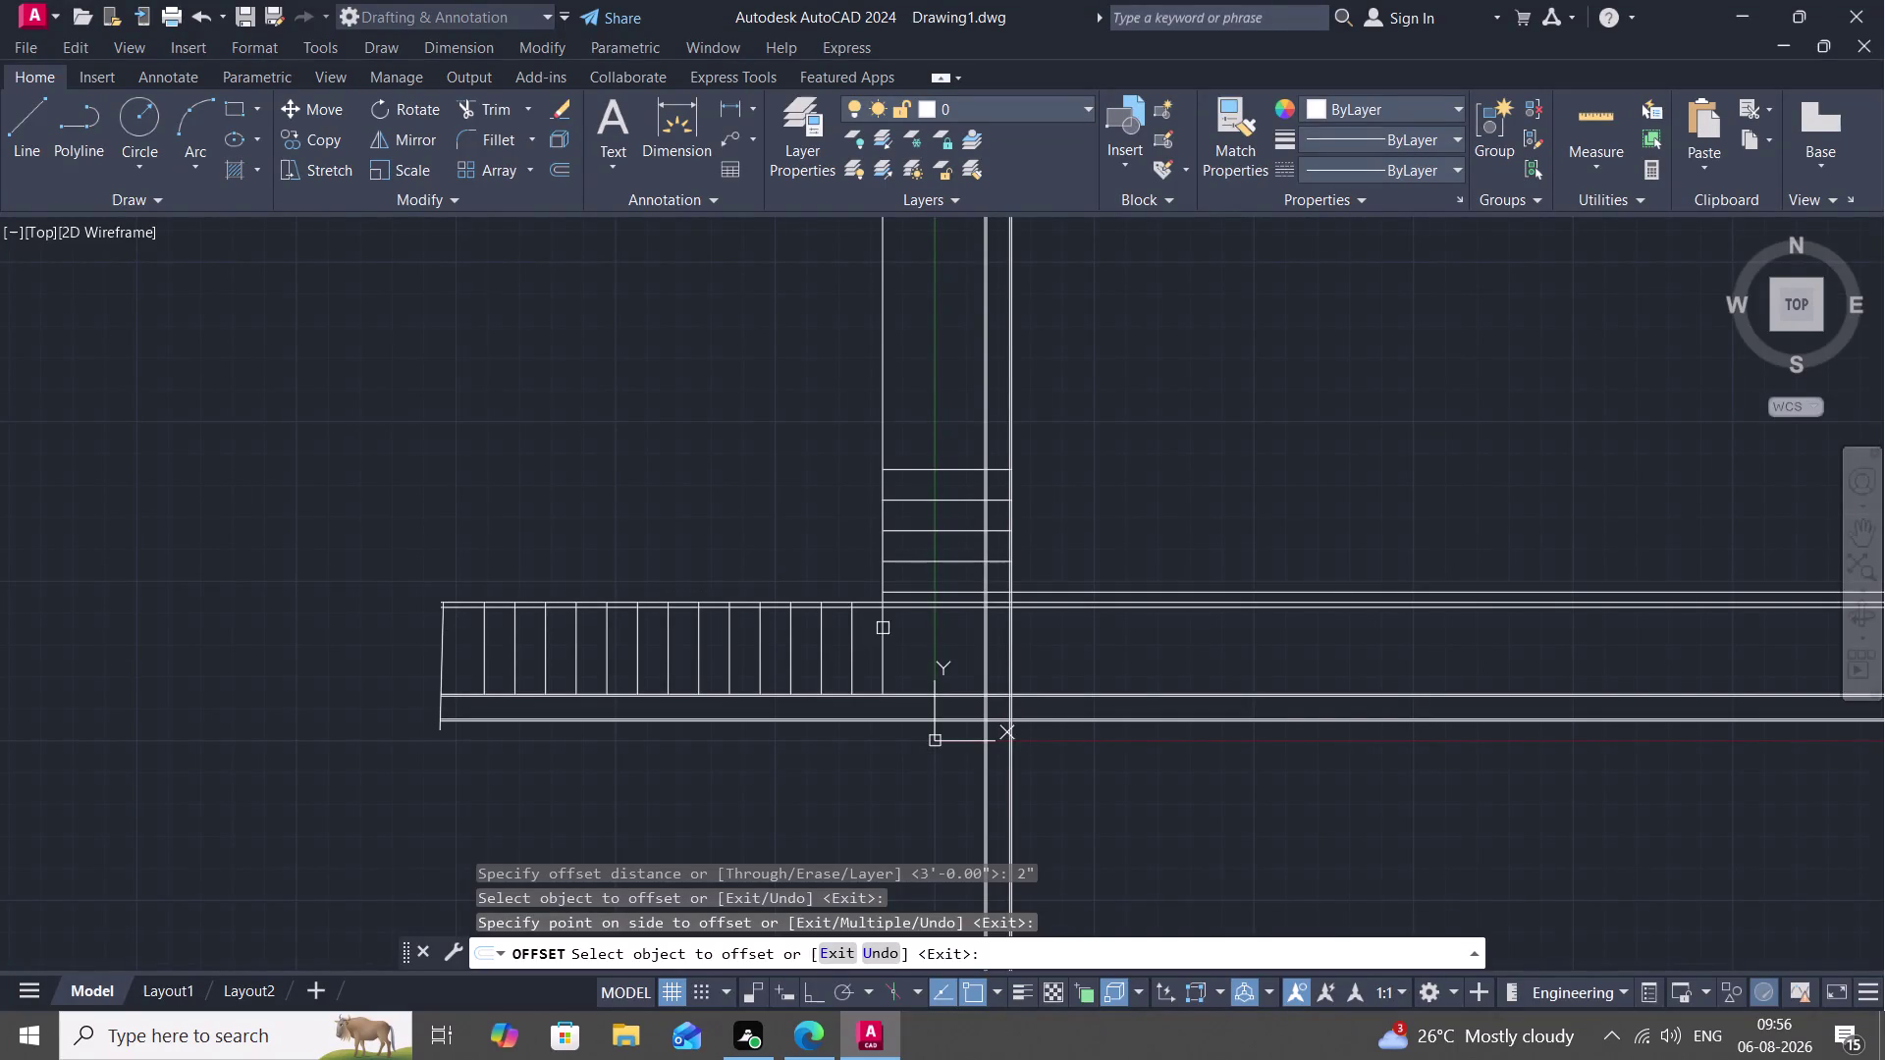
Trim away the two handrail line pieces crossing the landing.
middle_drag(908, 654, 732, 739)
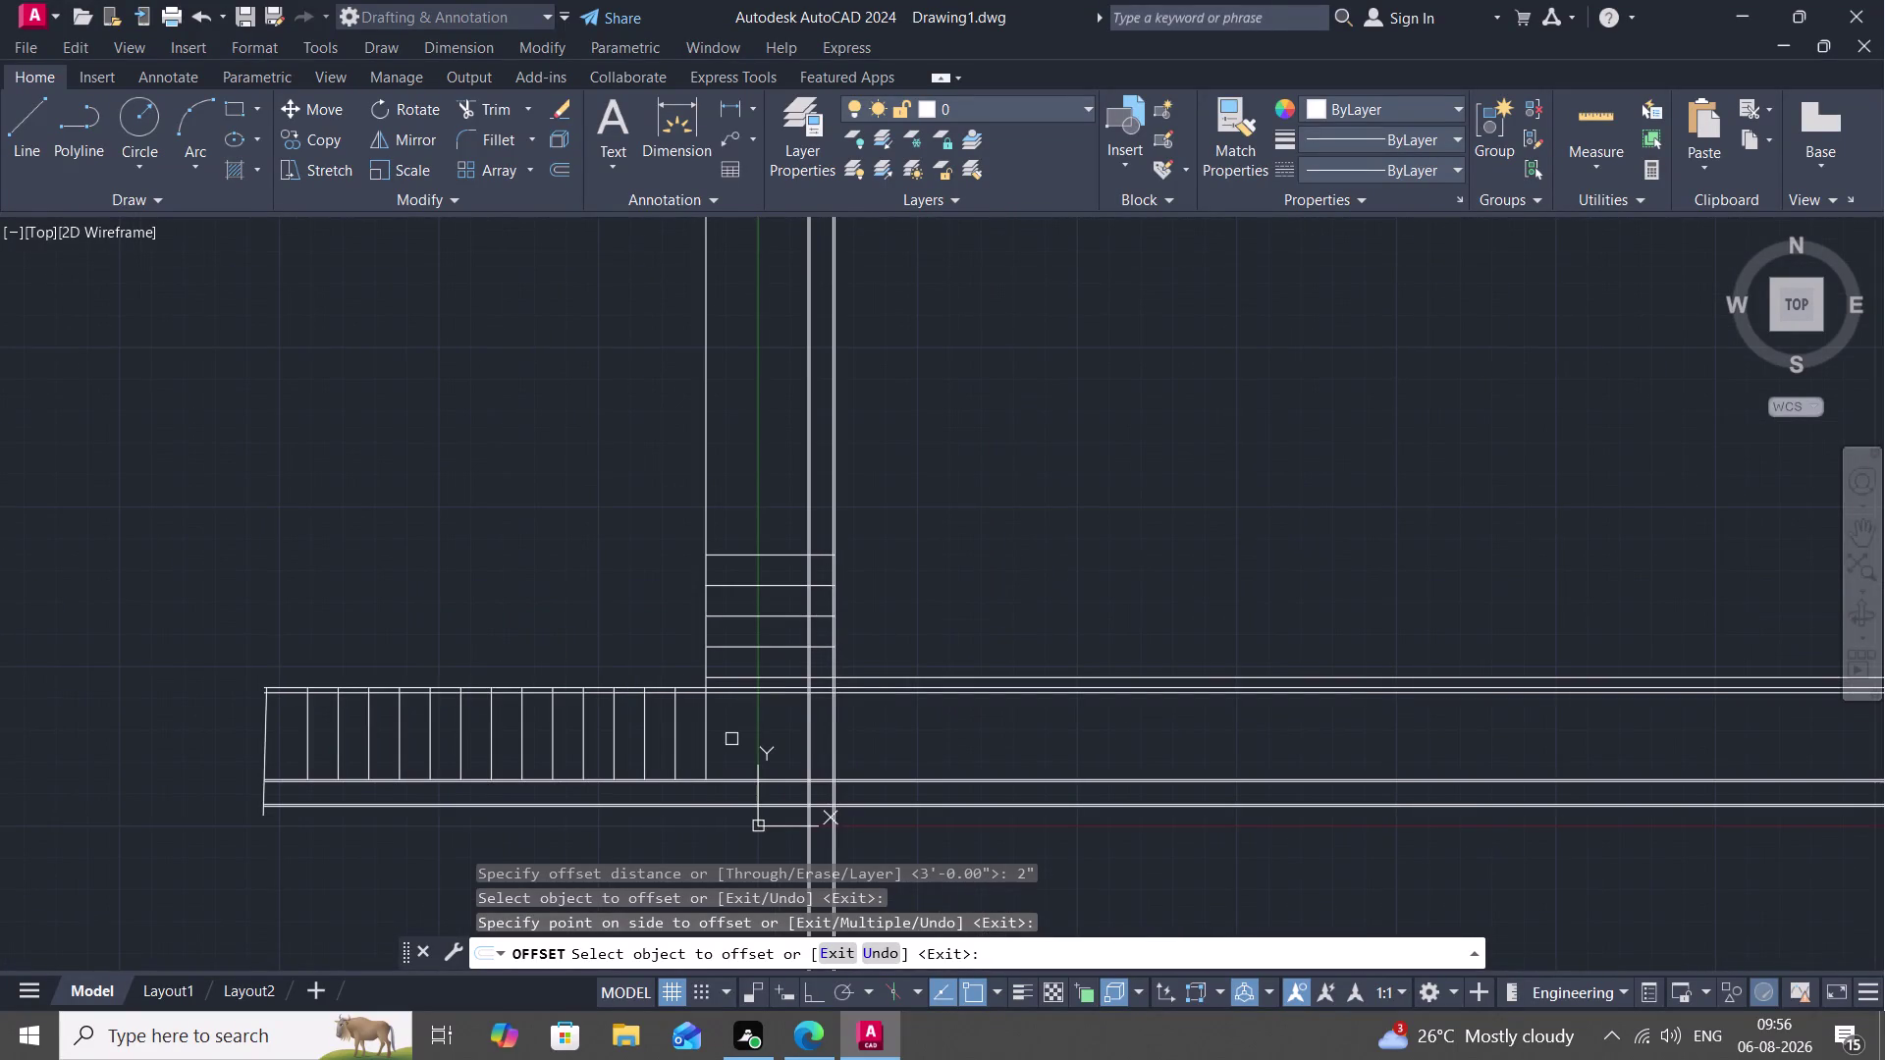
text(TR)
key(space)
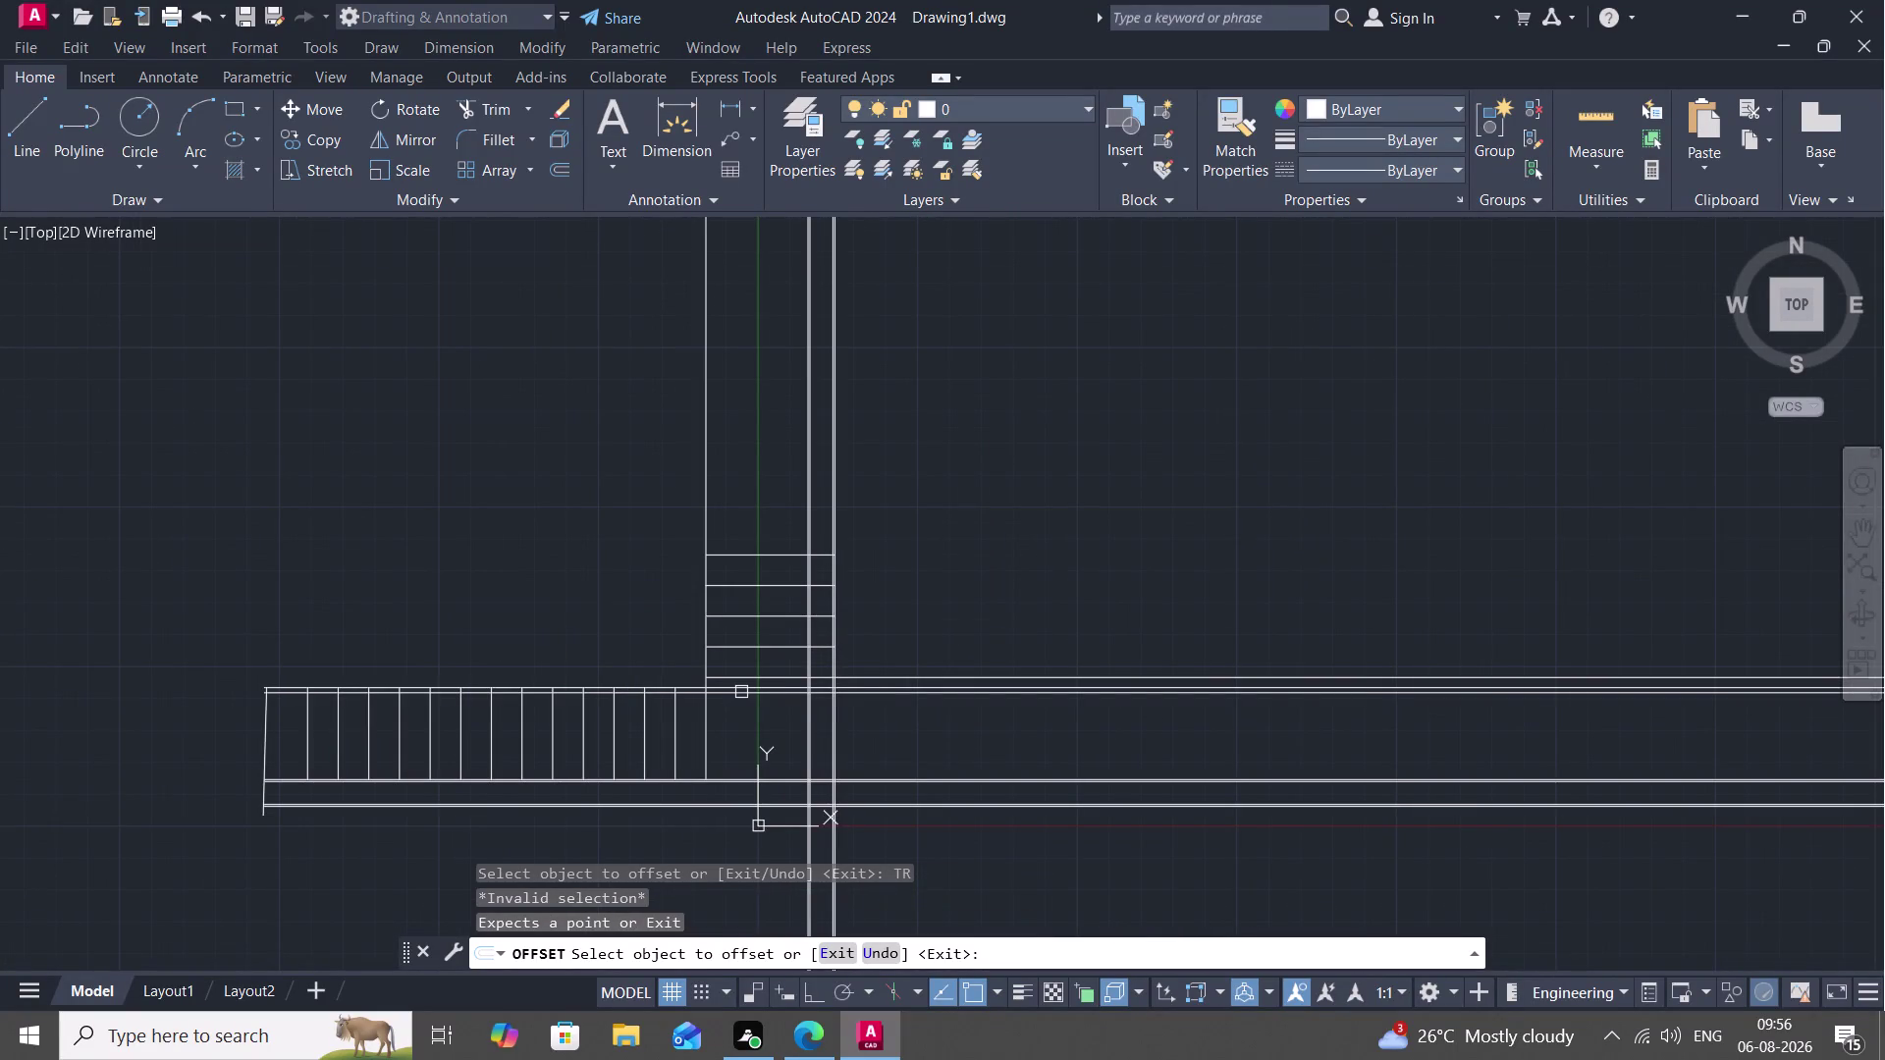
scroll(up, 3)
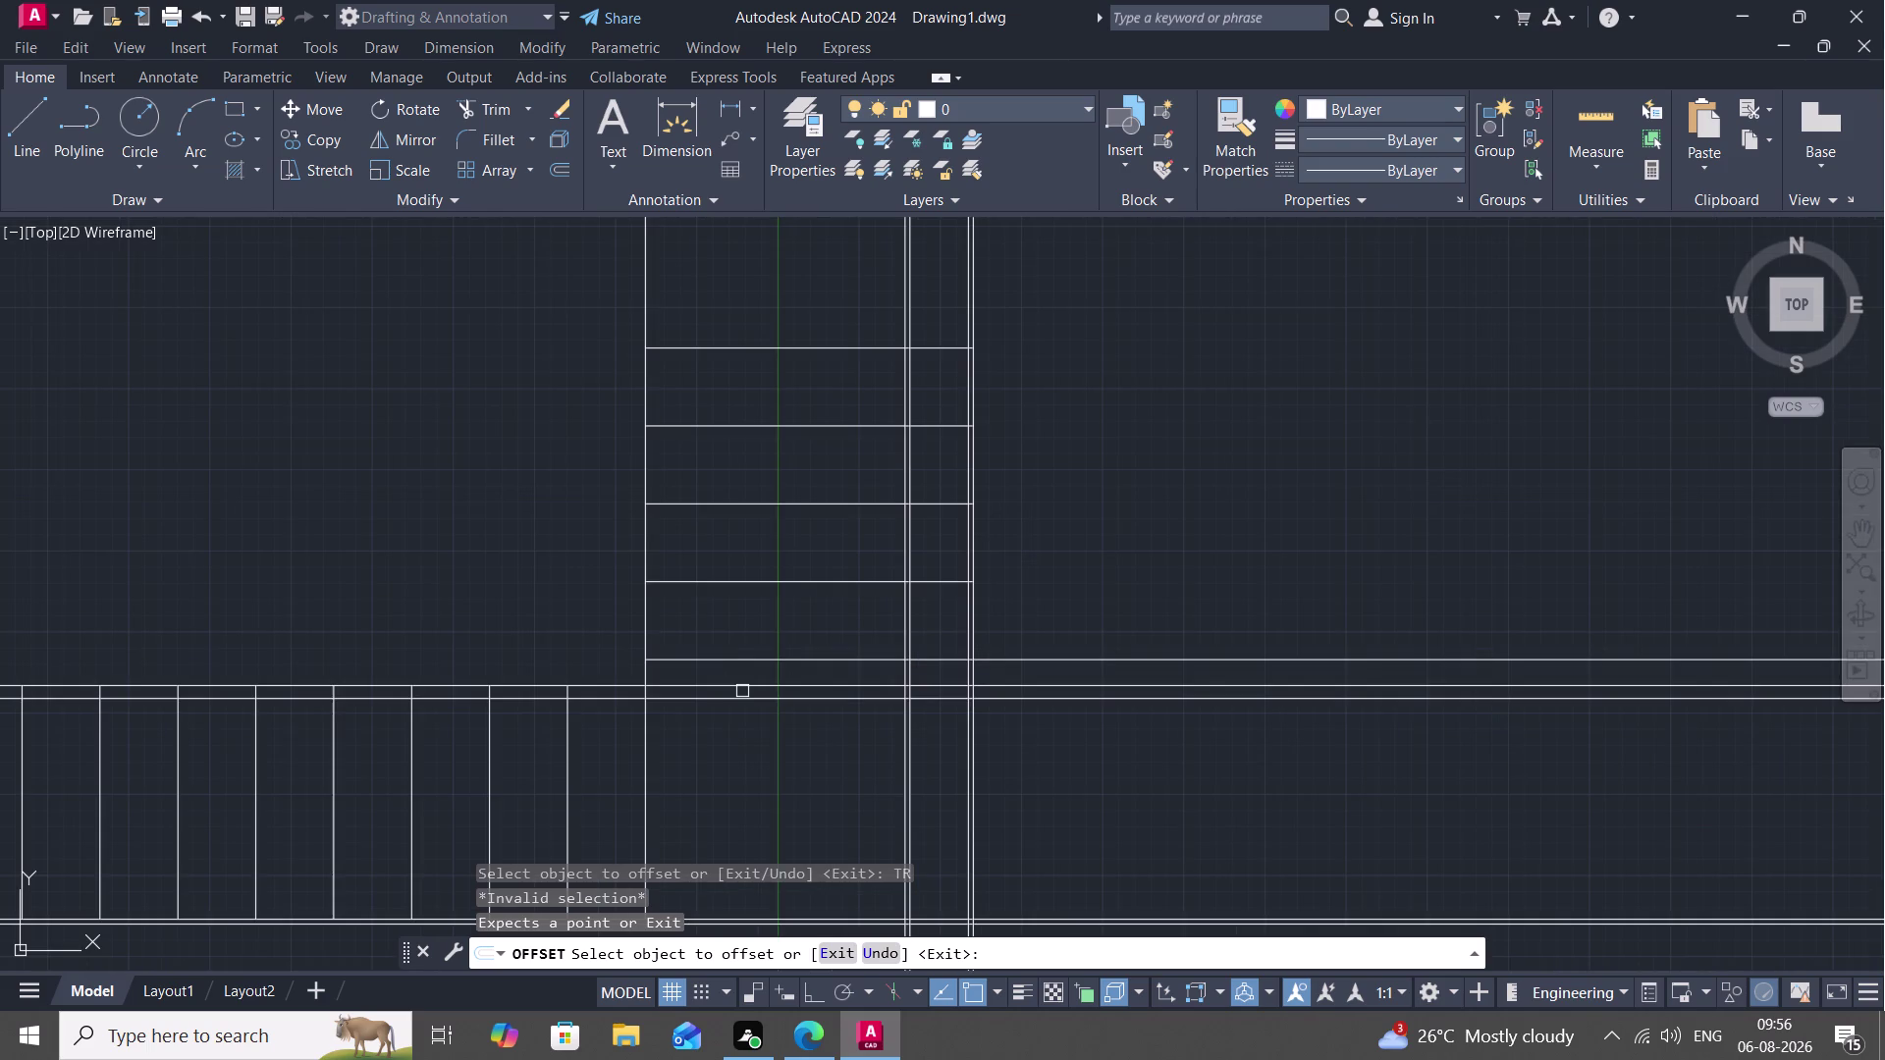
drag(702, 678, 710, 706)
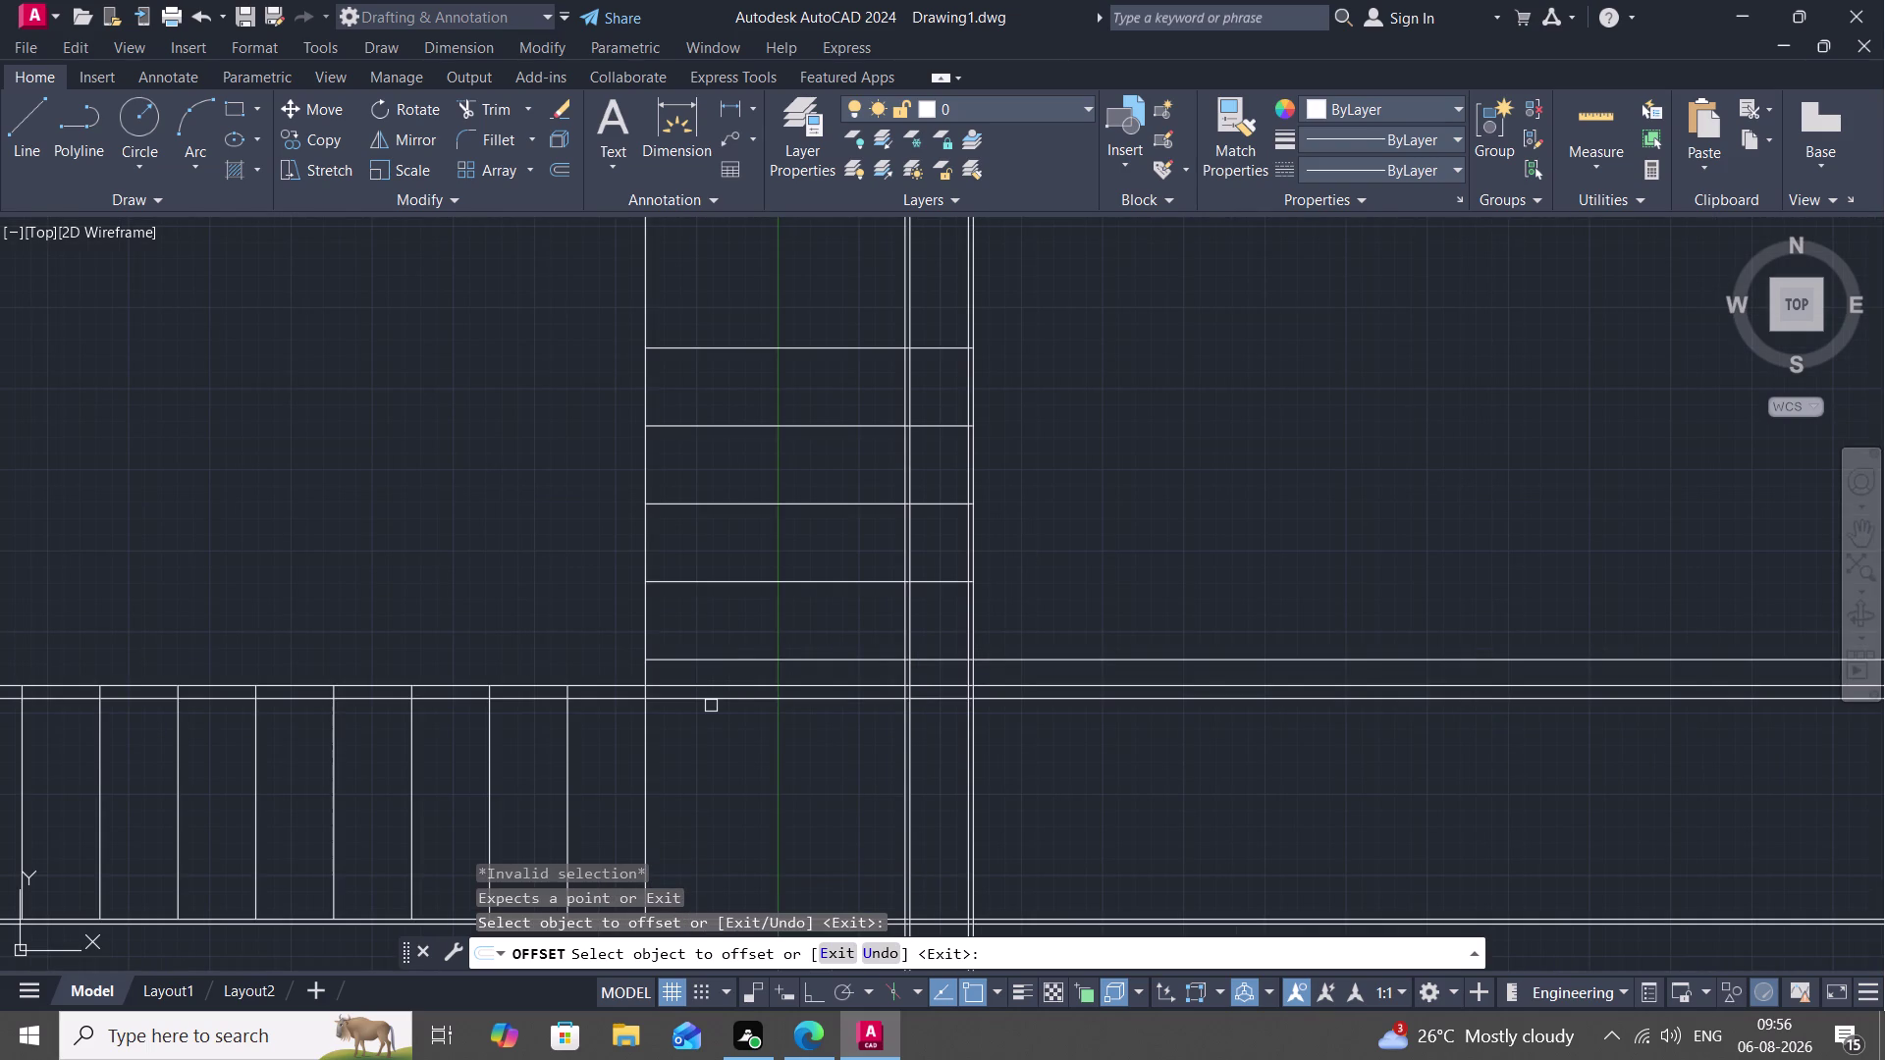
key(Escape)
key(r)
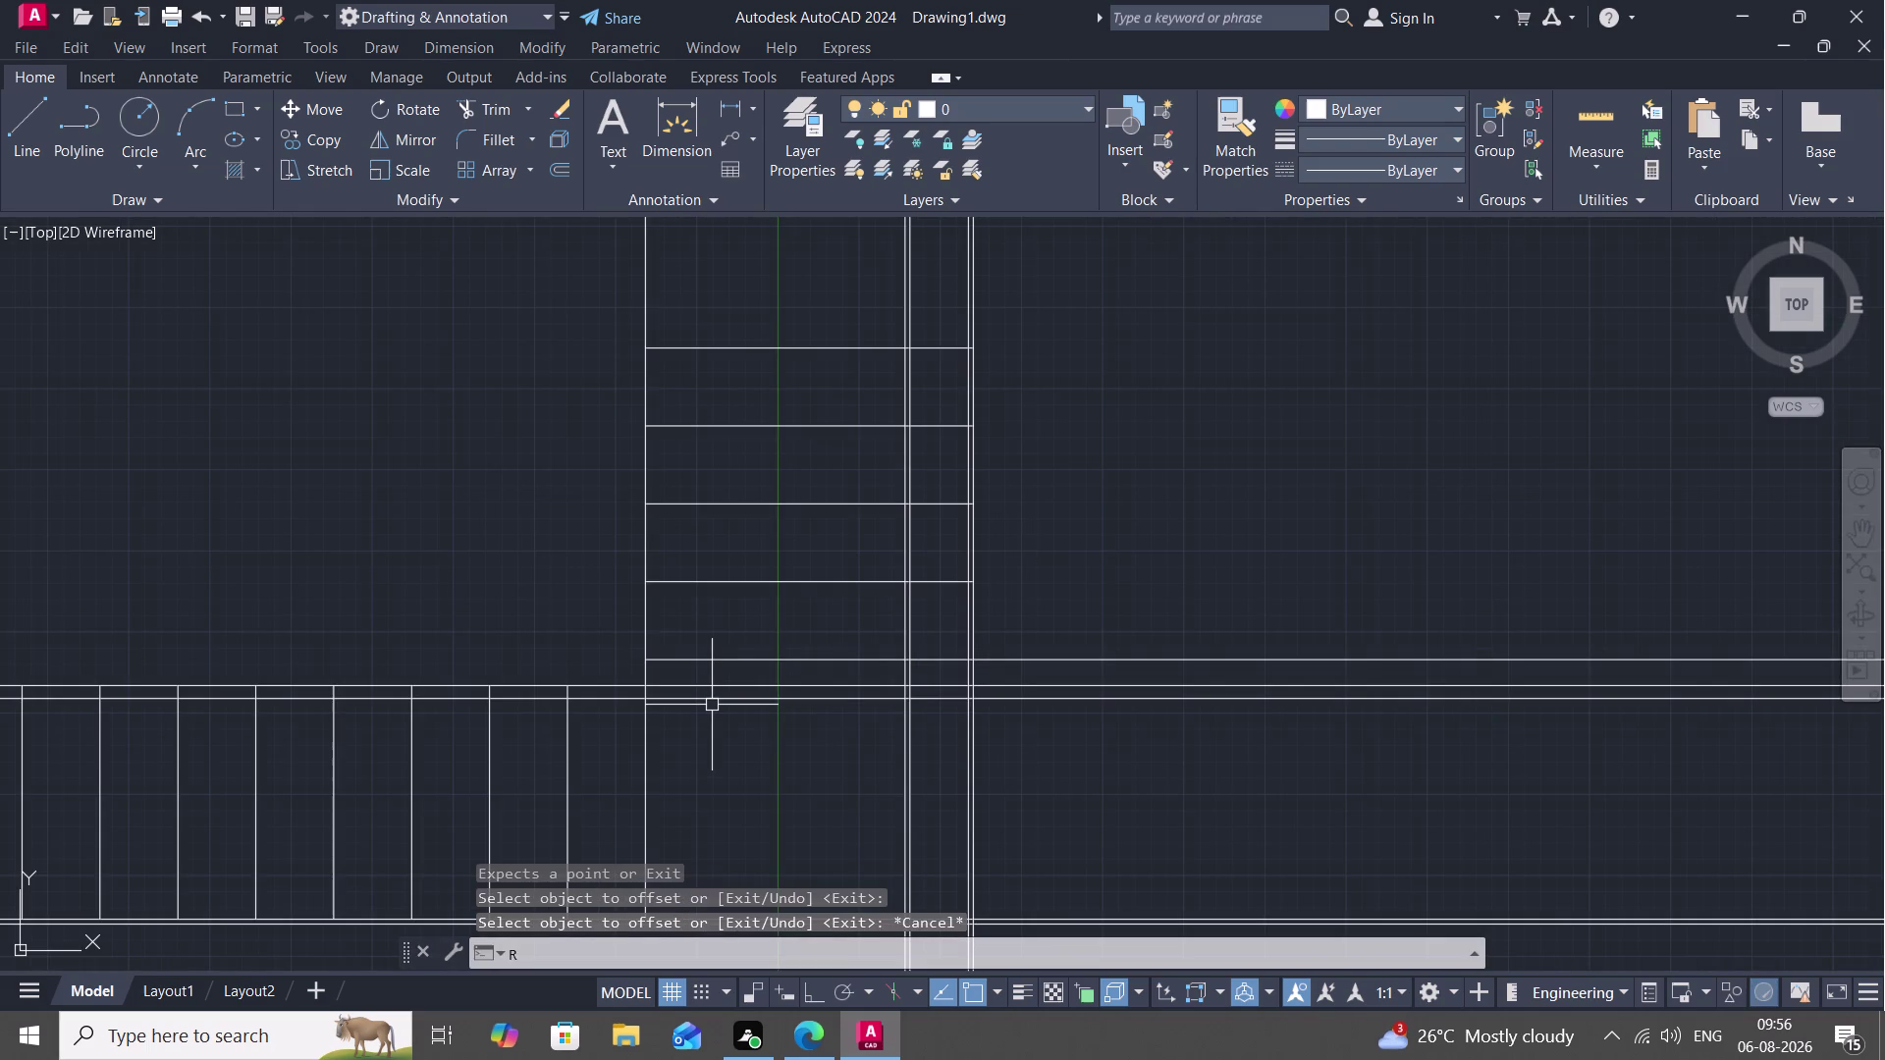
key(Escape)
key(t)
key(r)
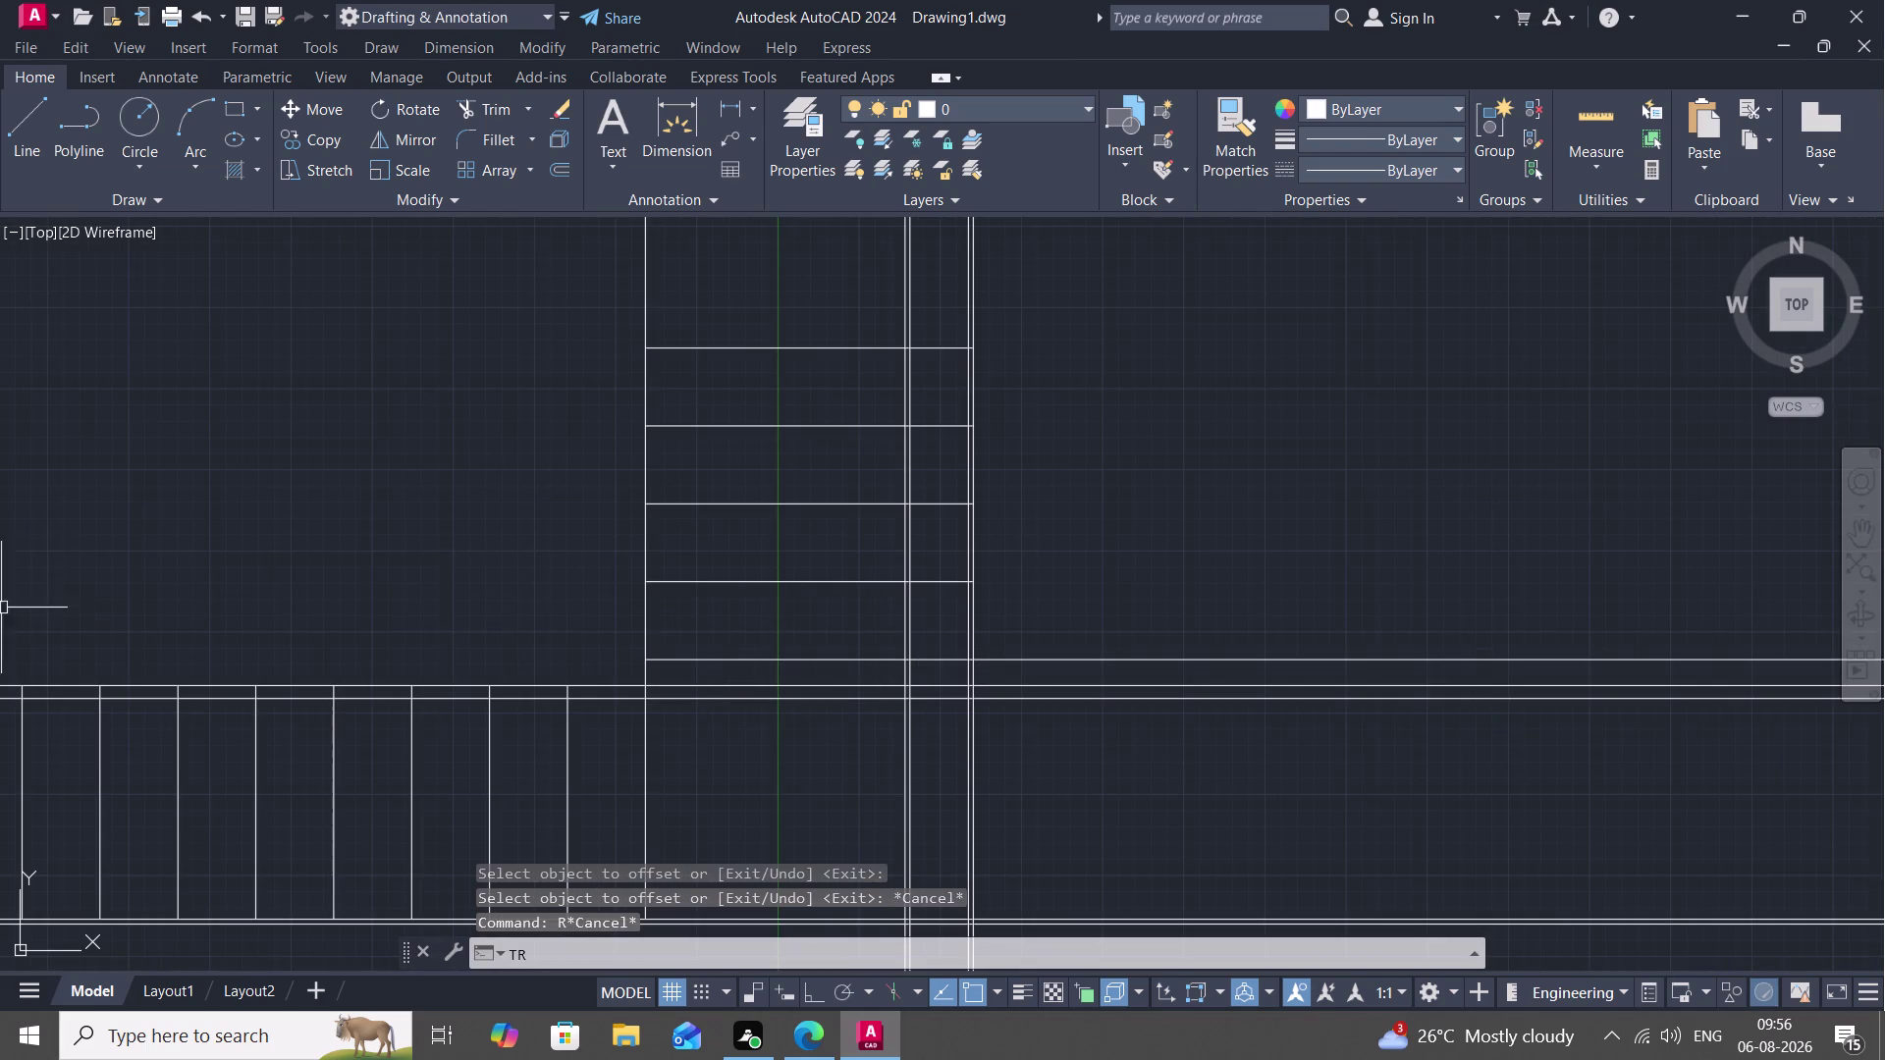
key(space)
click(731, 691)
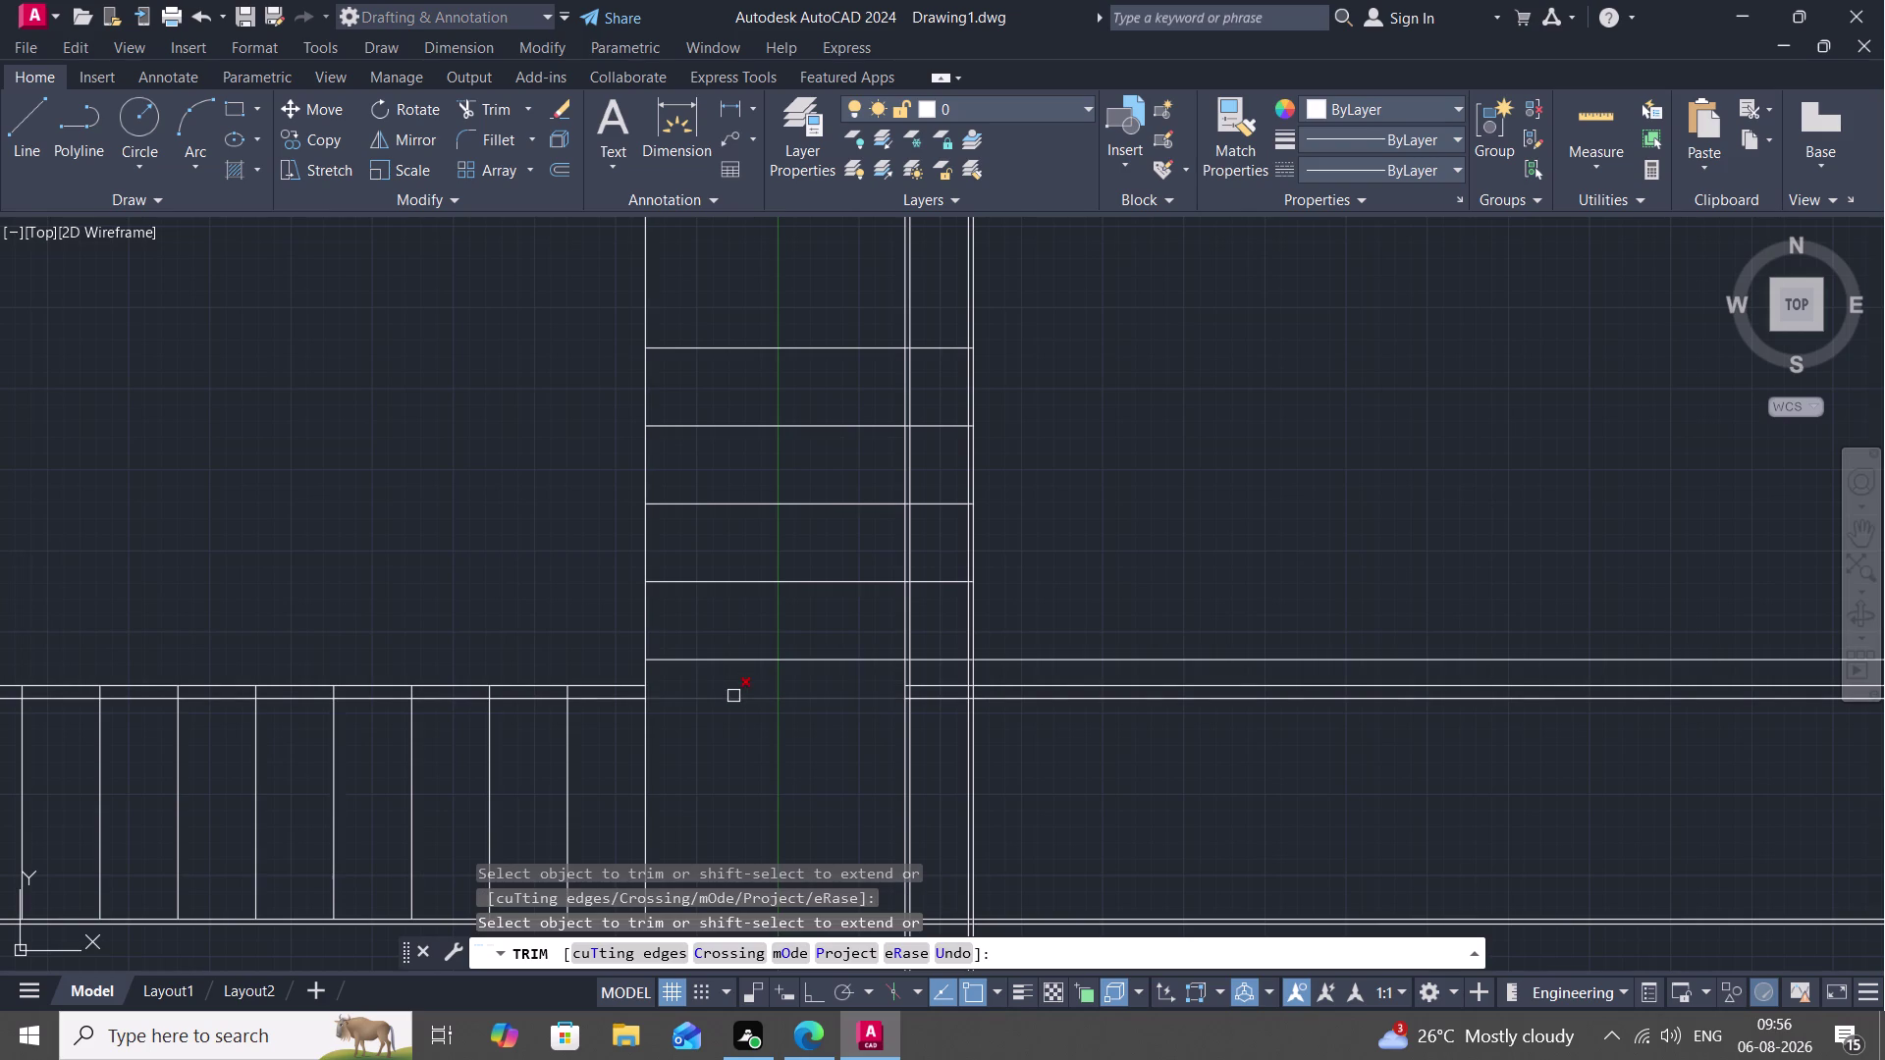
click(735, 698)
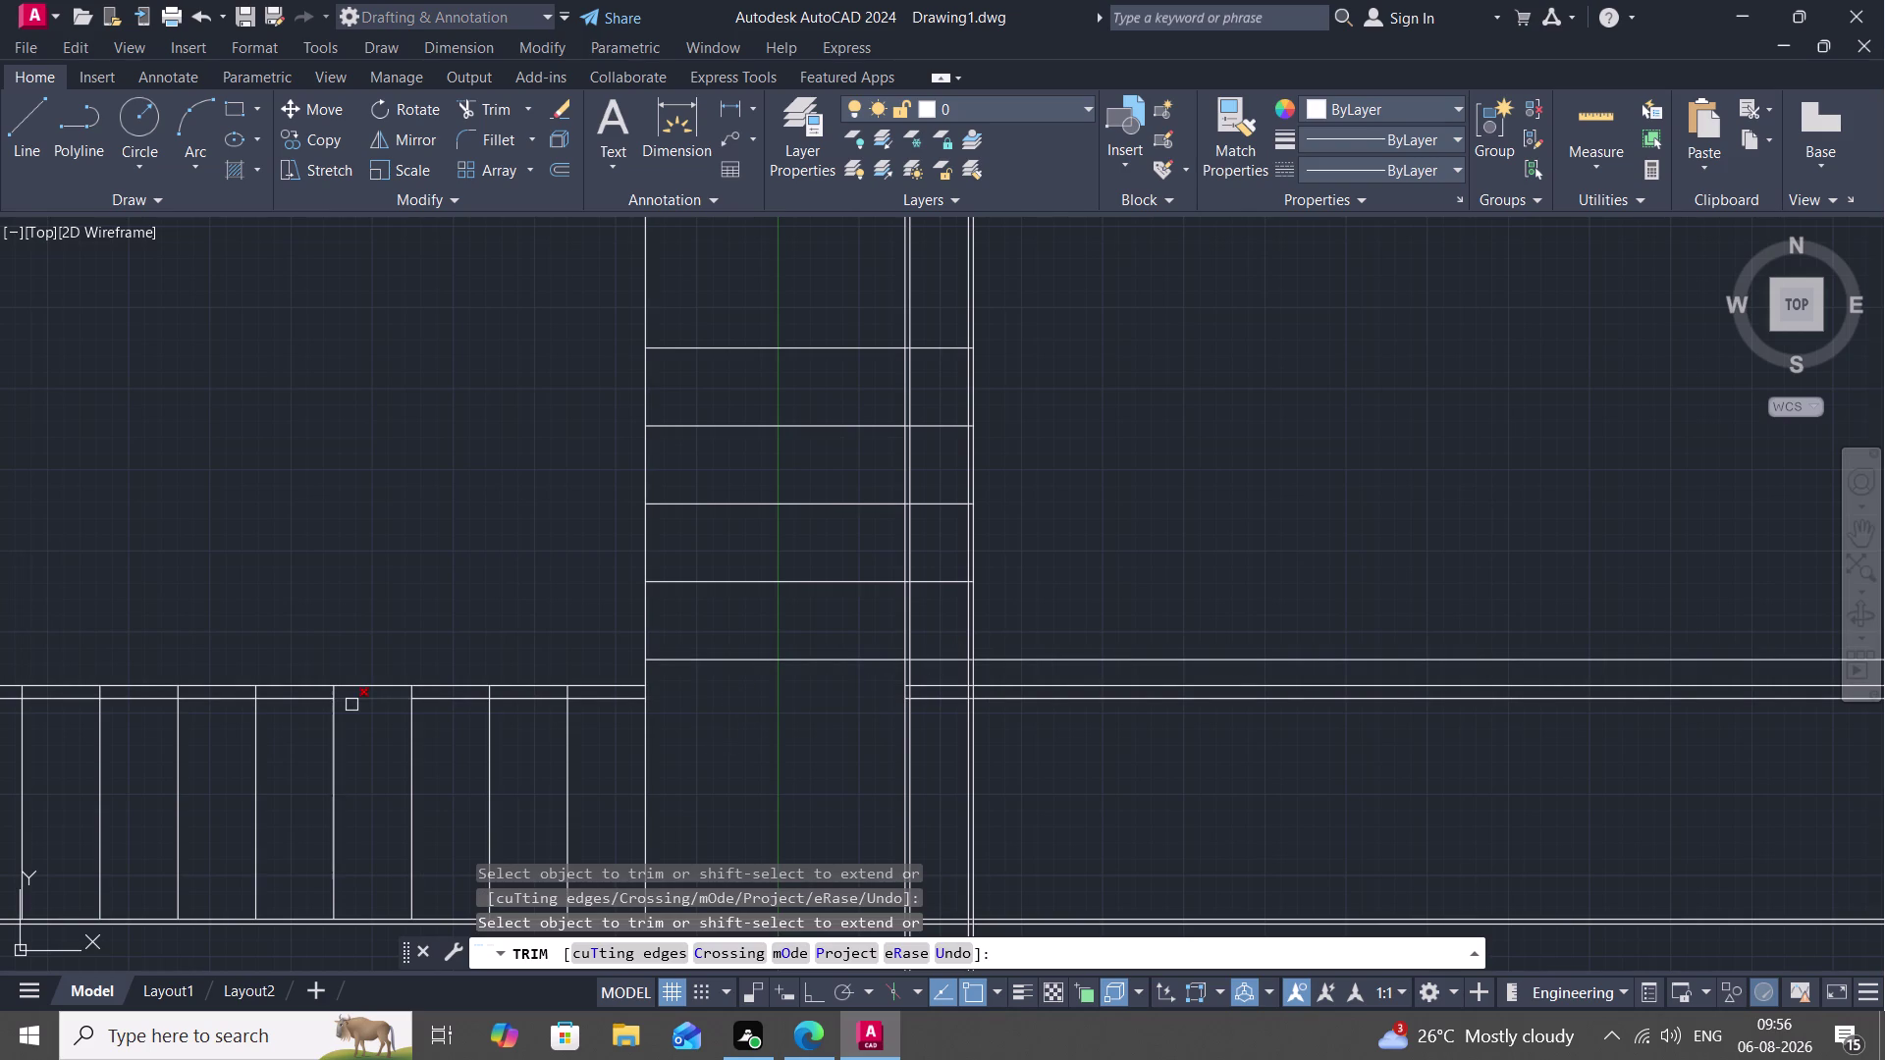
key(Escape)
Erase the two leftover lines to the right of the landing.
click(1158, 698)
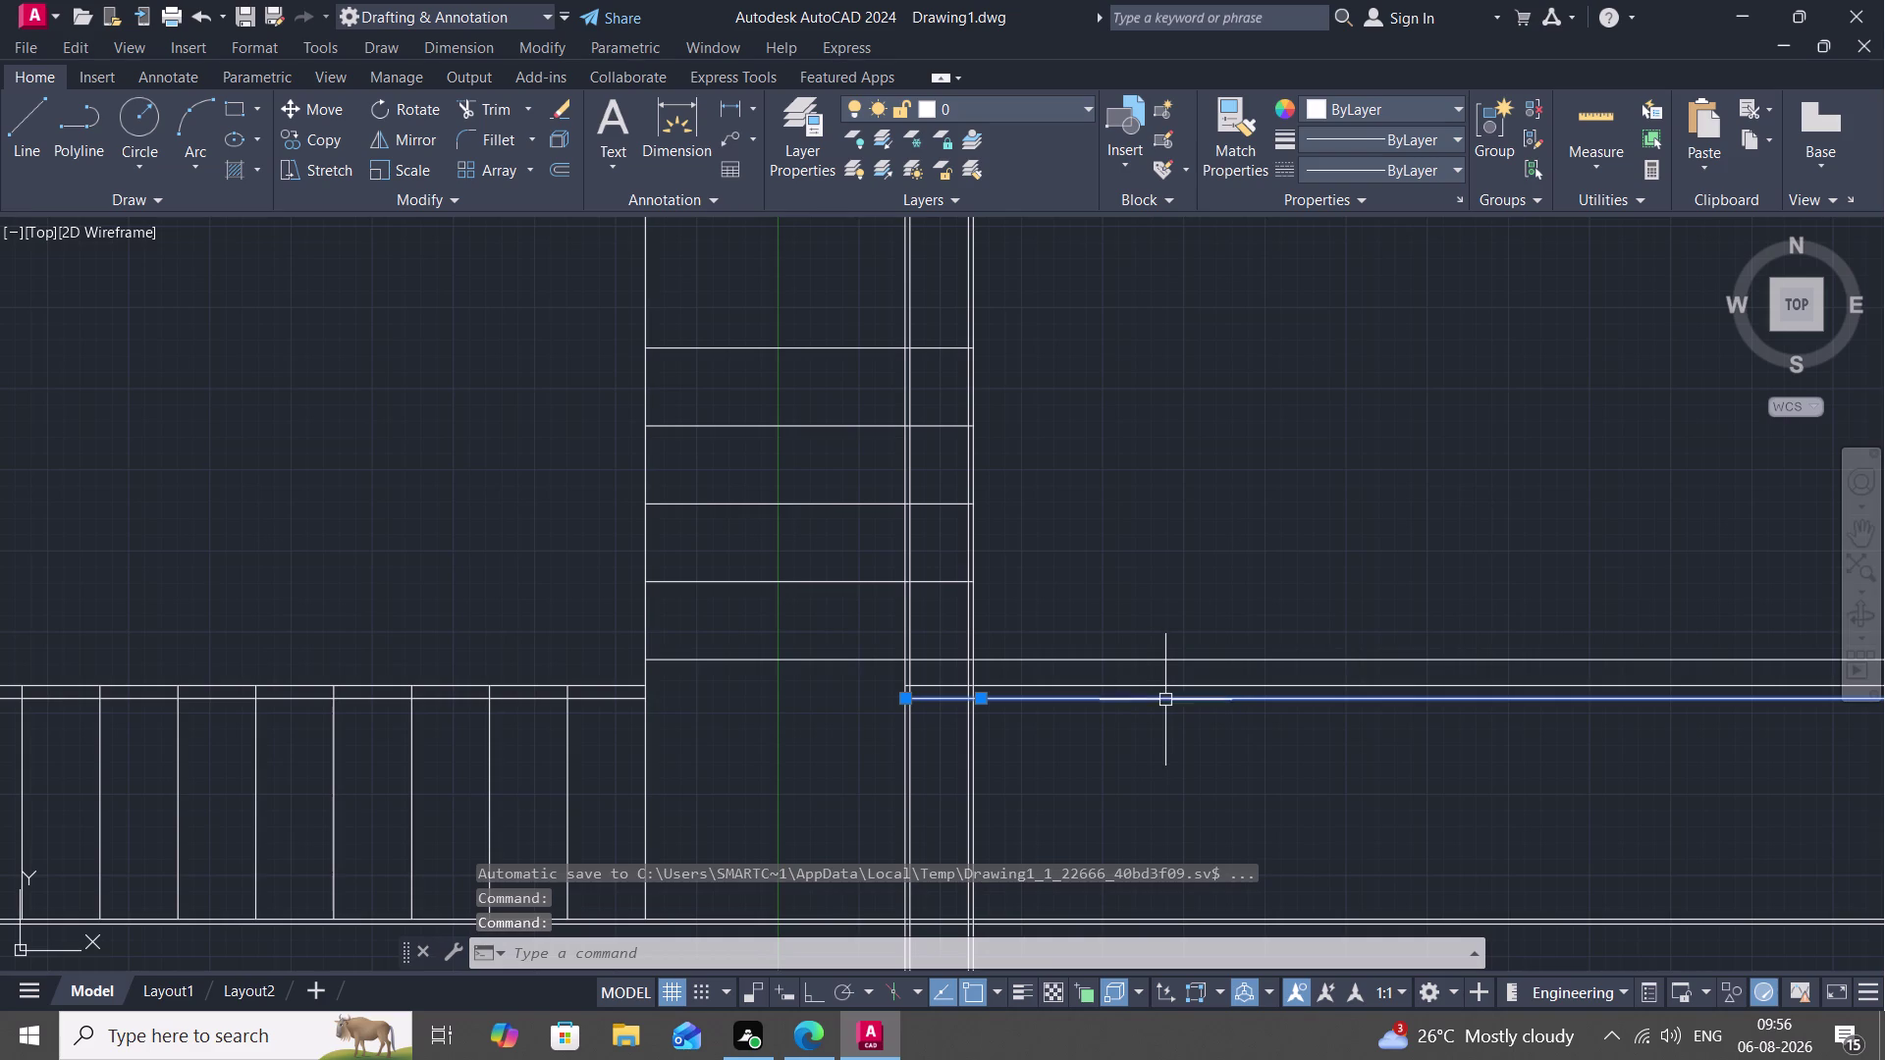
key(Delete)
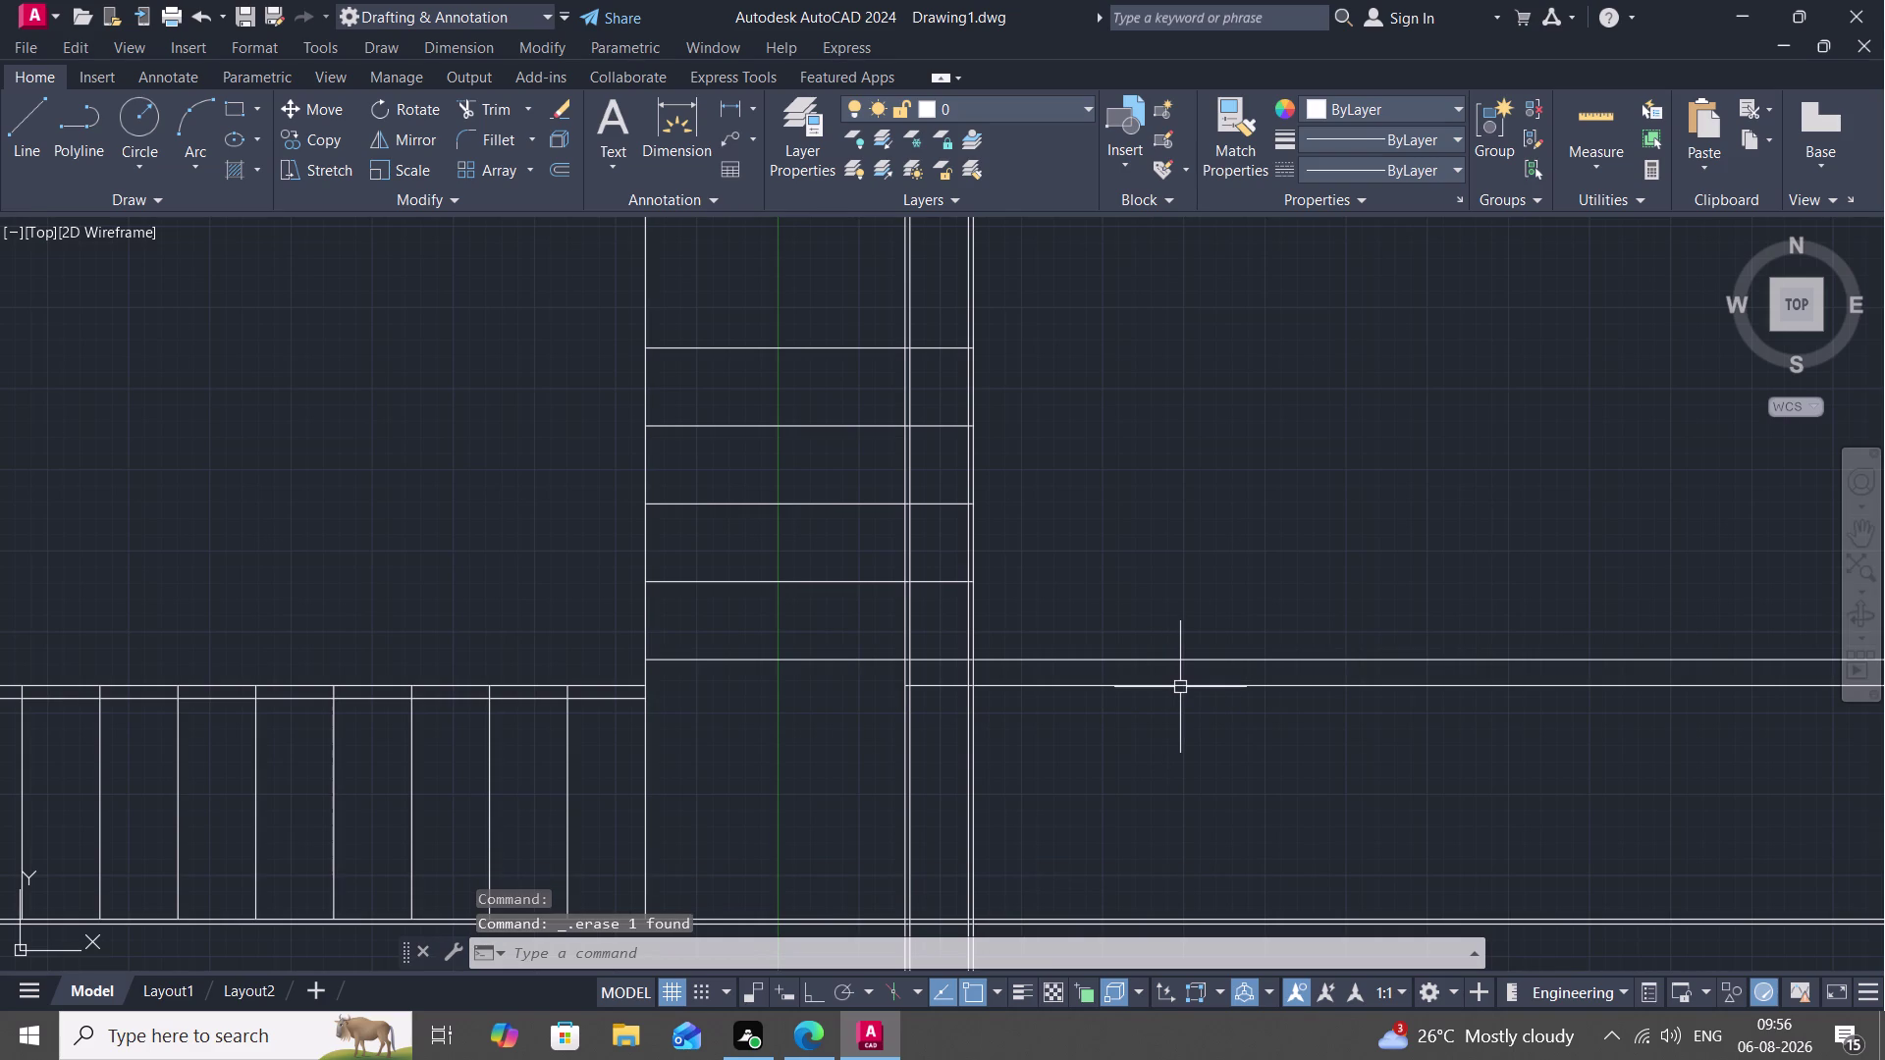
click(1179, 687)
key(Delete)
Fence-trim the wall lines running past the stair corner.
scroll(down, 3)
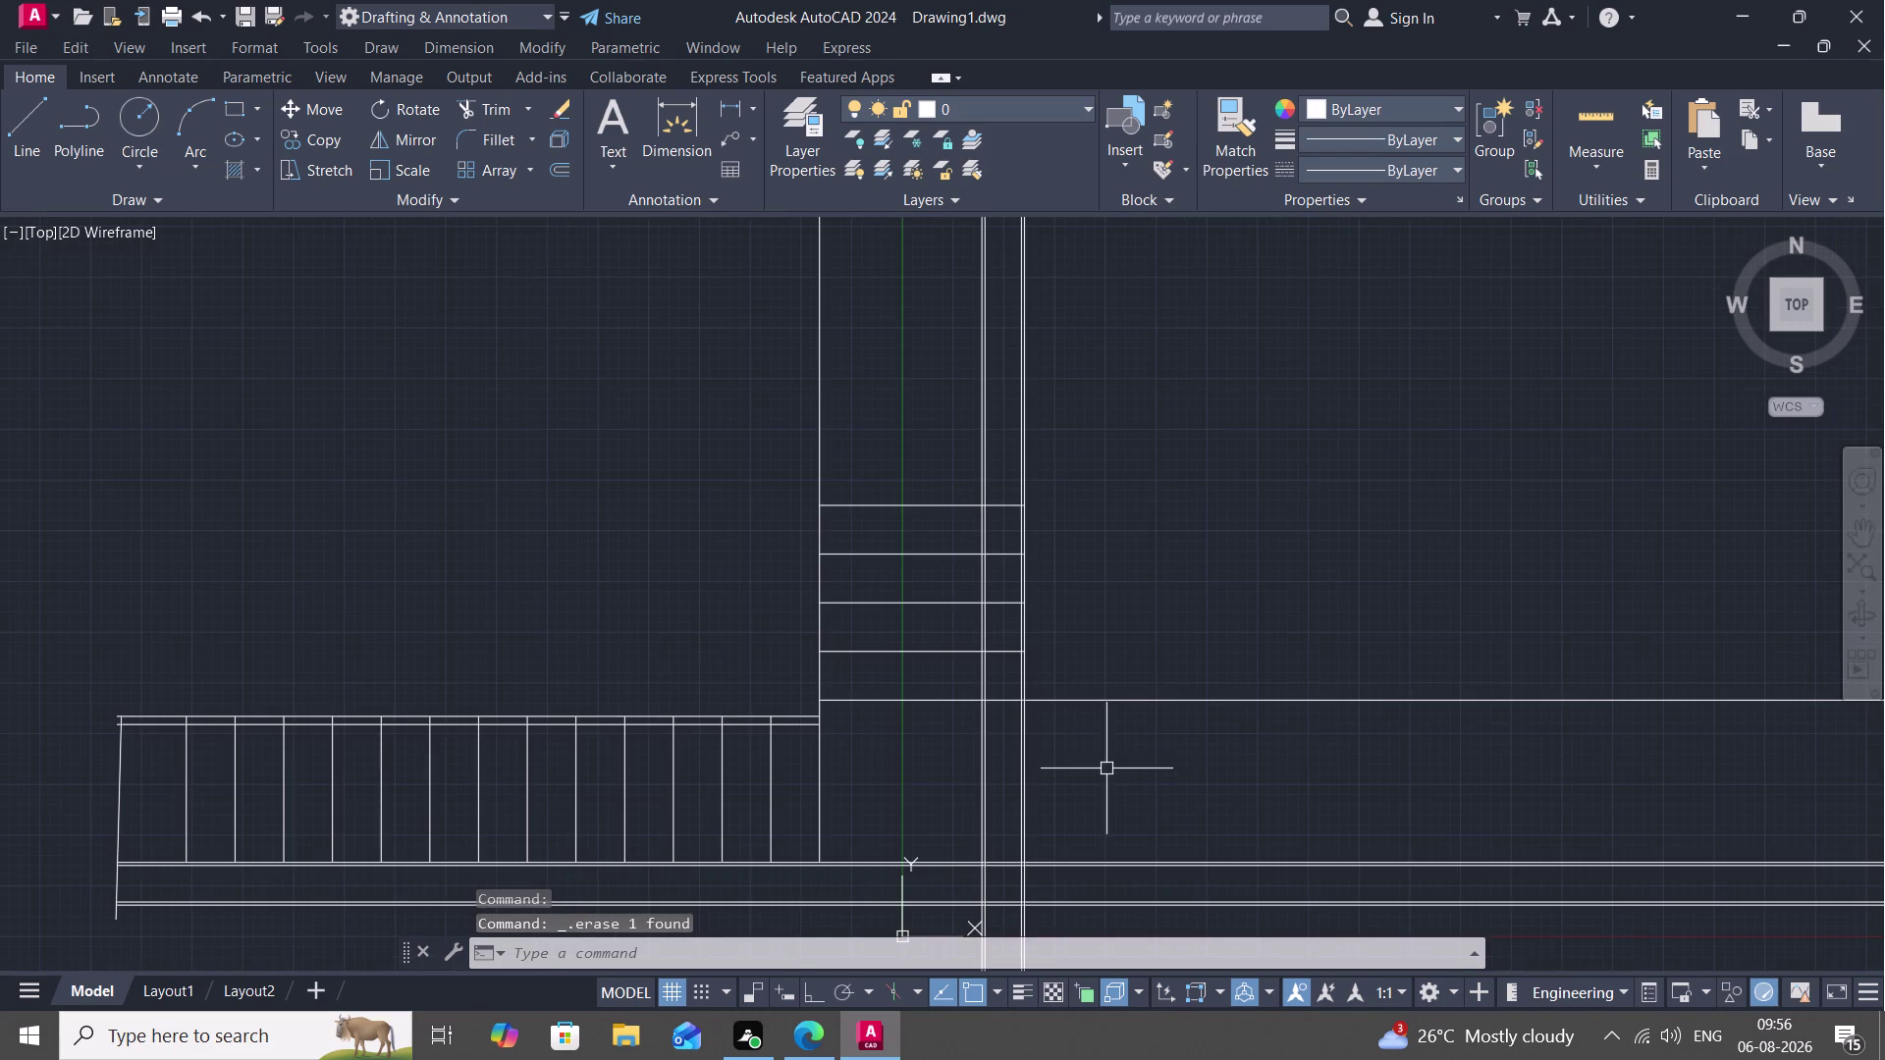
middle_drag(1105, 769, 1106, 678)
key(Escape)
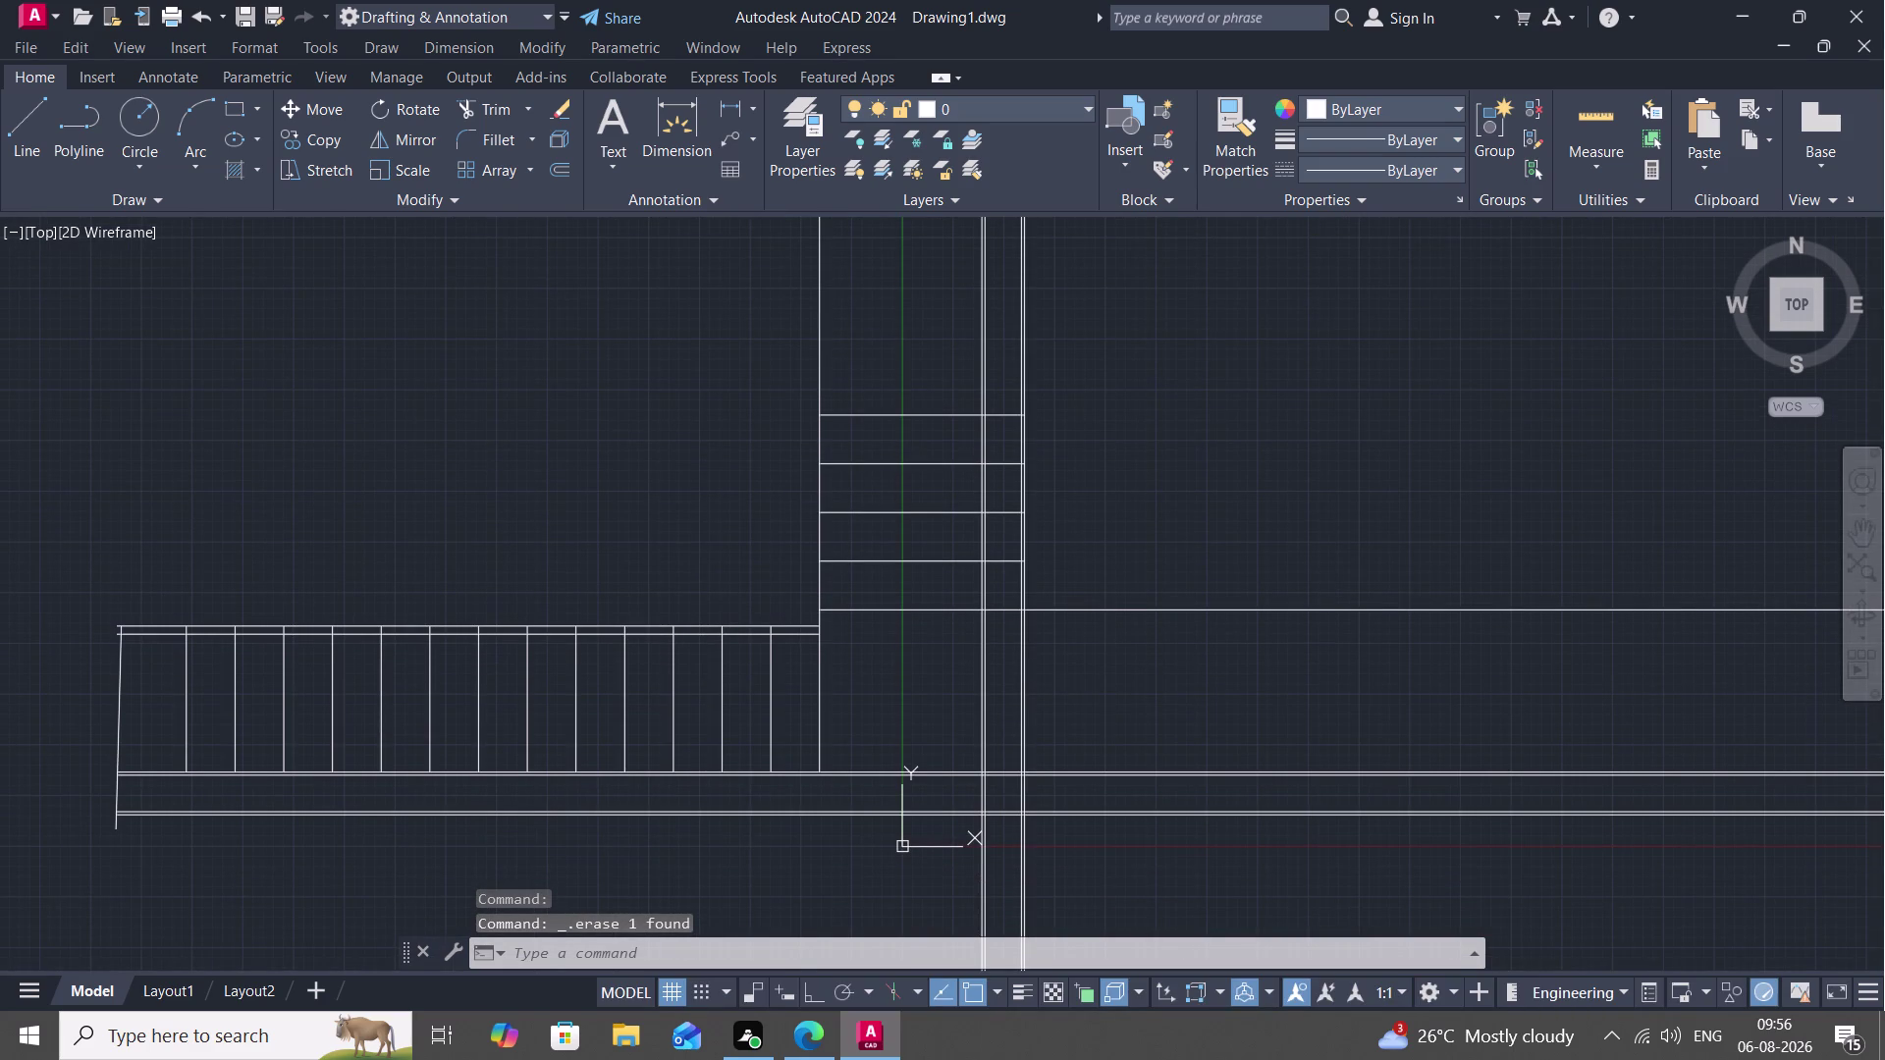
text(TR)
key(space)
drag(1072, 708, 1083, 876)
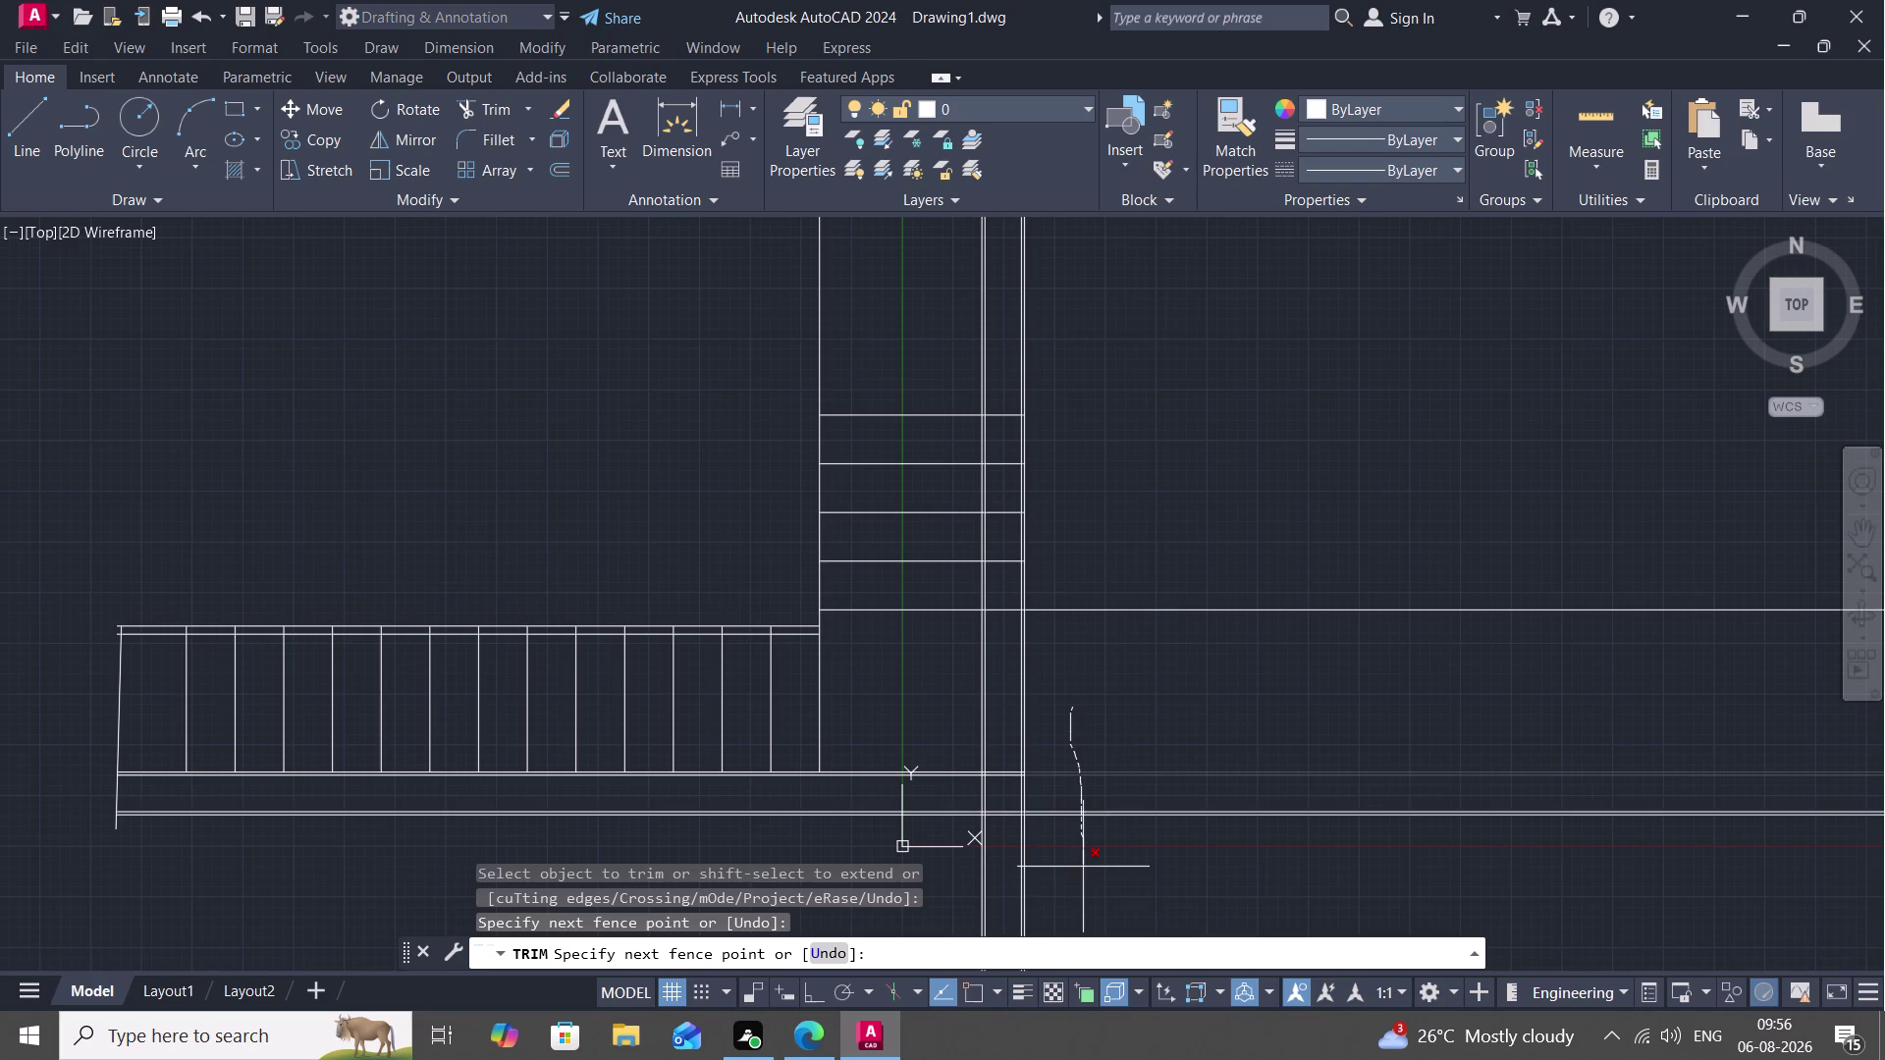
drag(1083, 876, 838, 936)
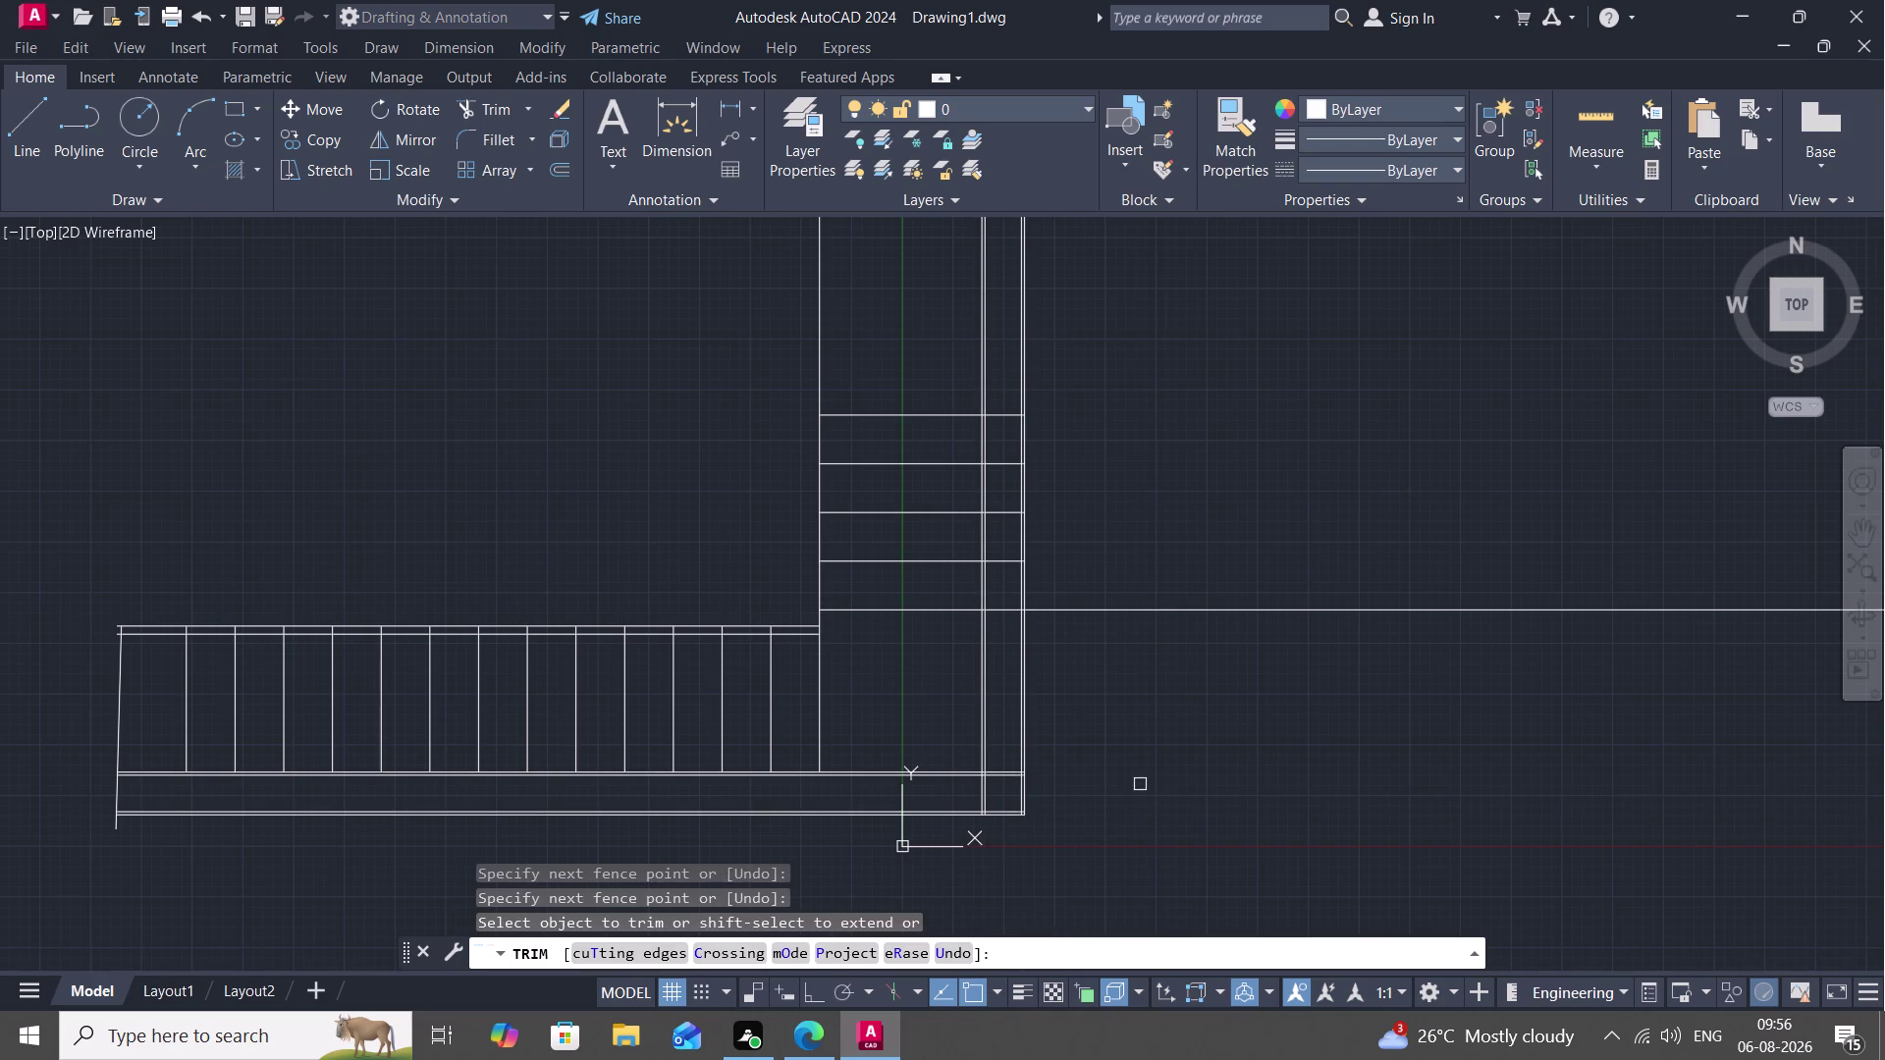
key(Escape)
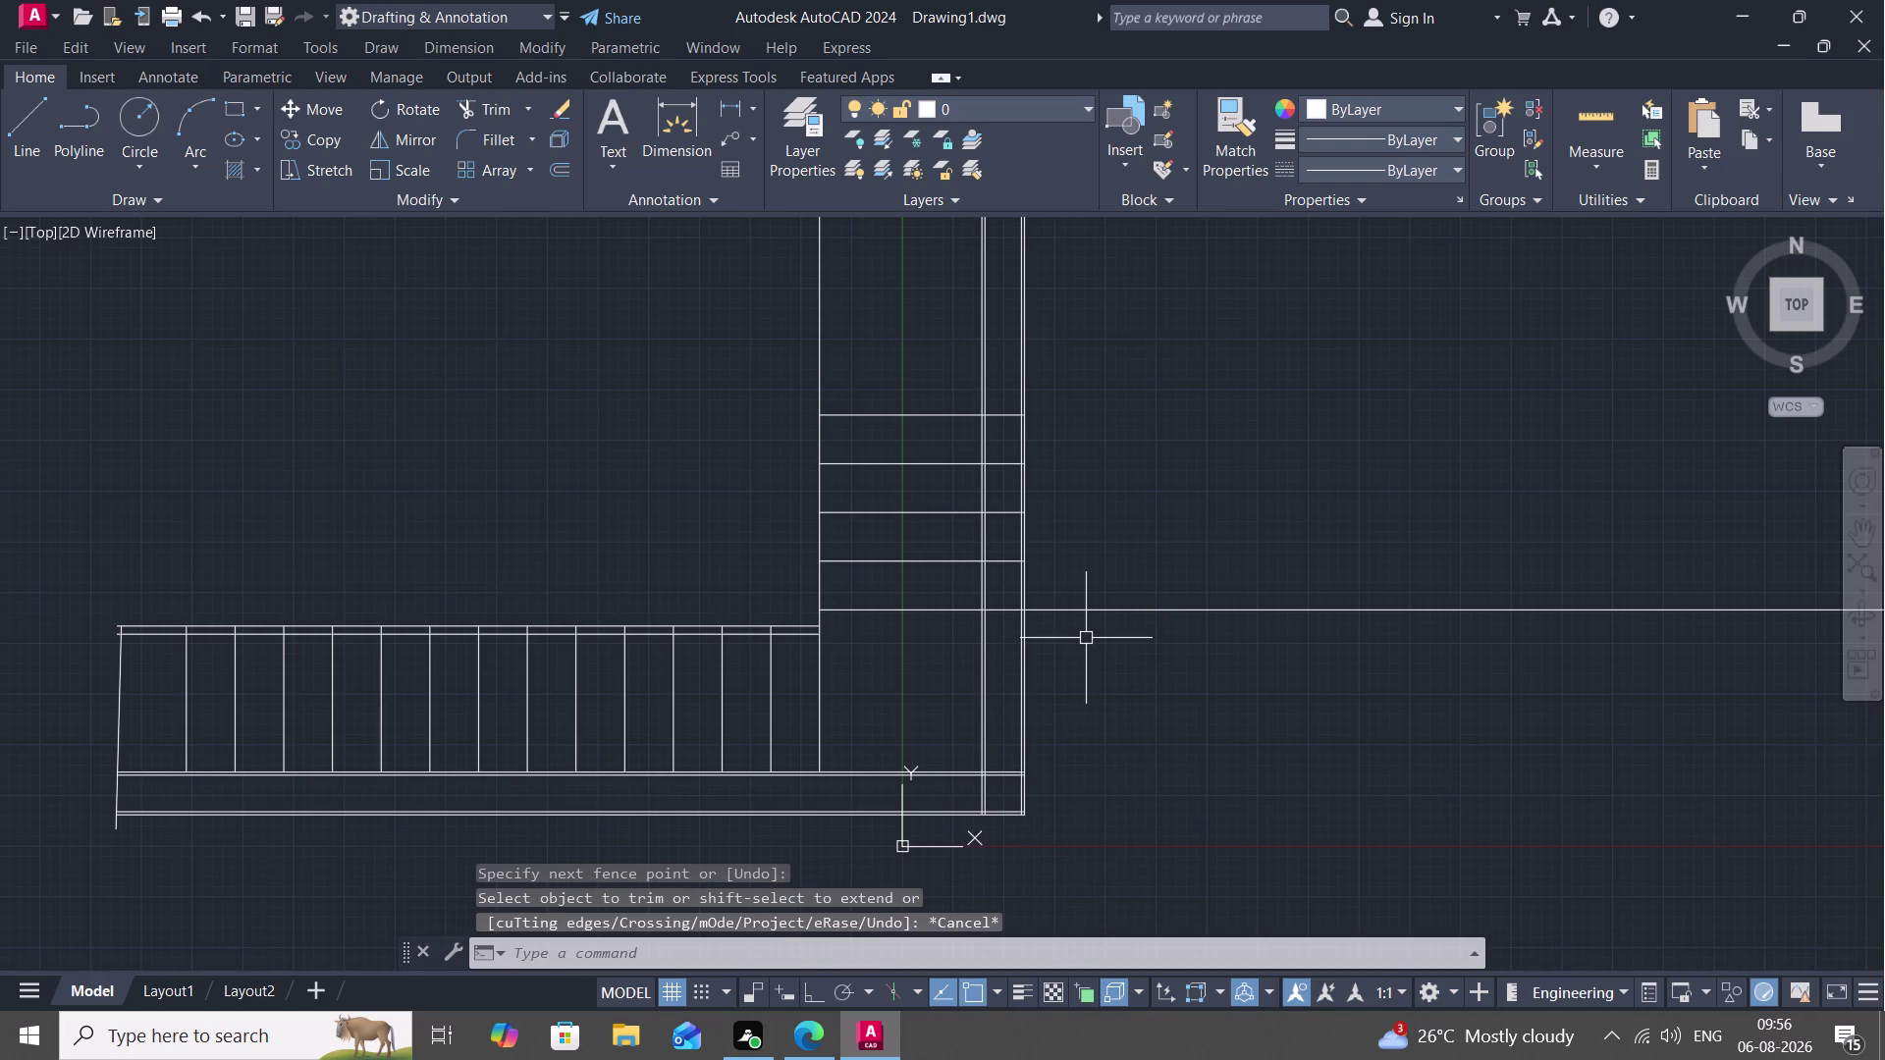
Fence-trim the overshooting lines above the corner.
text(TR)
key(space)
drag(1104, 541, 1102, 660)
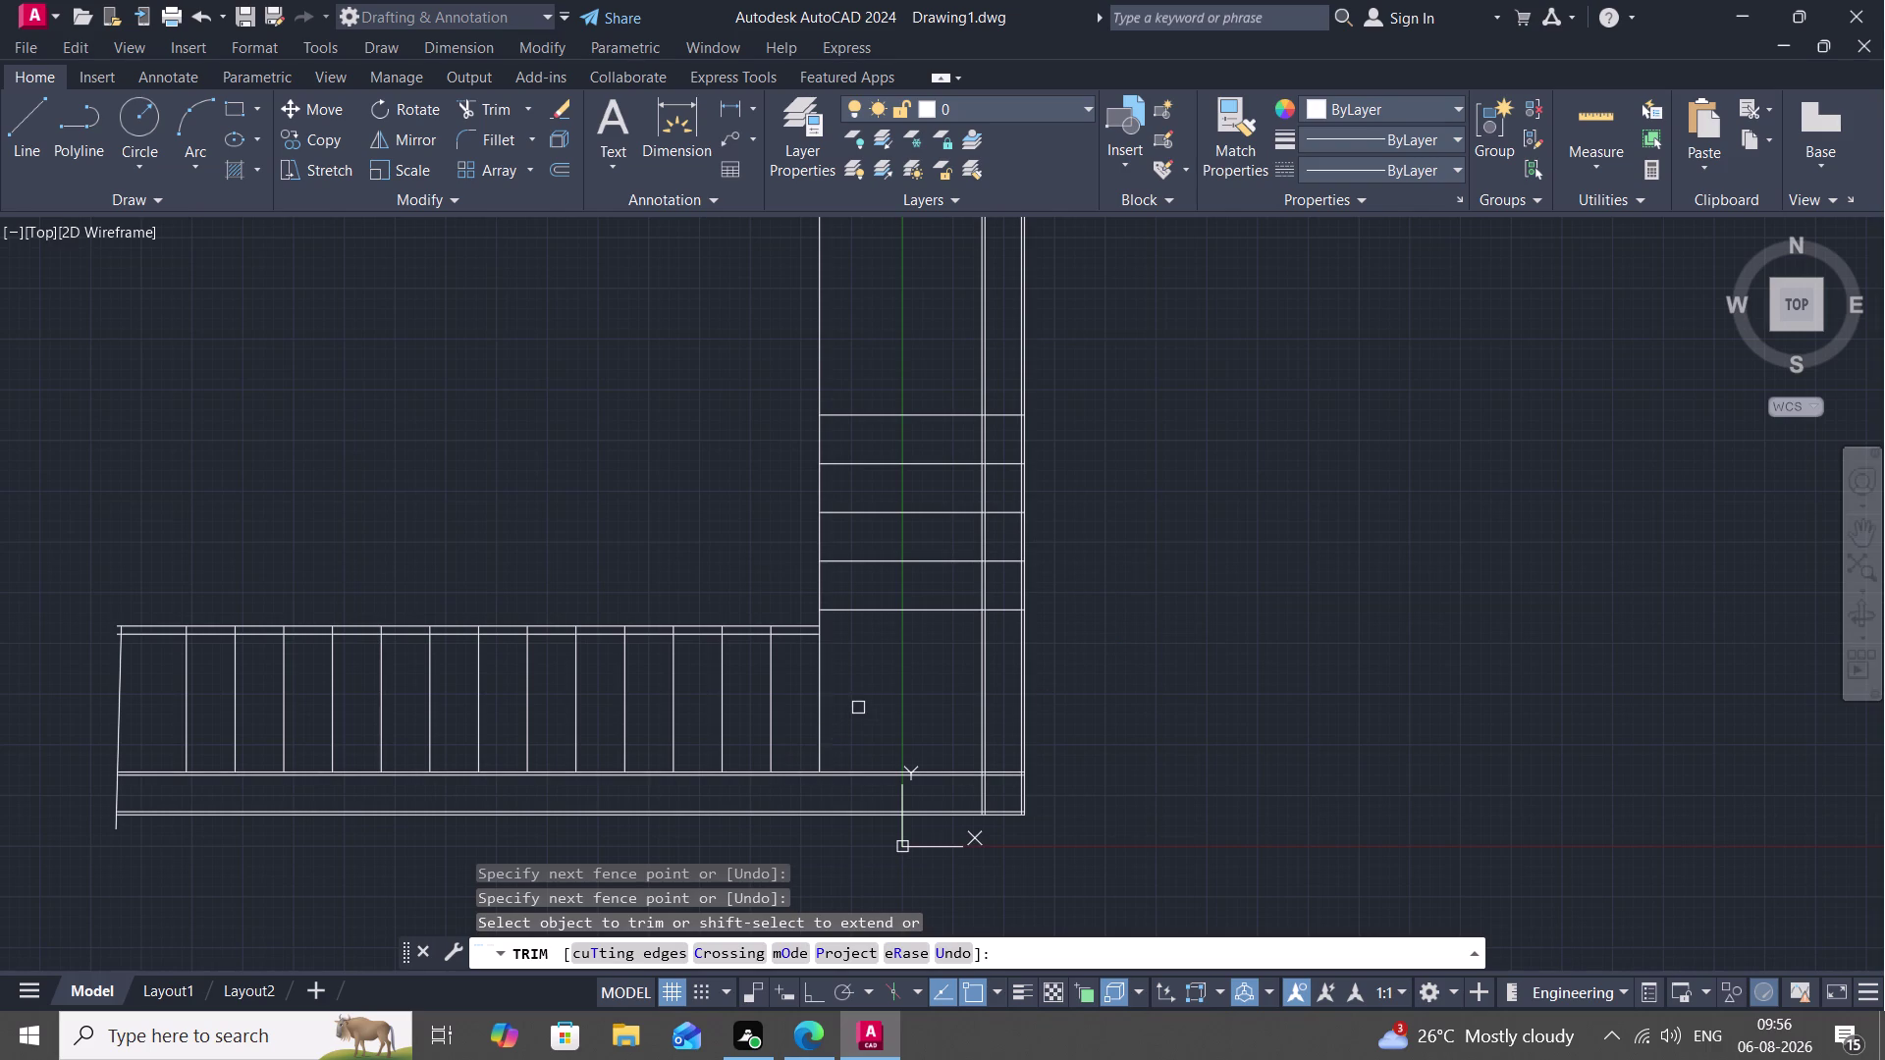
key(Escape)
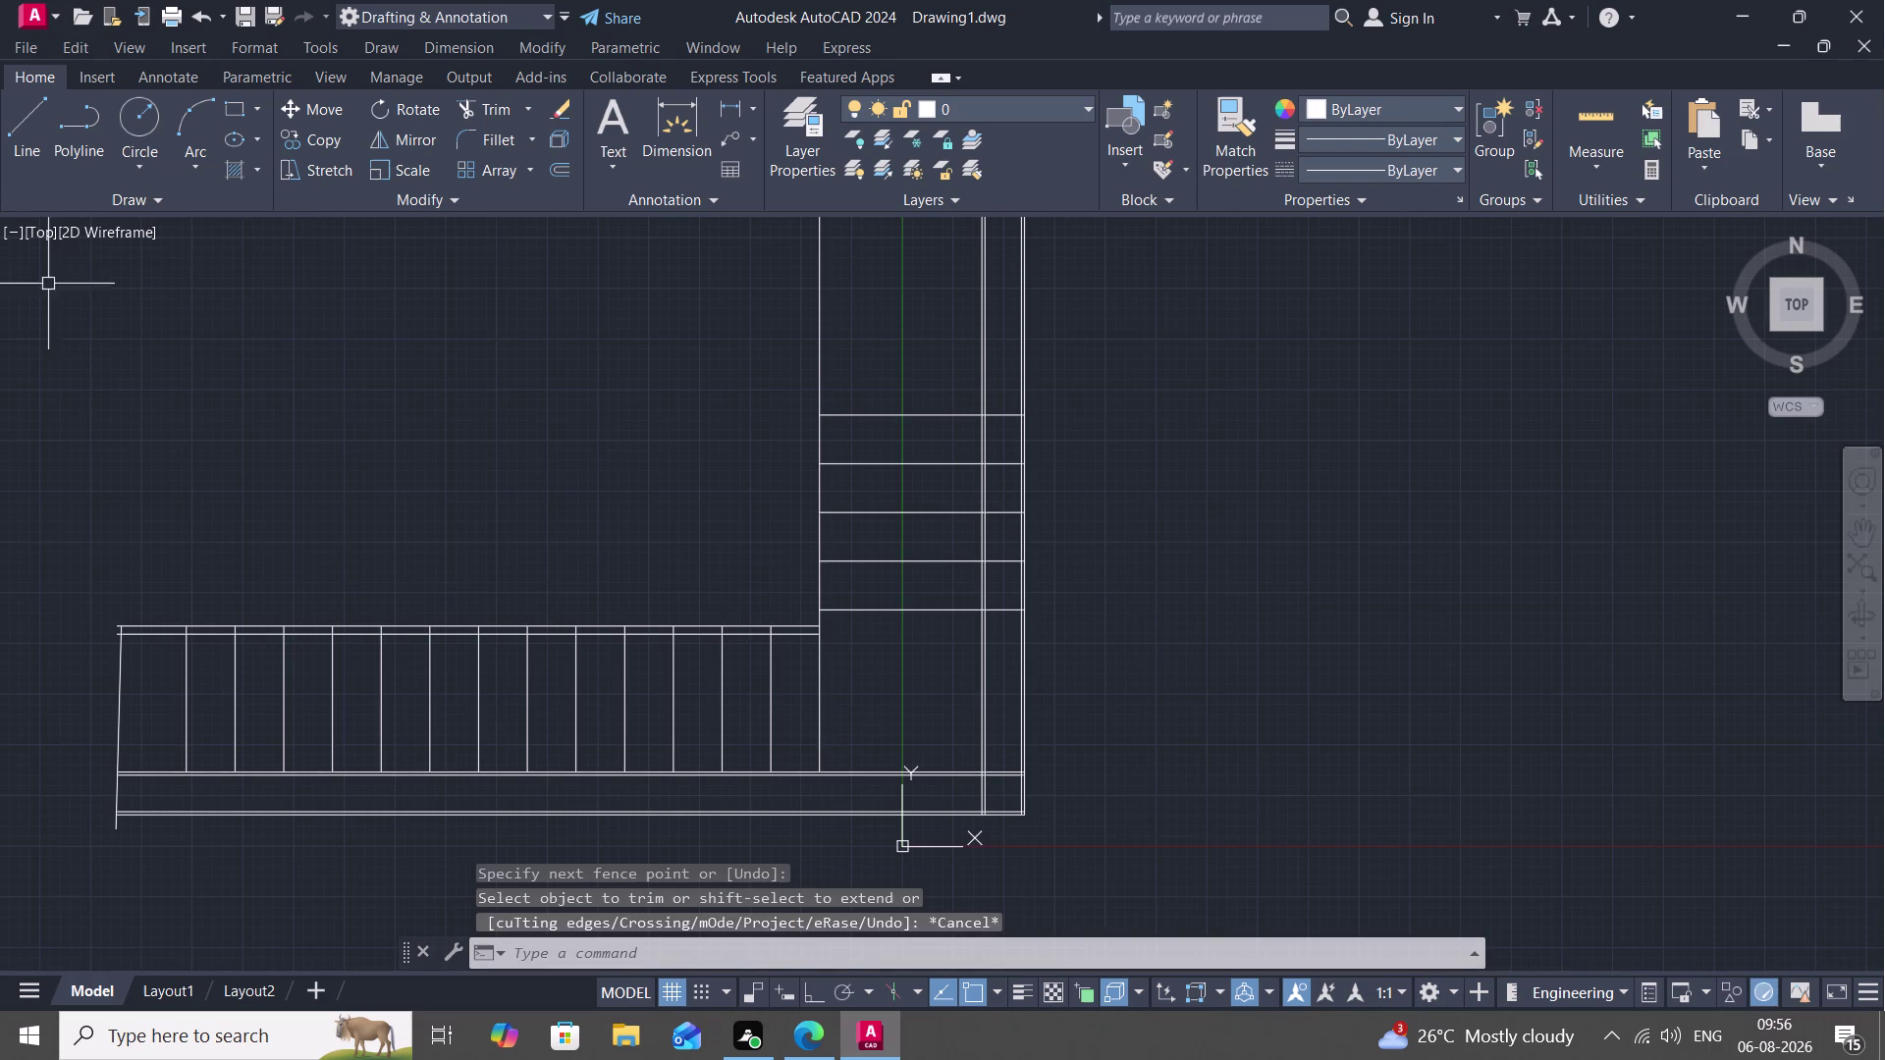
click(731, 74)
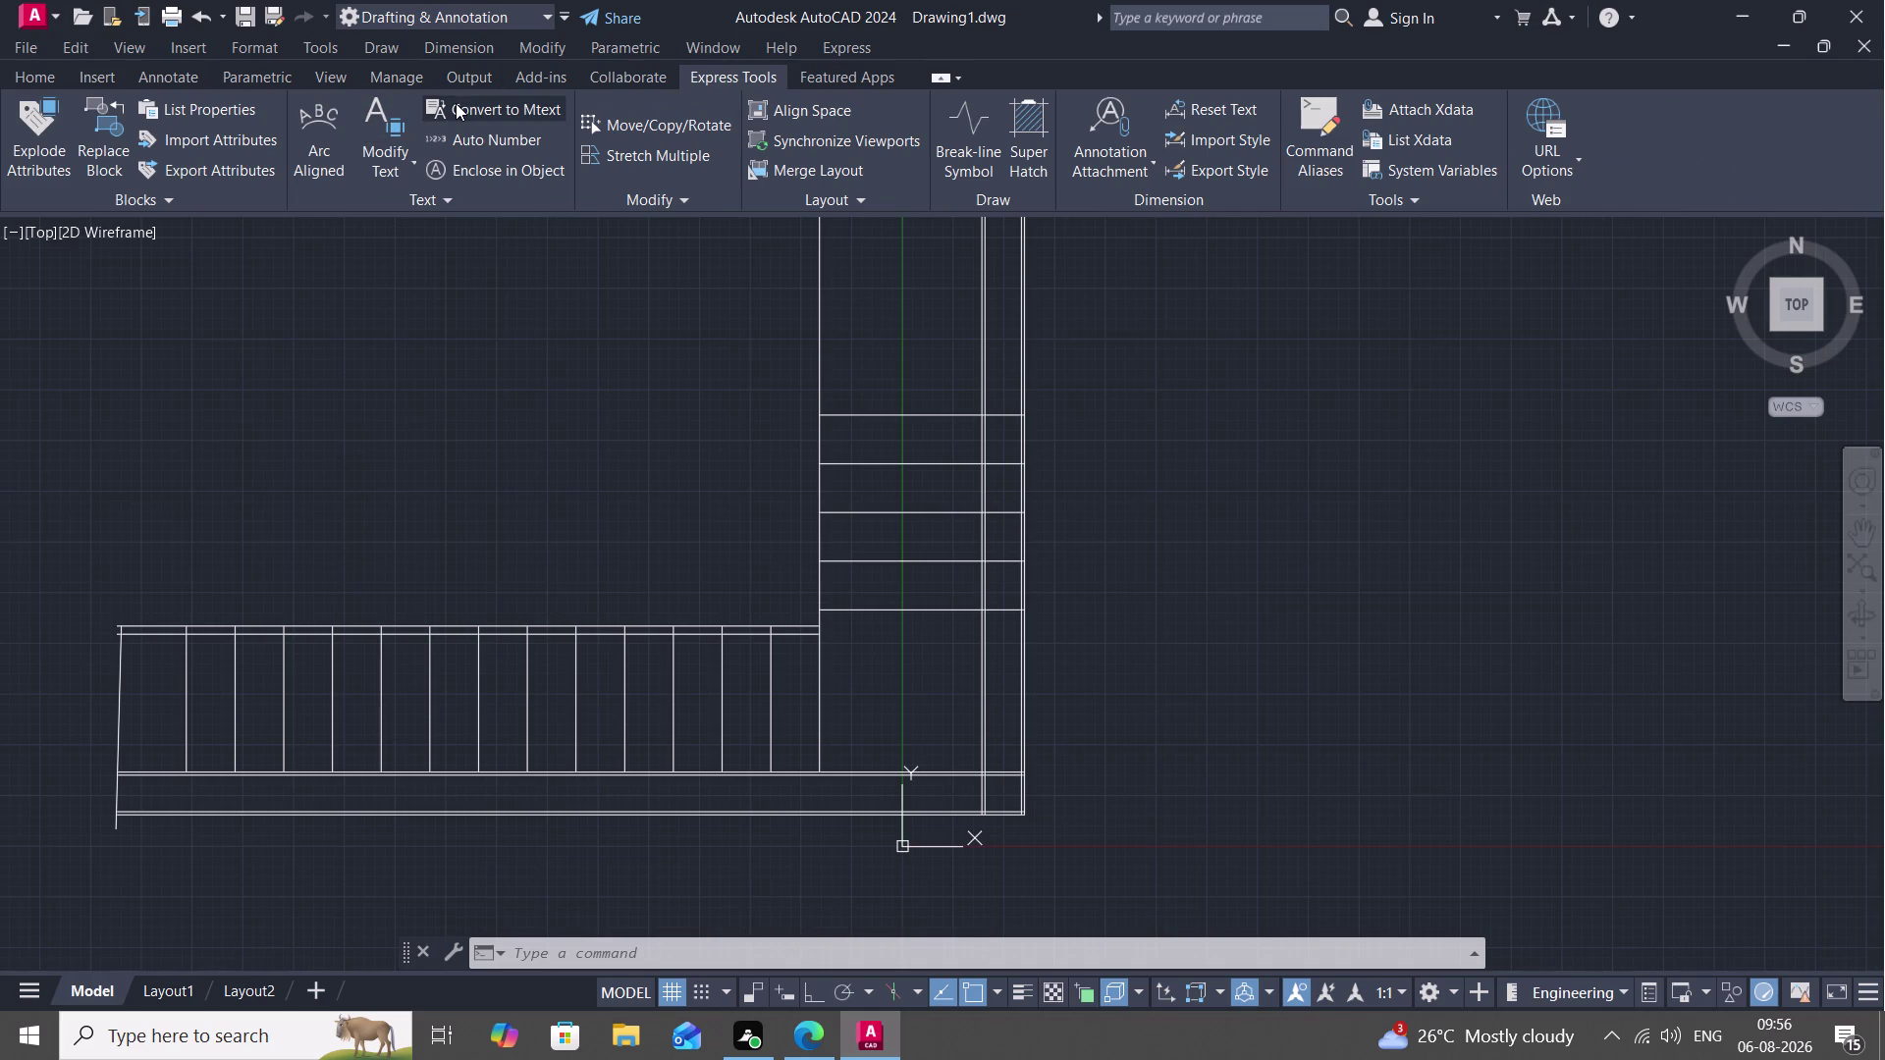
Create a multiline text box left of the upper flight containing "1".
click(427, 134)
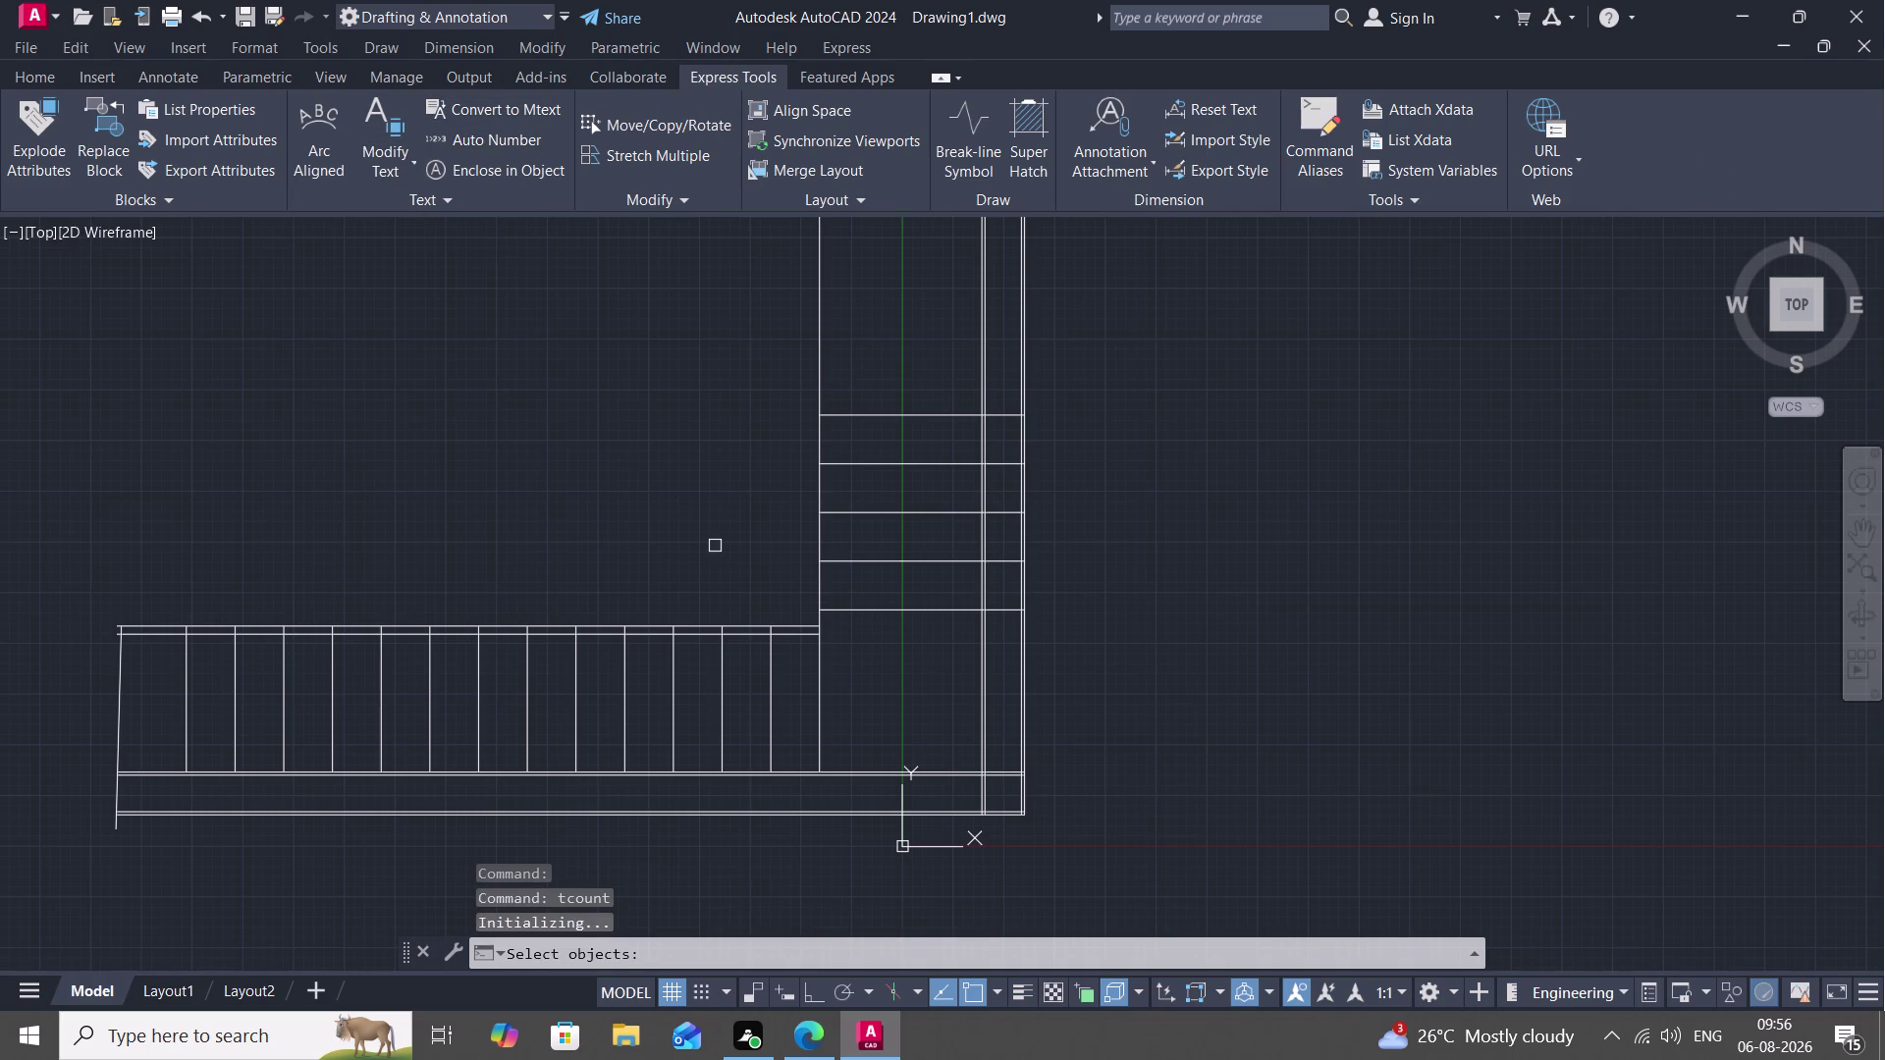
key(Escape)
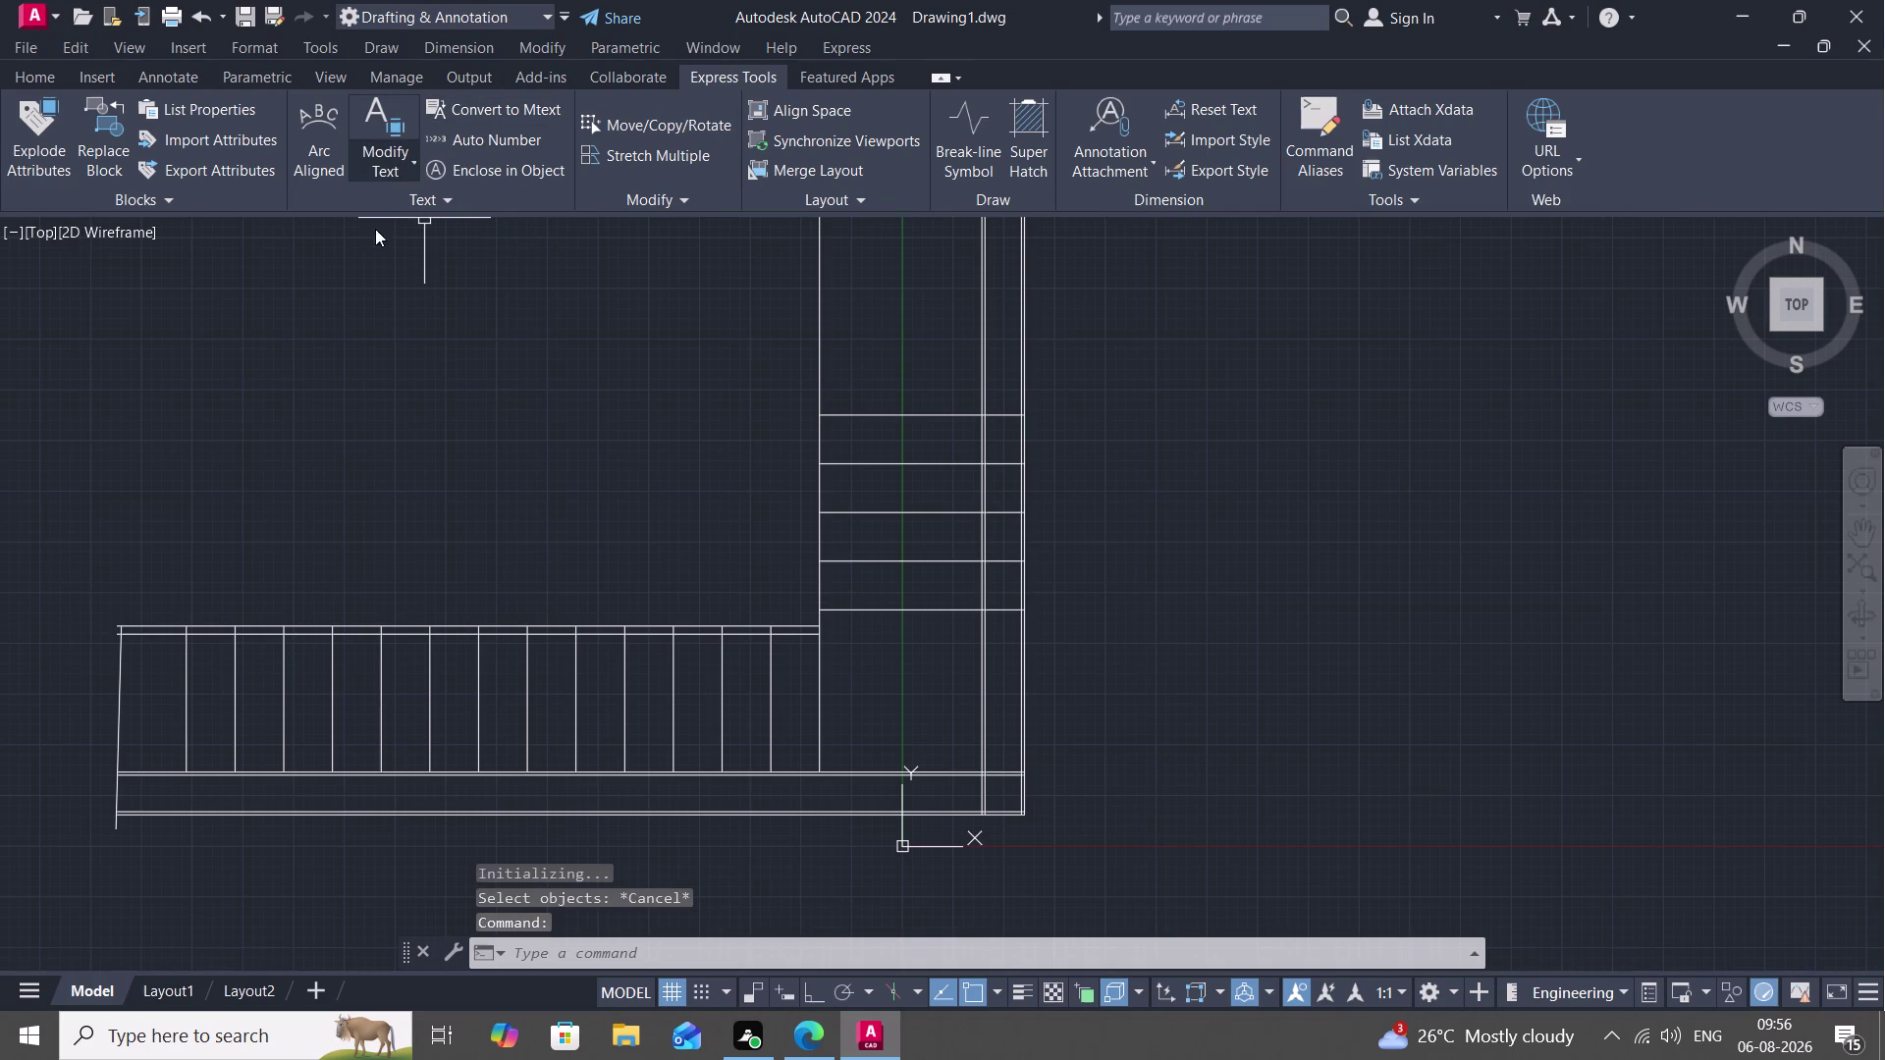
text(T)
key(space)
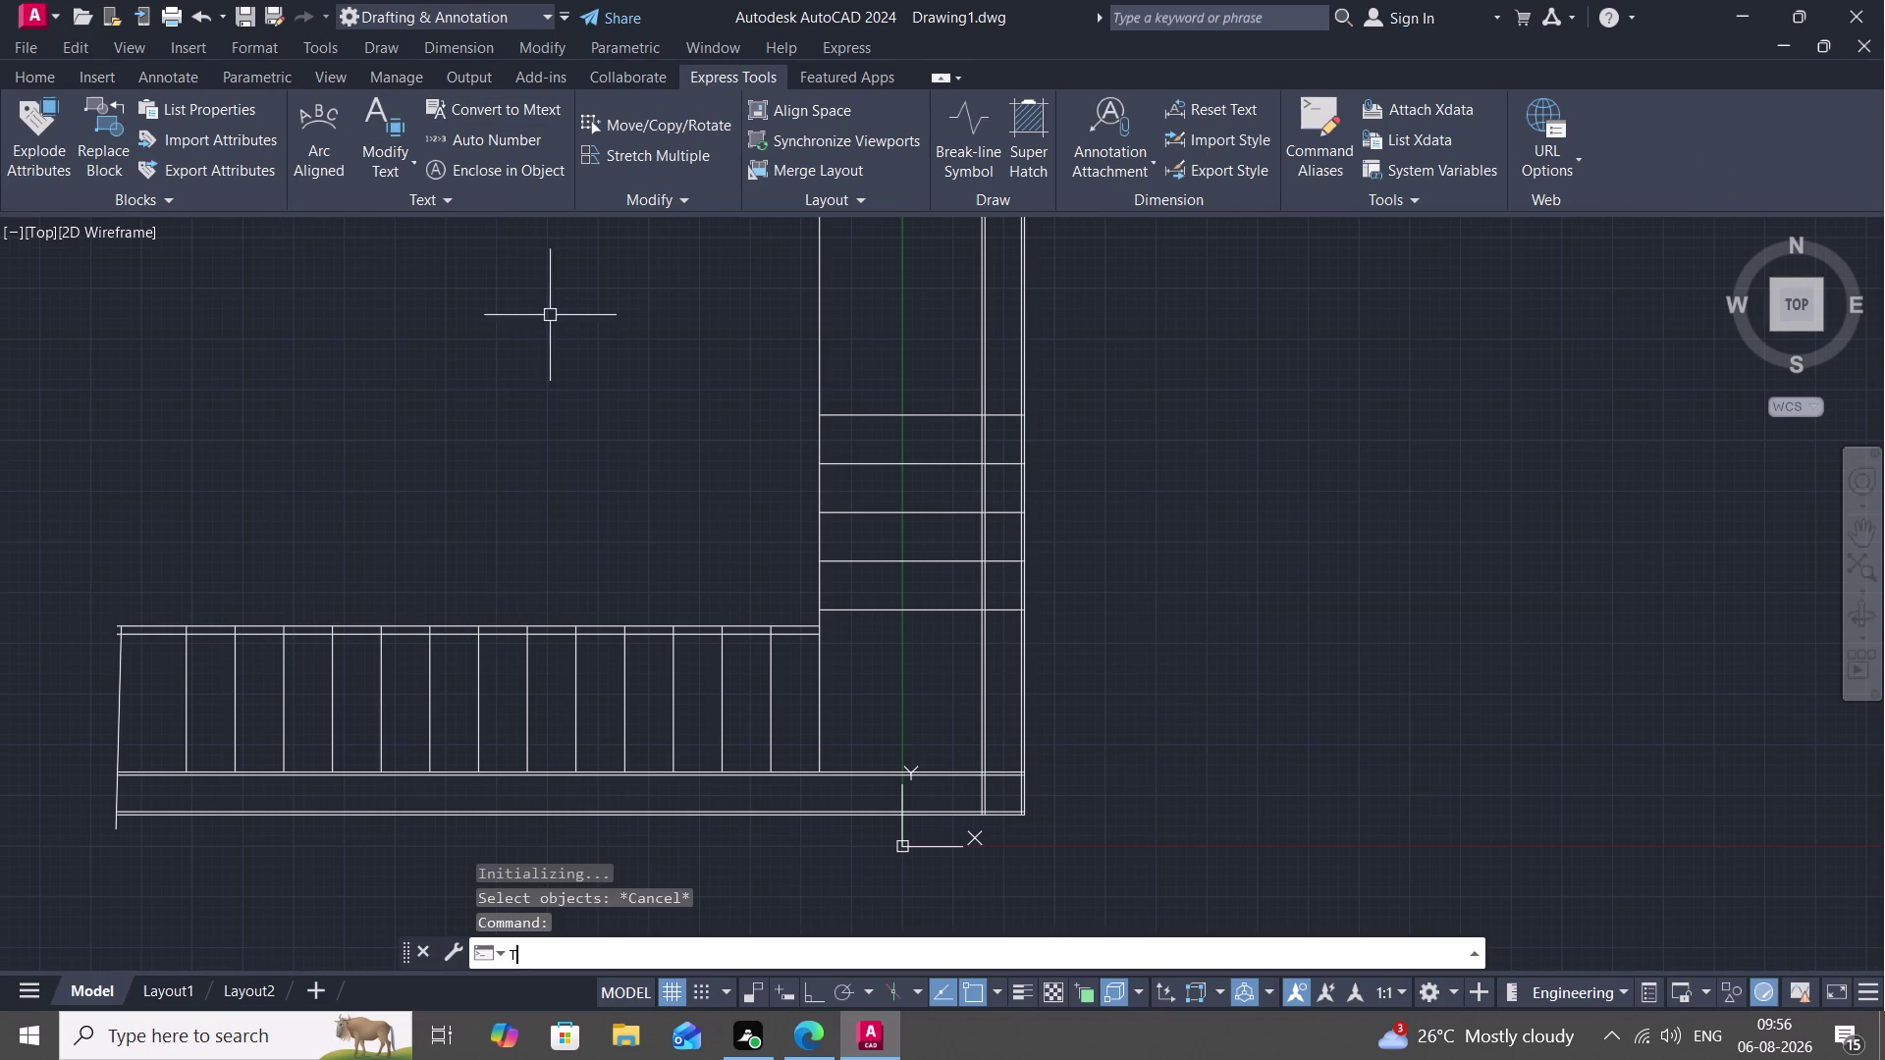
click(469, 403)
click(541, 430)
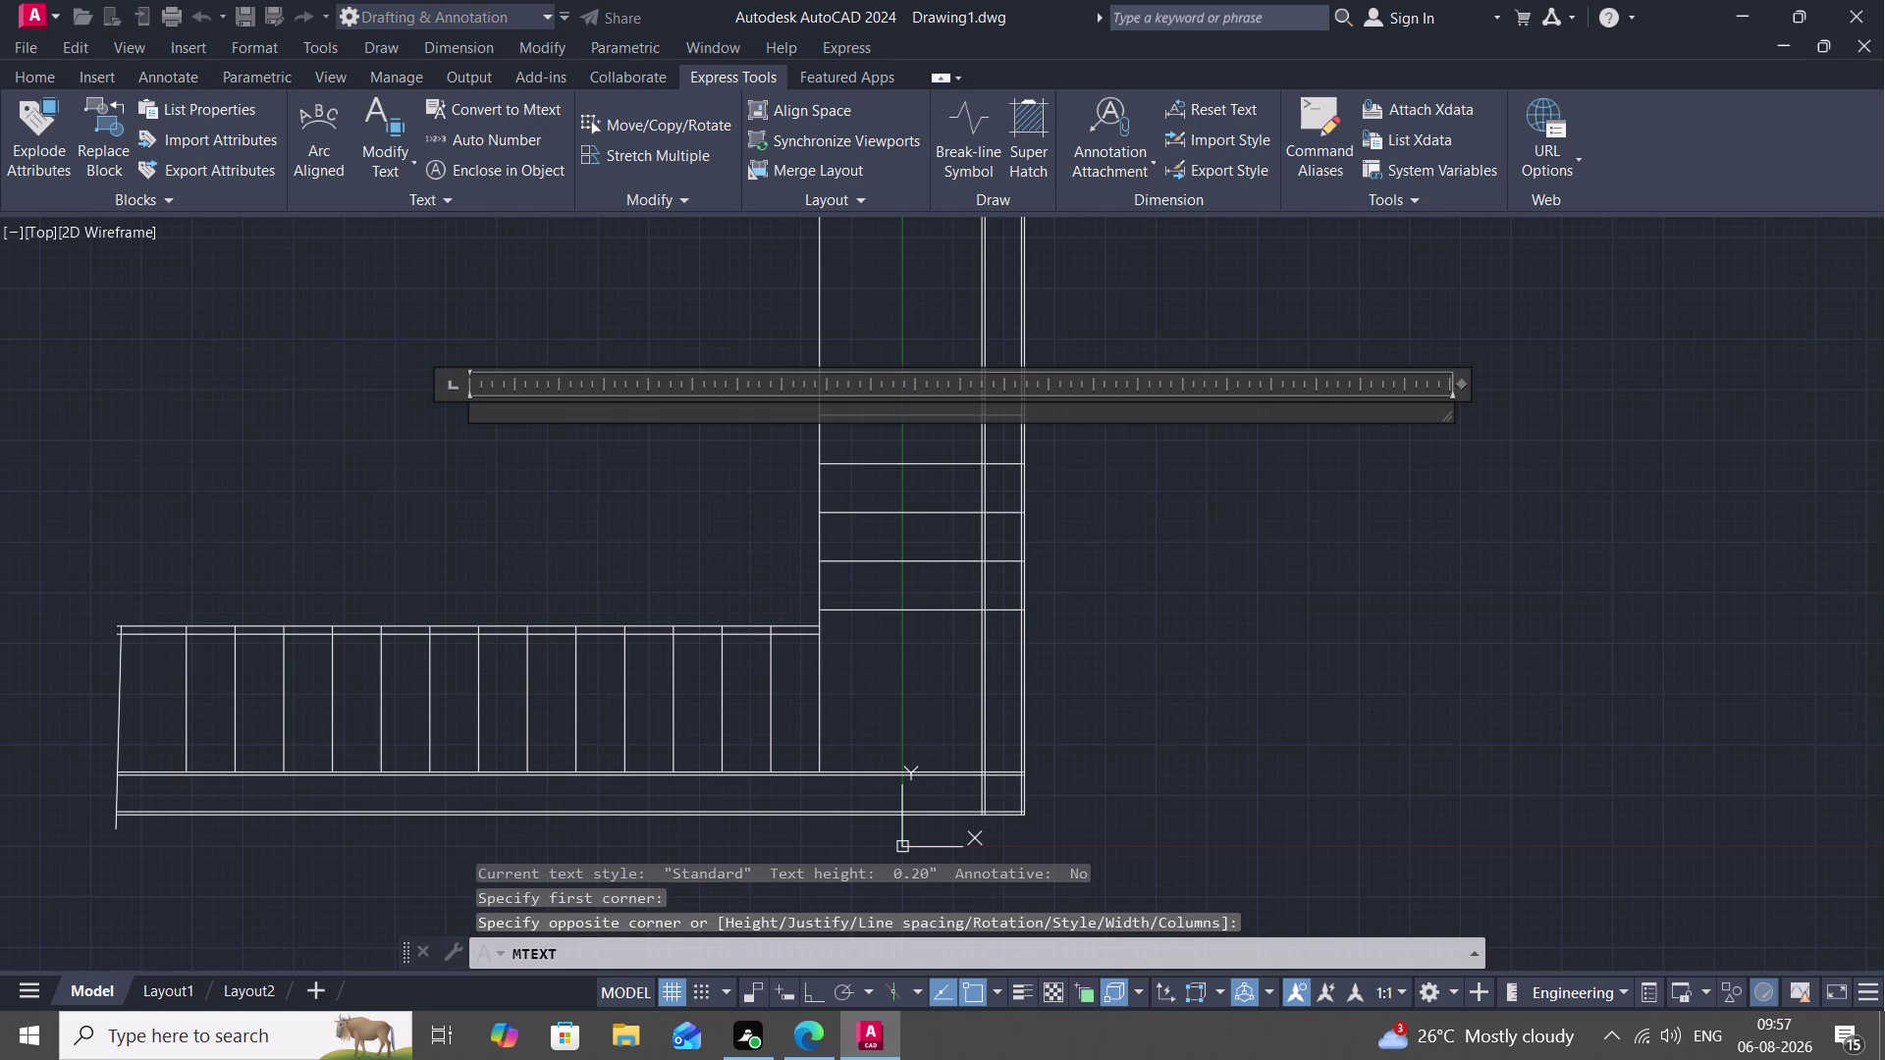
key(1)
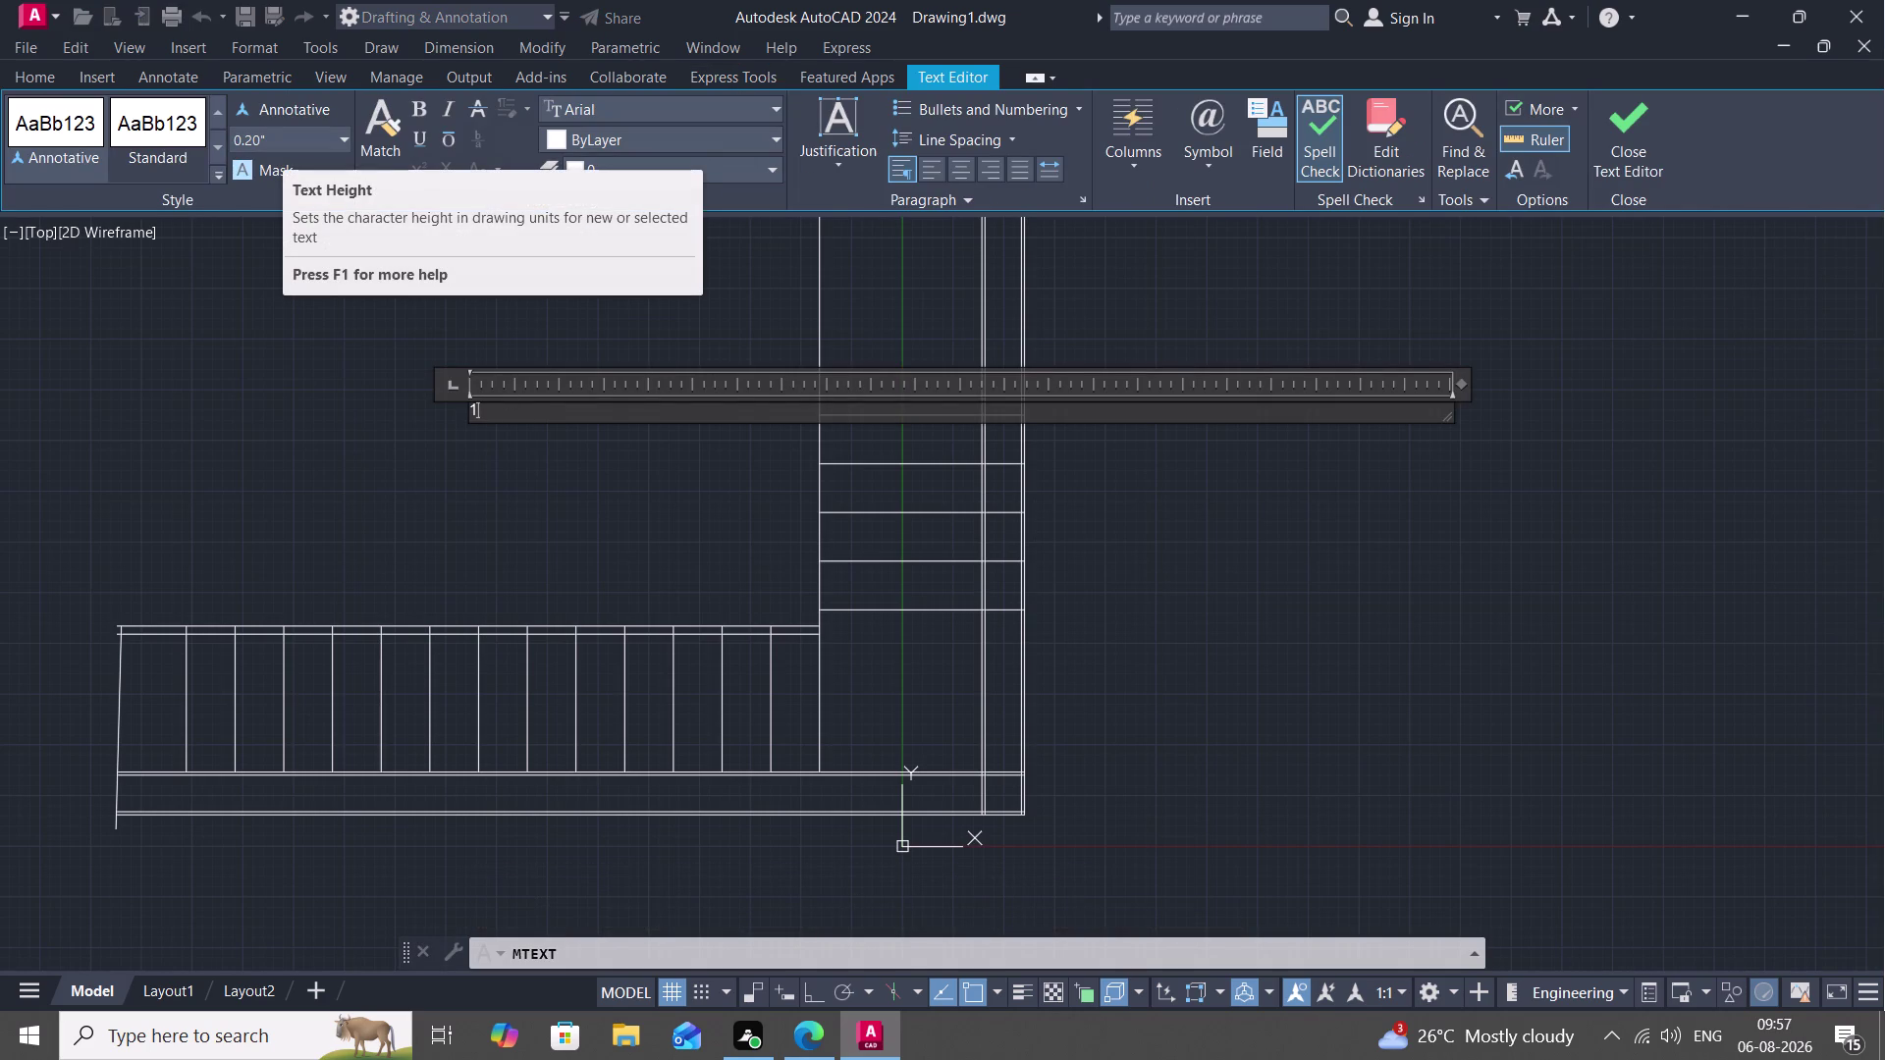
Set the "1" label's text height to 4" and close the text editor.
click(268, 142)
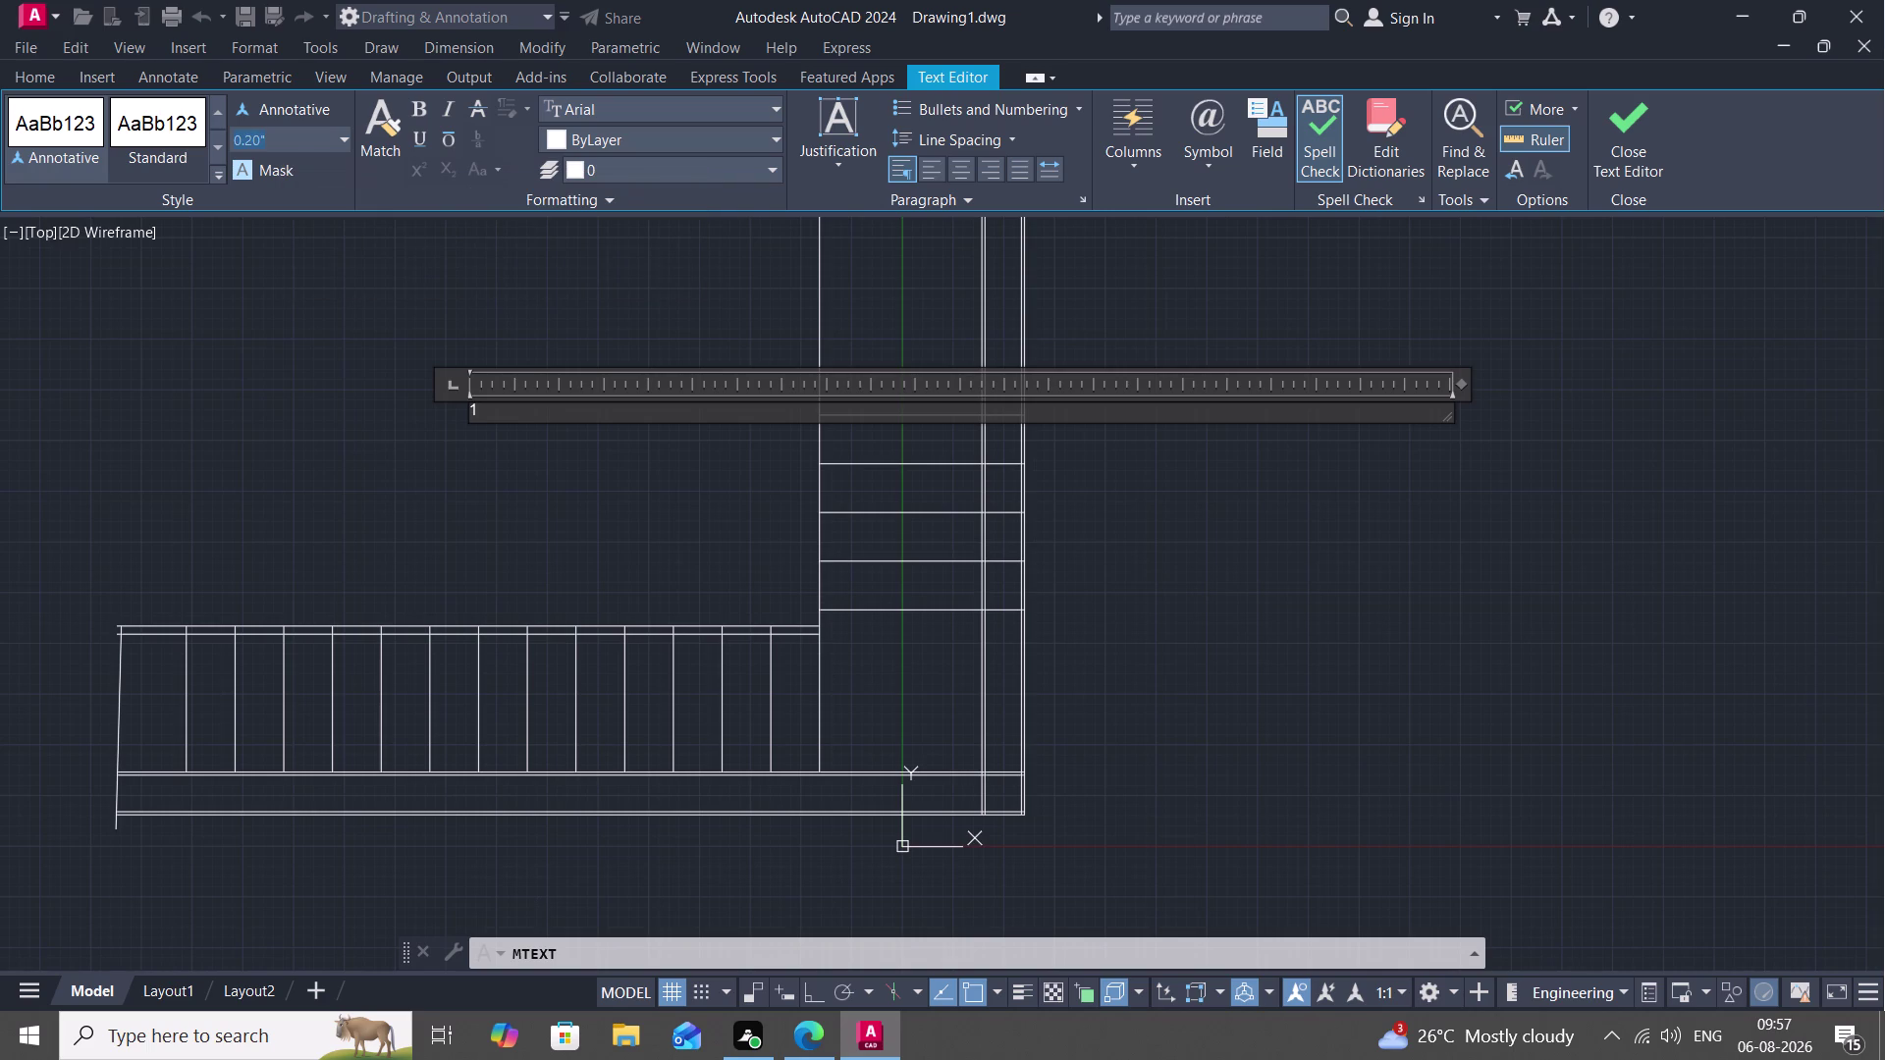
key(BackSpace)
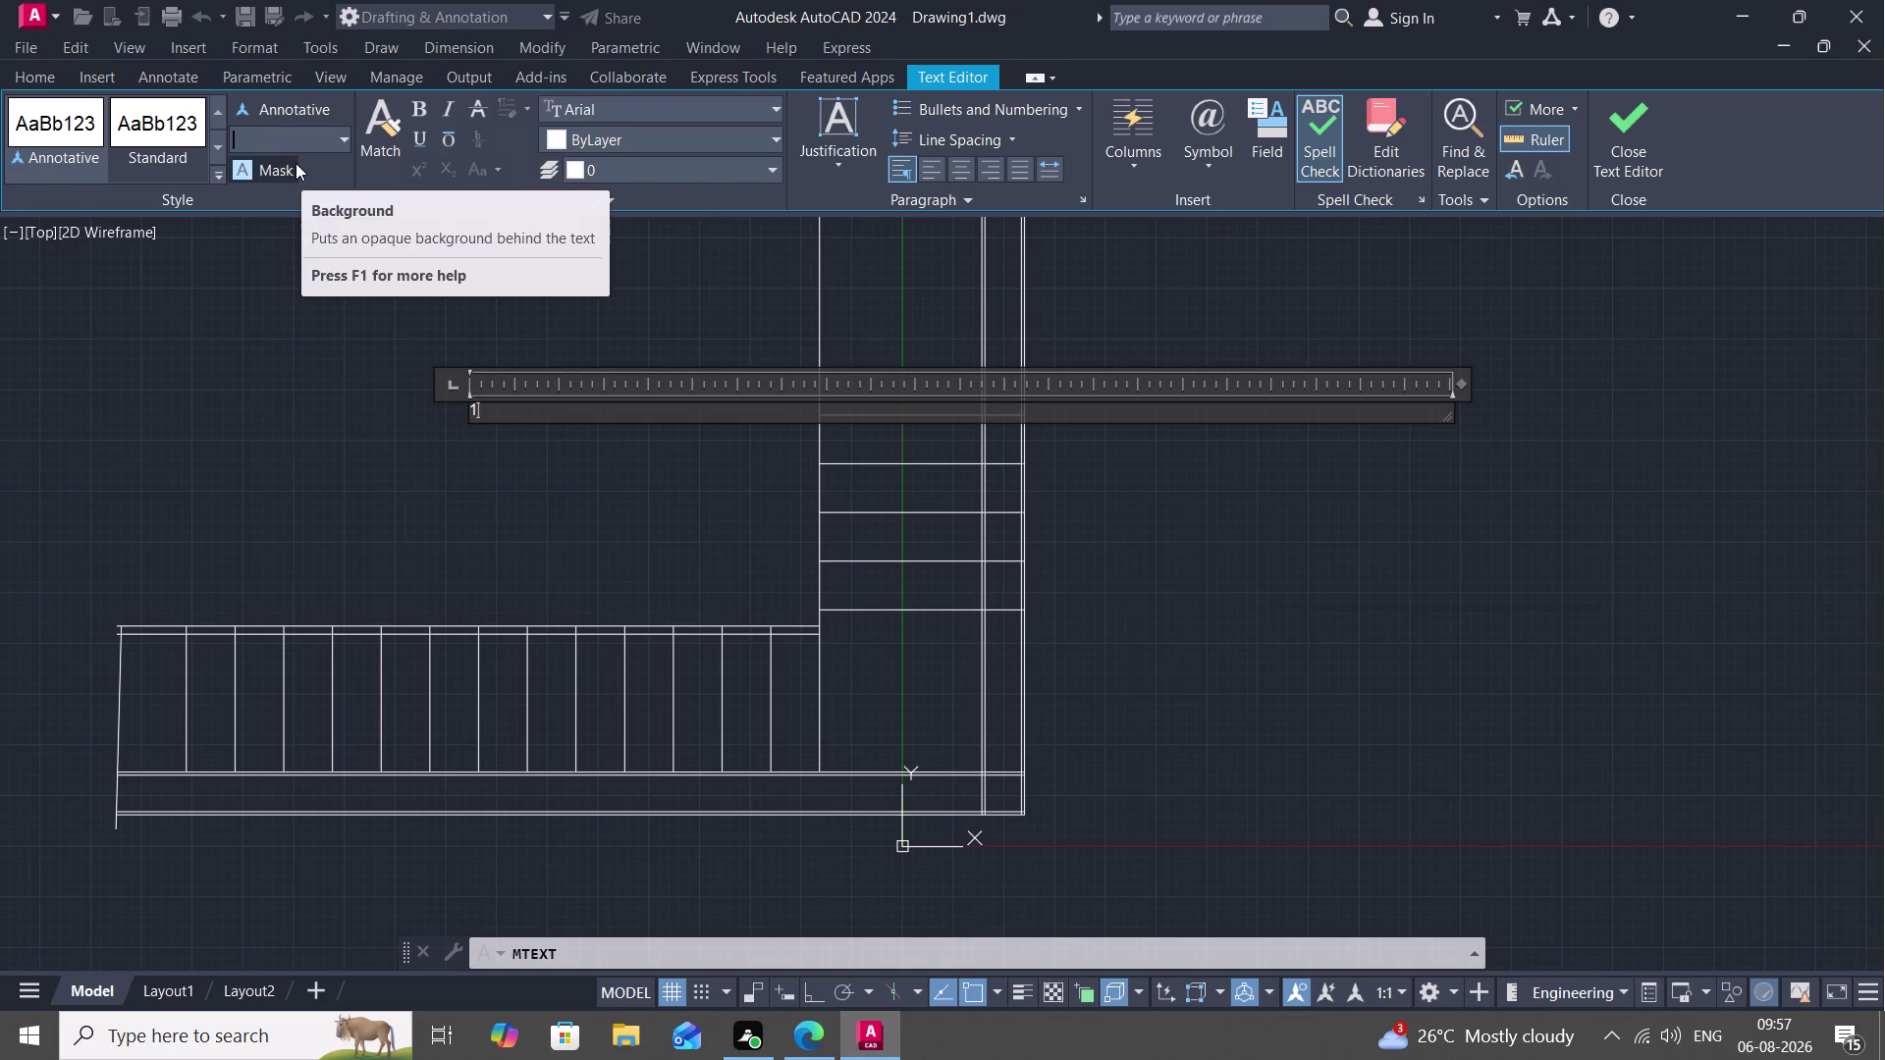
key(2)
key(shift+quotedbl)
click(482, 406)
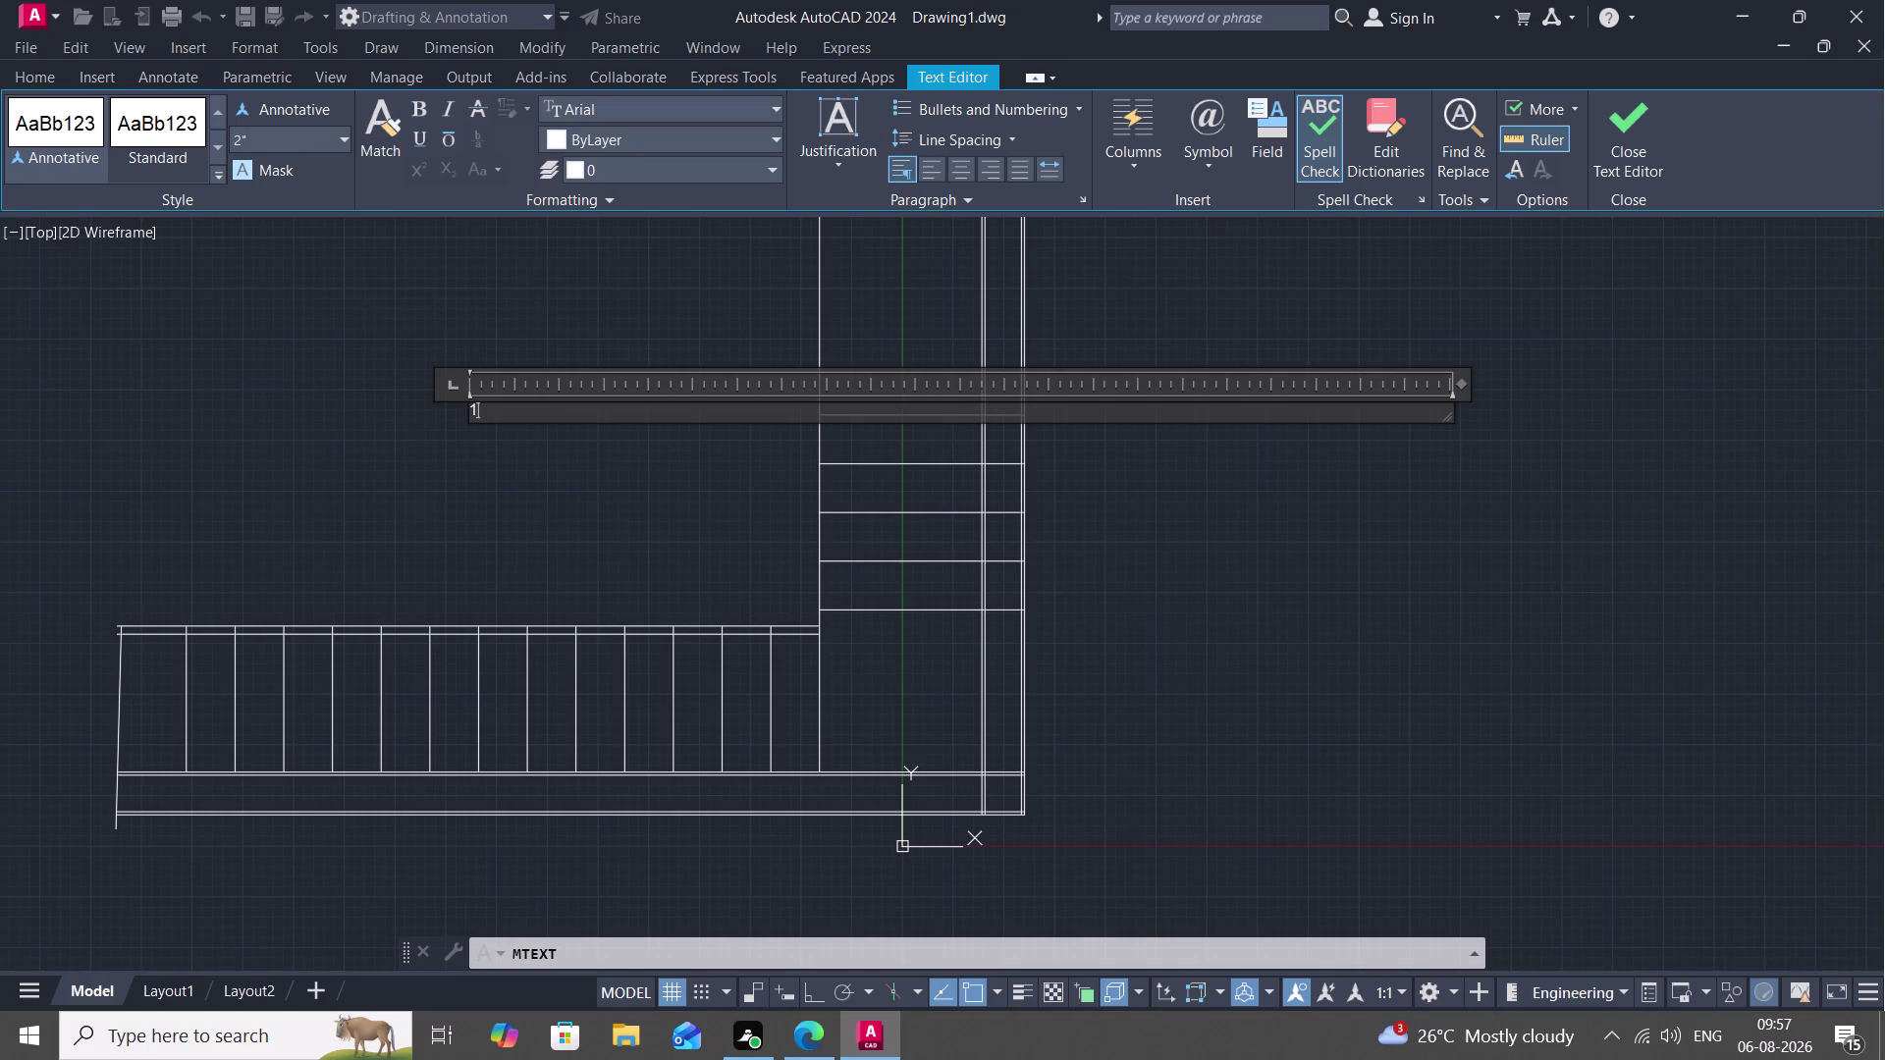
double_click(470, 401)
double_click(474, 399)
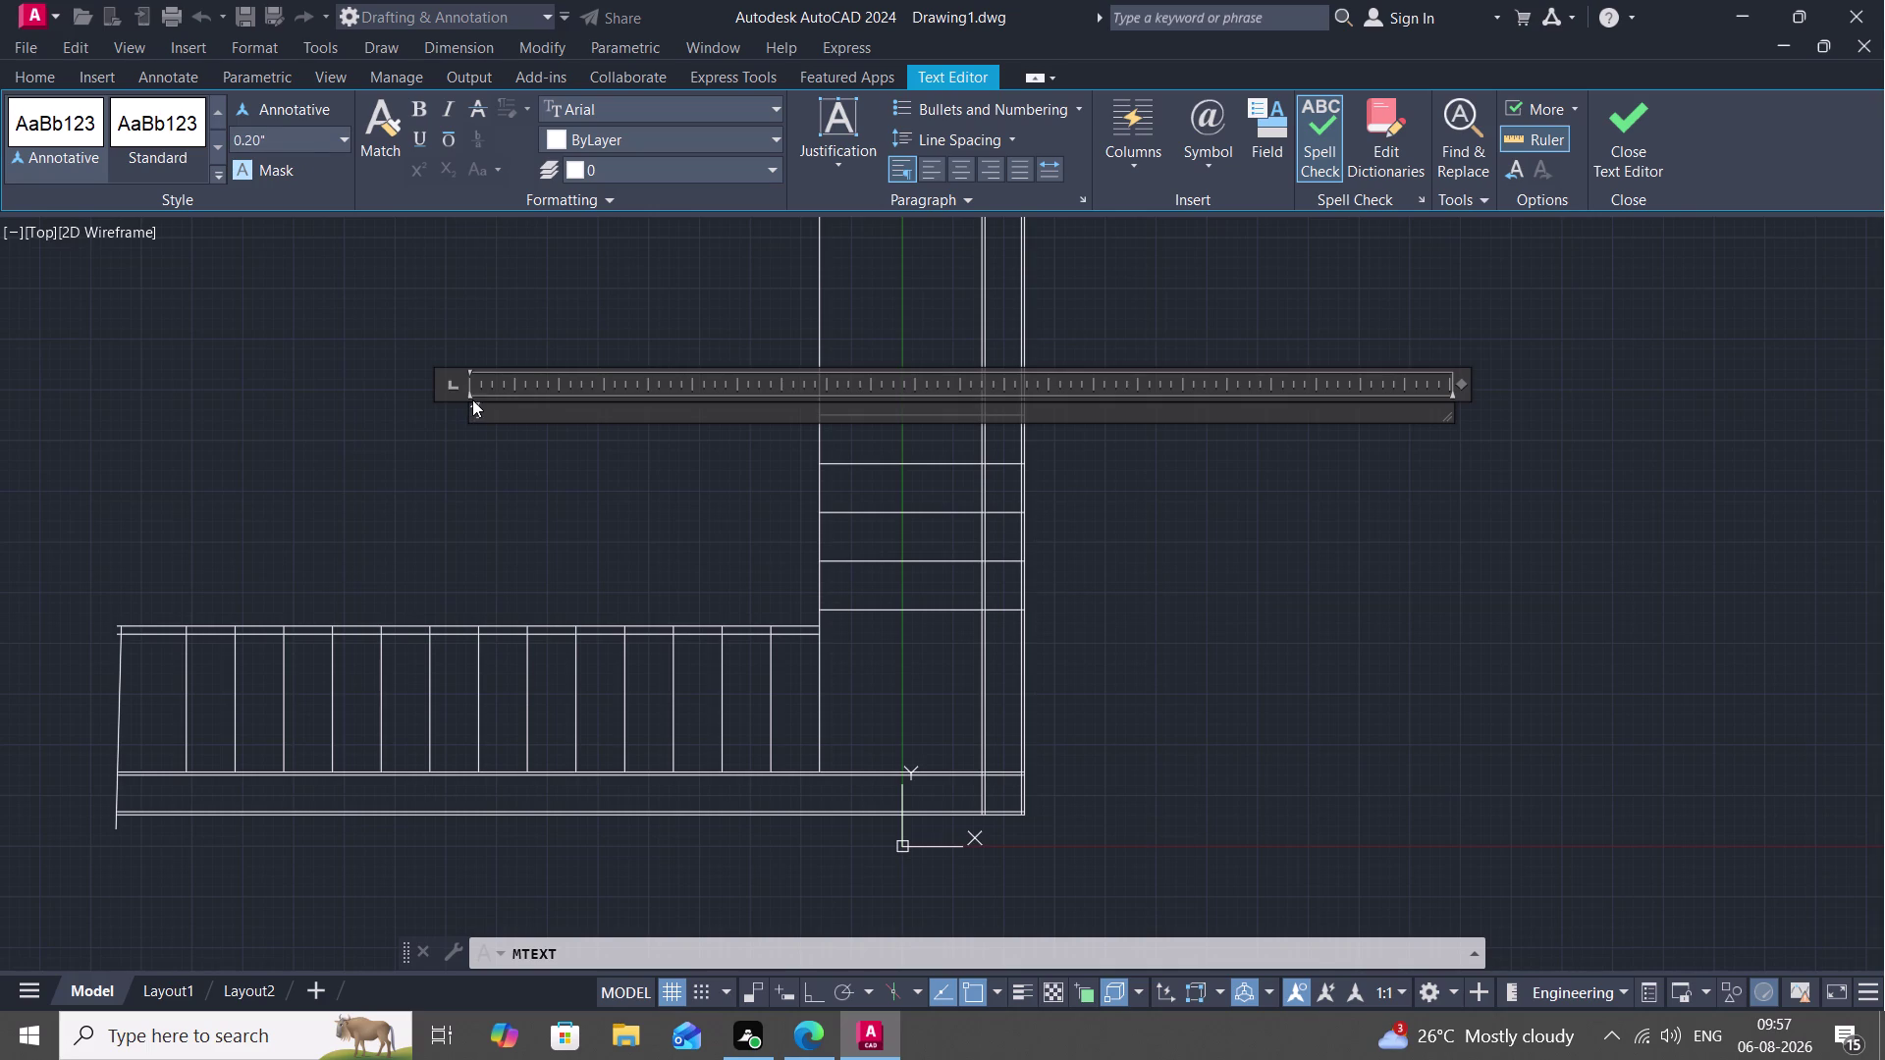
click(471, 405)
double_click(470, 407)
click(271, 138)
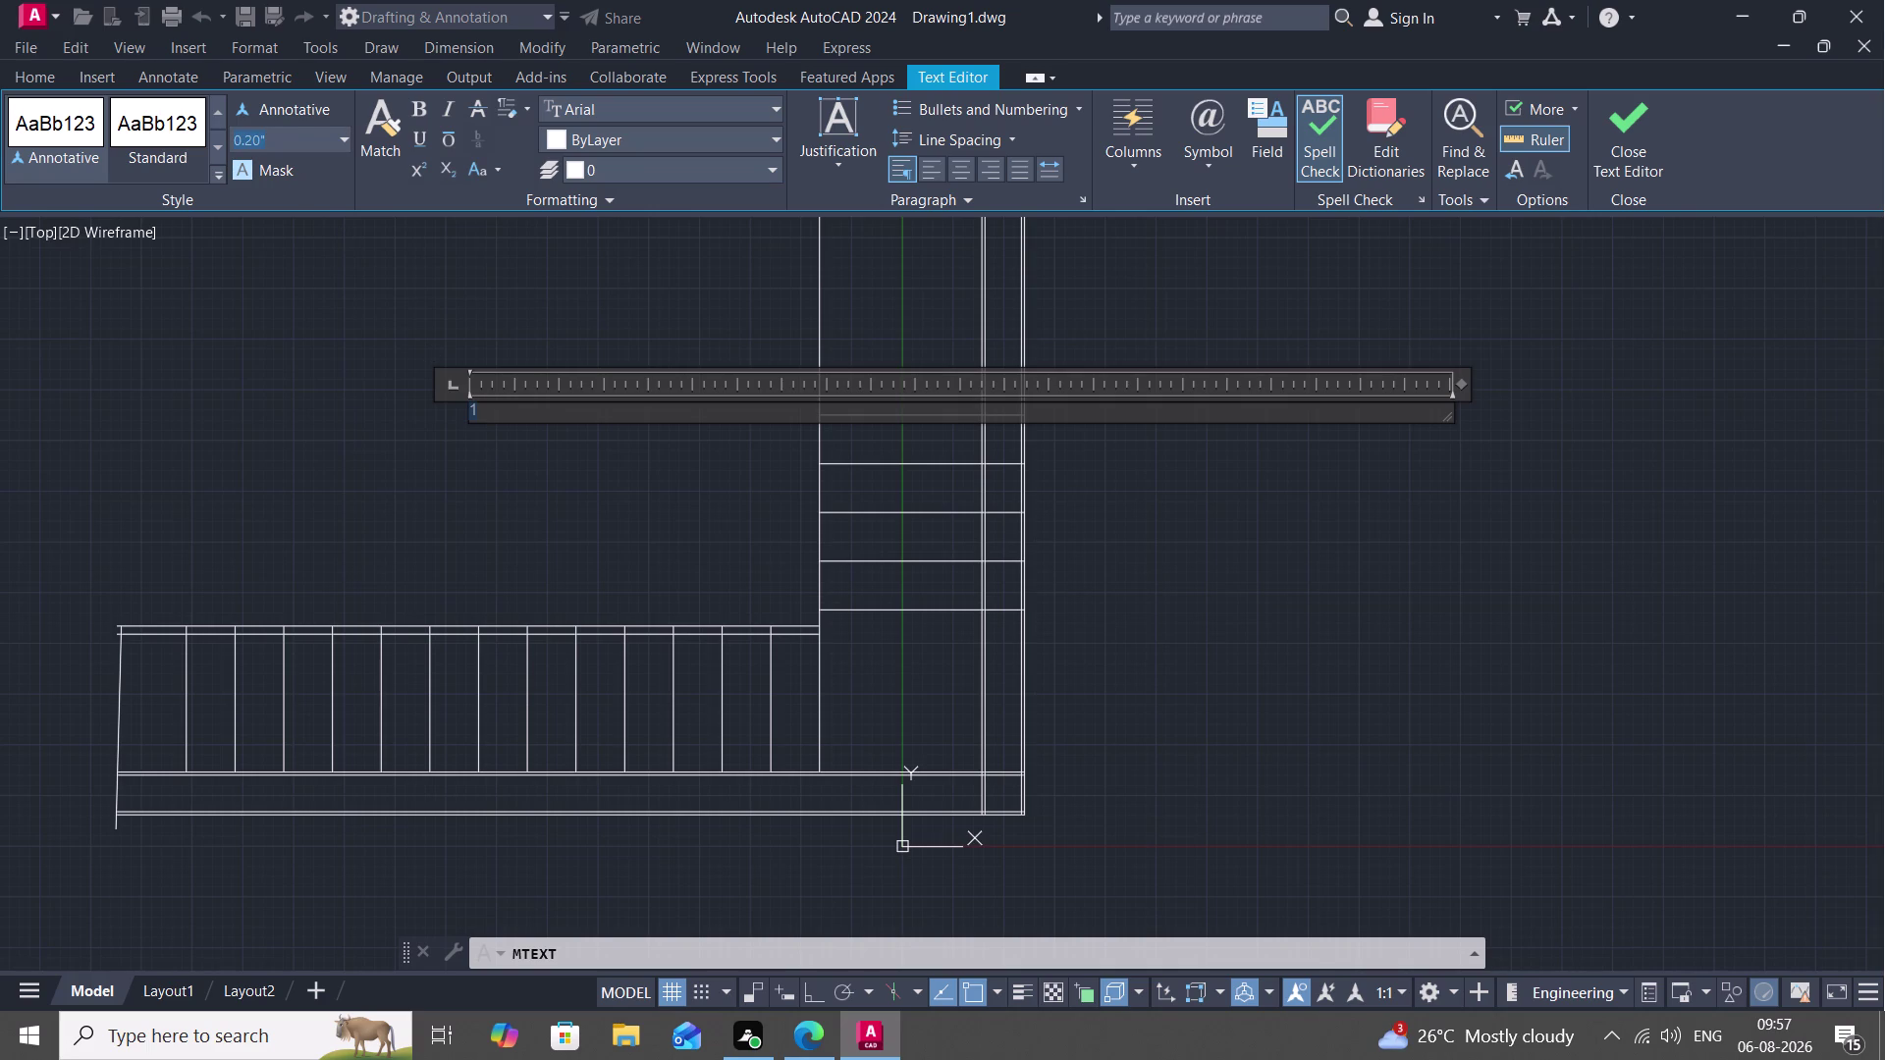
key(BackSpace)
key(4)
key(shift+quotedbl)
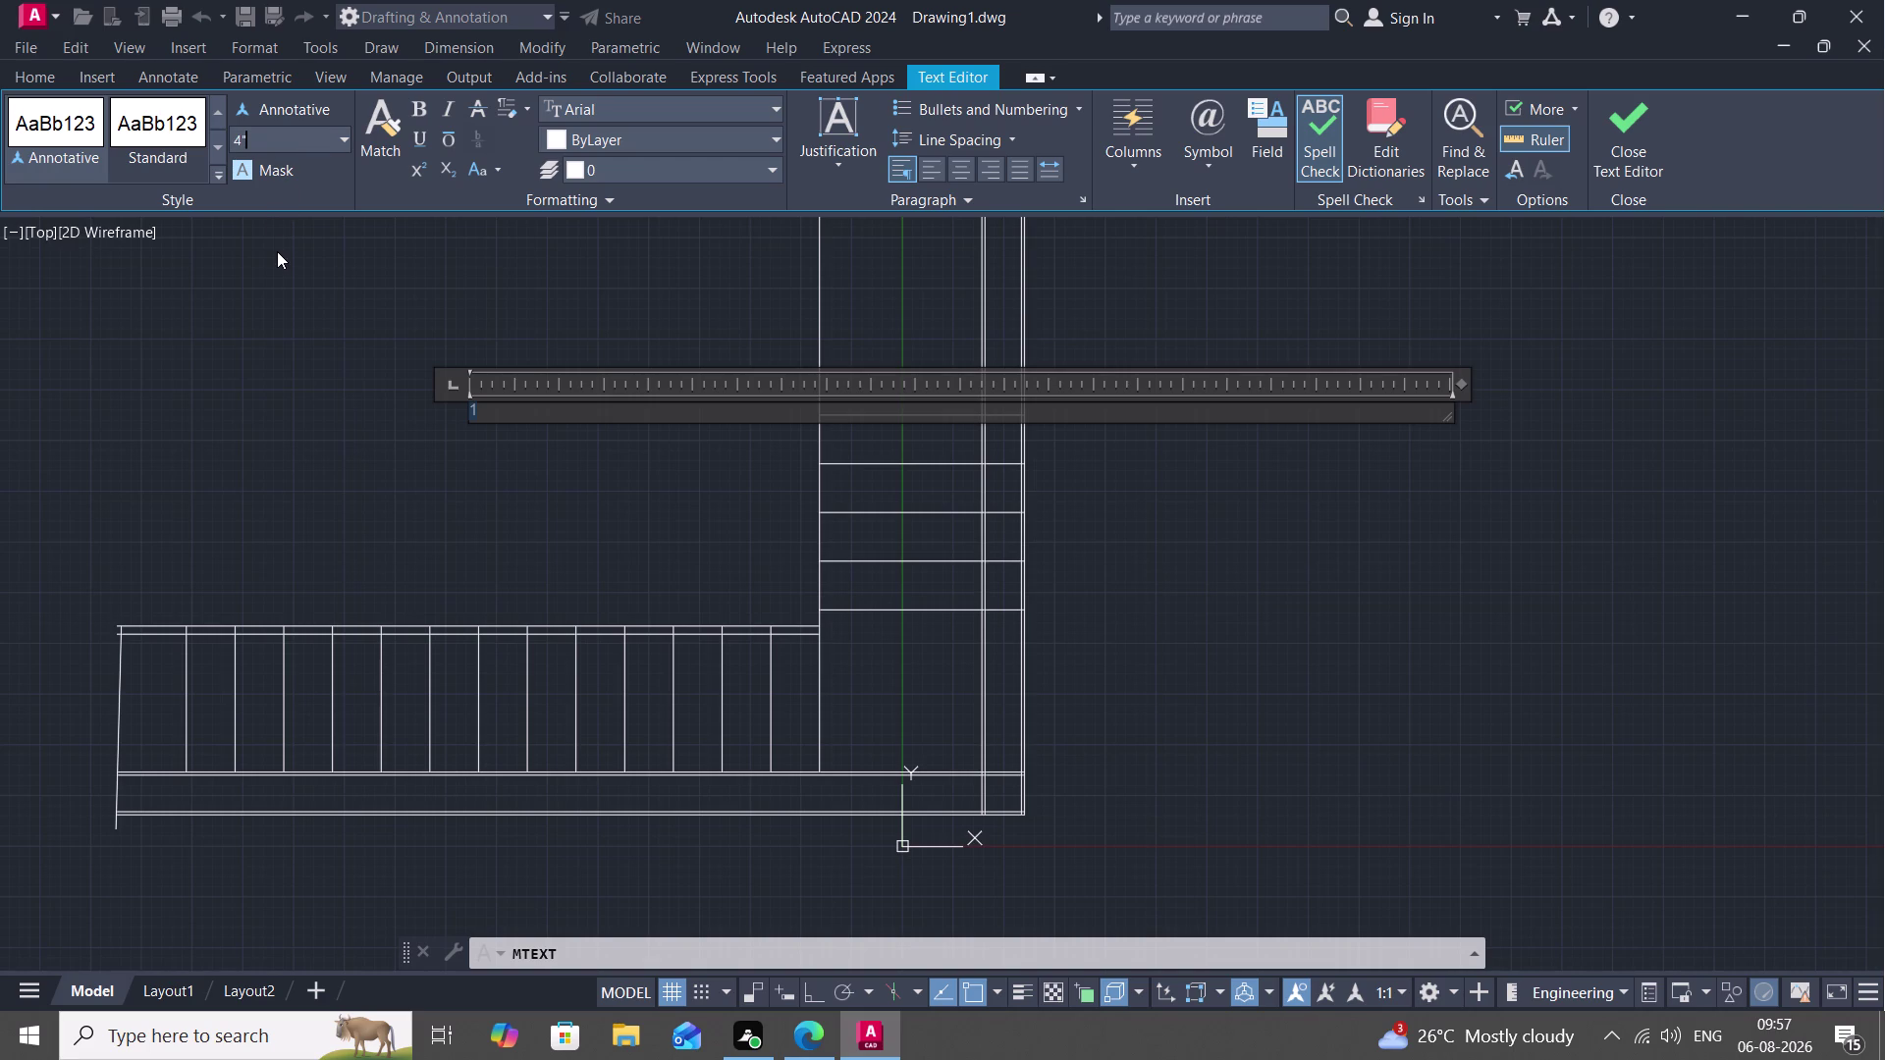
key(Return)
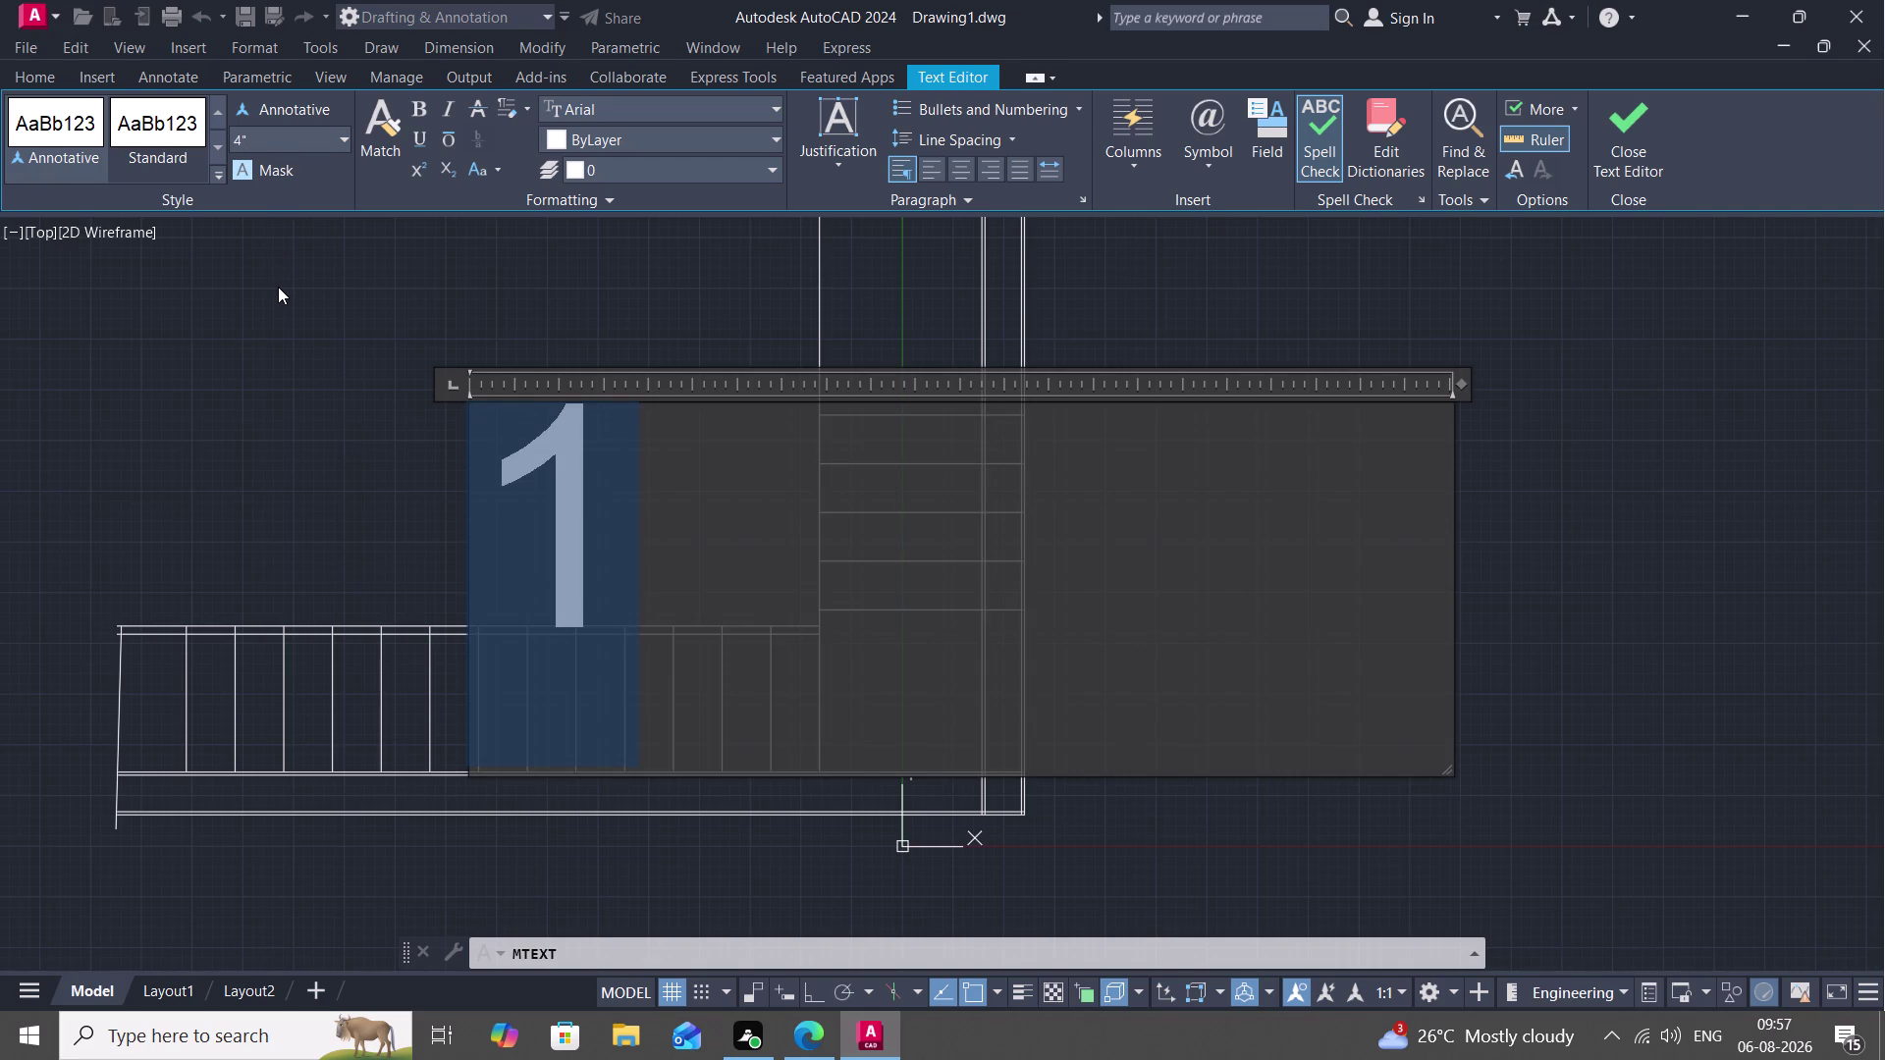
click(278, 287)
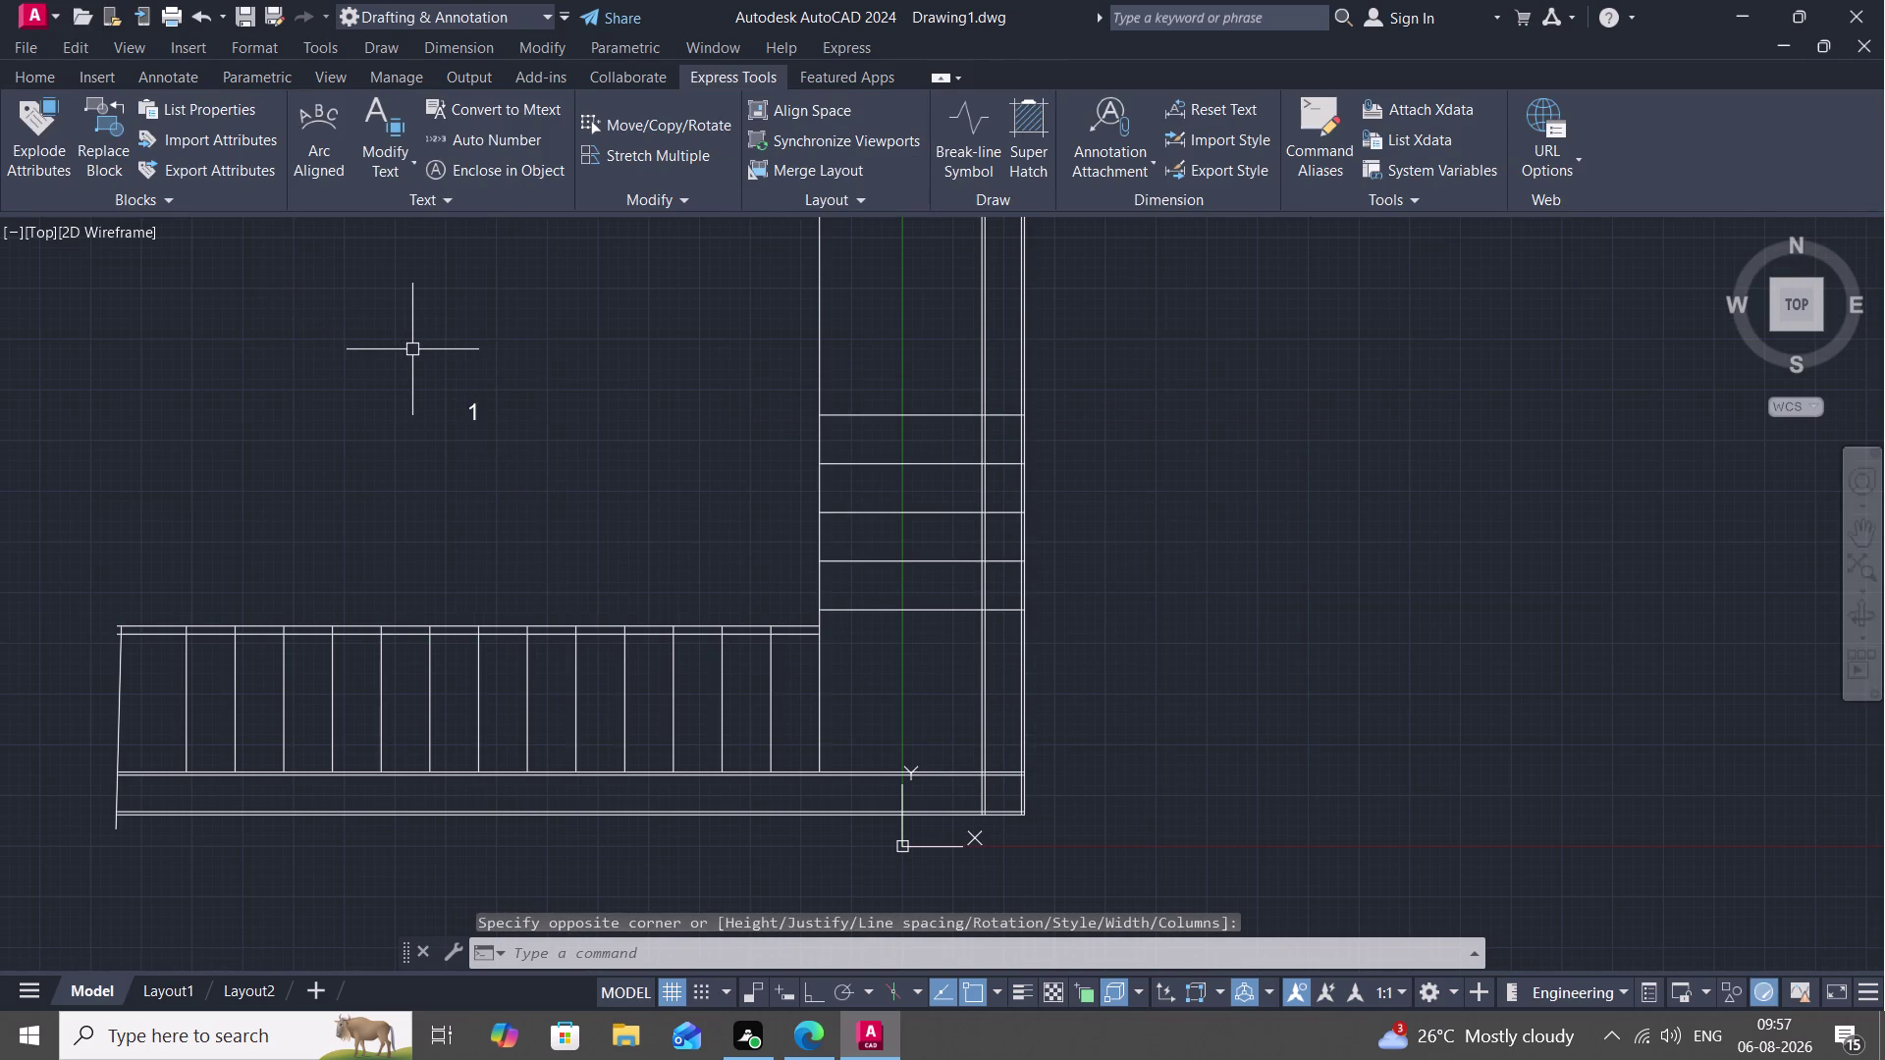
Copy the "1" label into the horizontal-flight tread beside the landing.
text(CO)
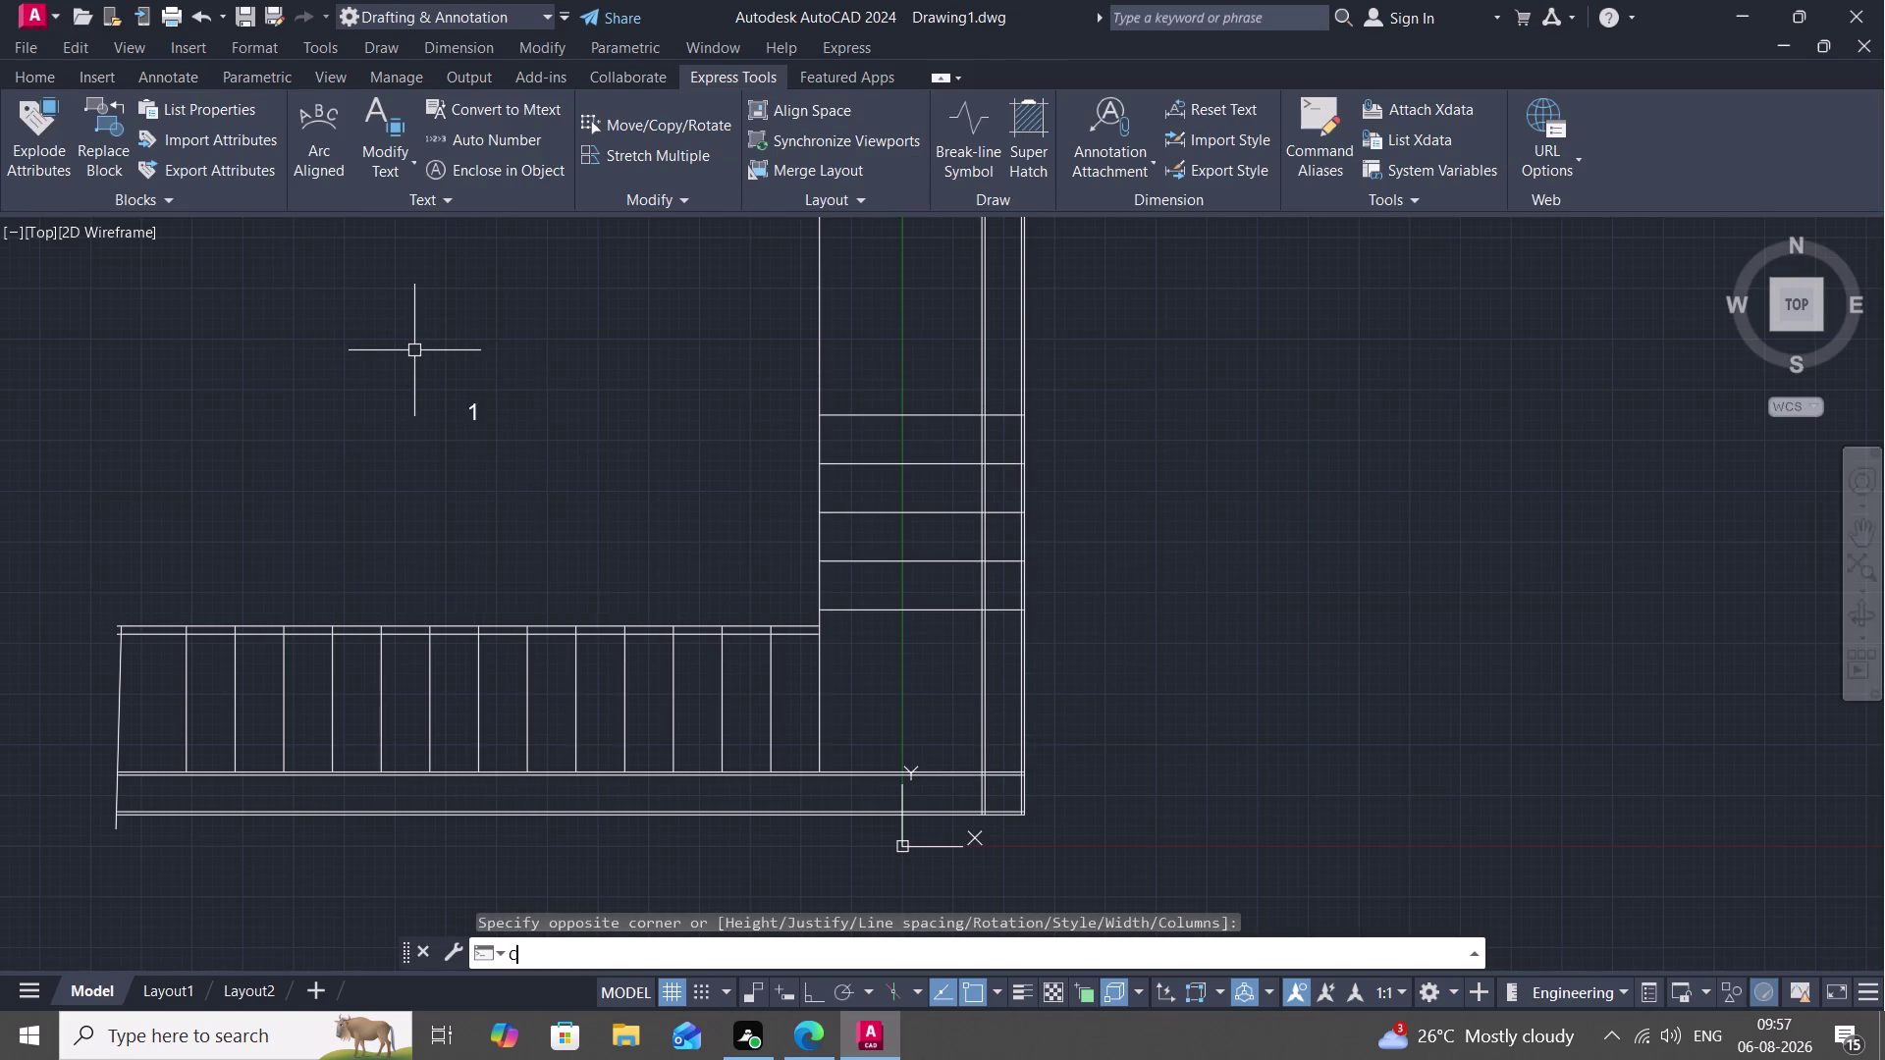
key(space)
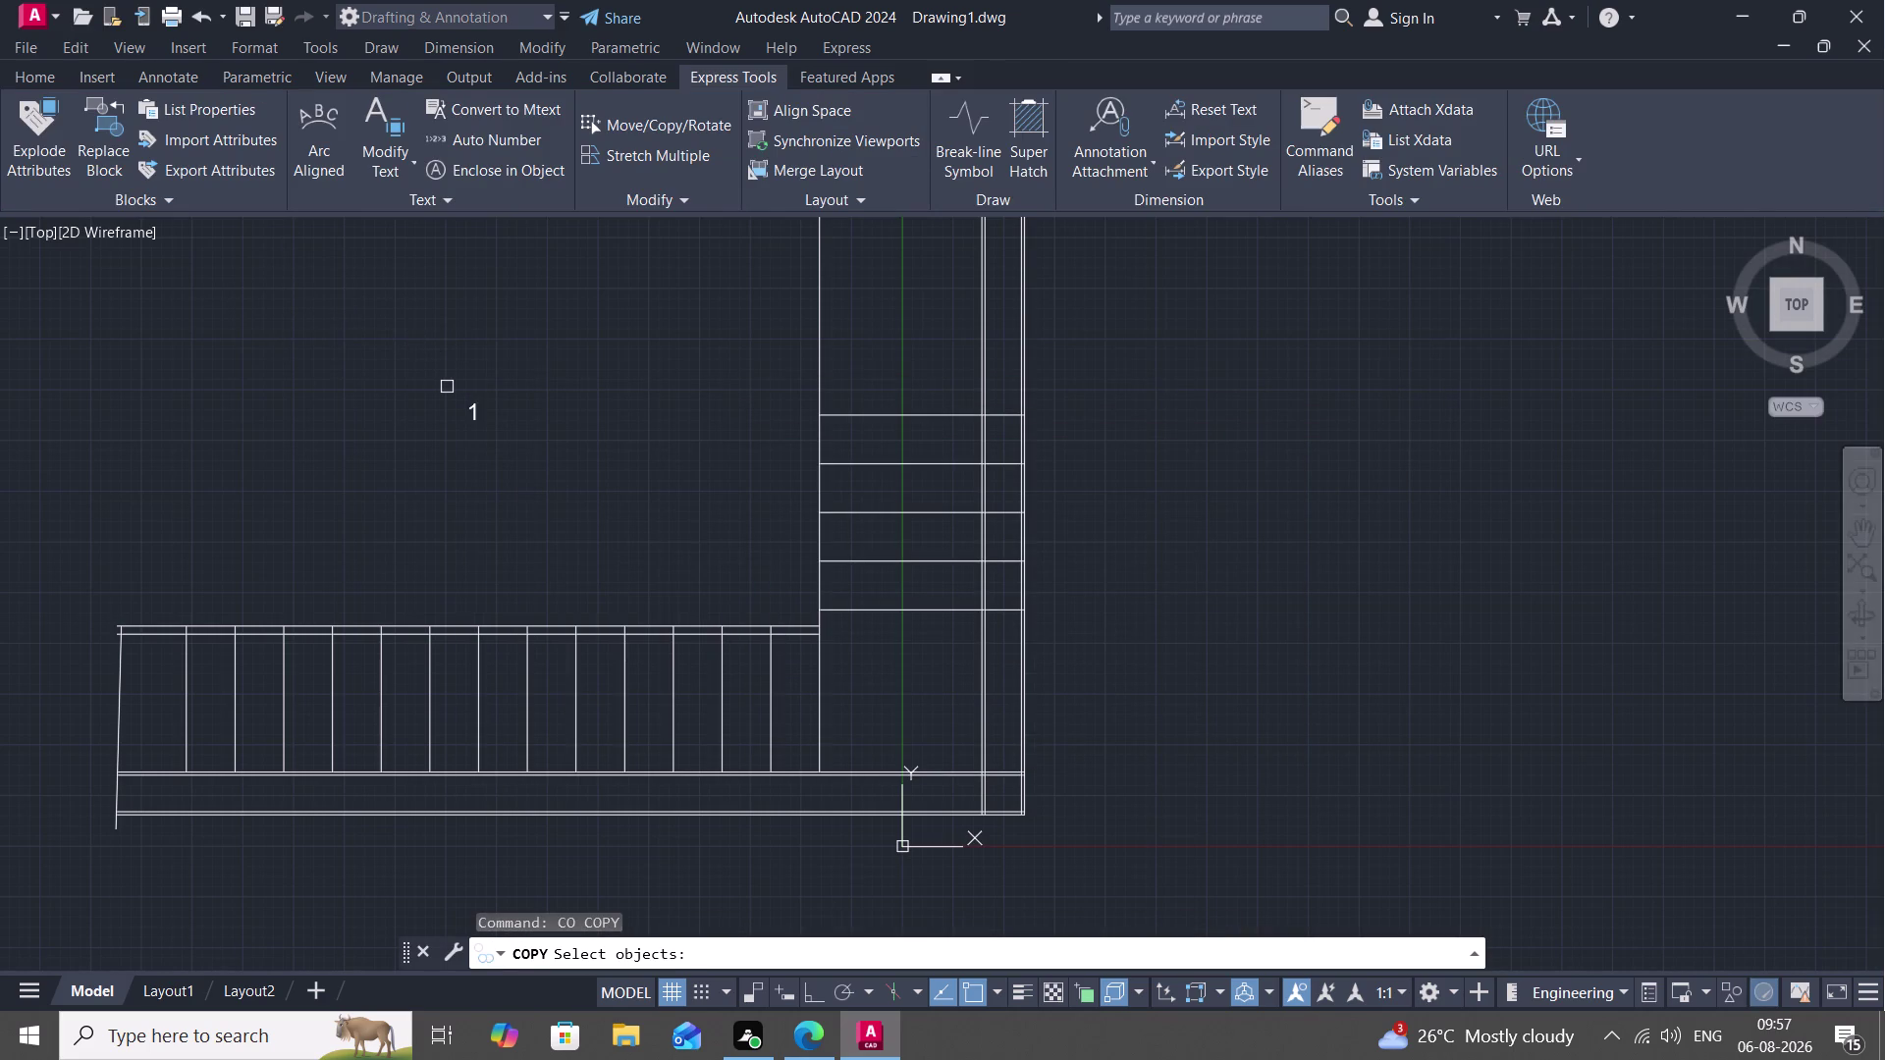
click(467, 407)
right_click(467, 407)
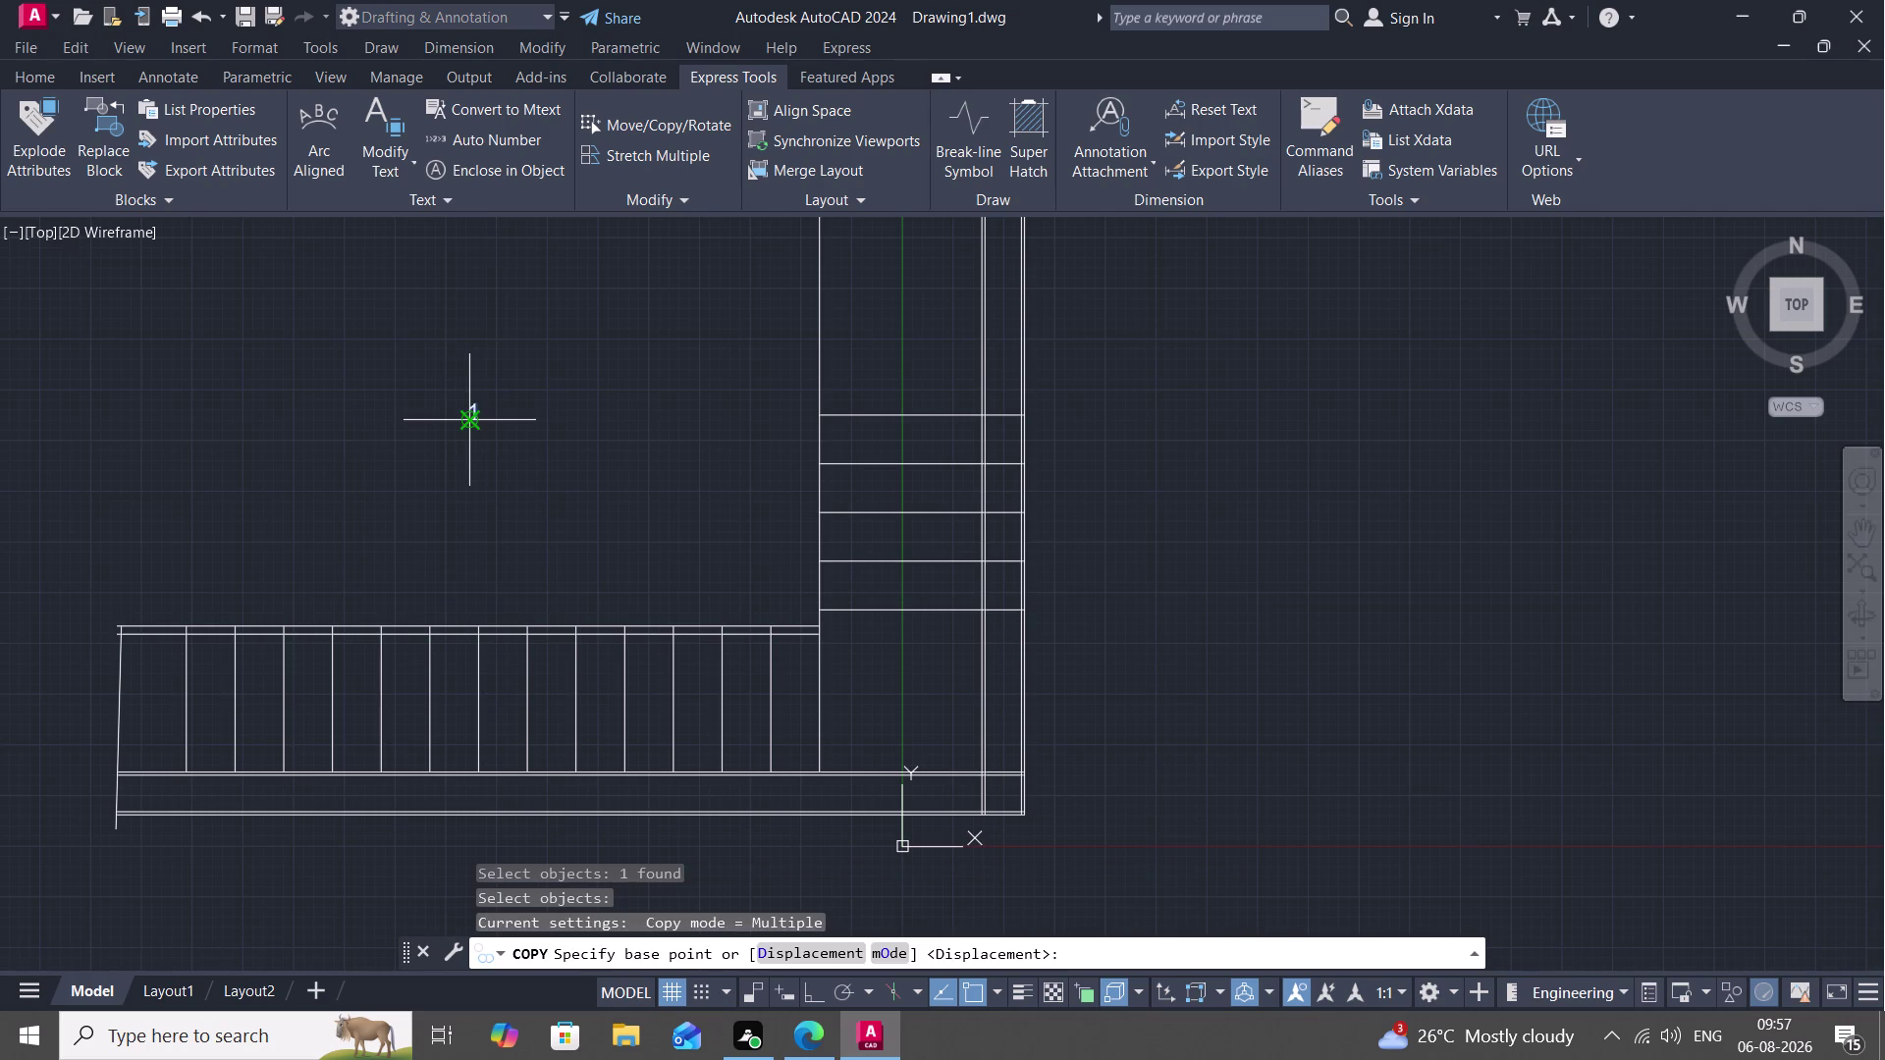
scroll(up, 3)
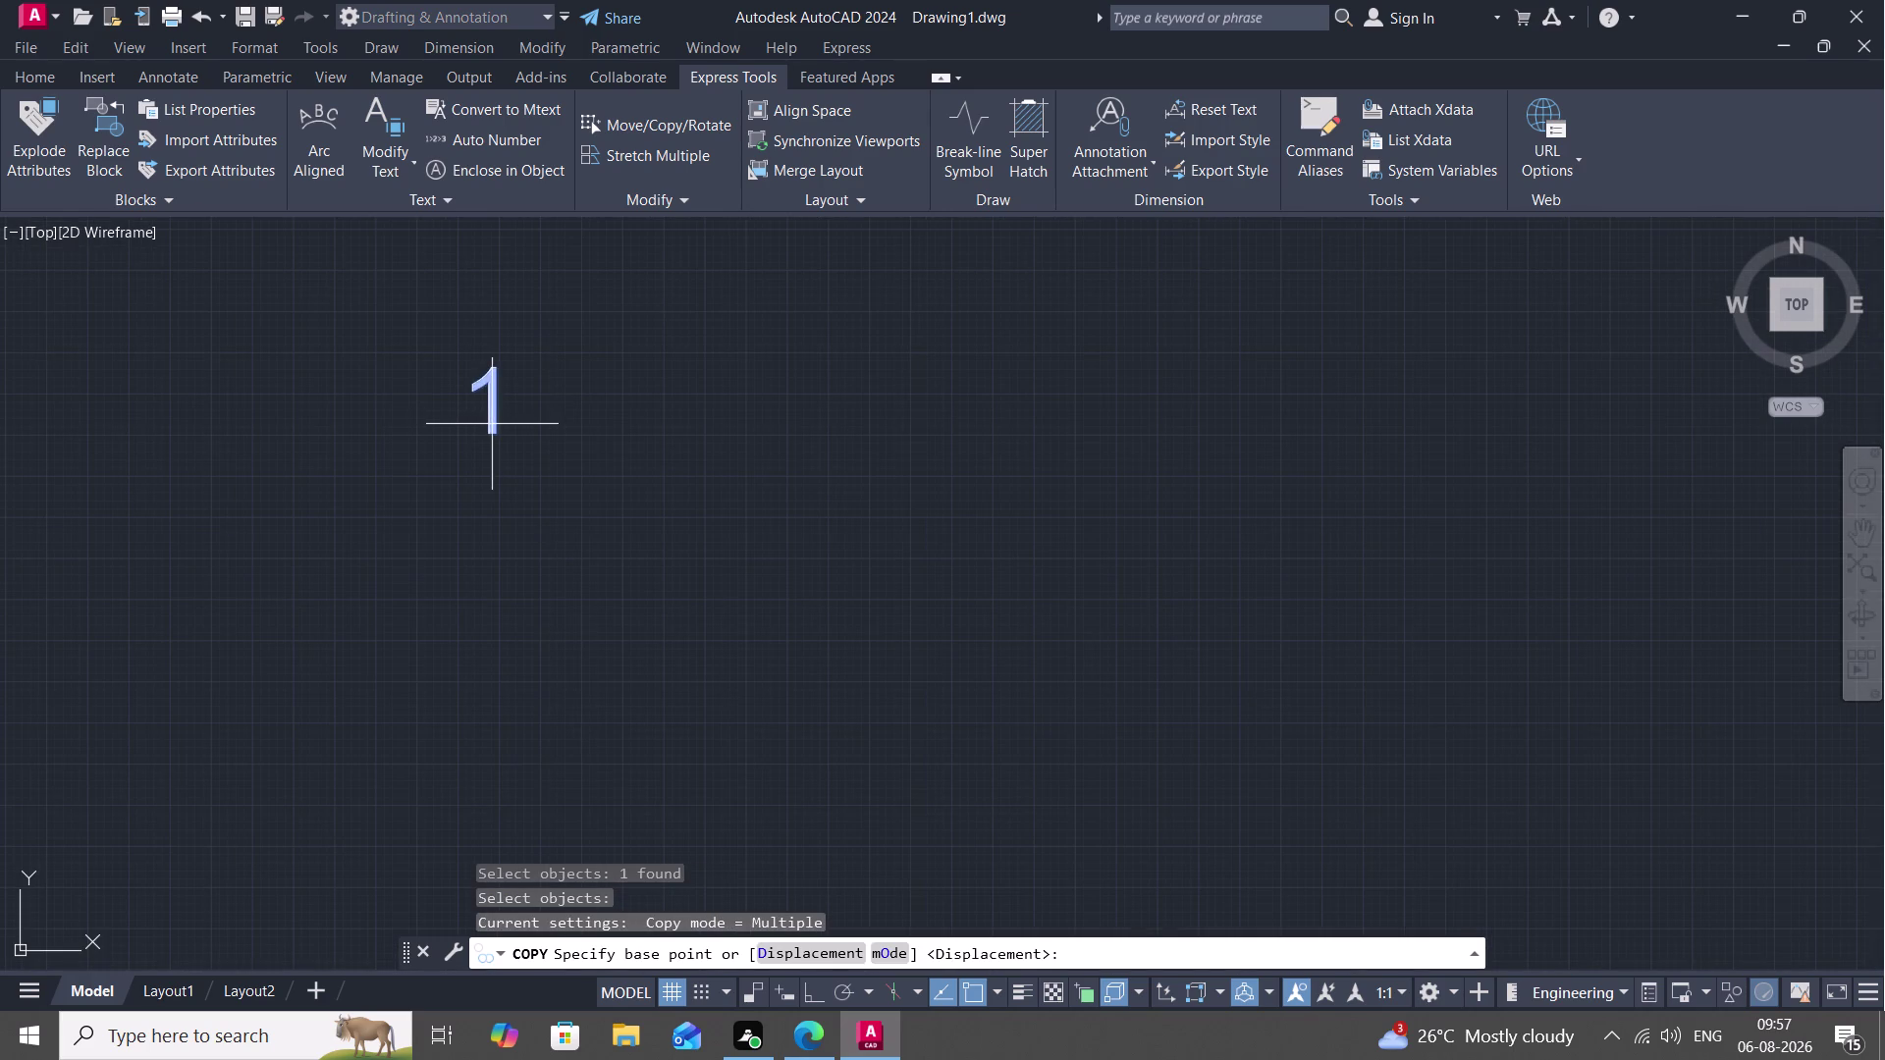
click(489, 431)
scroll(down, 3)
middle_drag(616, 576, 589, 123)
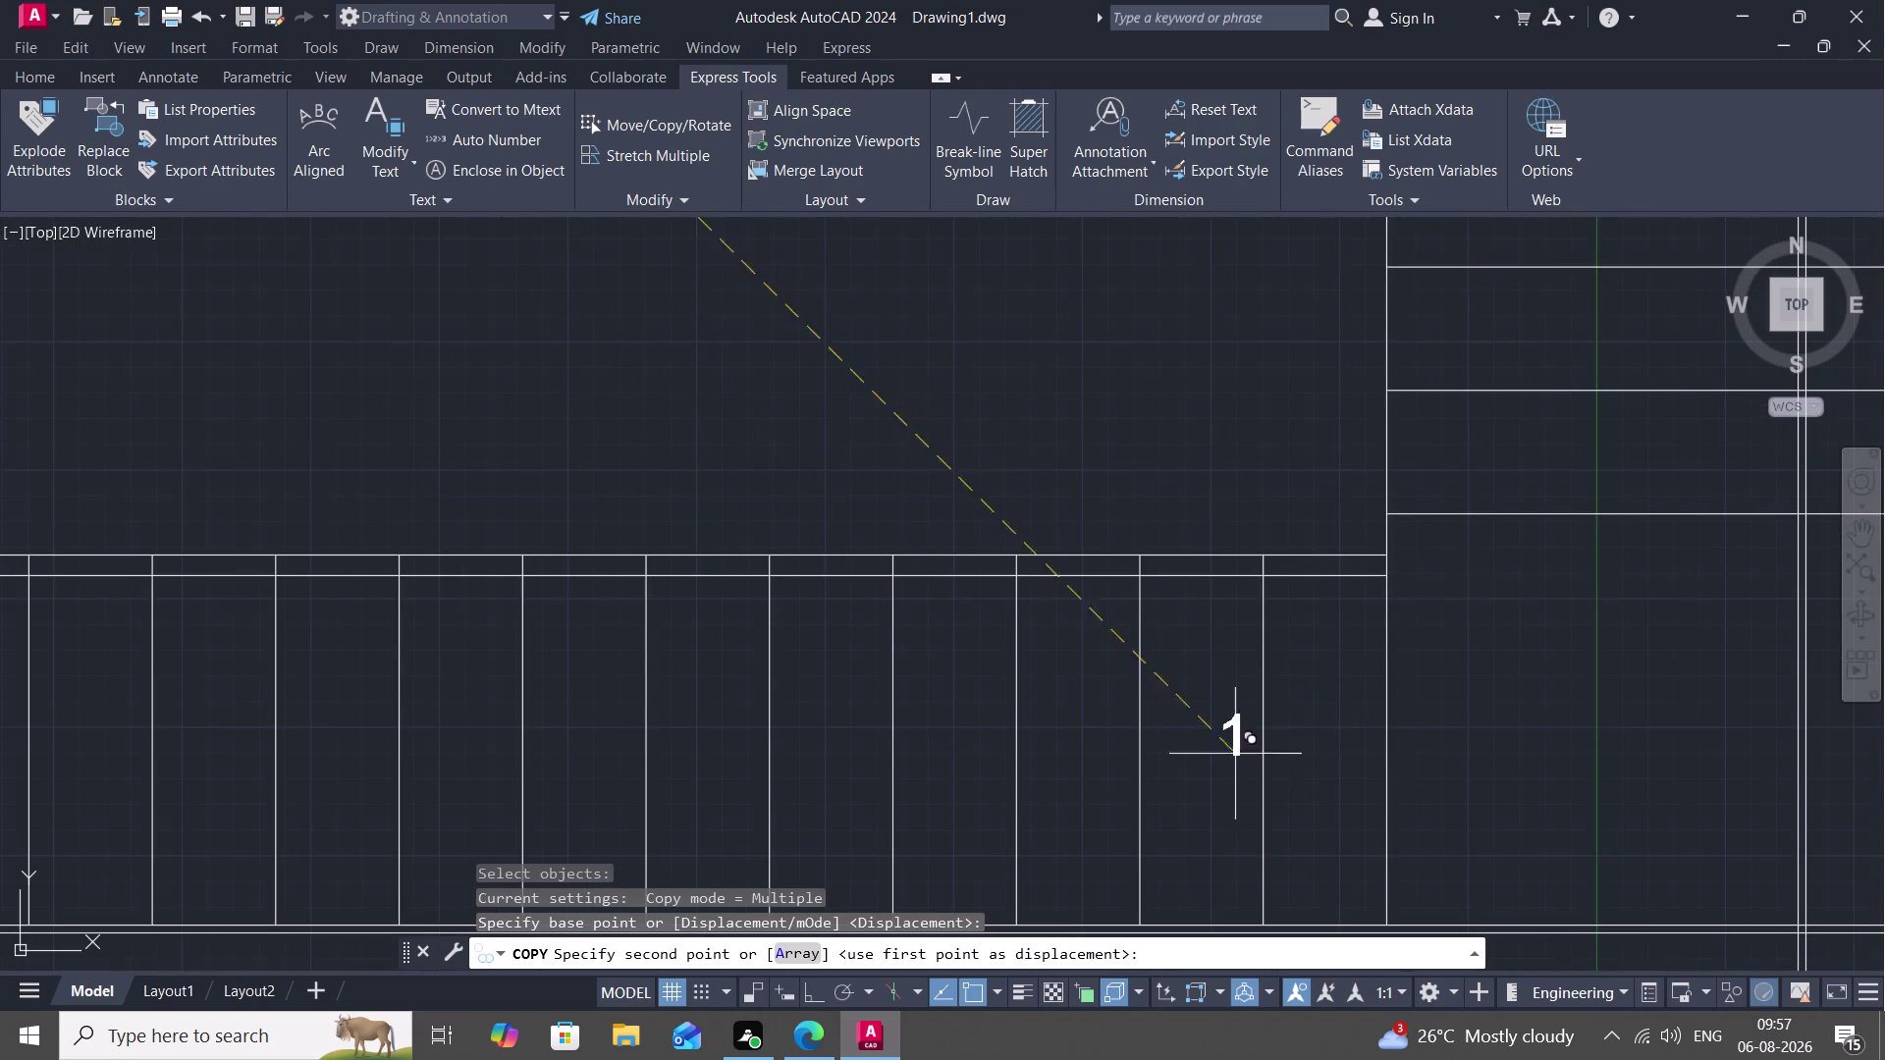
scroll(down, 3)
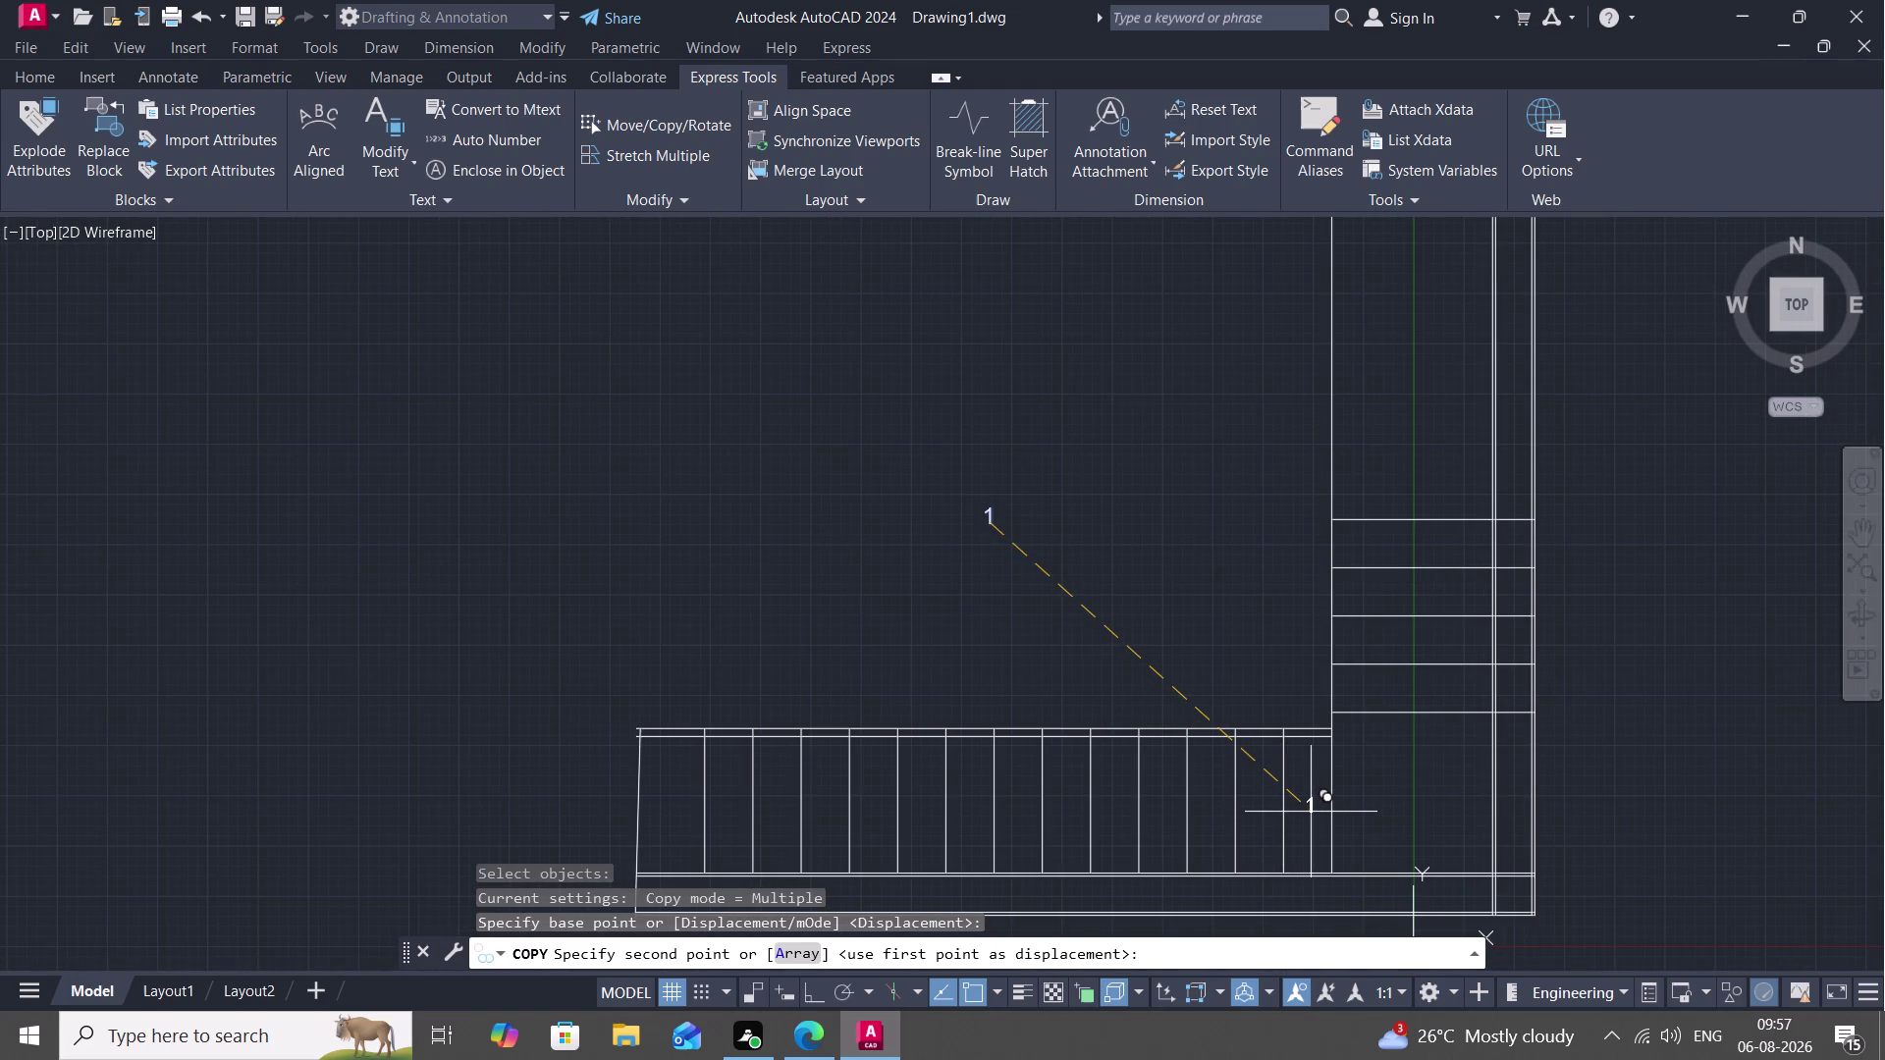
click(1309, 810)
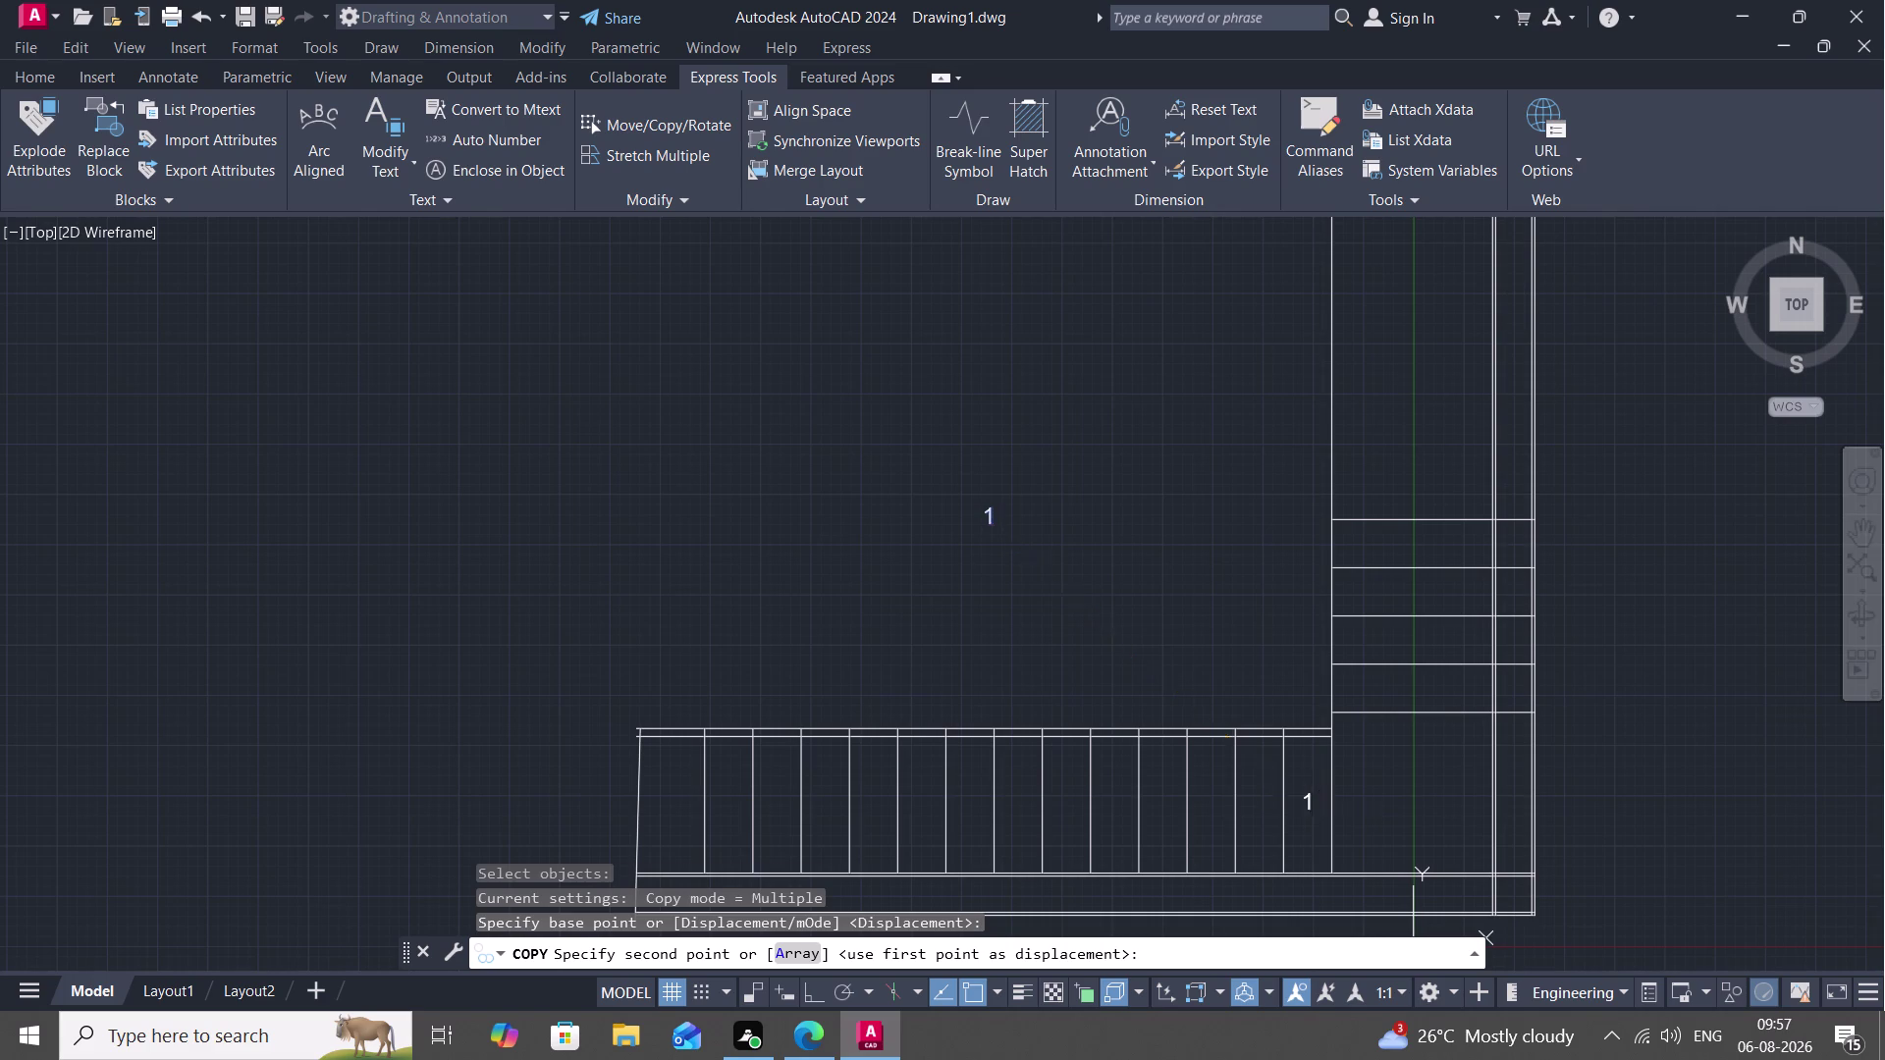
key(Escape)
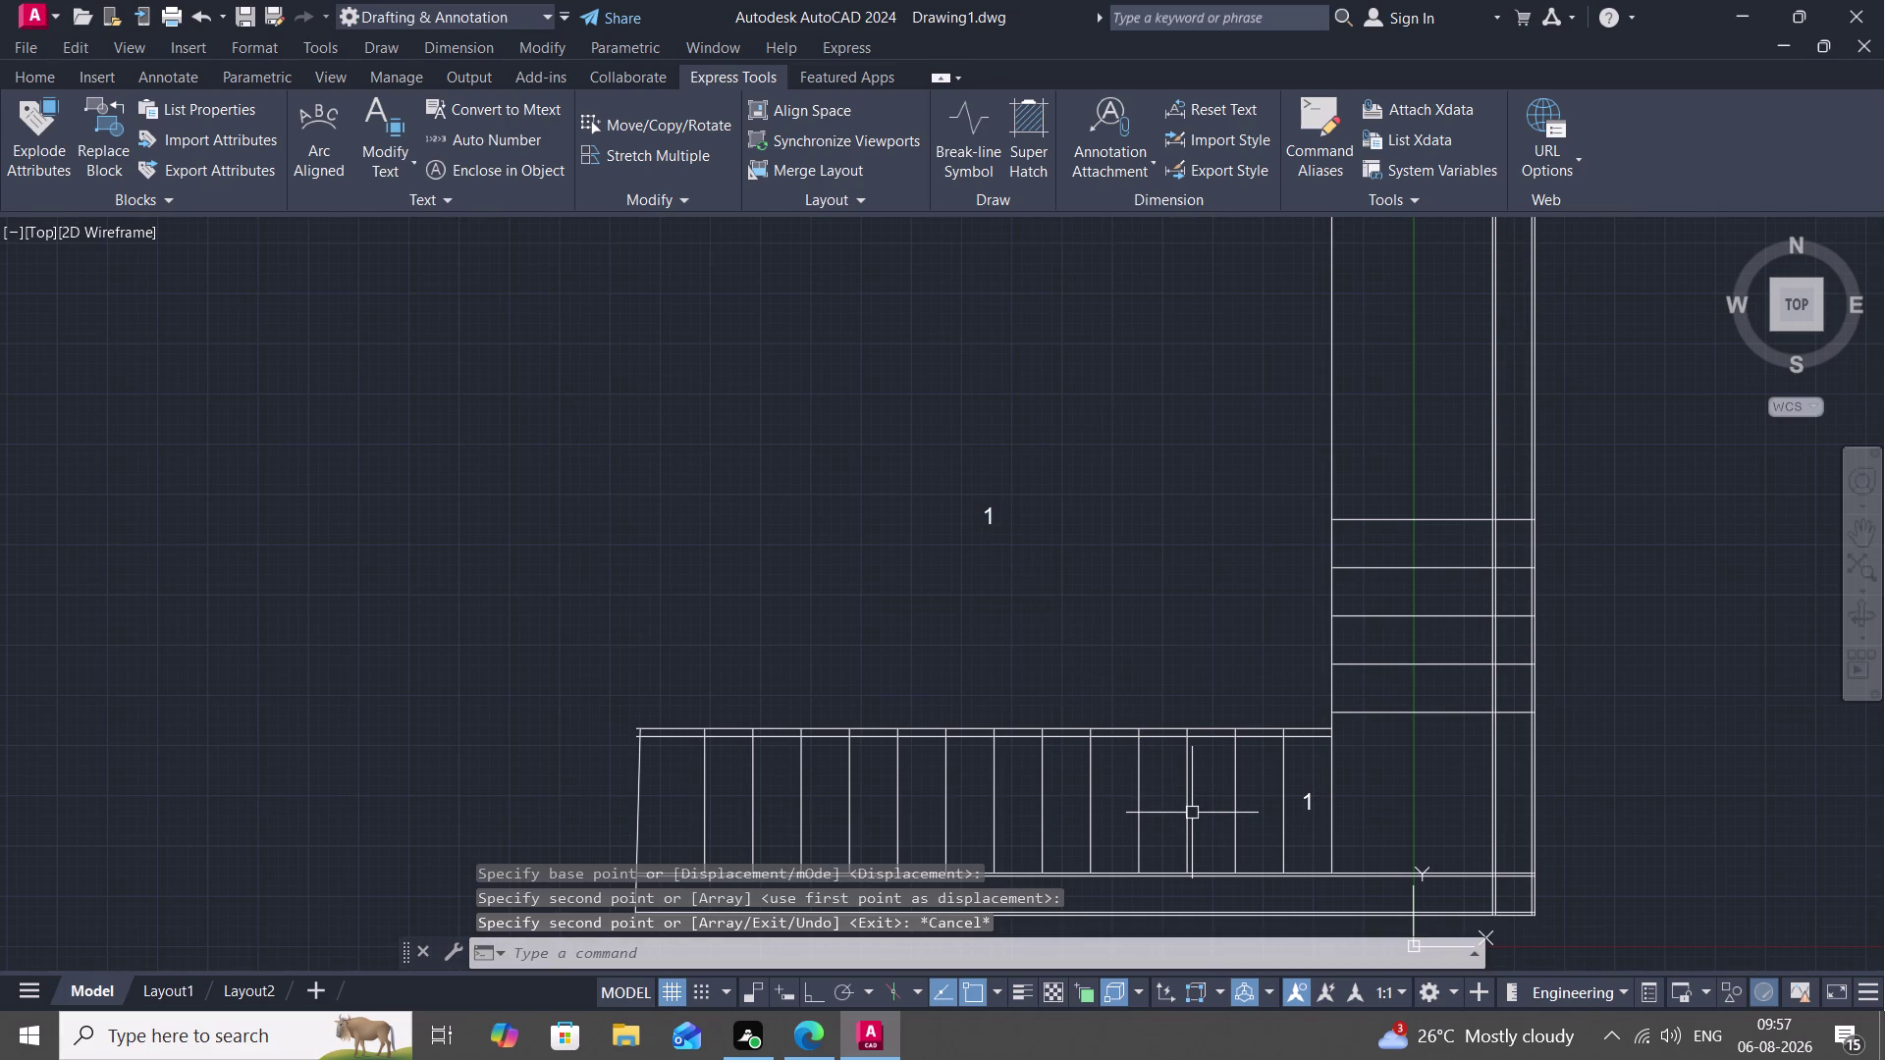
text(CO)
key(space)
middle_drag(1191, 813, 1191, 810)
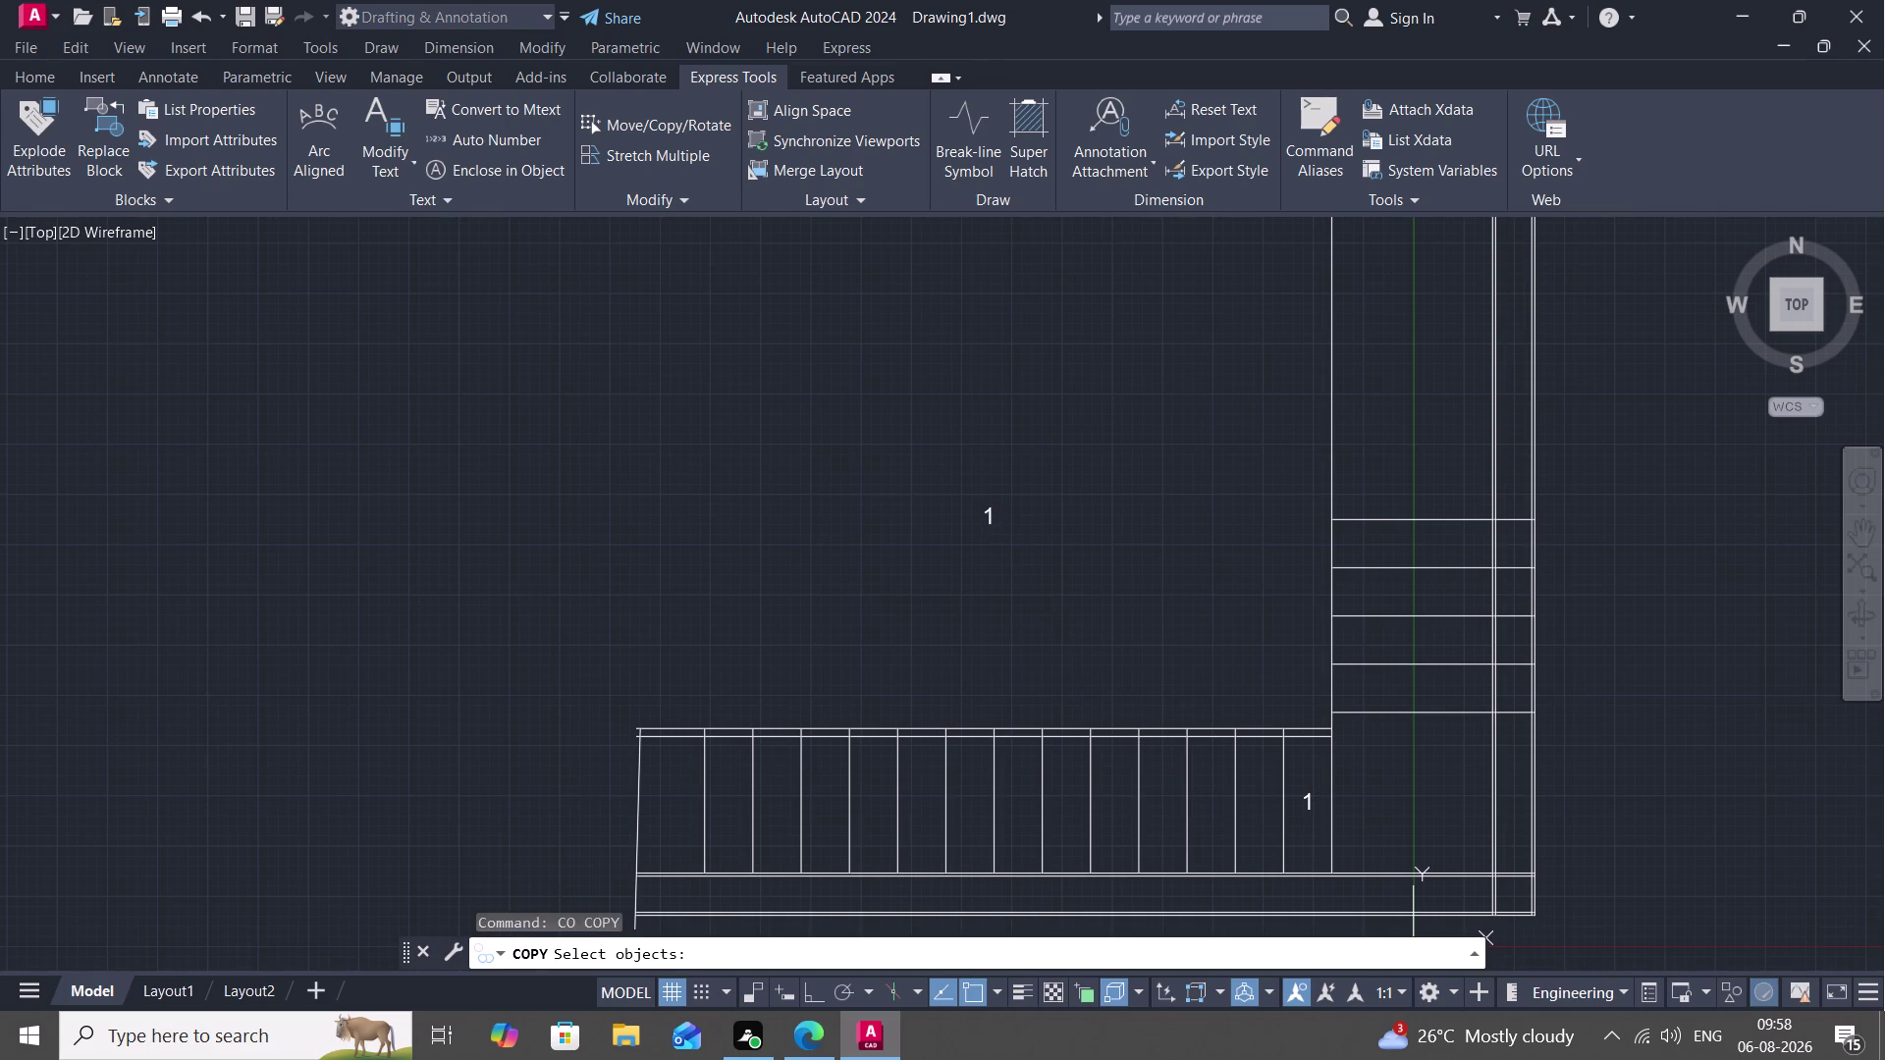
Copy the landing-side "1" into each of the three treads to its left.
middle_drag(1191, 809, 866, 368)
scroll(down, 3)
middle_drag(952, 607, 800, 299)
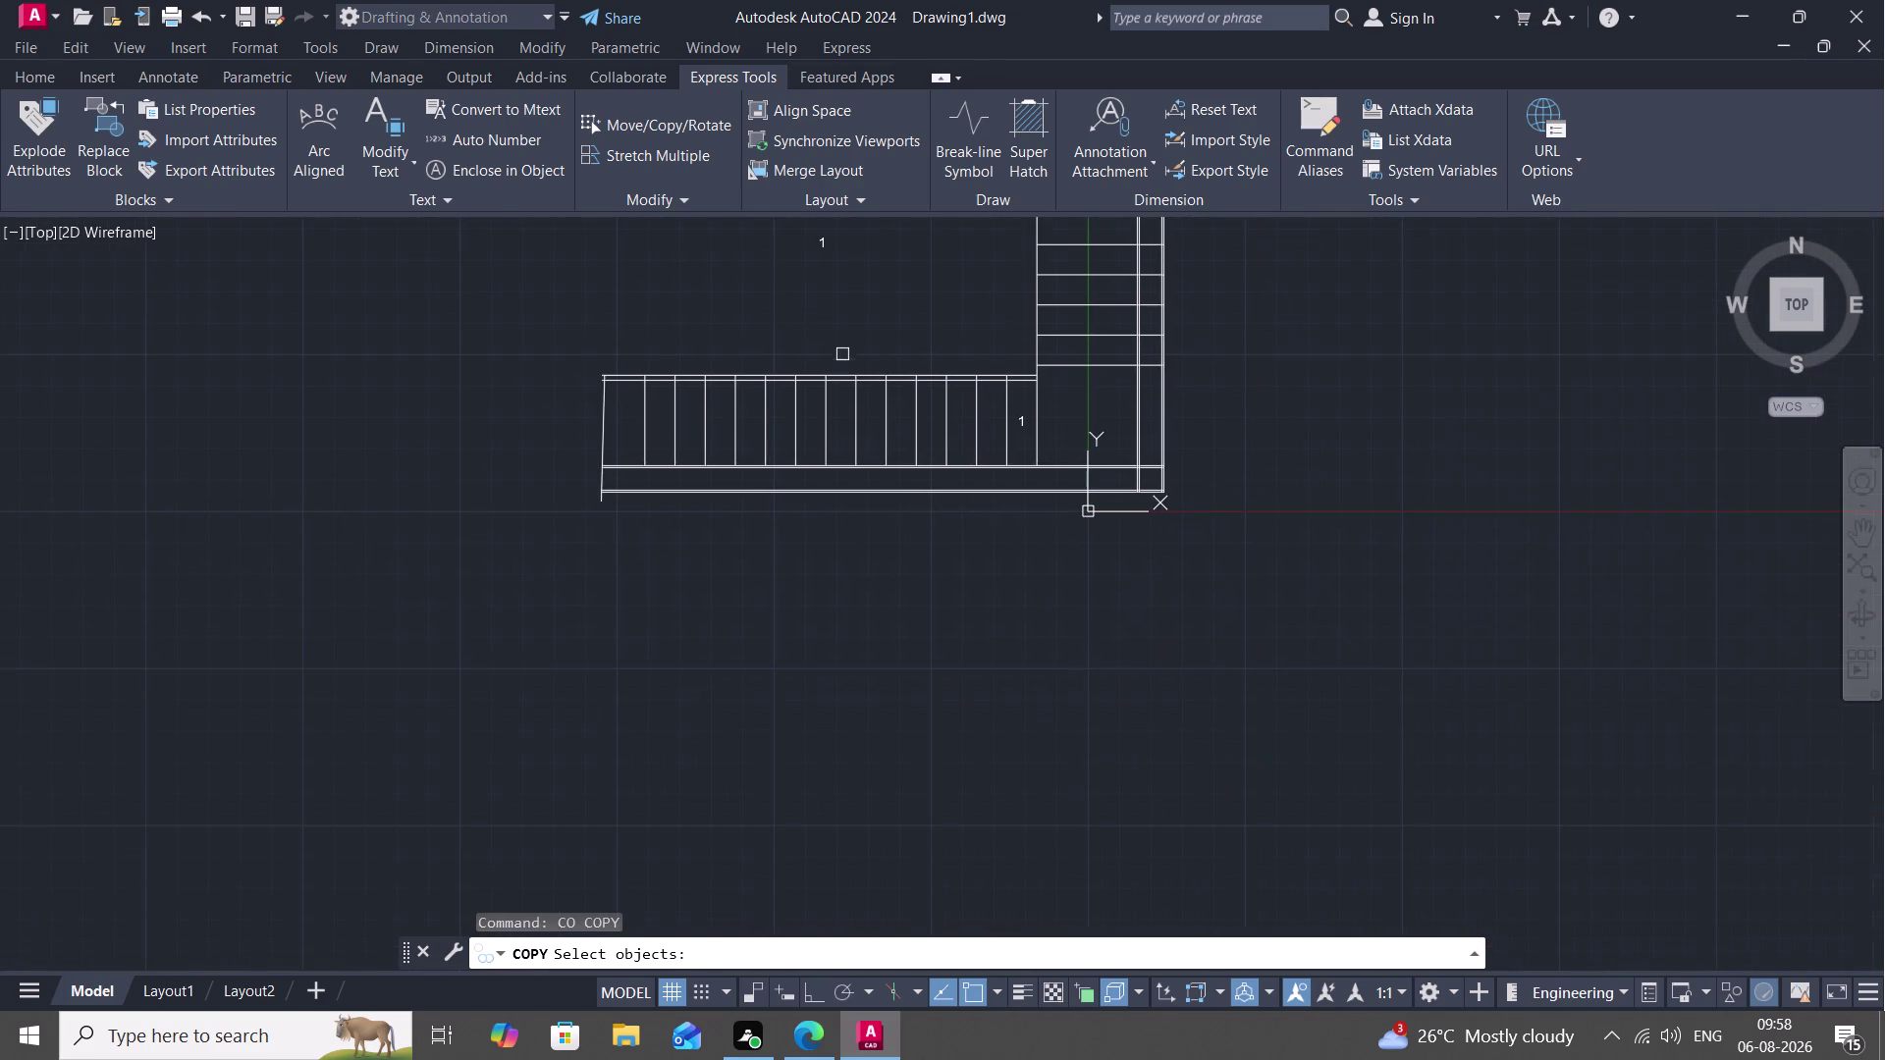
scroll(up, 3)
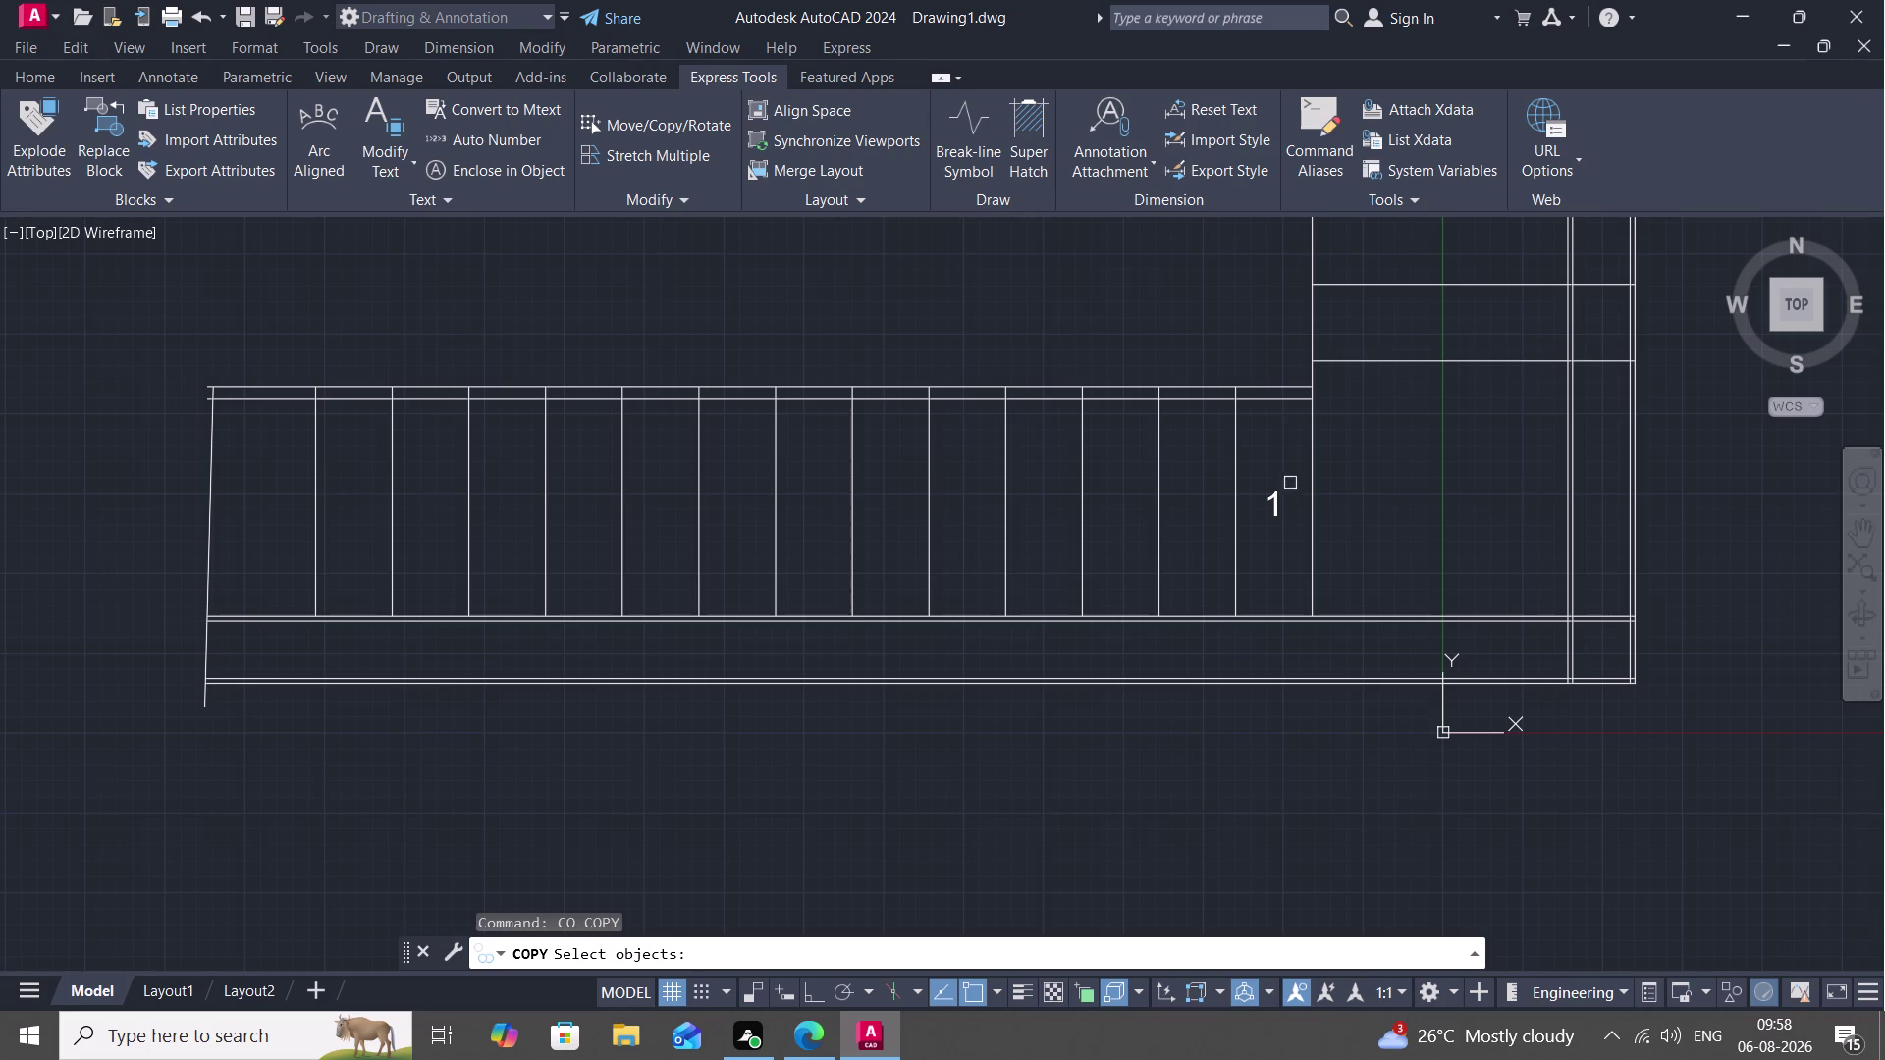
click(1273, 504)
right_click(1273, 504)
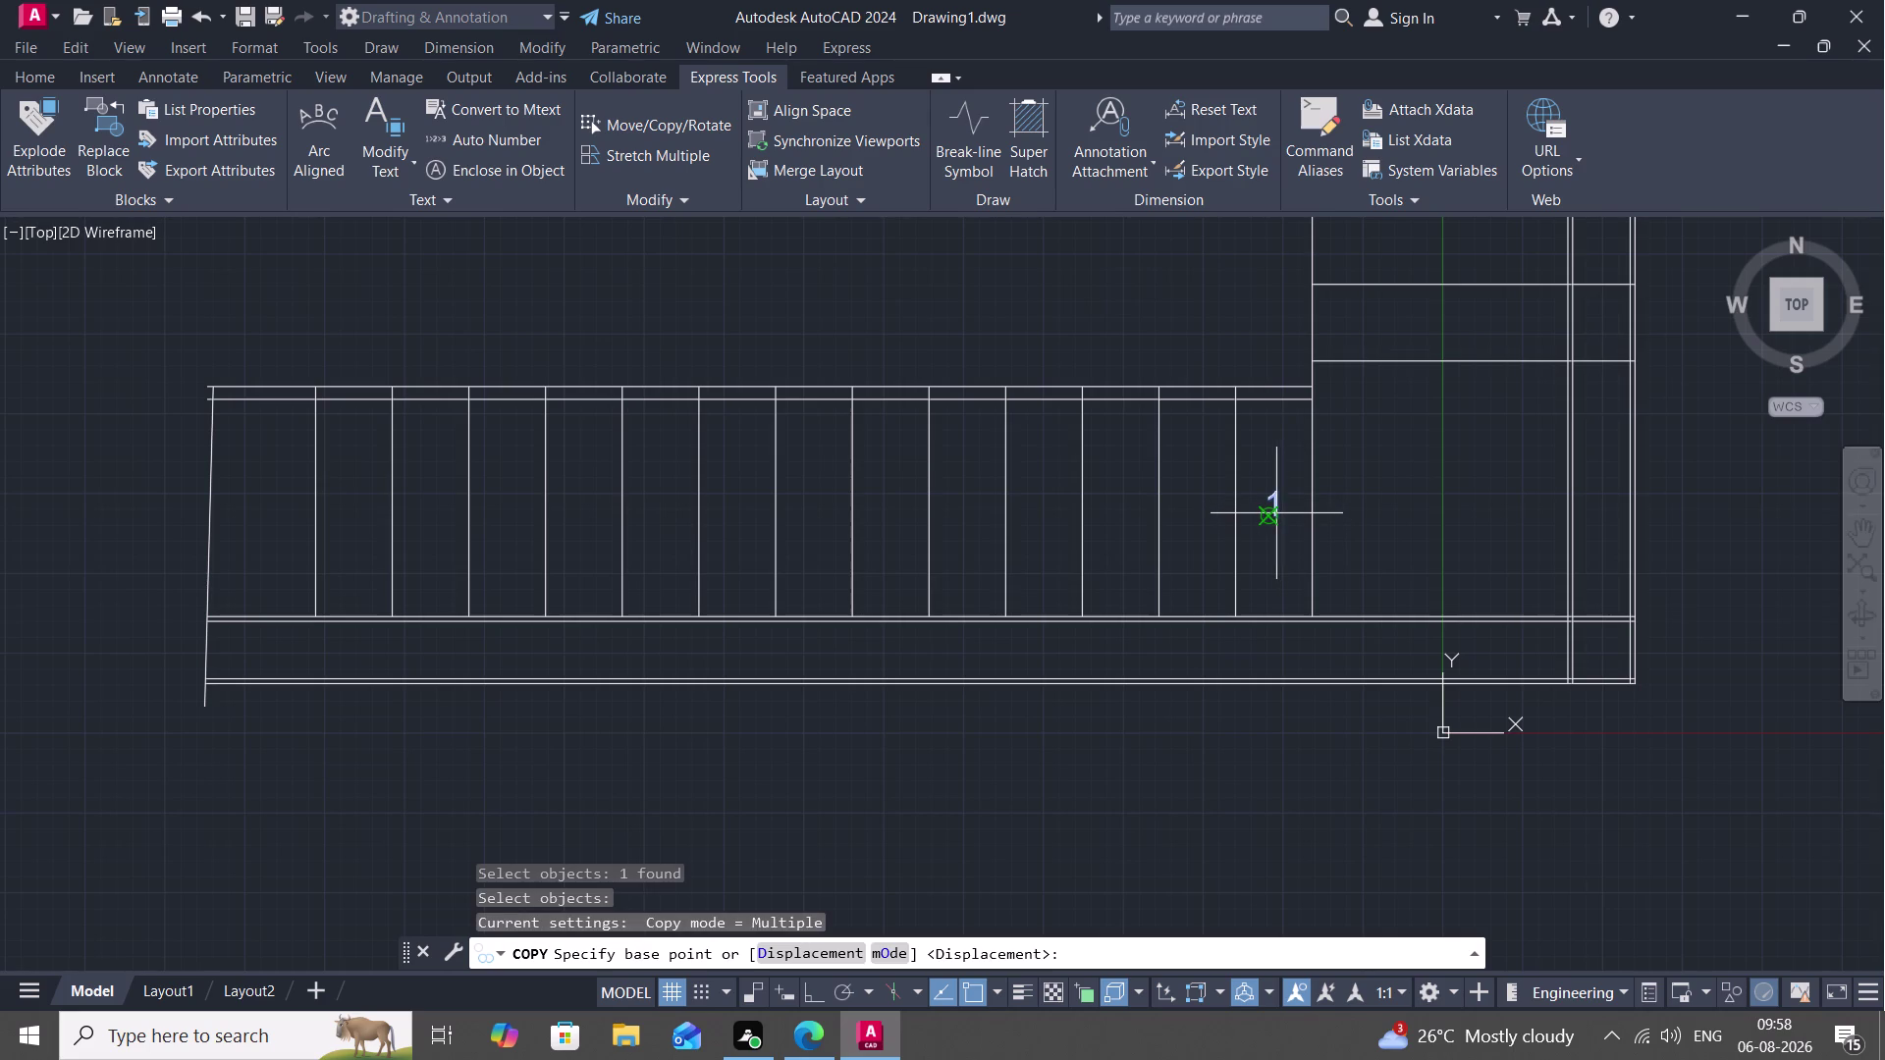
scroll(up, 3)
click(1276, 514)
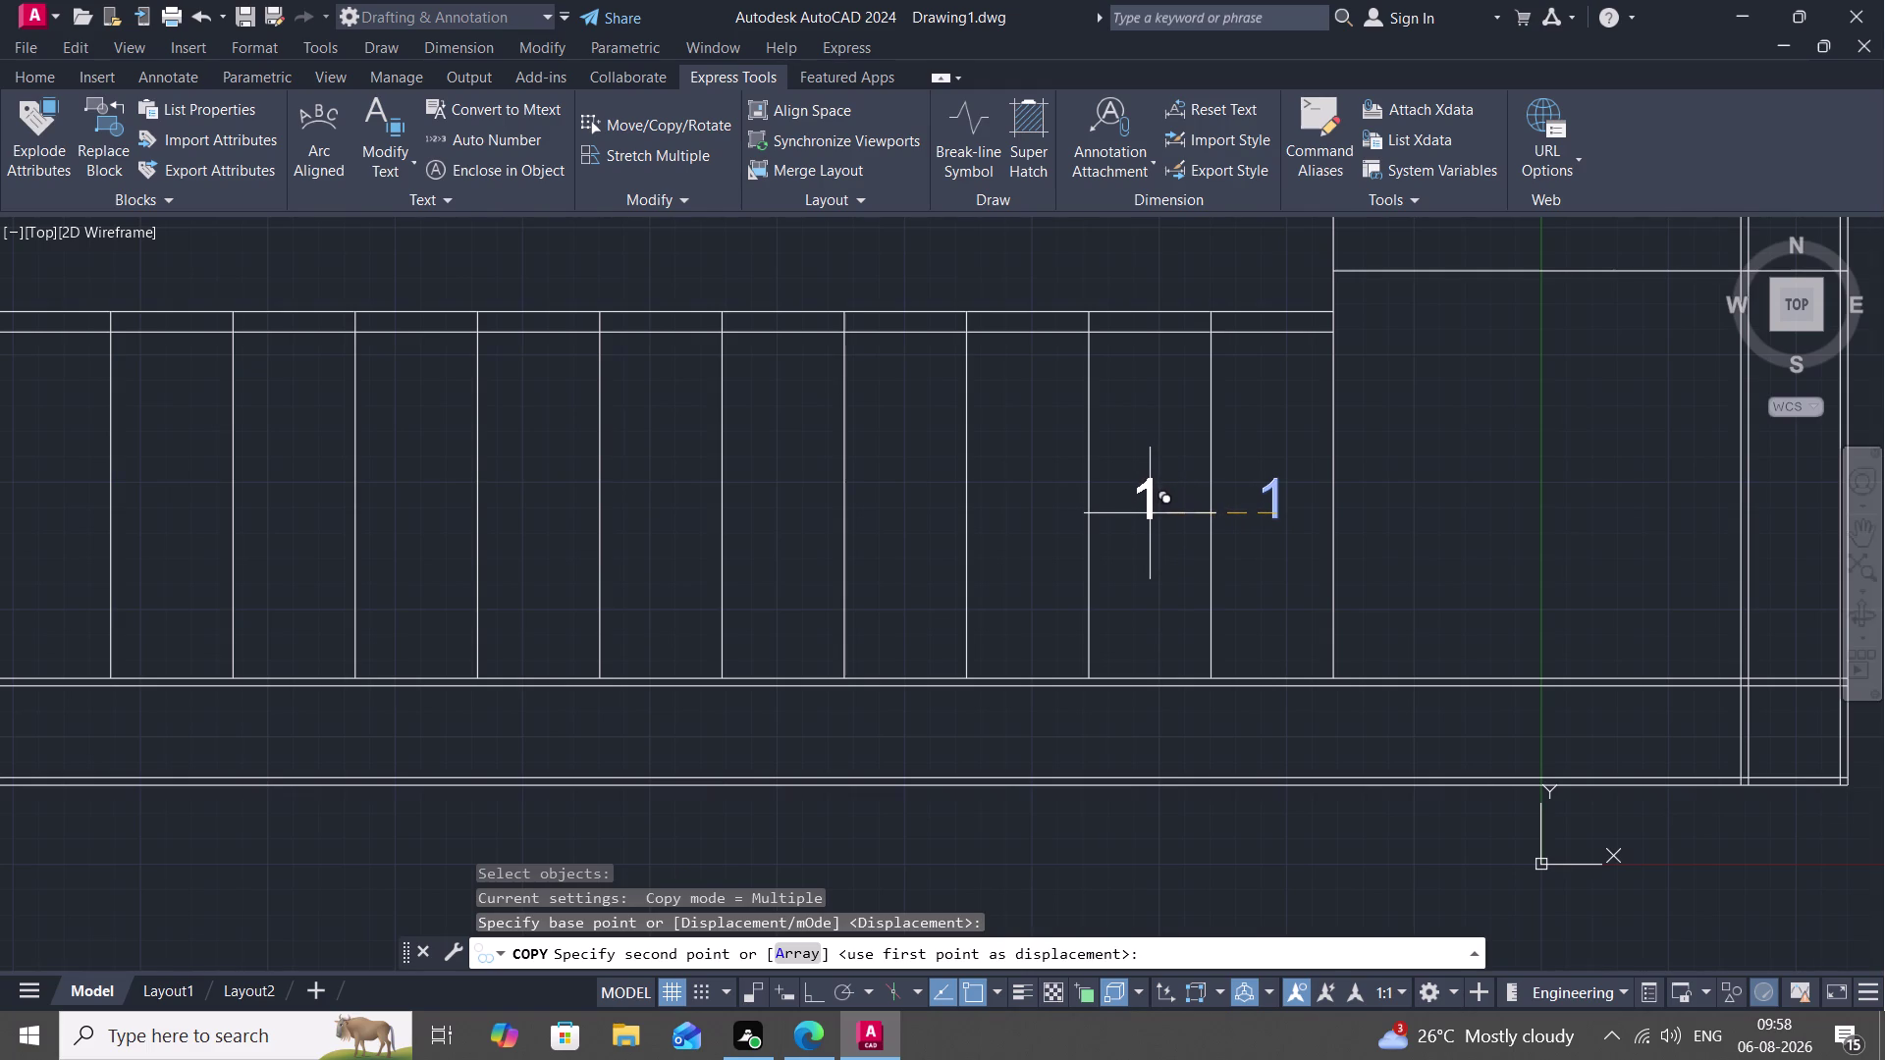
click(1150, 513)
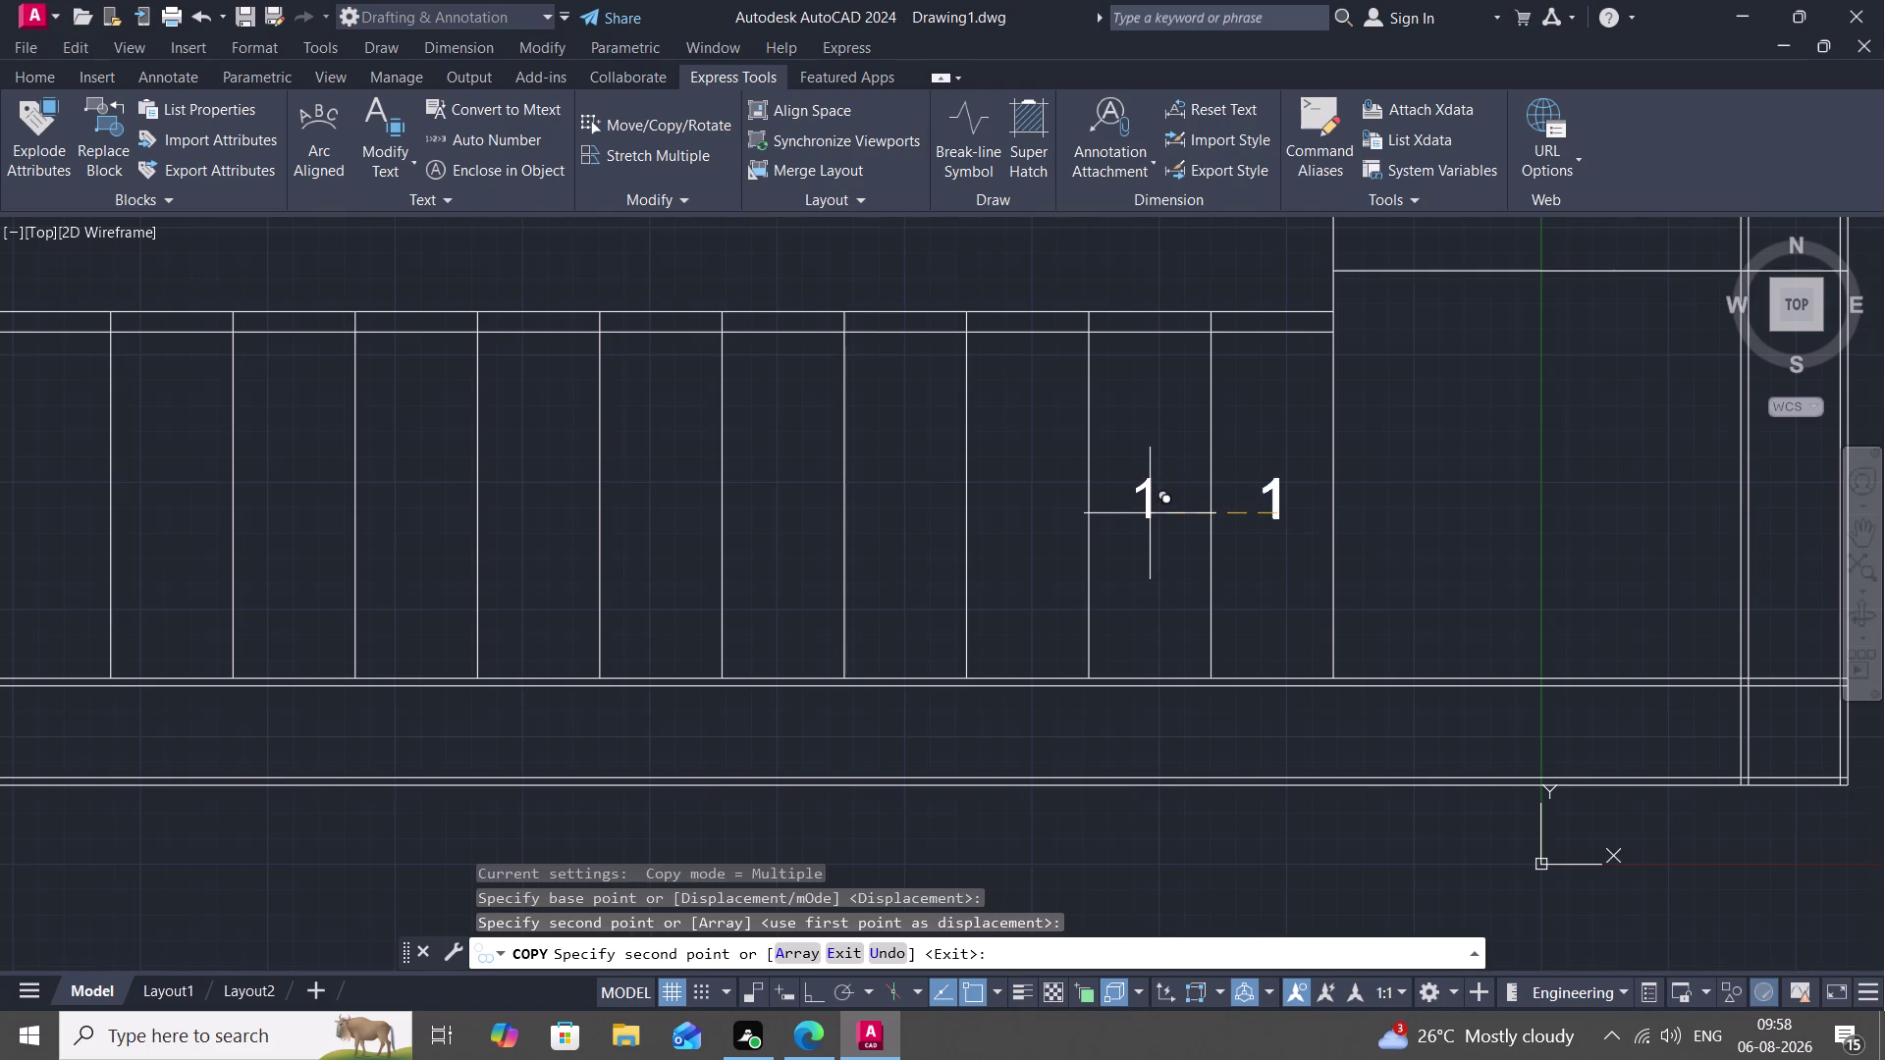
click(1026, 512)
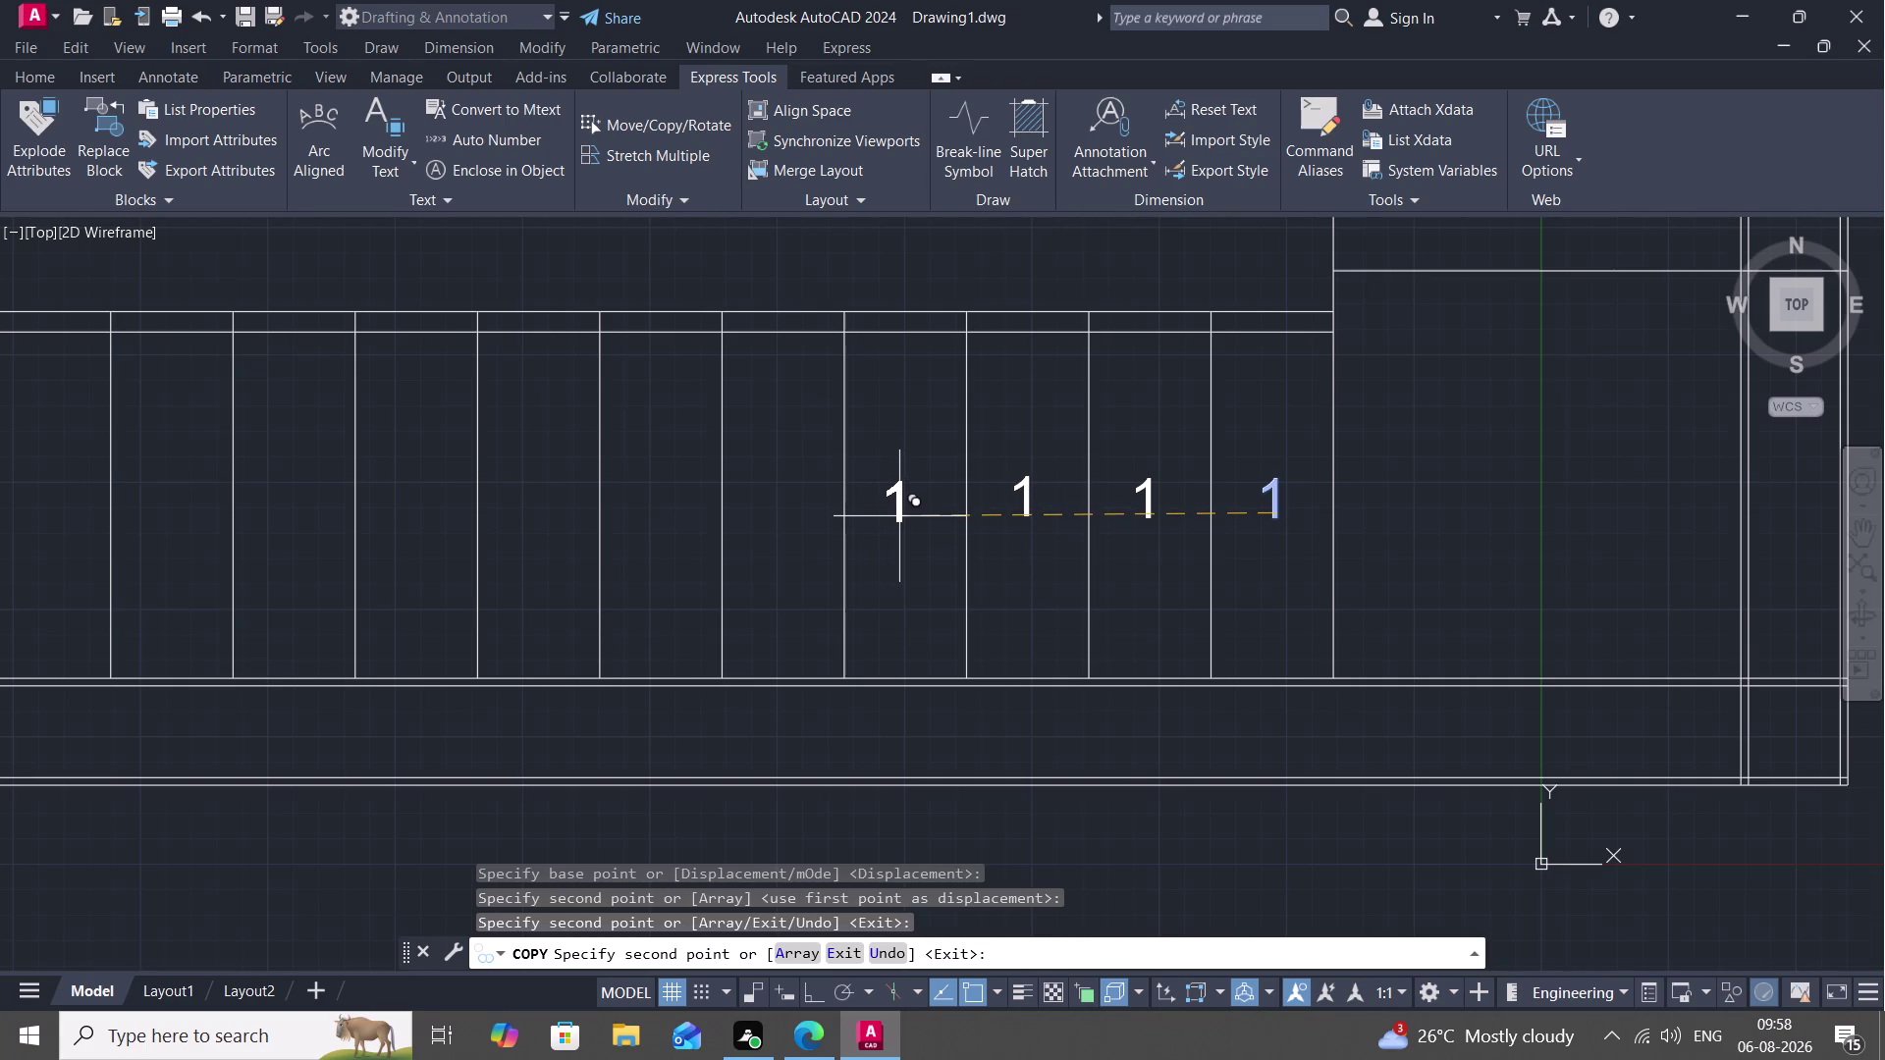
click(899, 516)
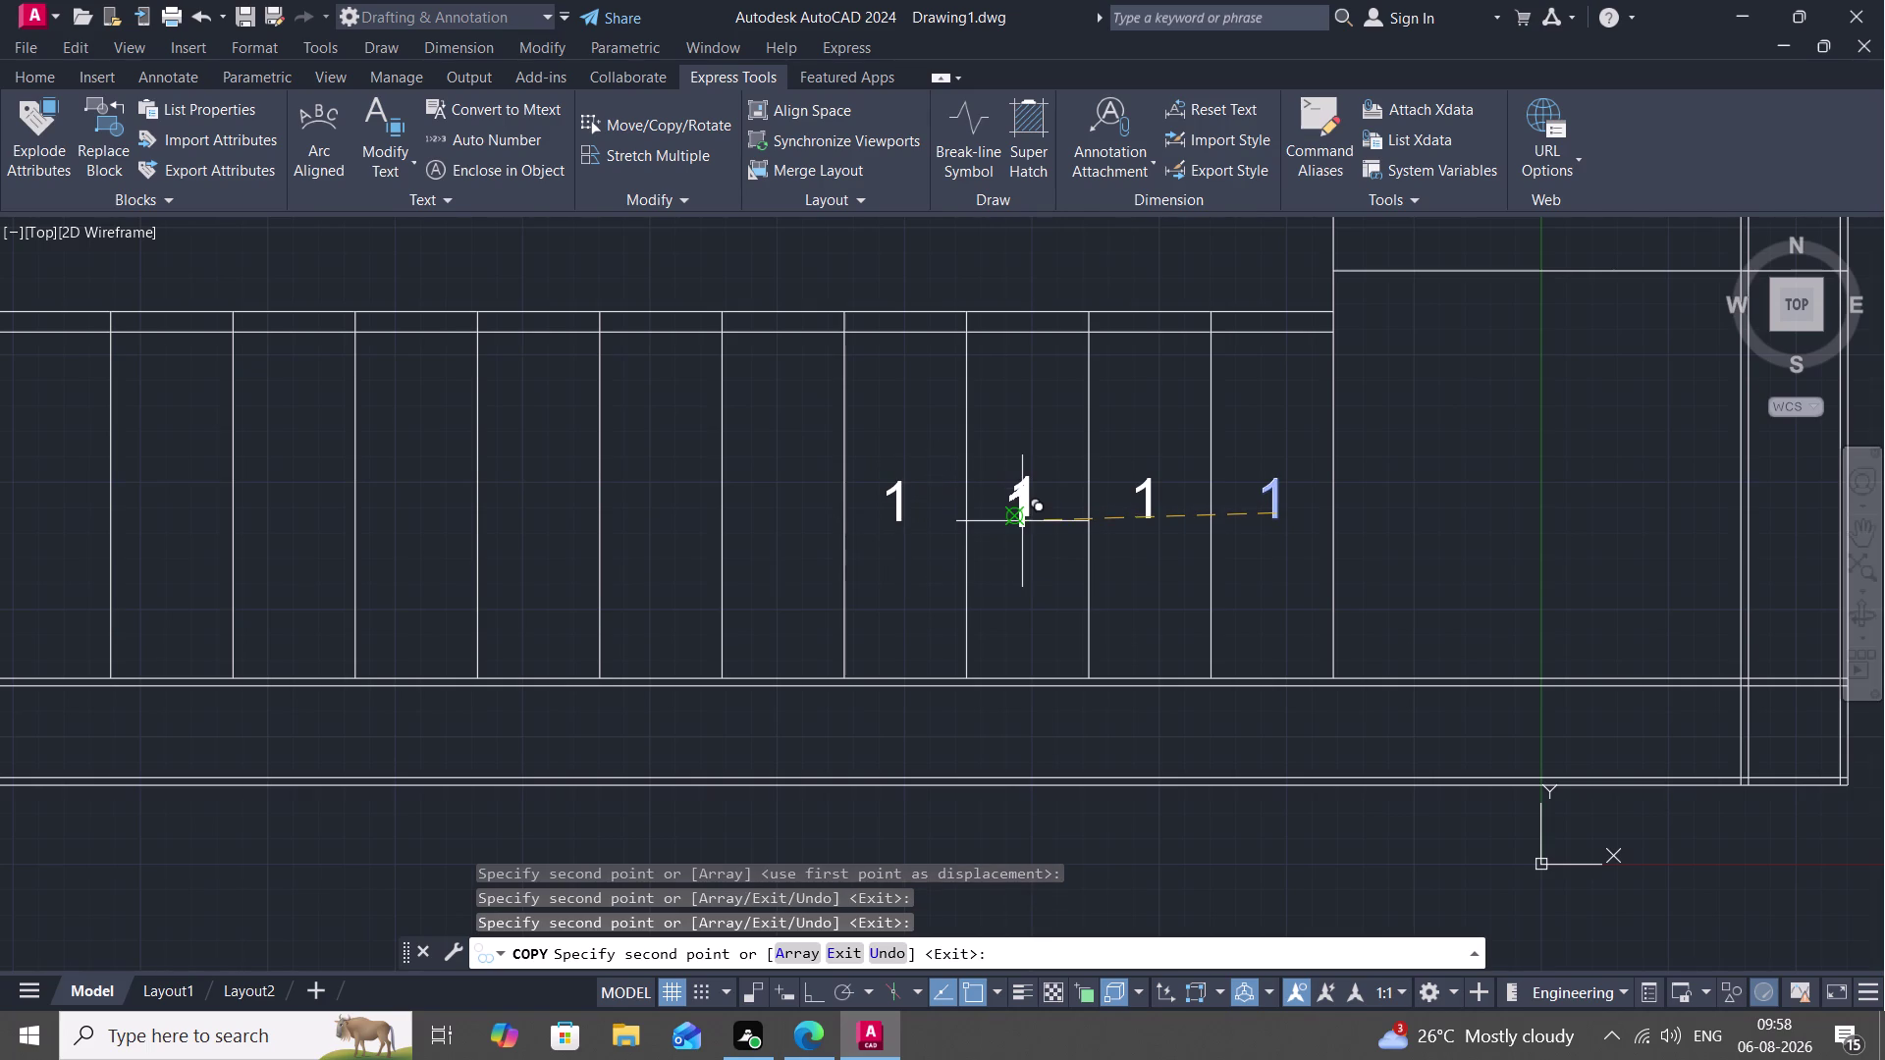
key(Escape)
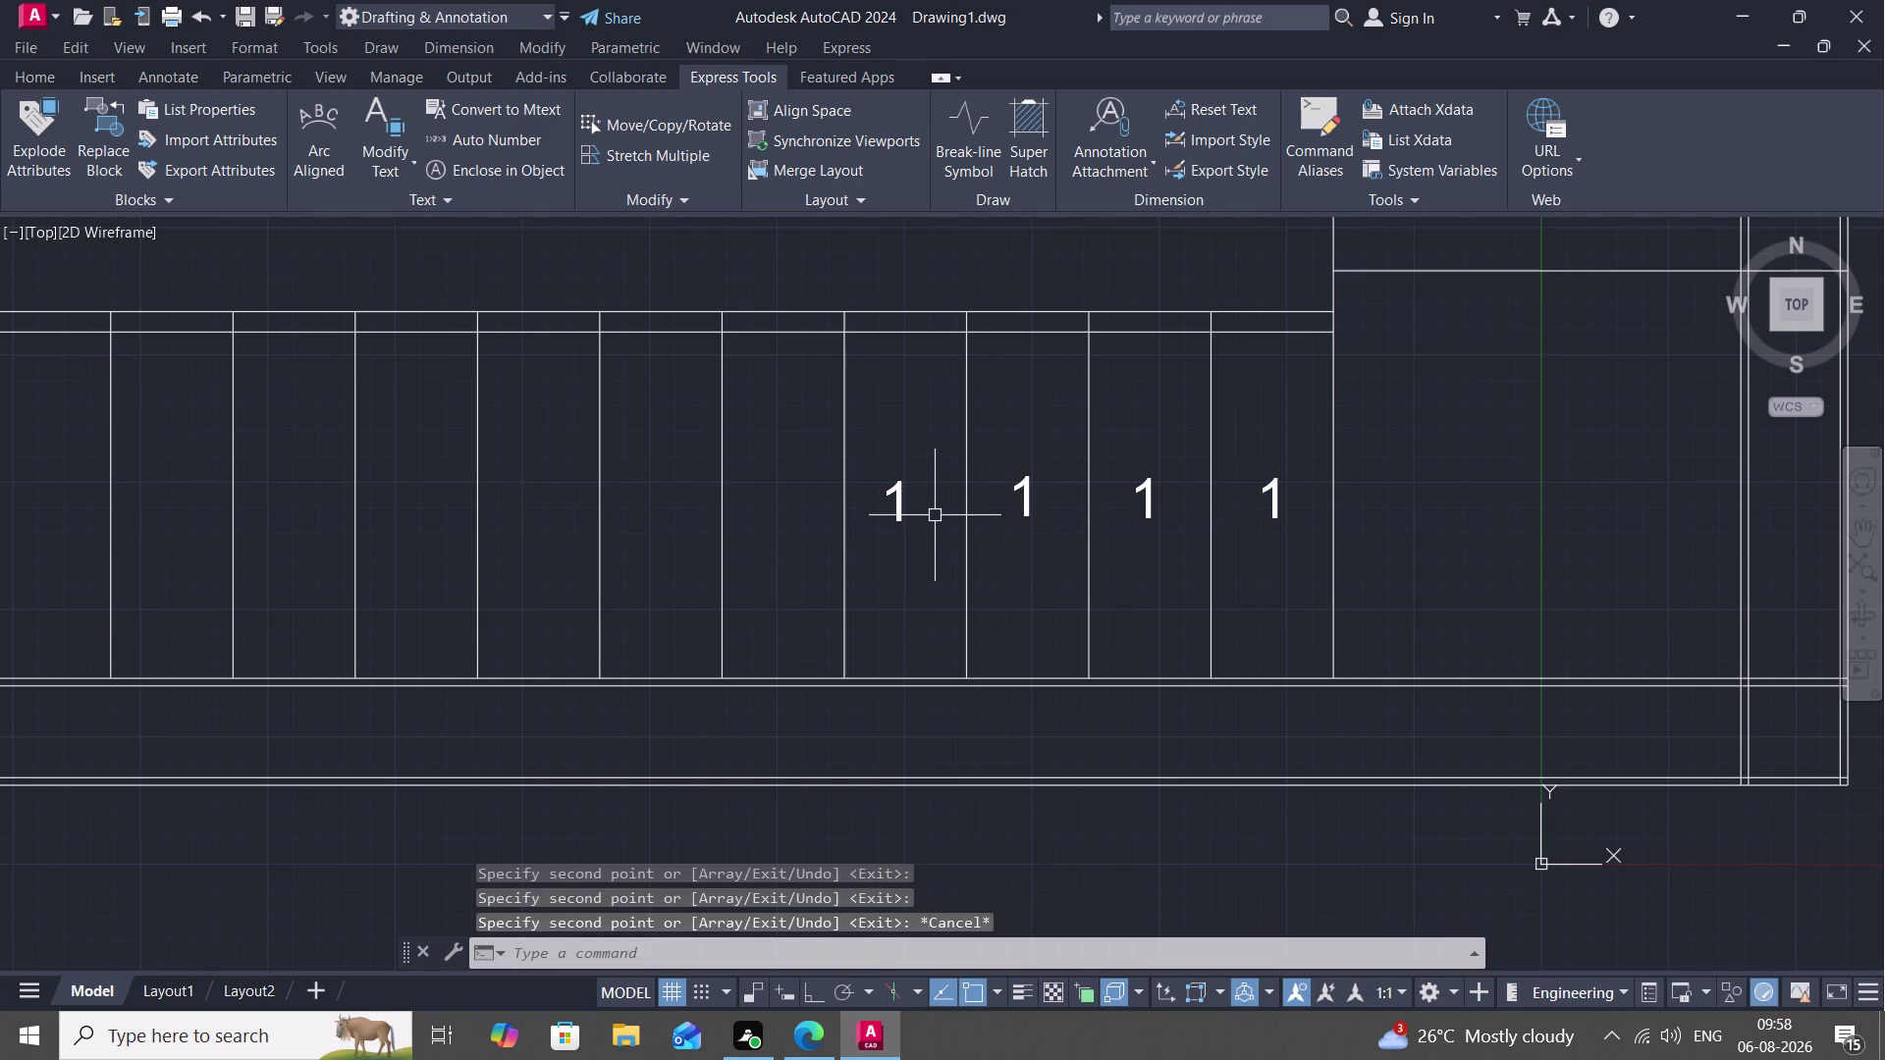
Erase the three "1" labels nearest the landing, keeping the fourth-tread one.
key(c)
key(o)
key(Escape)
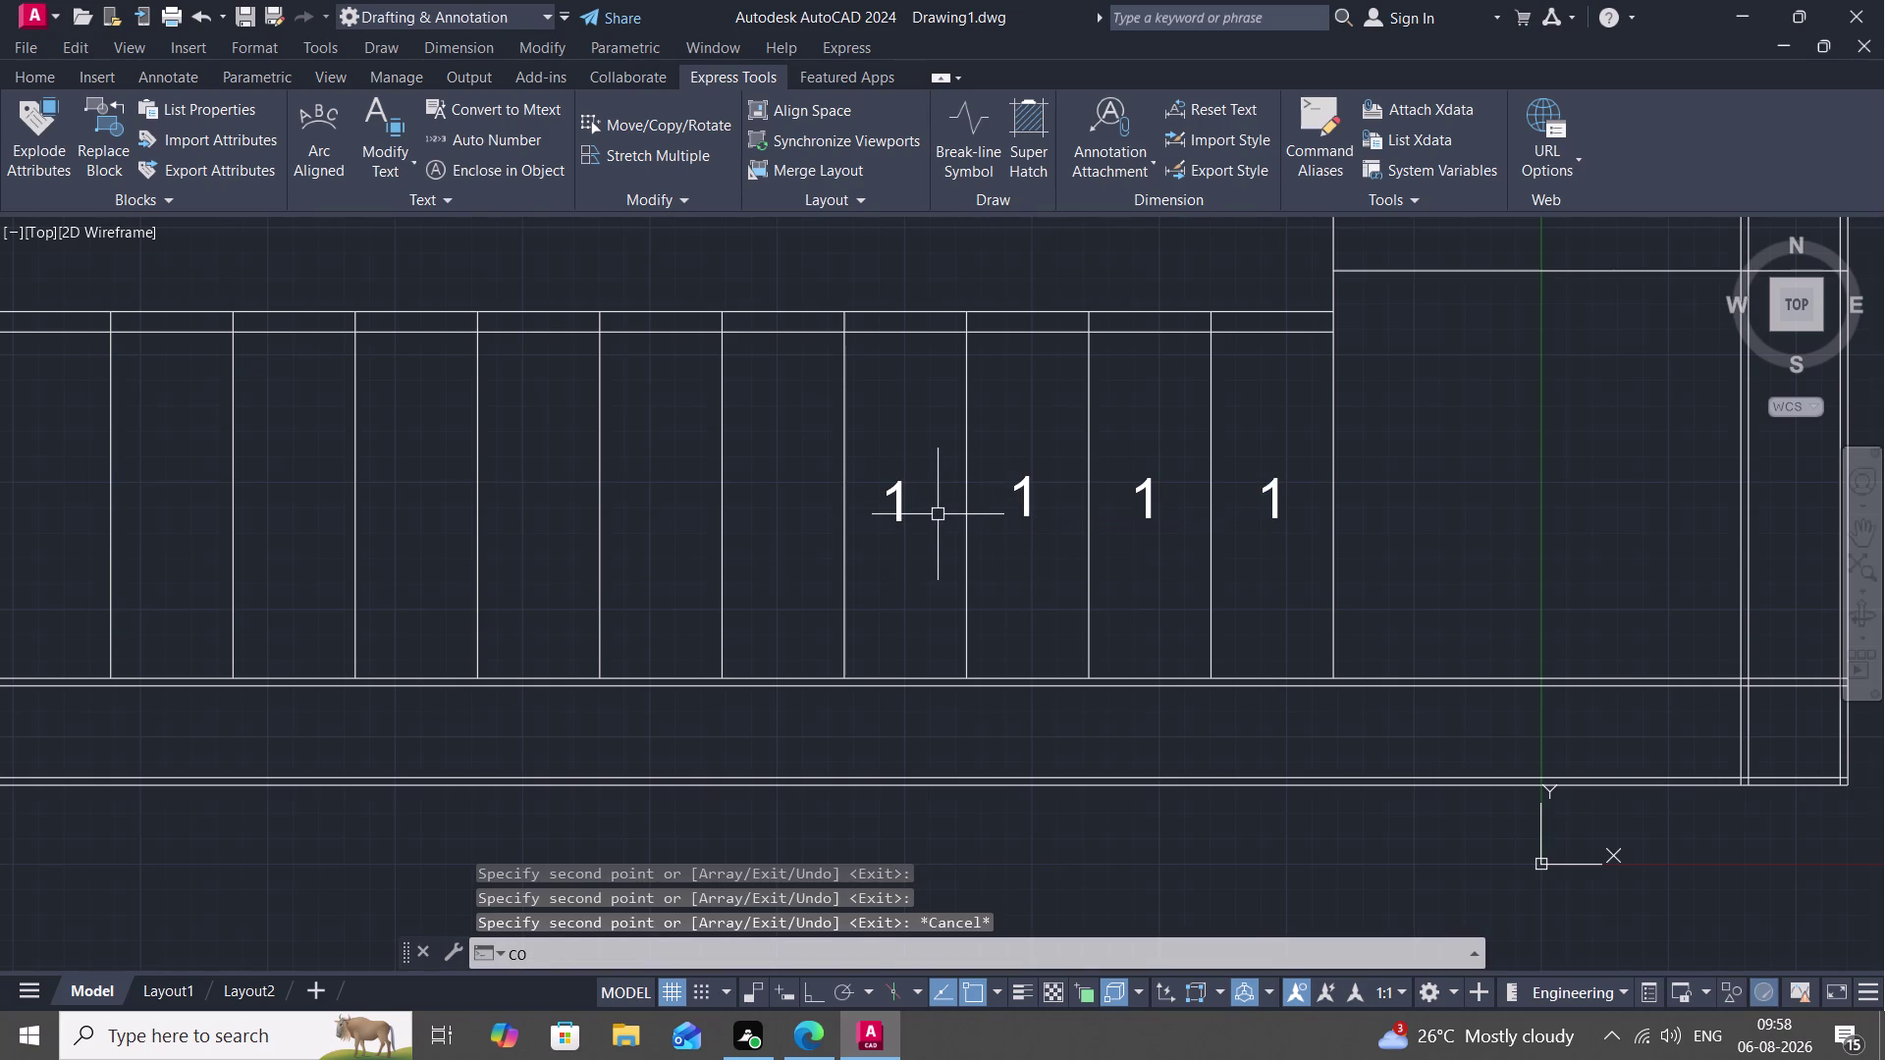
click(1023, 494)
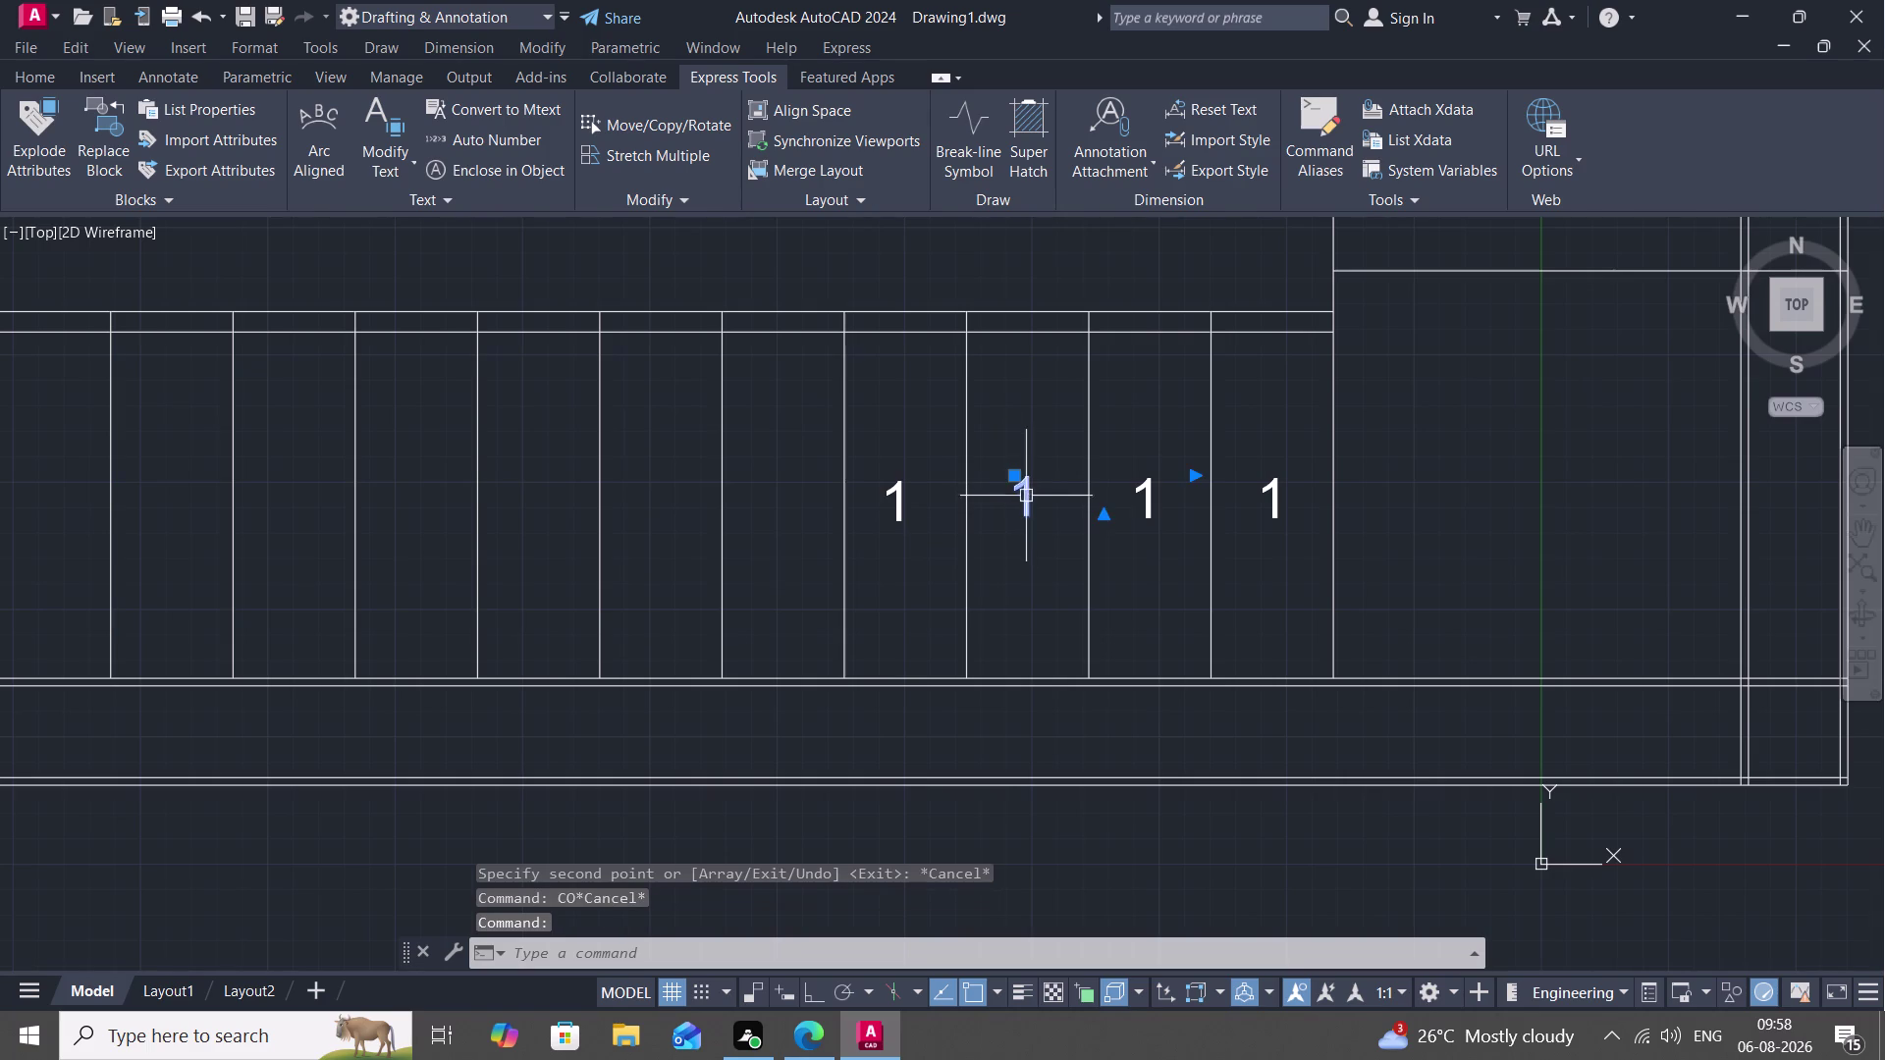
click(1147, 504)
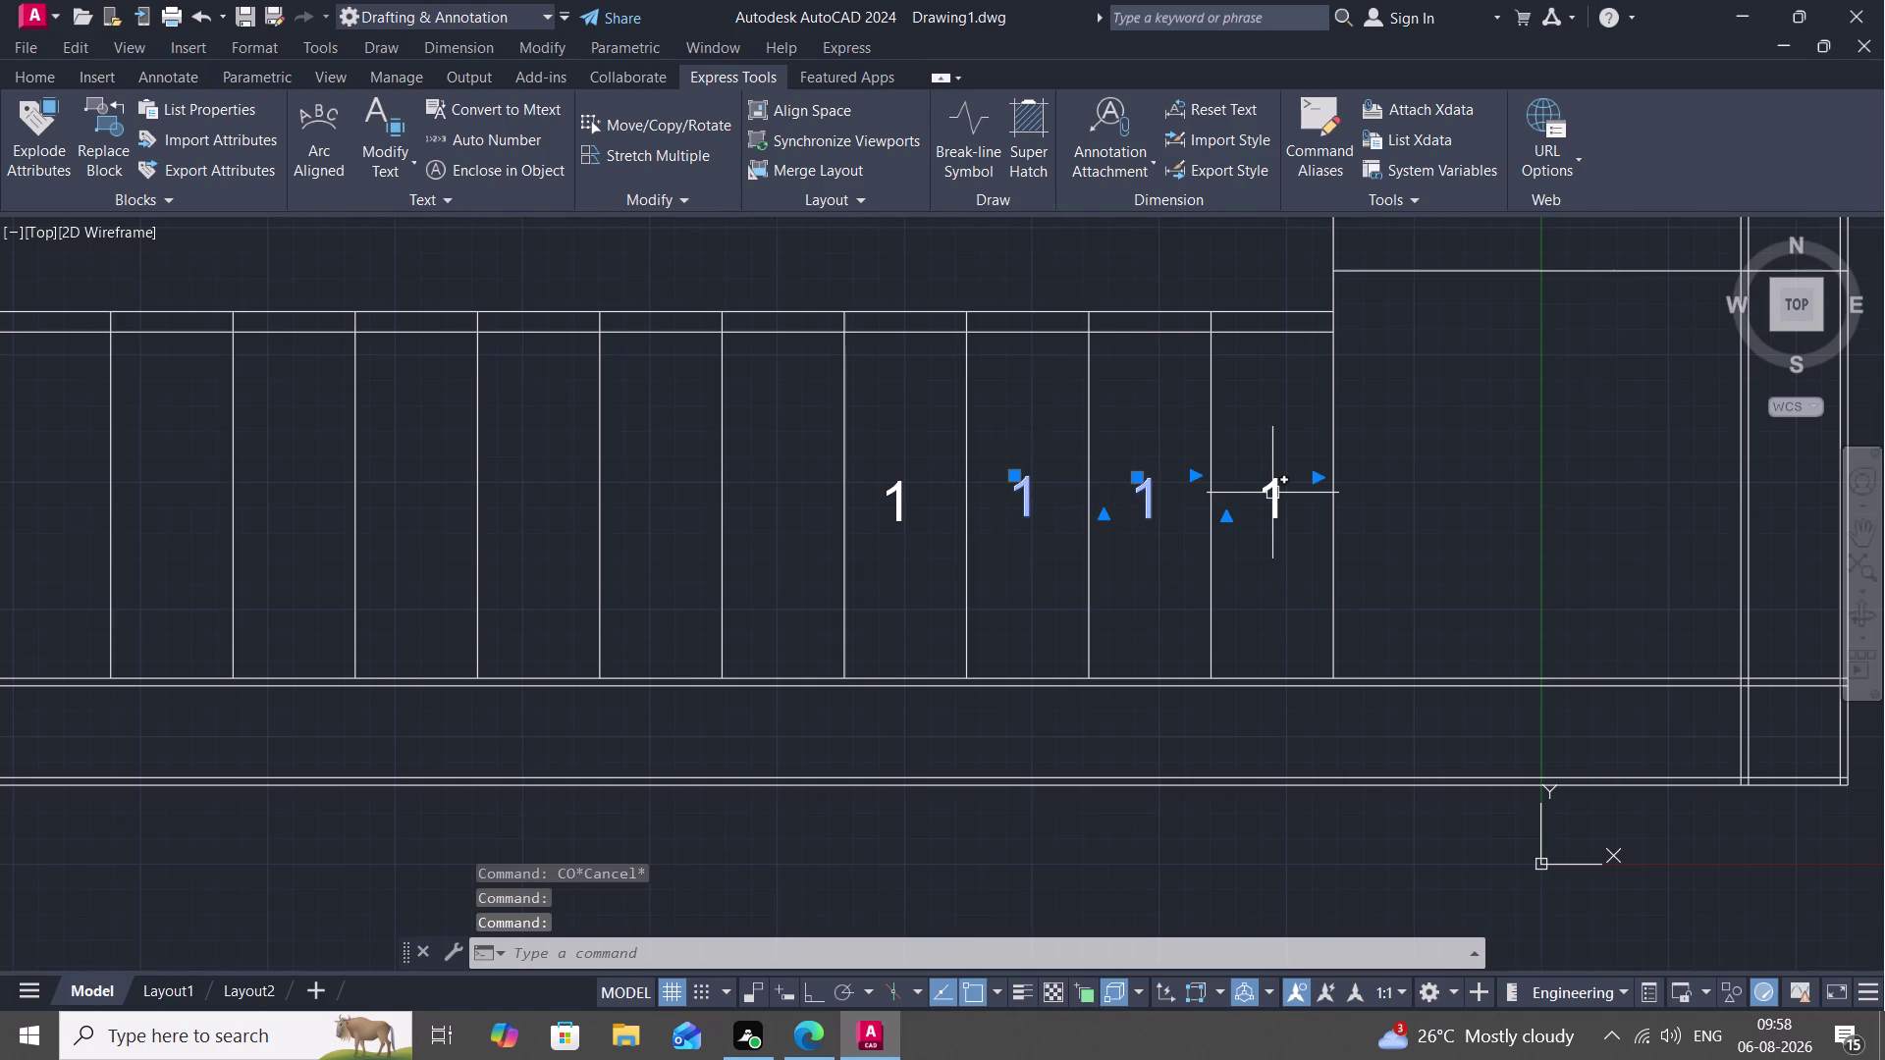
click(1274, 491)
key(Delete)
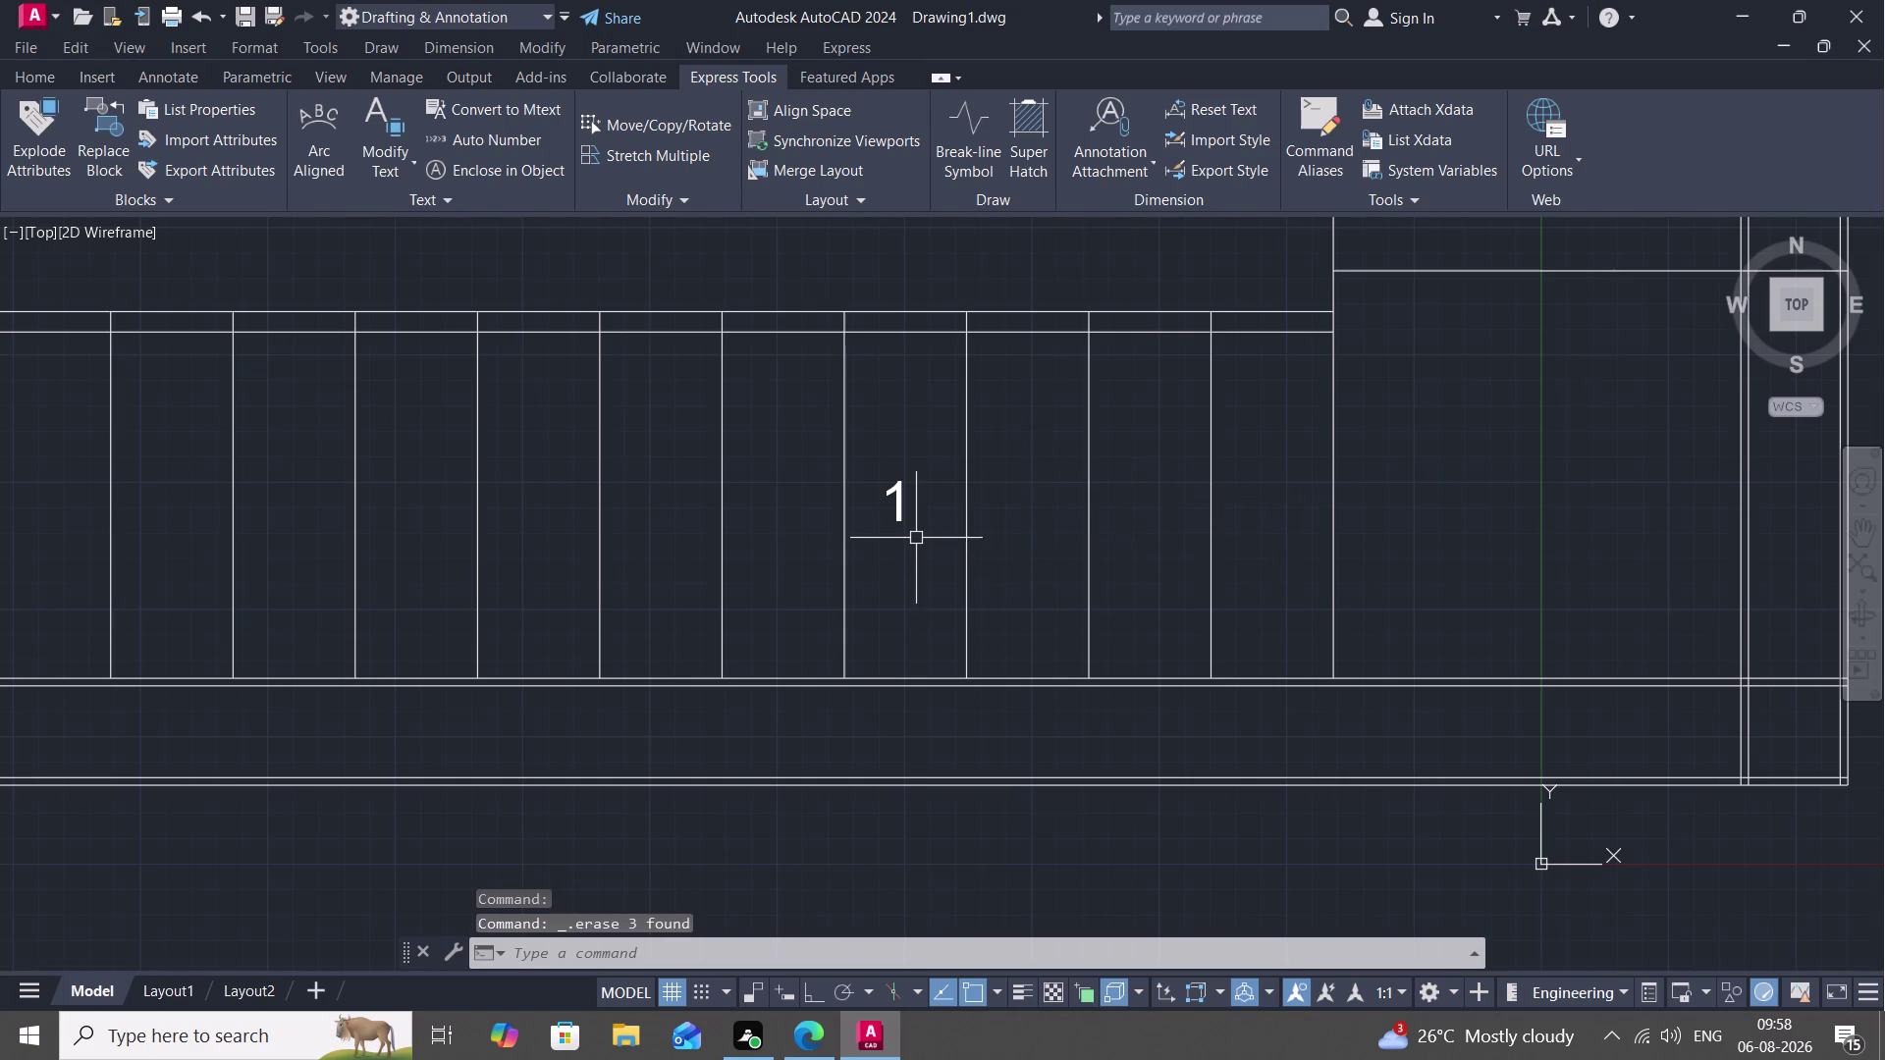
Copy the remaining "1" into the three treads to its right, up to the landing.
key(c)
text(O)
key(space)
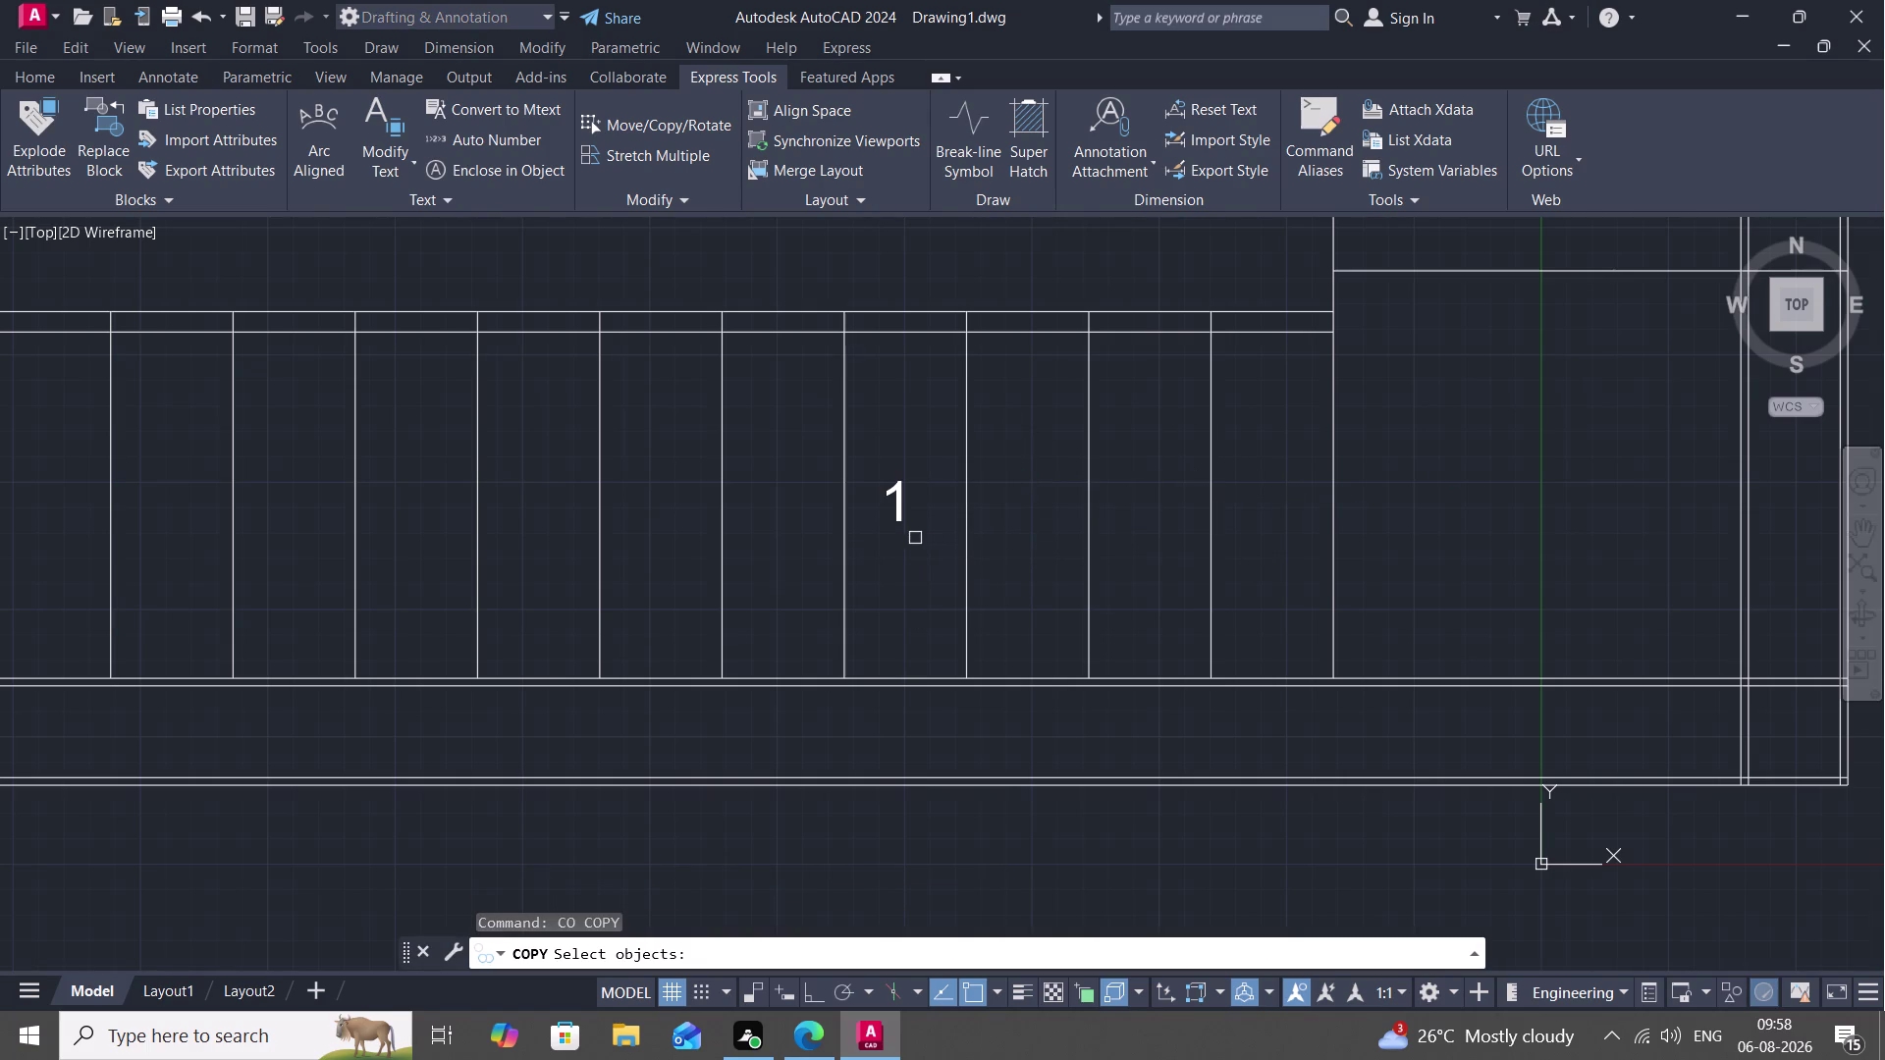
click(899, 515)
right_click(899, 515)
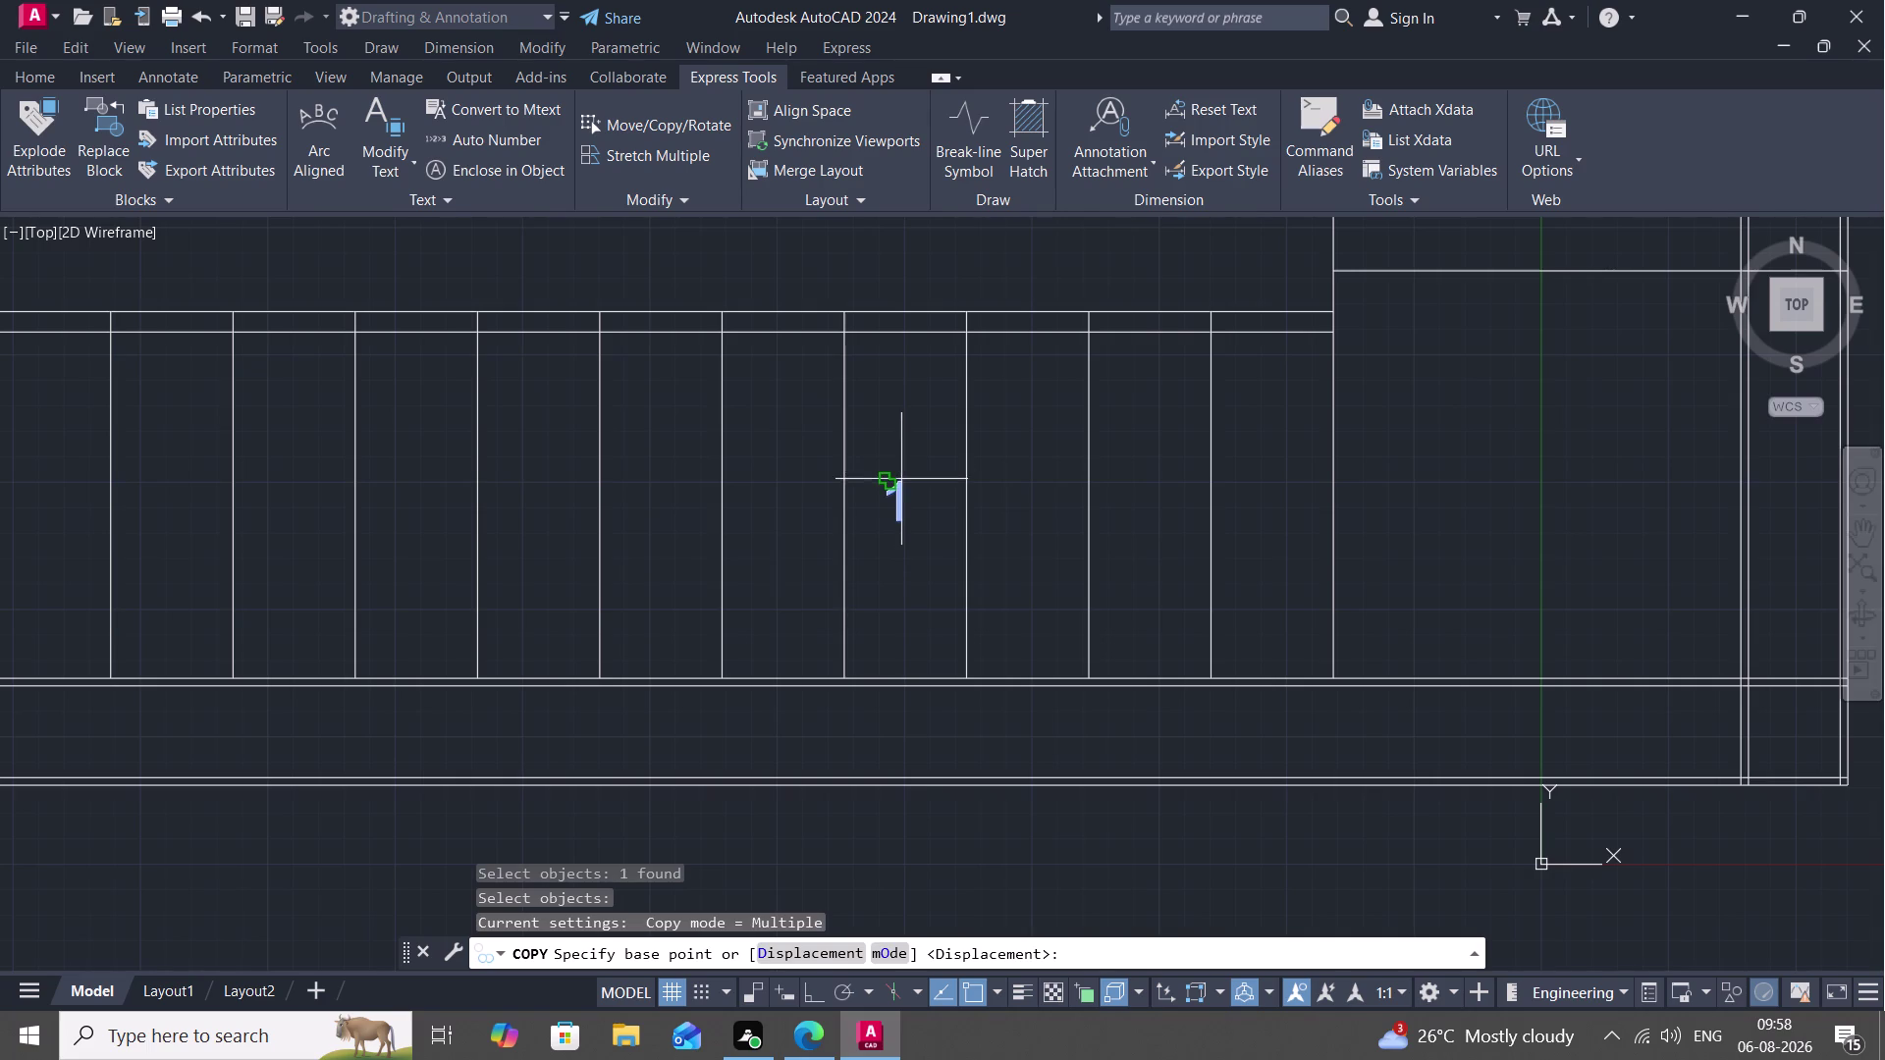
click(900, 481)
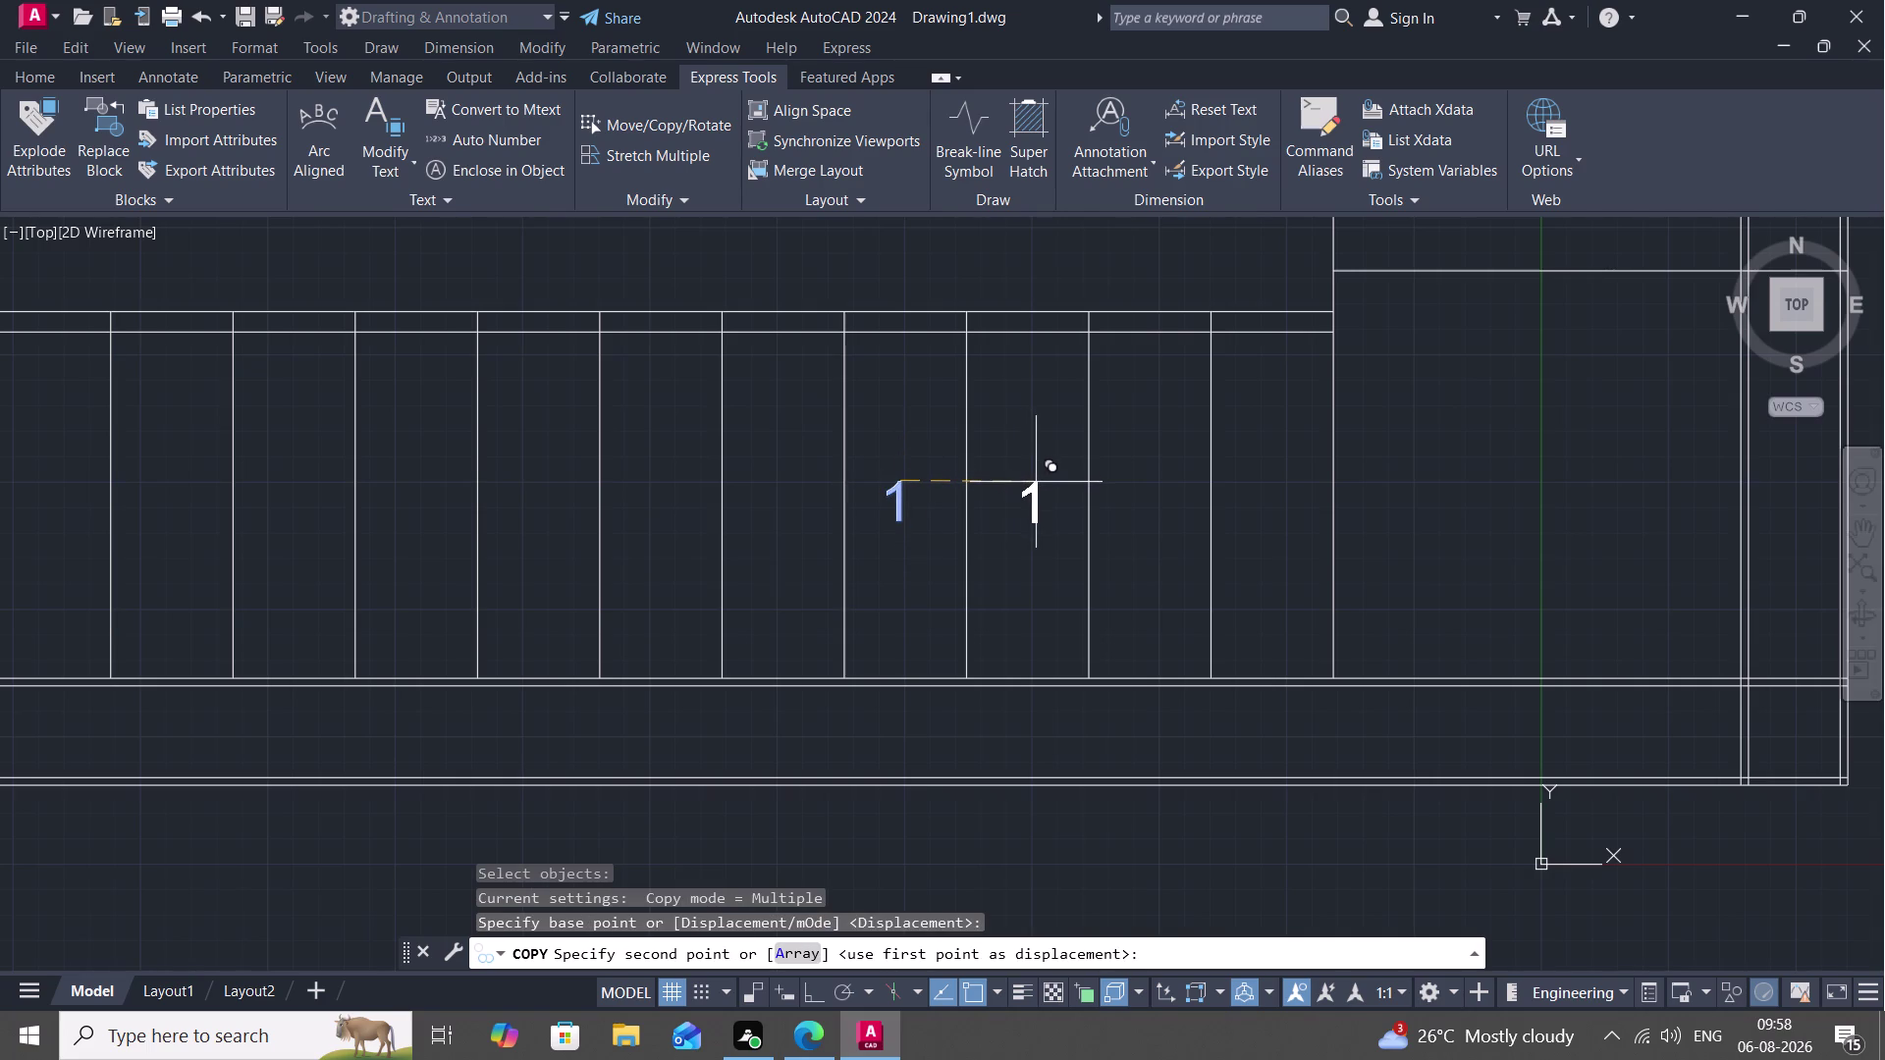
click(1036, 482)
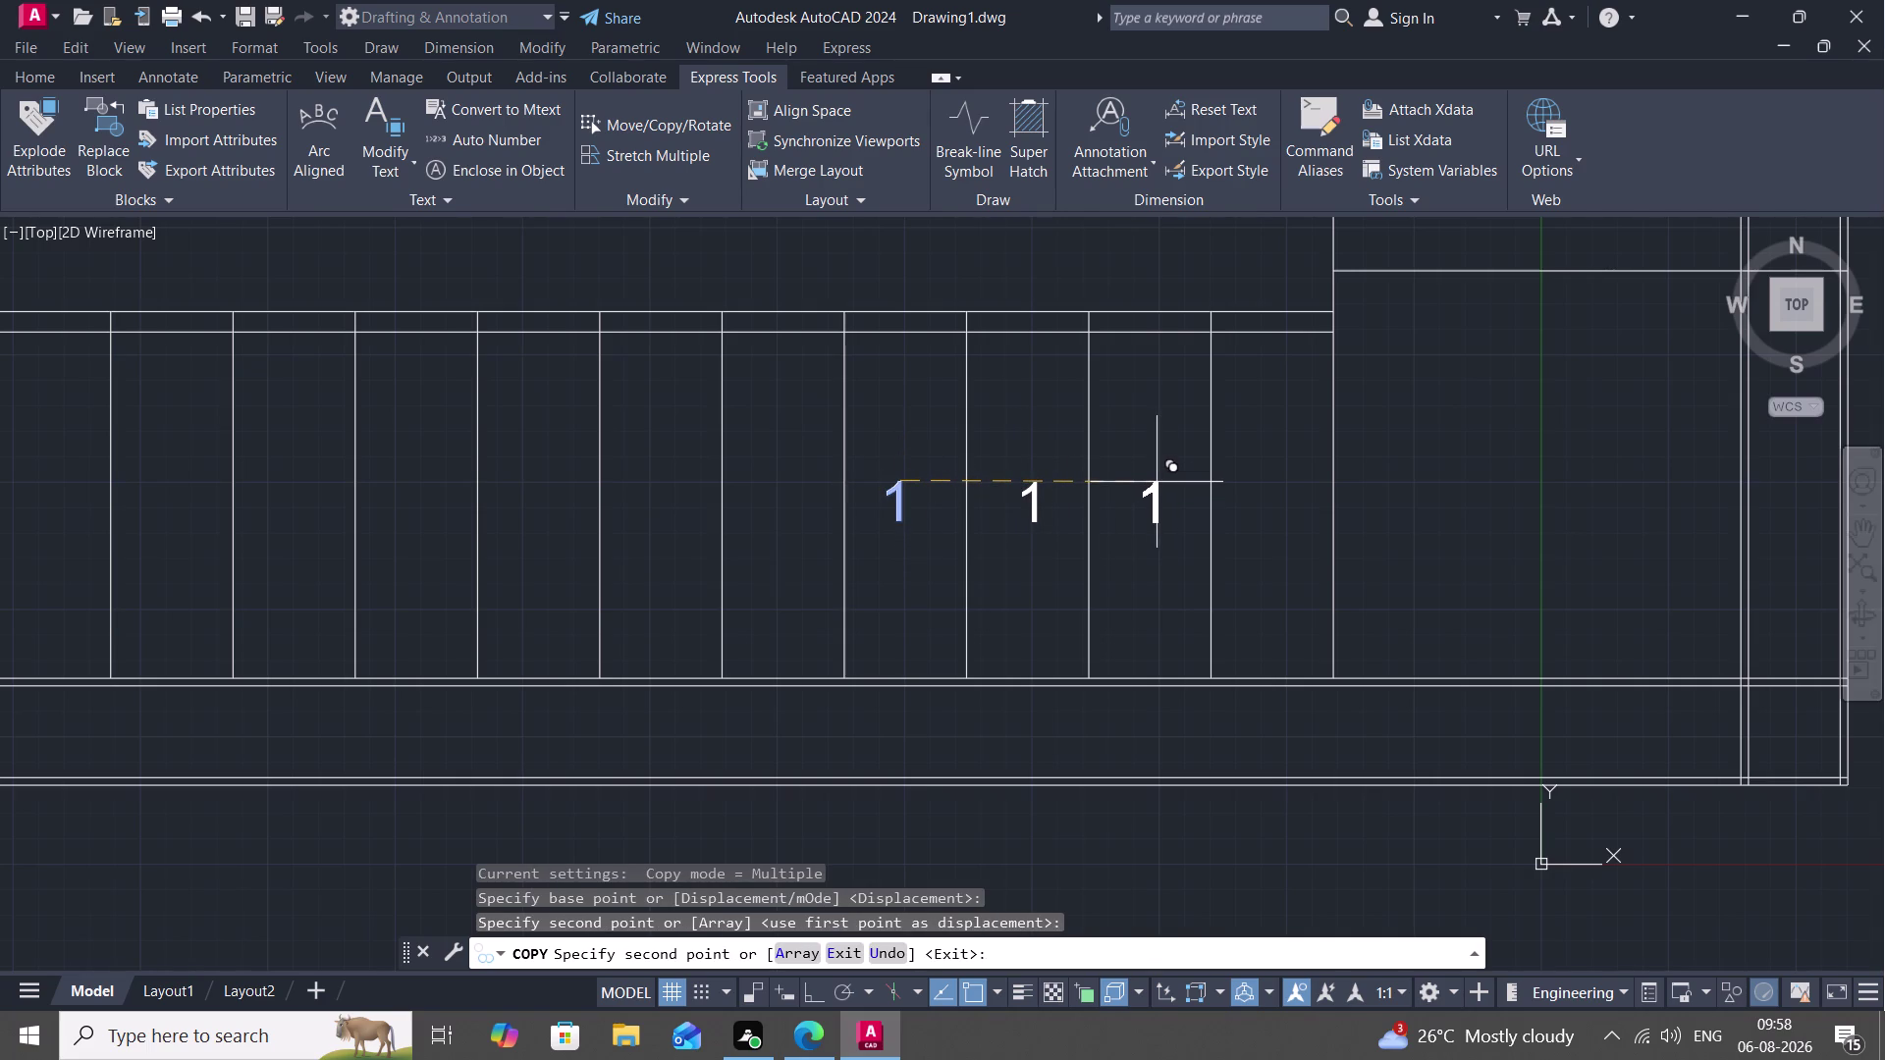
click(1156, 482)
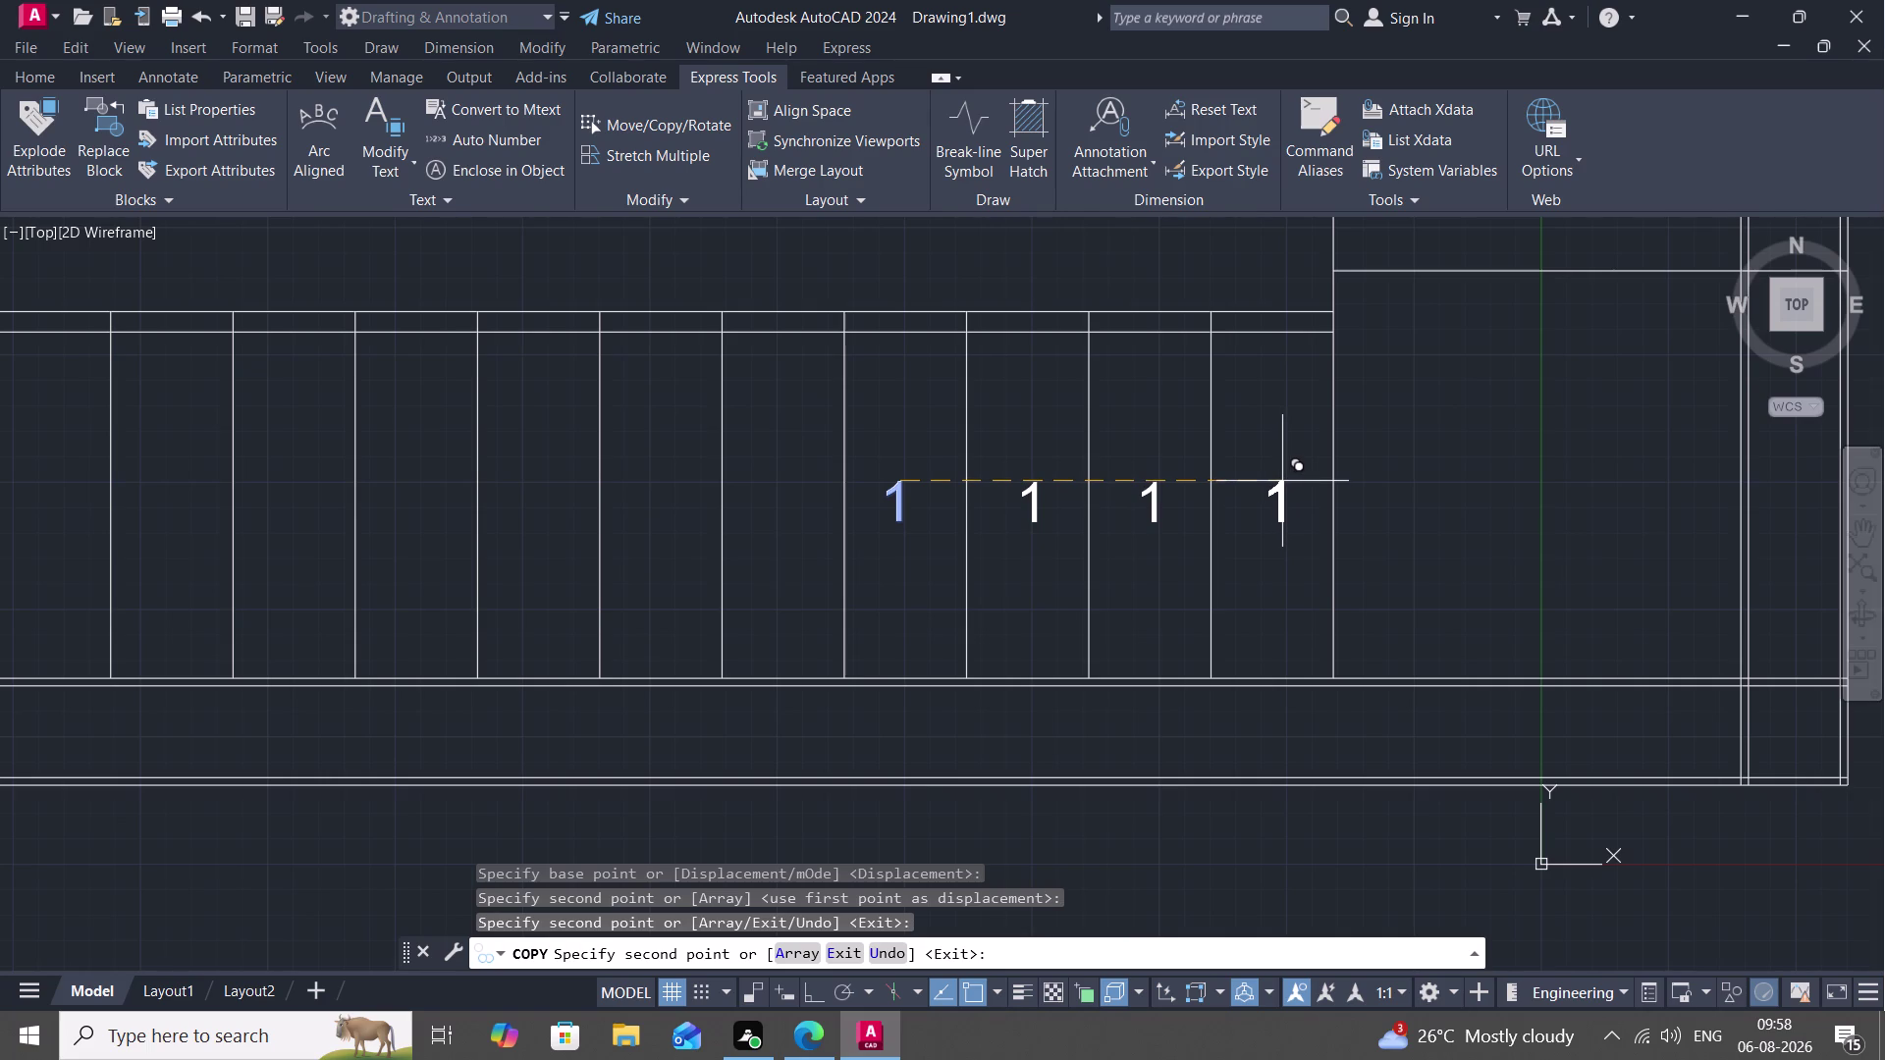
click(1281, 481)
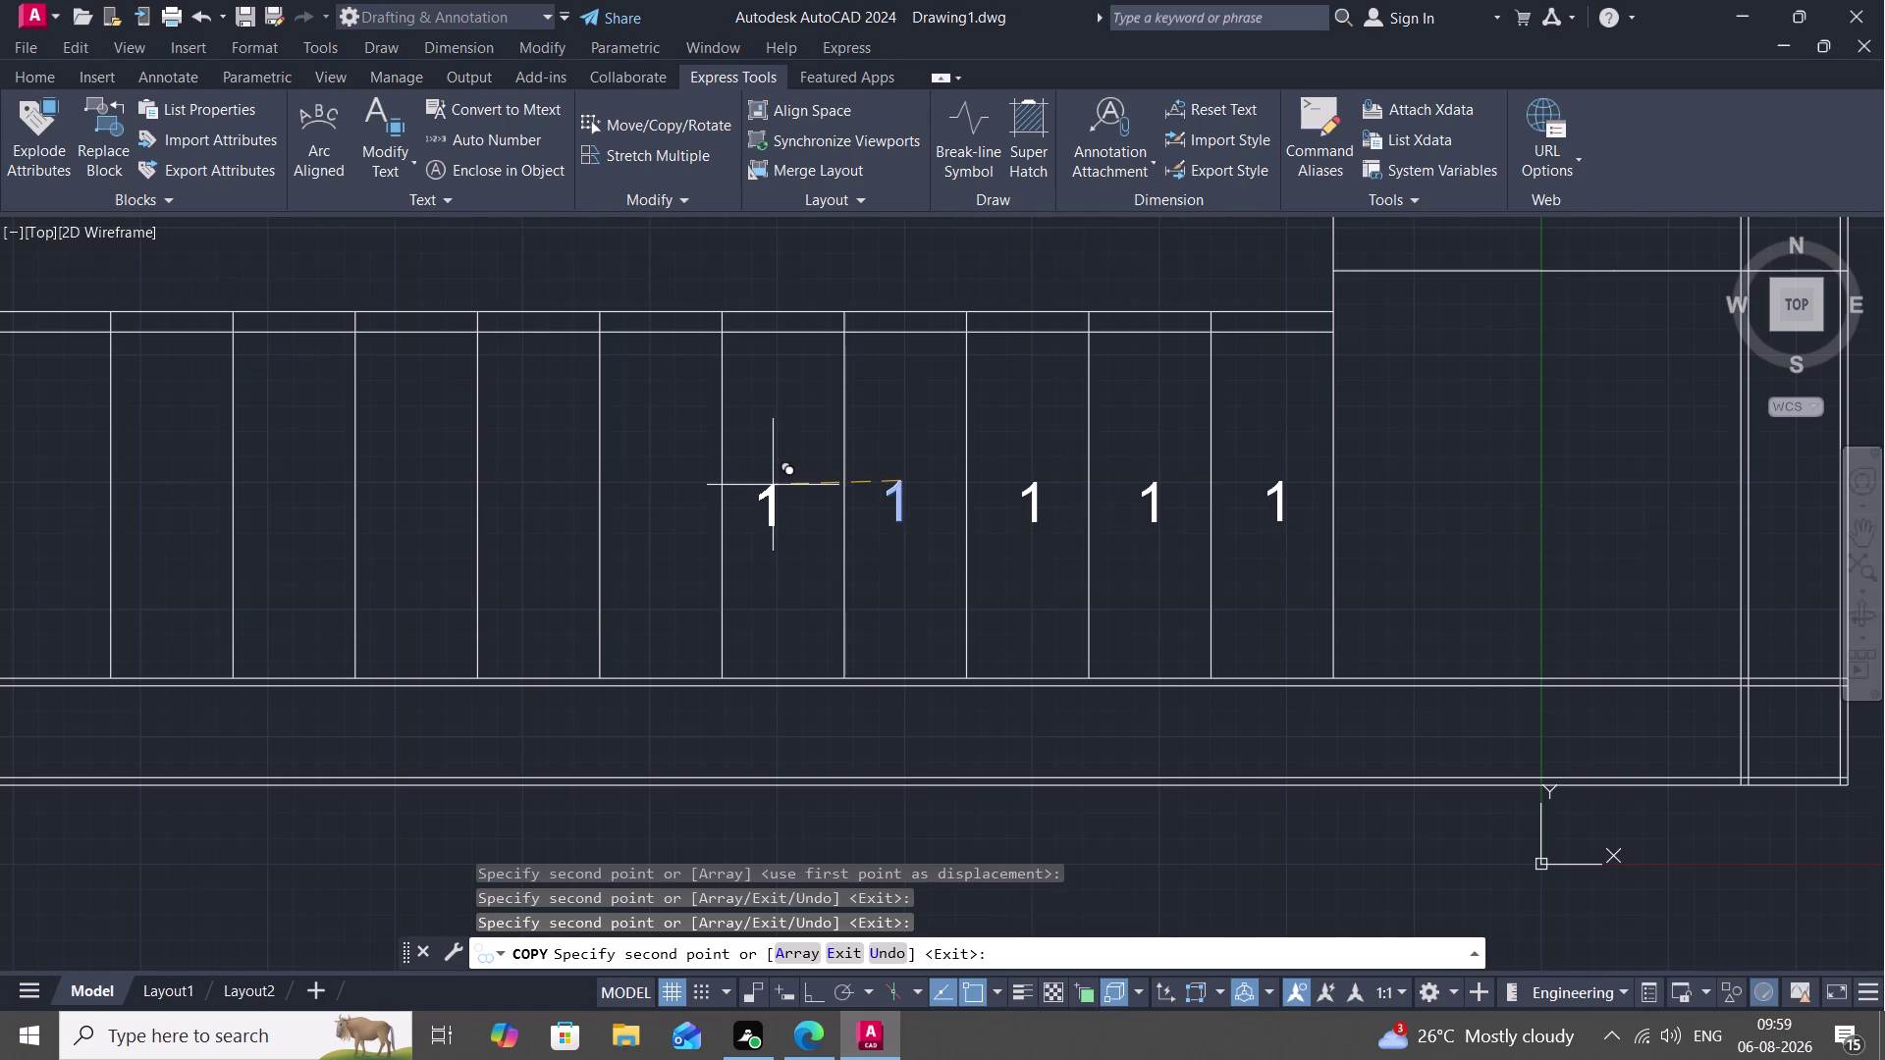
With ortho on, copy "1" into the six treads to the left, ending at the leftmost.
key(F8)
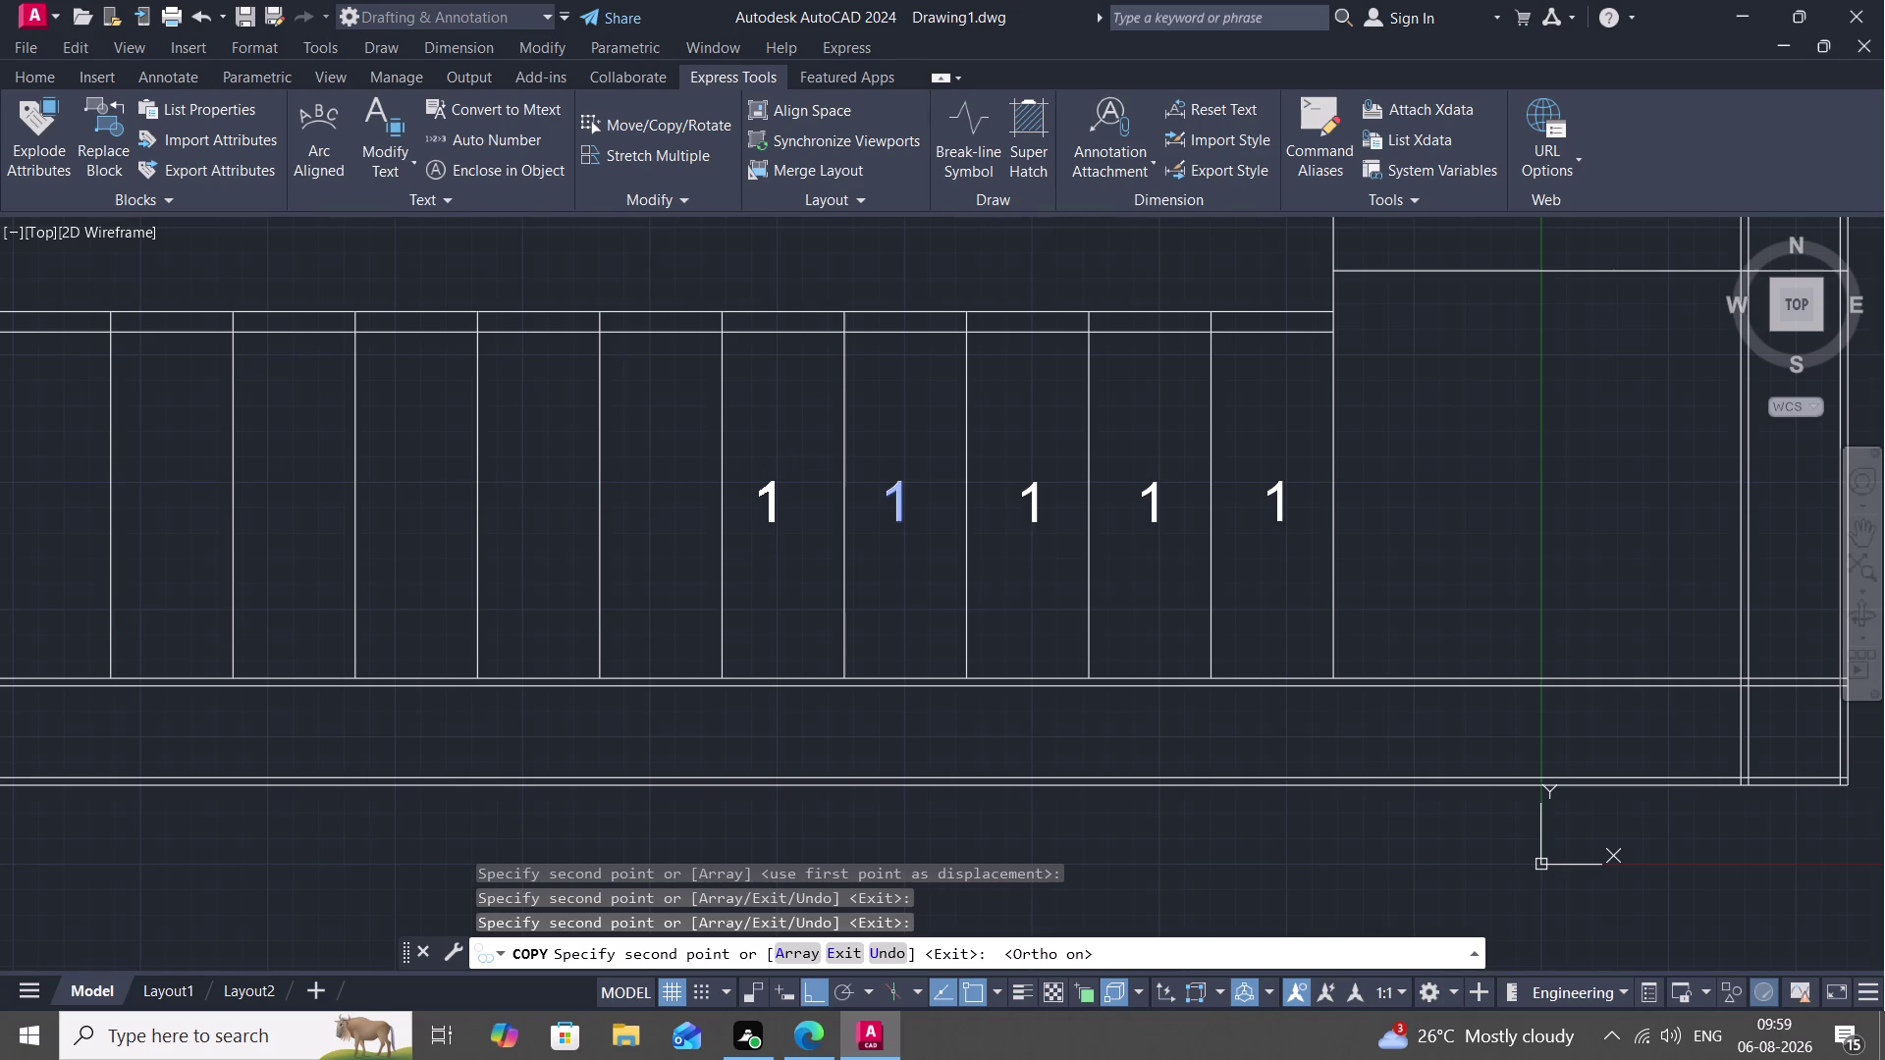
key(F8)
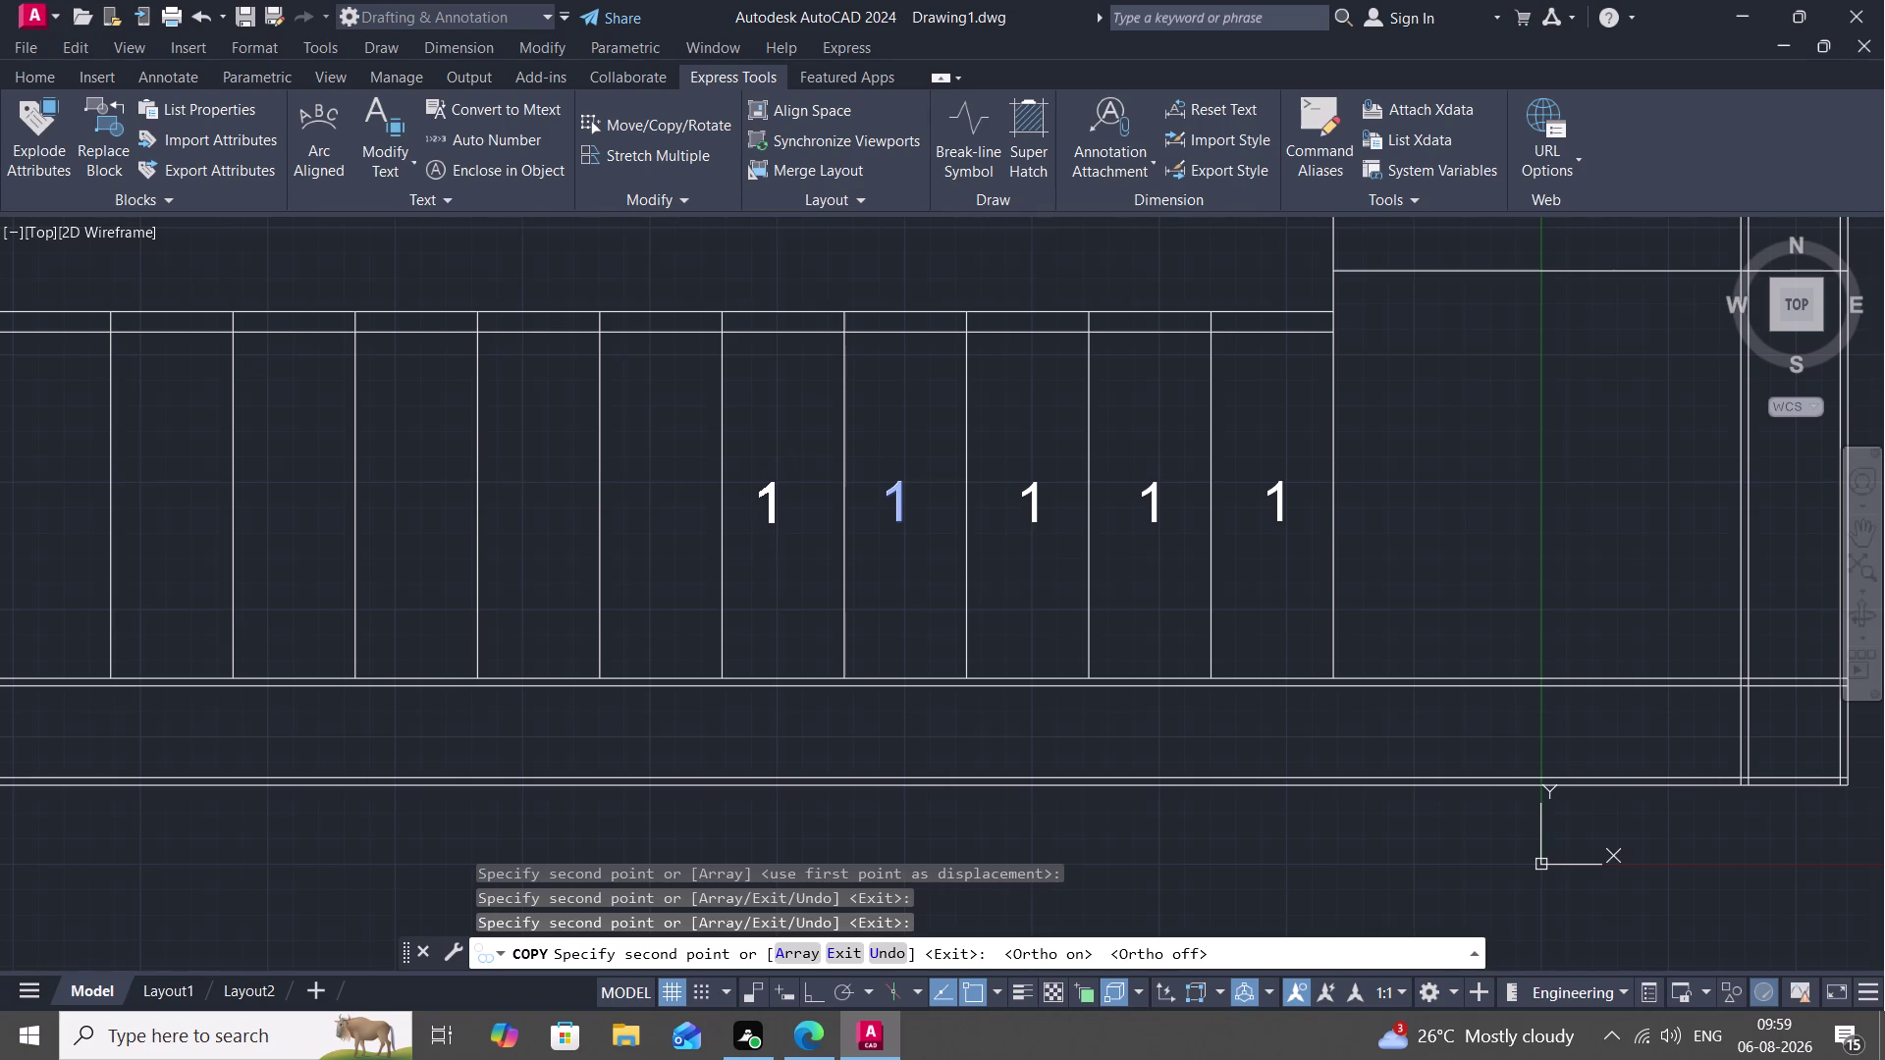
key(F8)
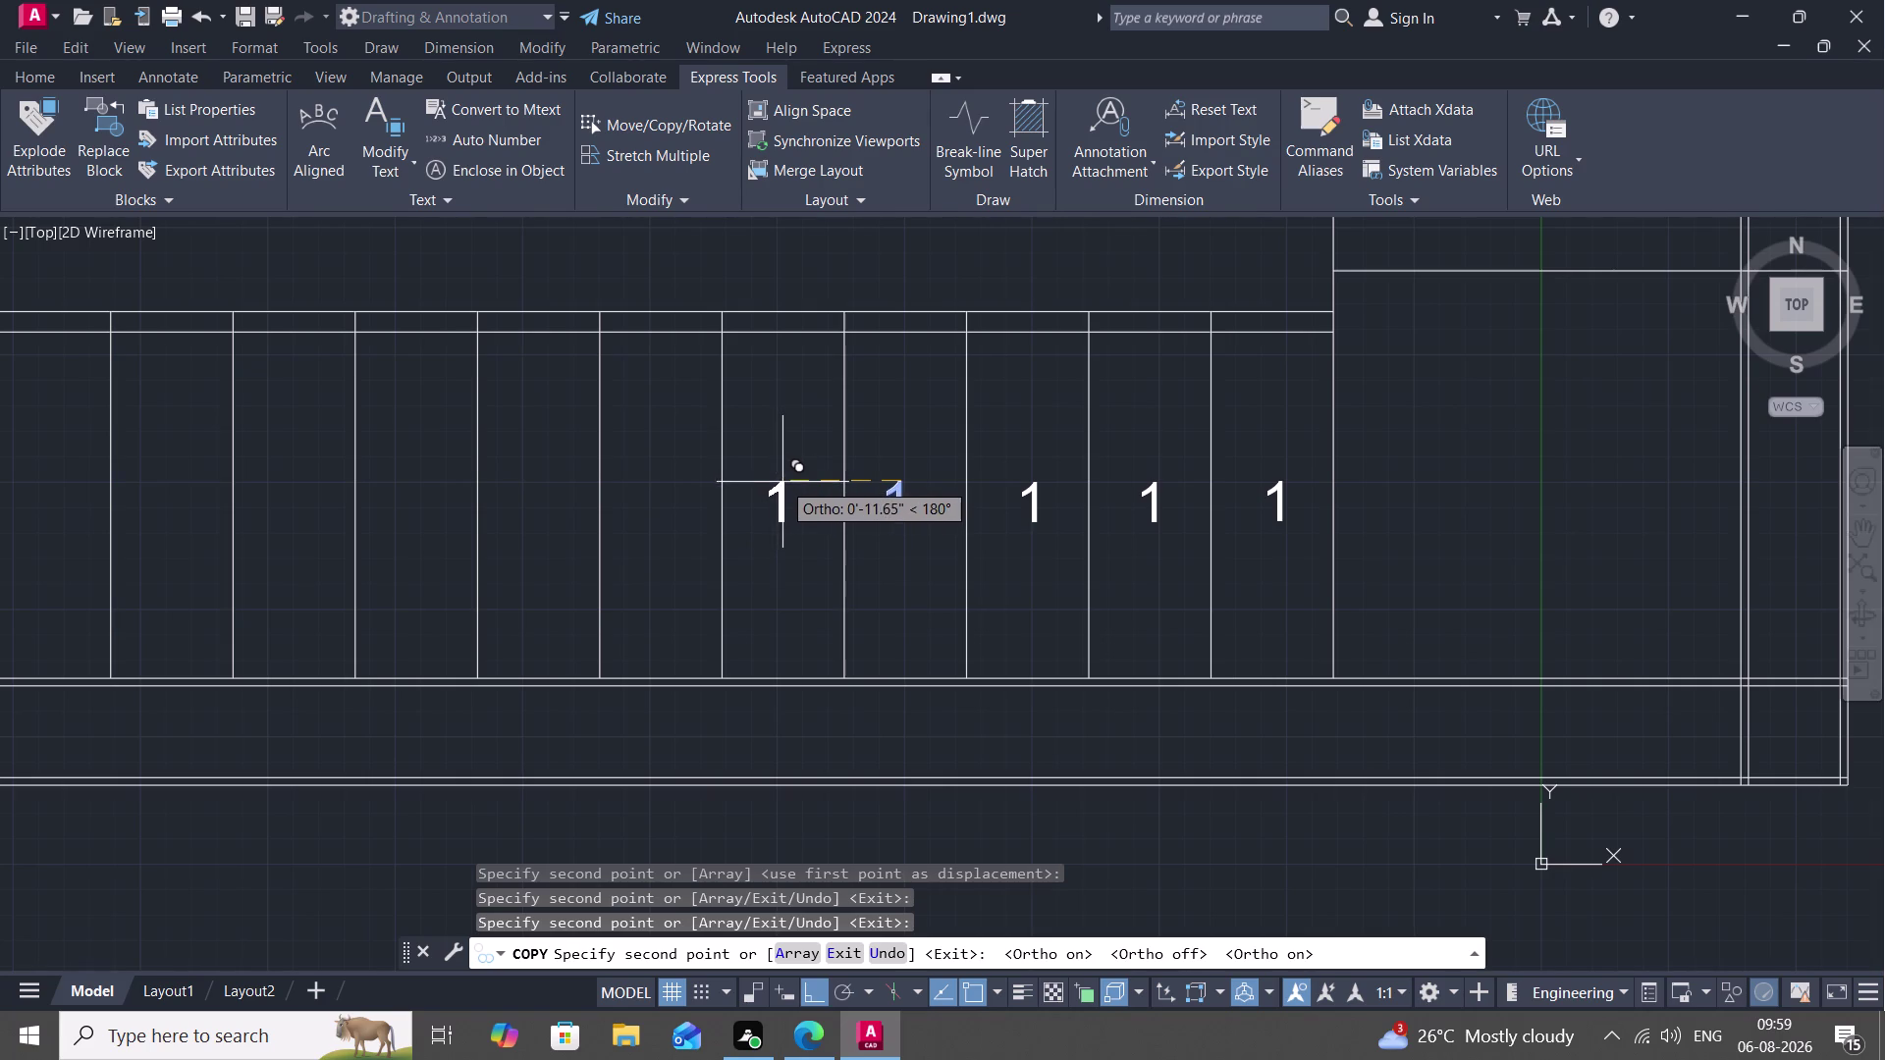
click(789, 482)
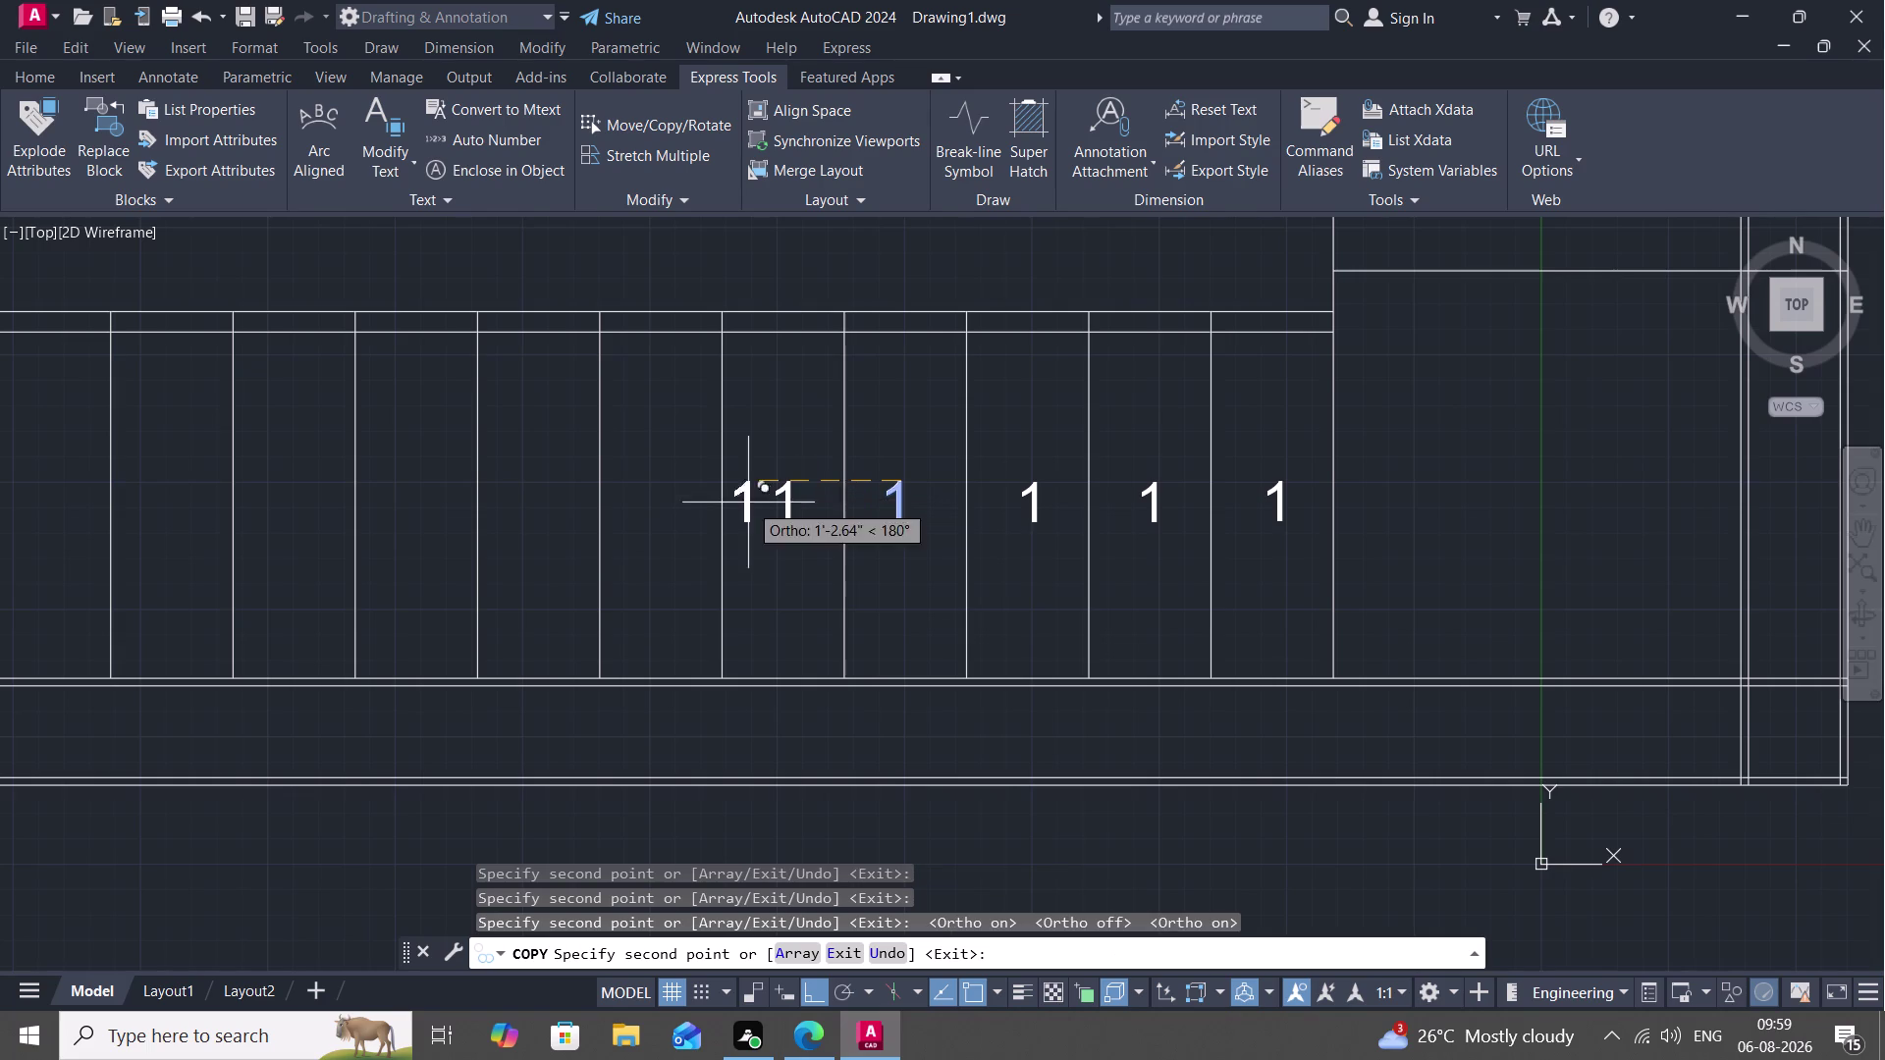
click(664, 503)
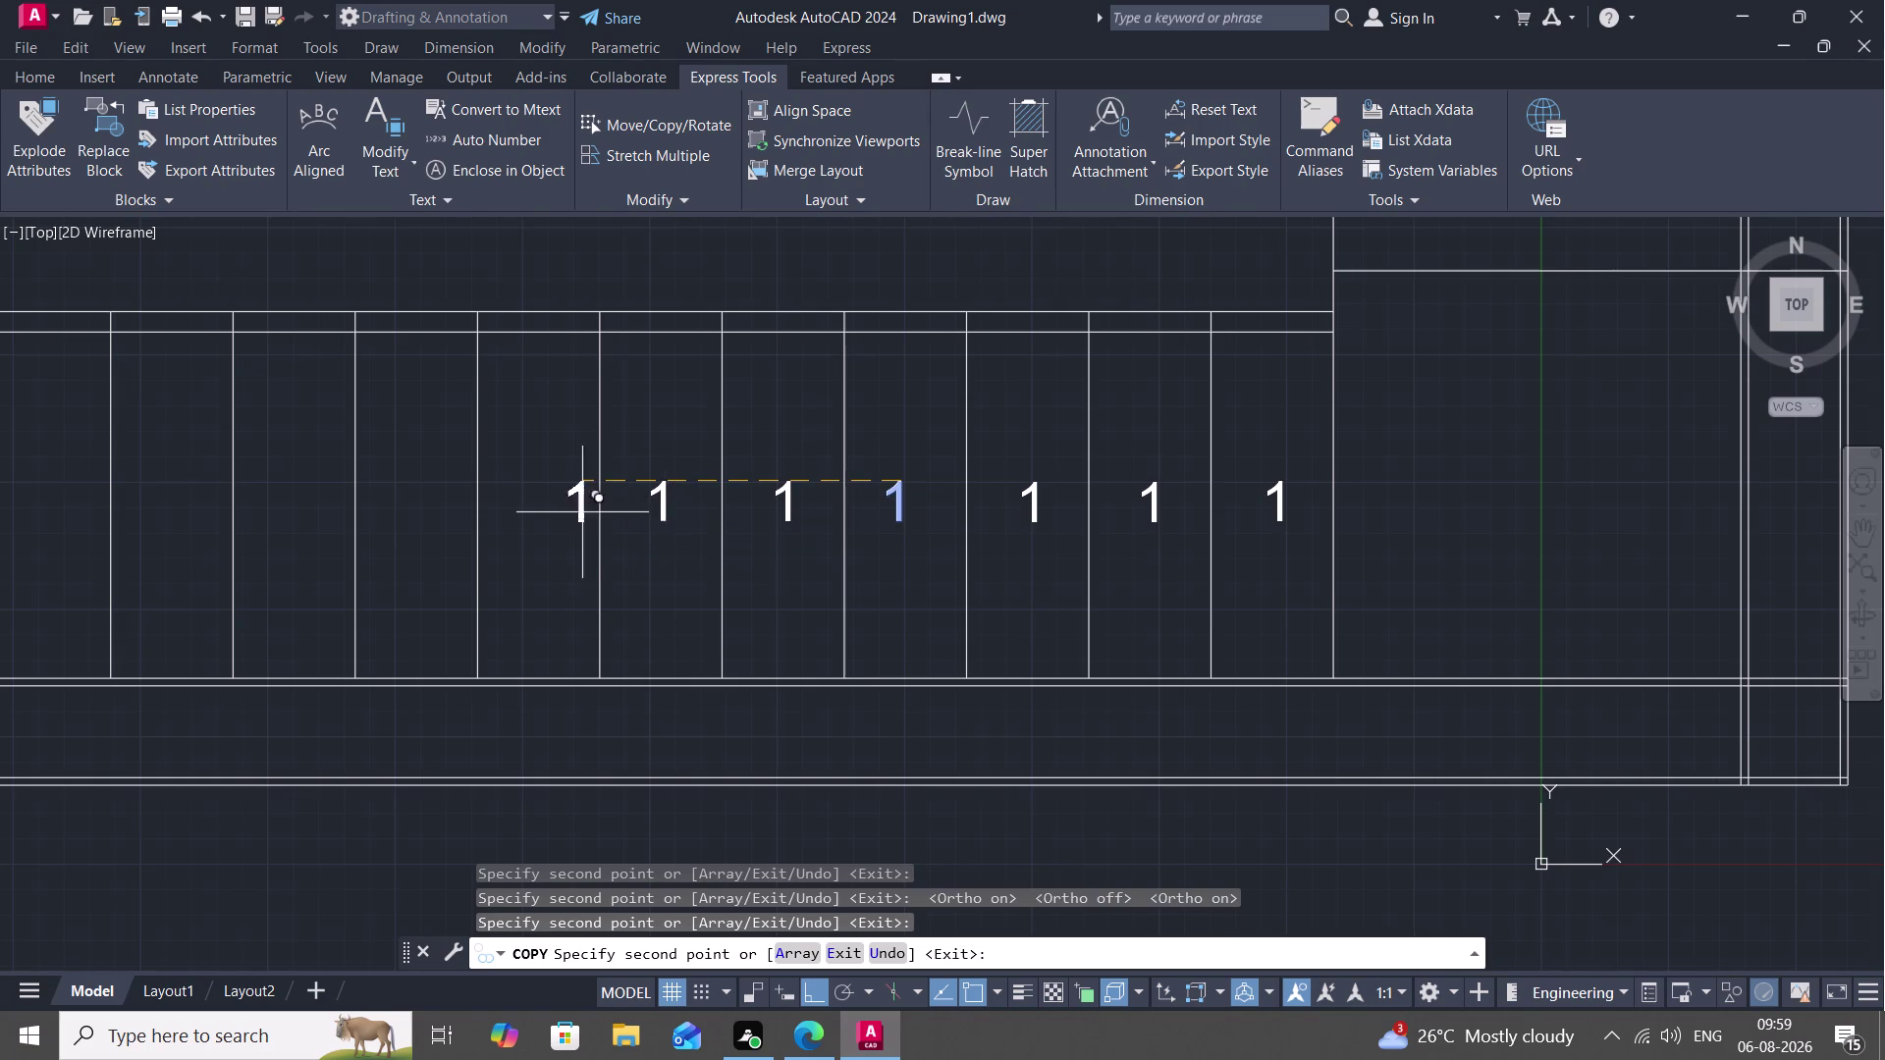
click(540, 502)
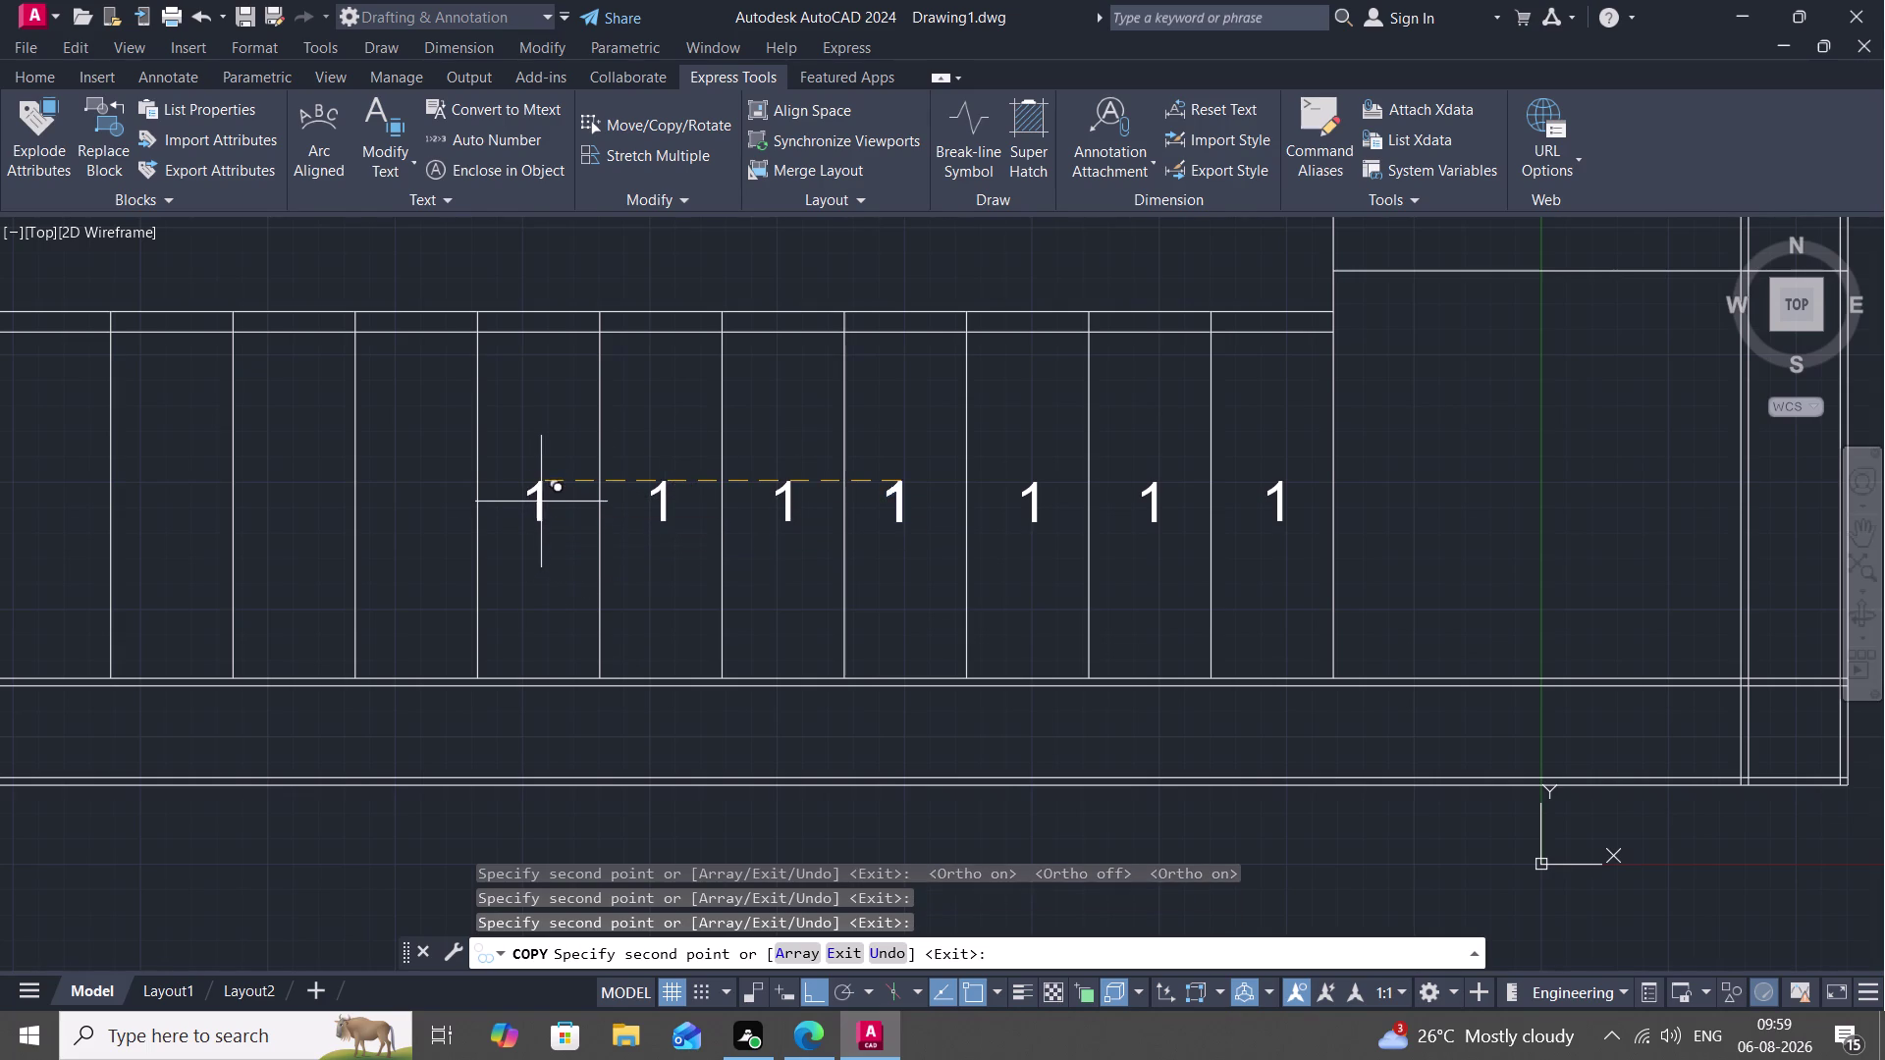
click(413, 513)
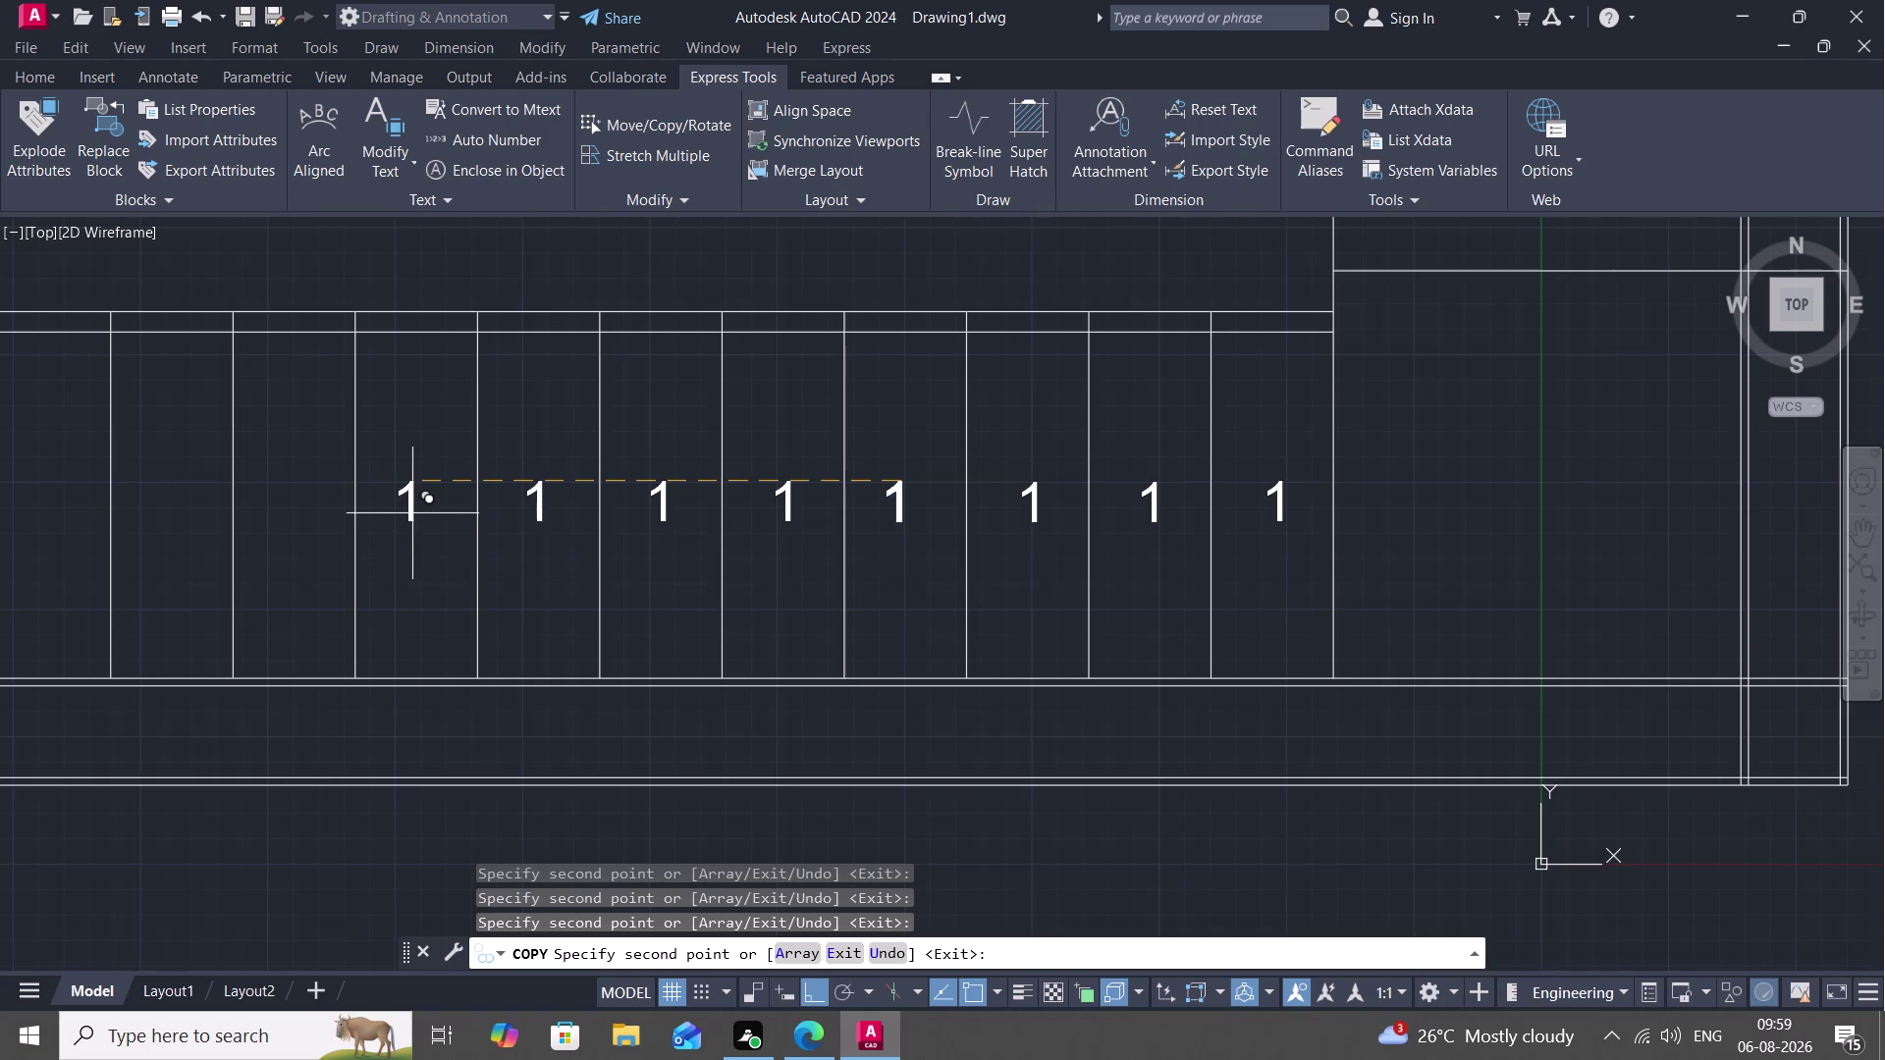
click(310, 499)
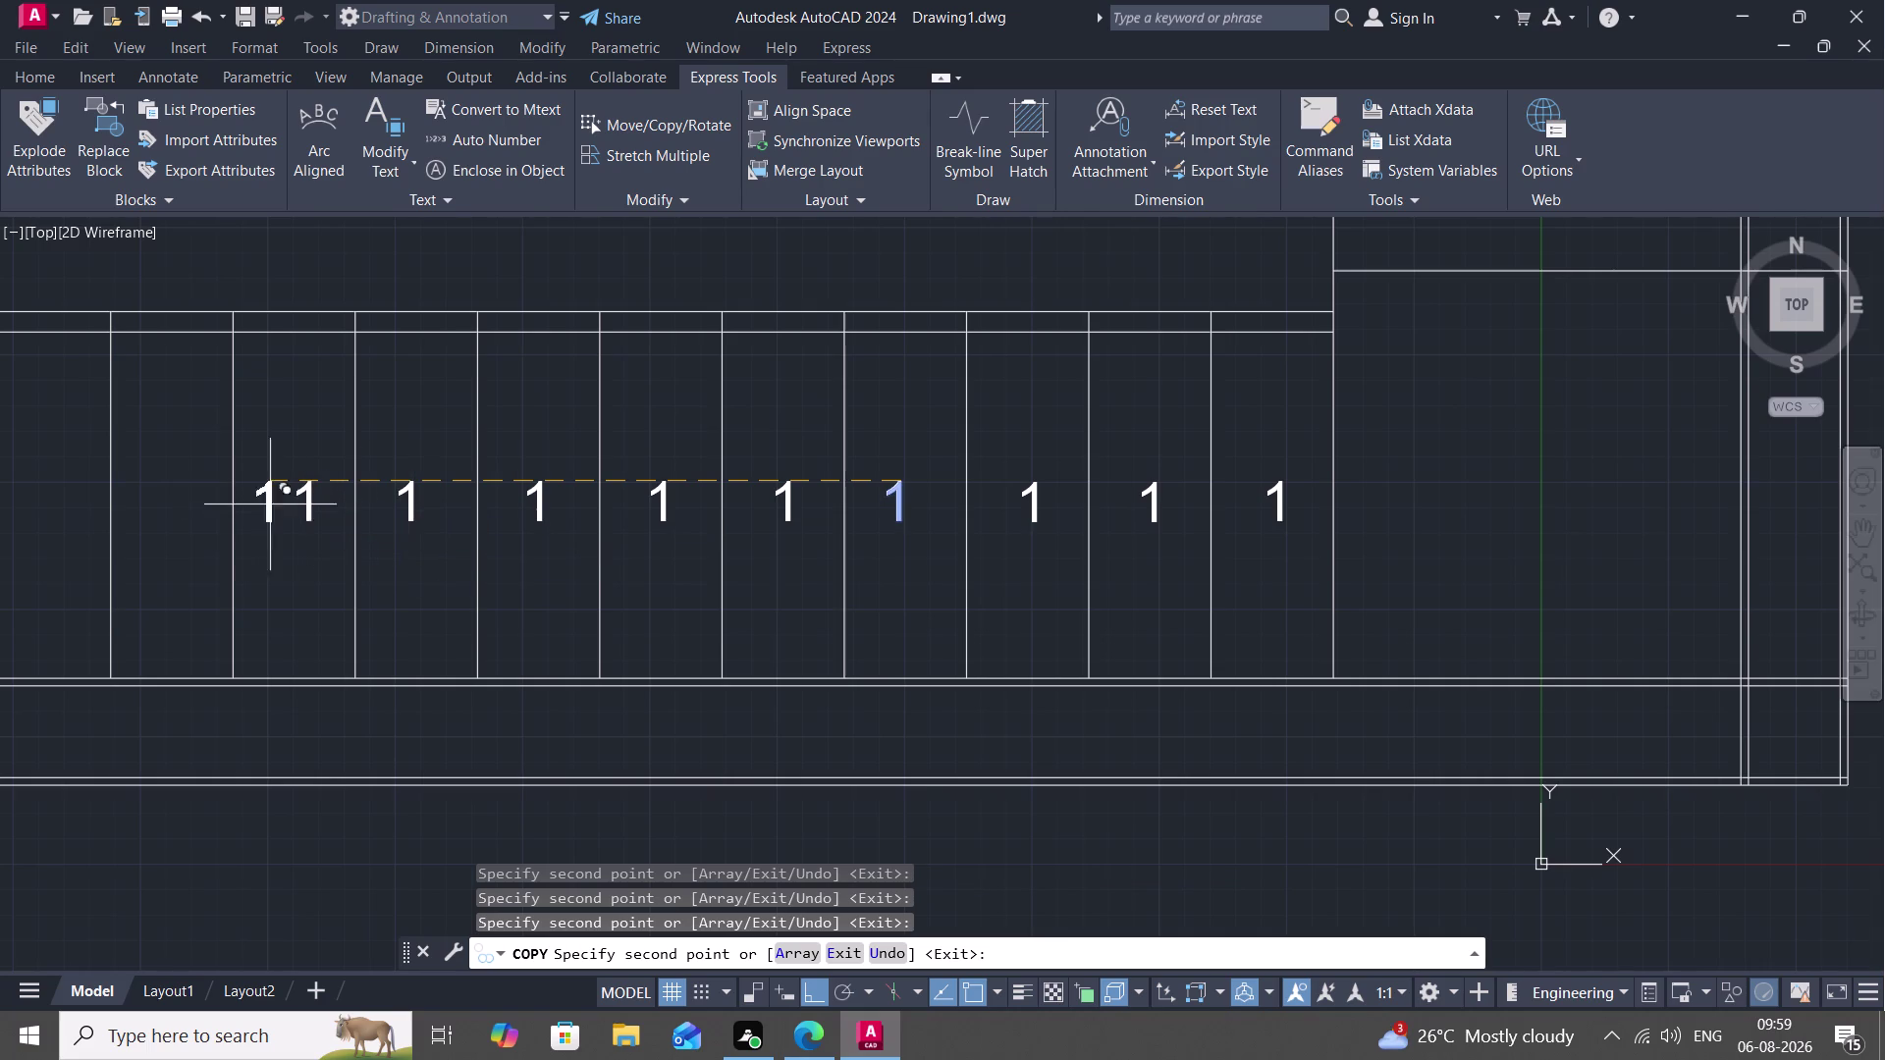
click(178, 500)
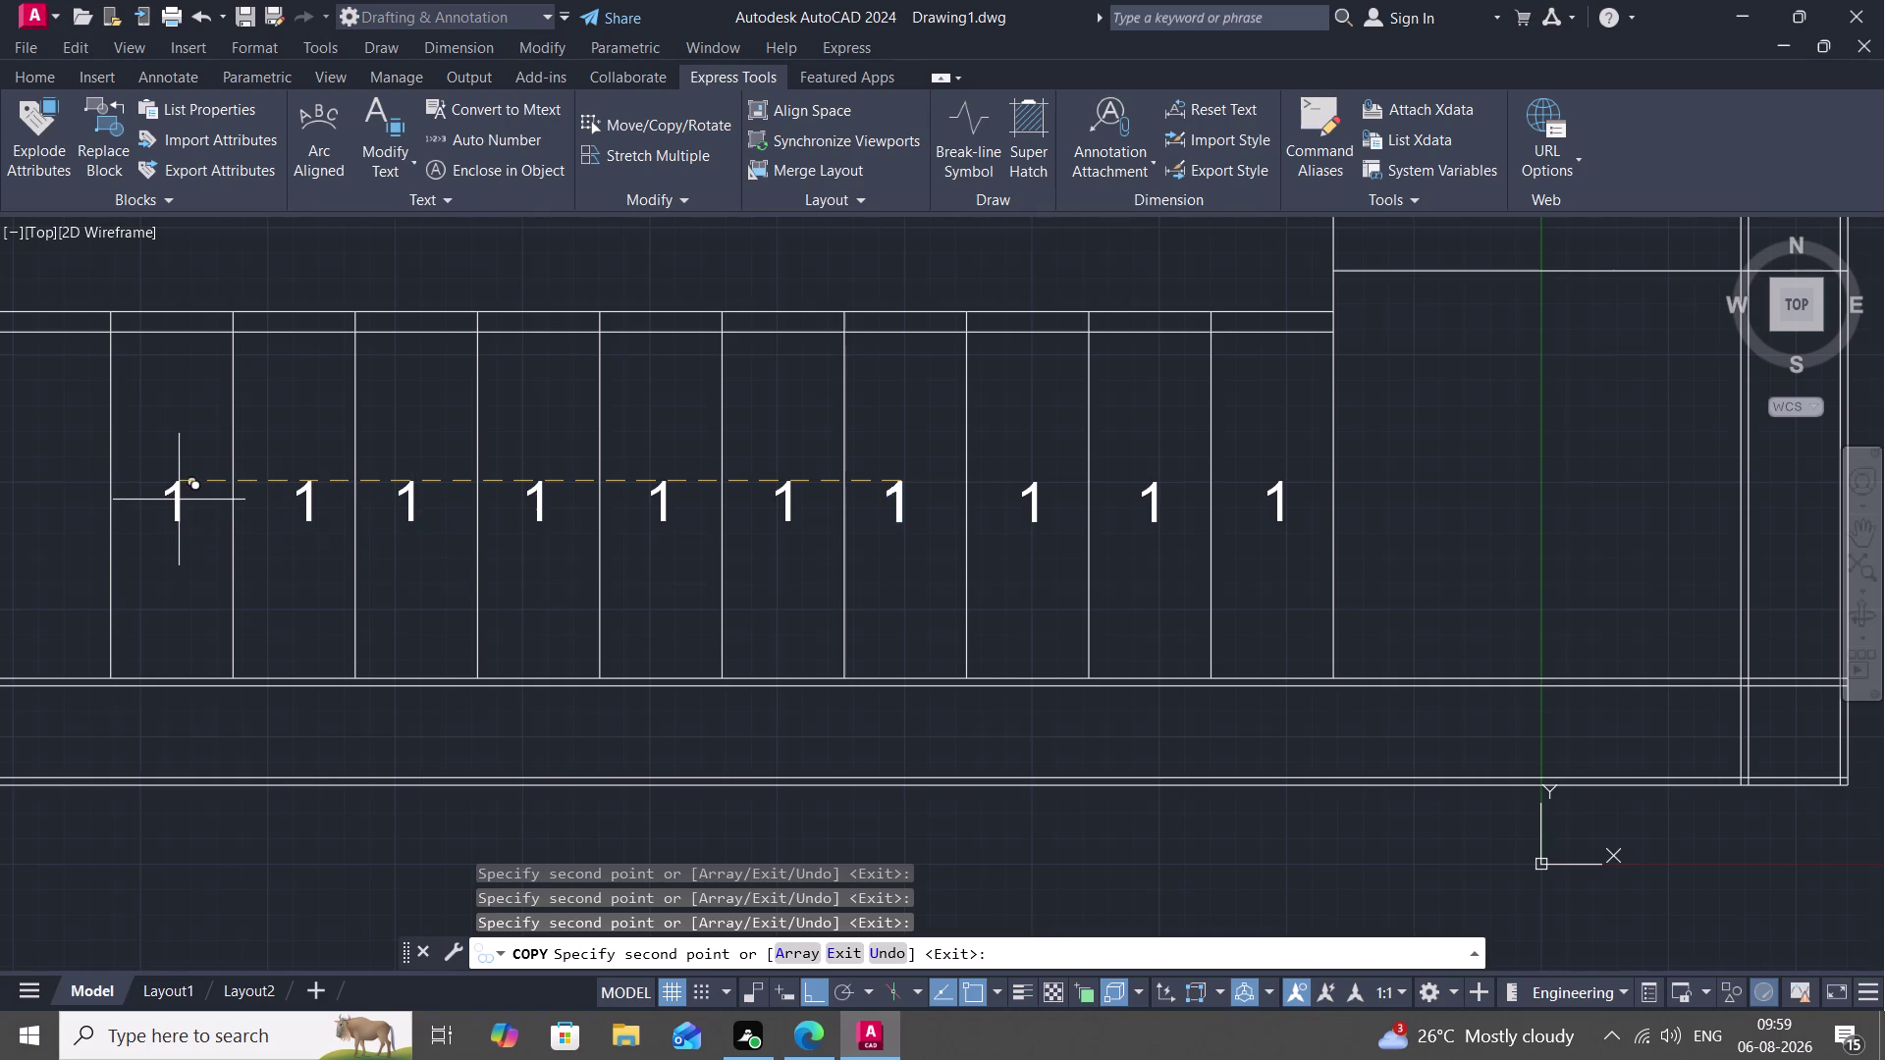
scroll(down, 3)
middle_drag(90, 506, 205, 511)
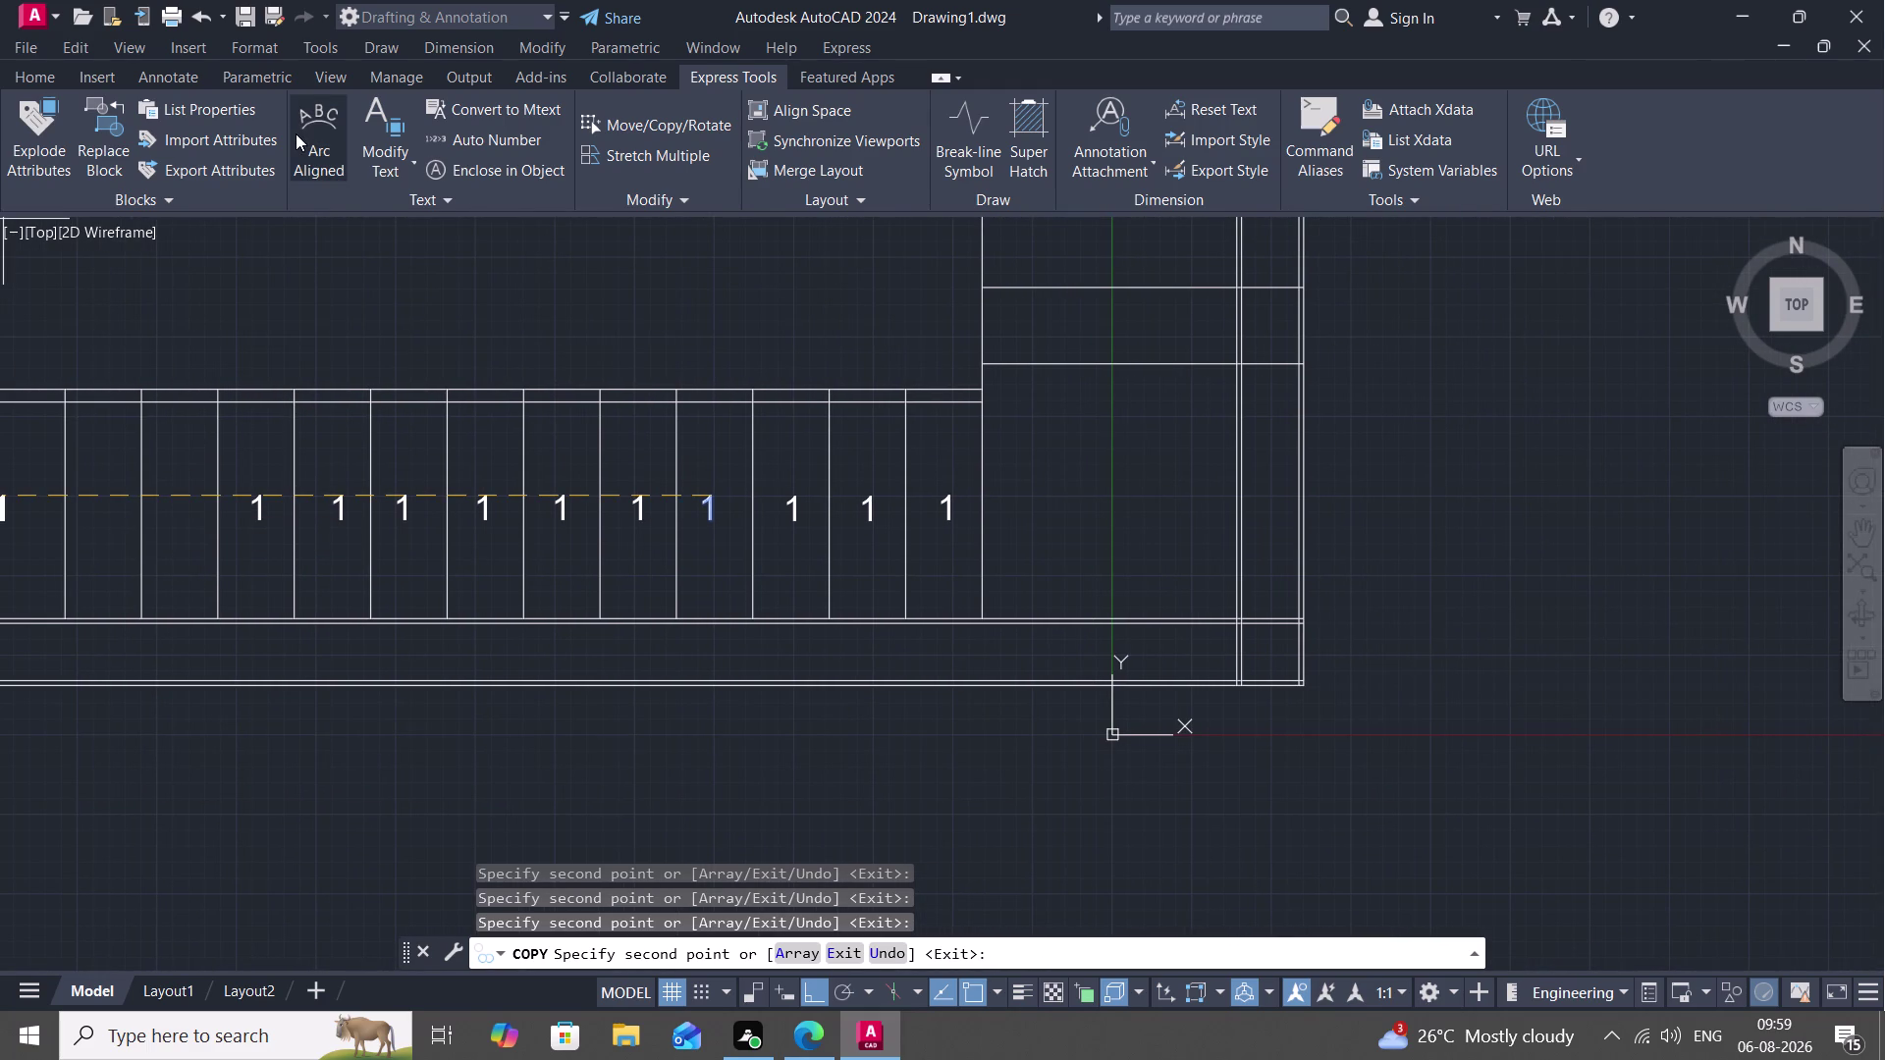
key(Escape)
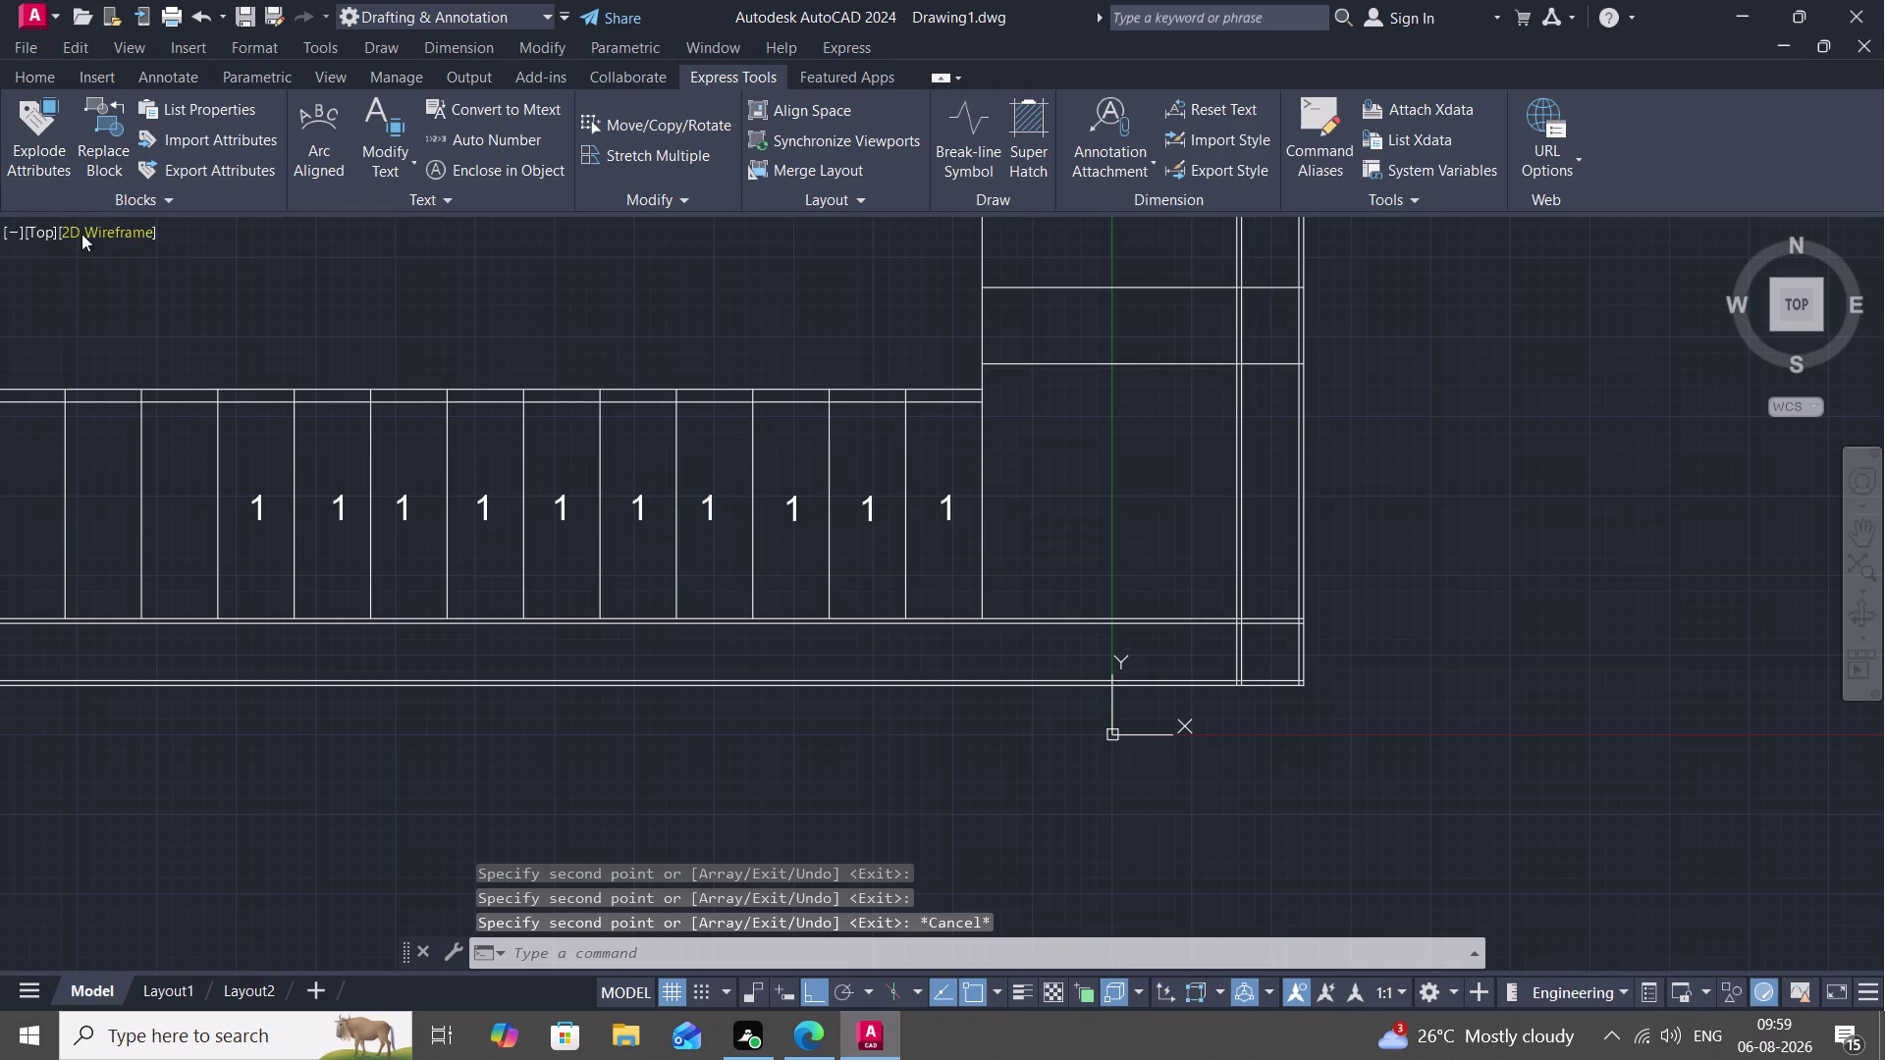
Fence-trim the unwanted lines at the straight flight's left end.
text(TR)
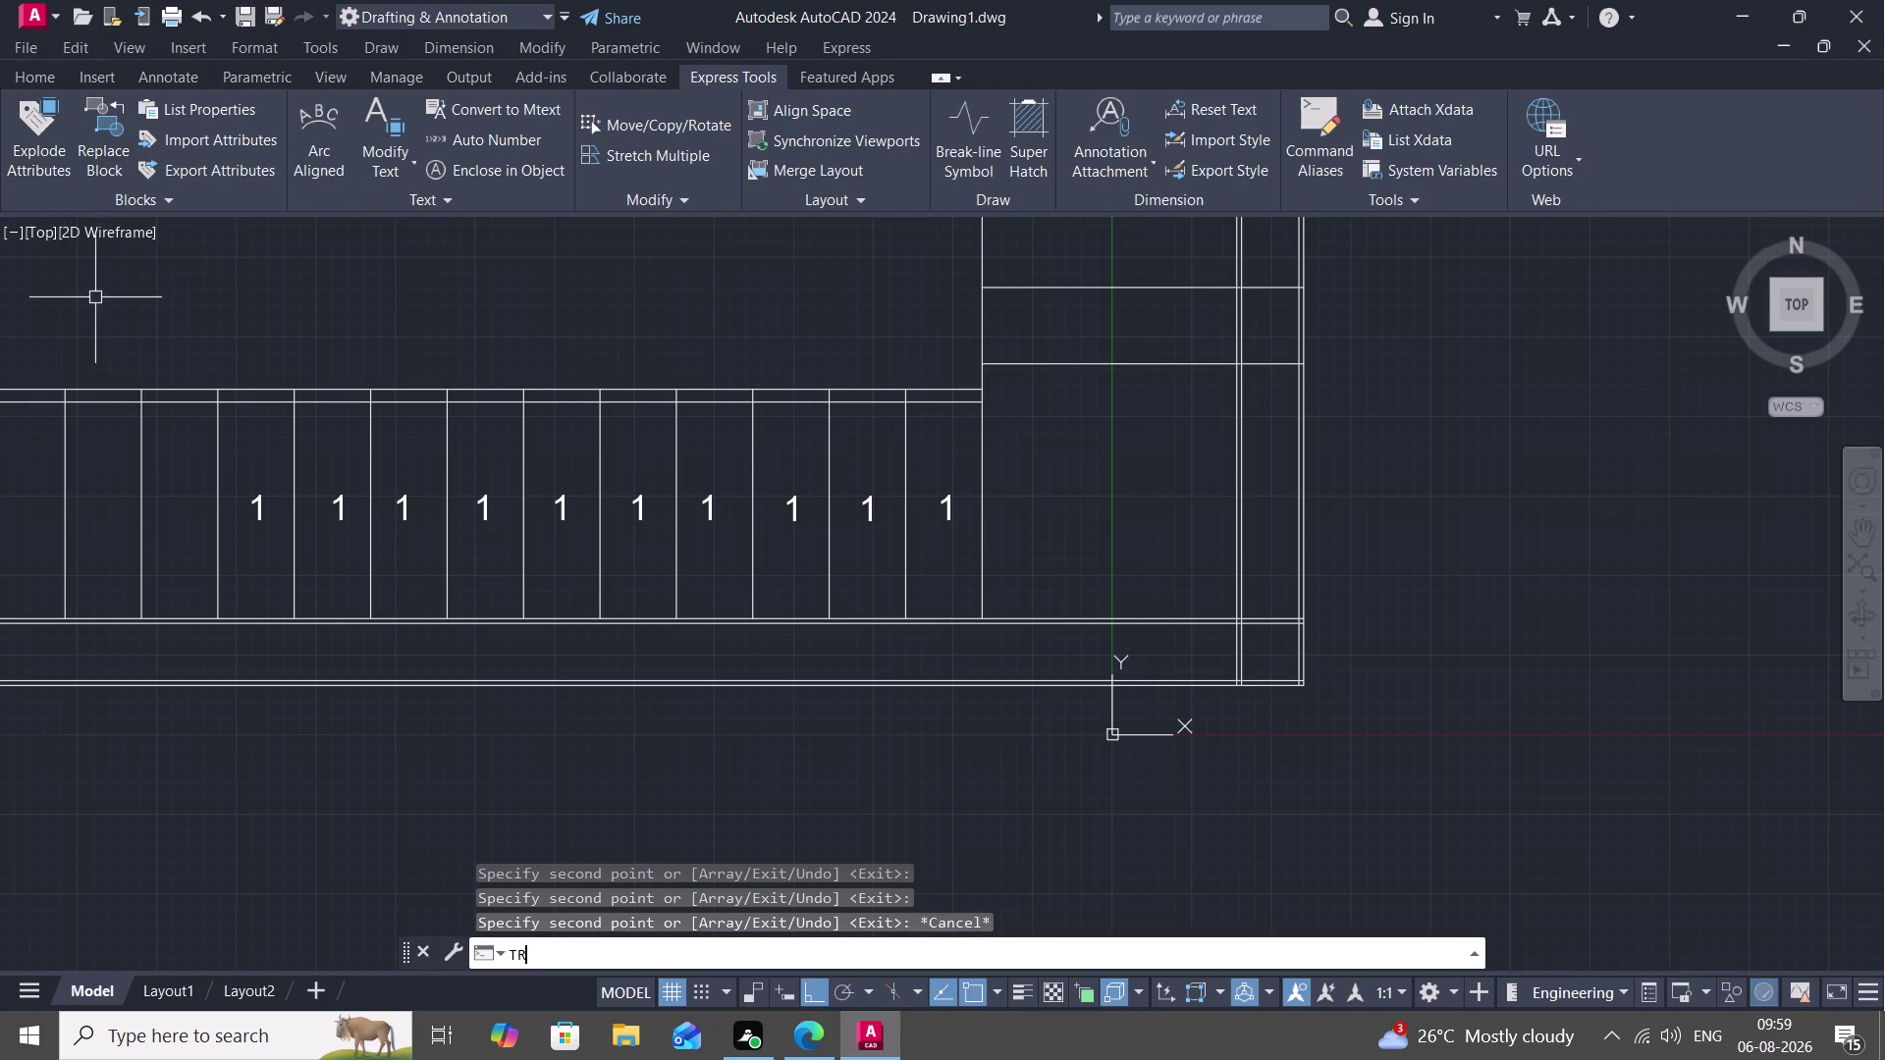
key(space)
drag(162, 313, 161, 515)
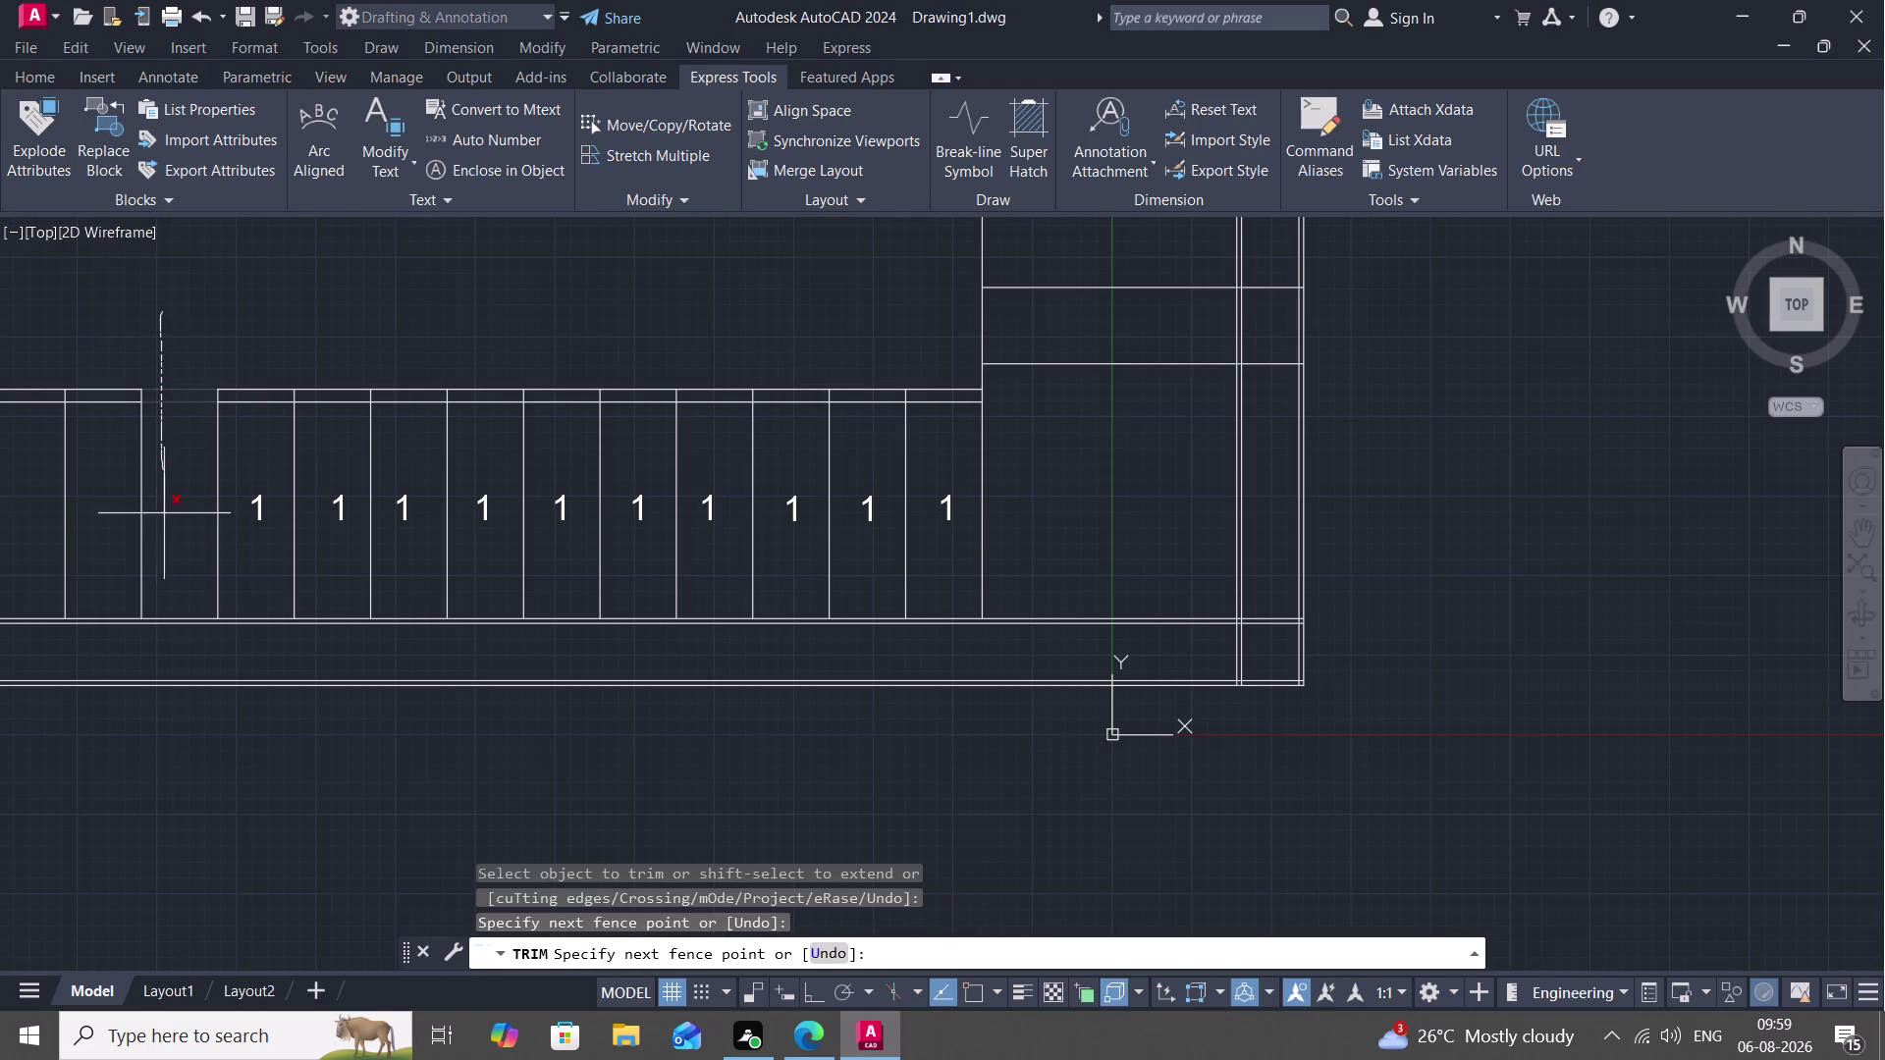
drag(161, 515, 98, 487)
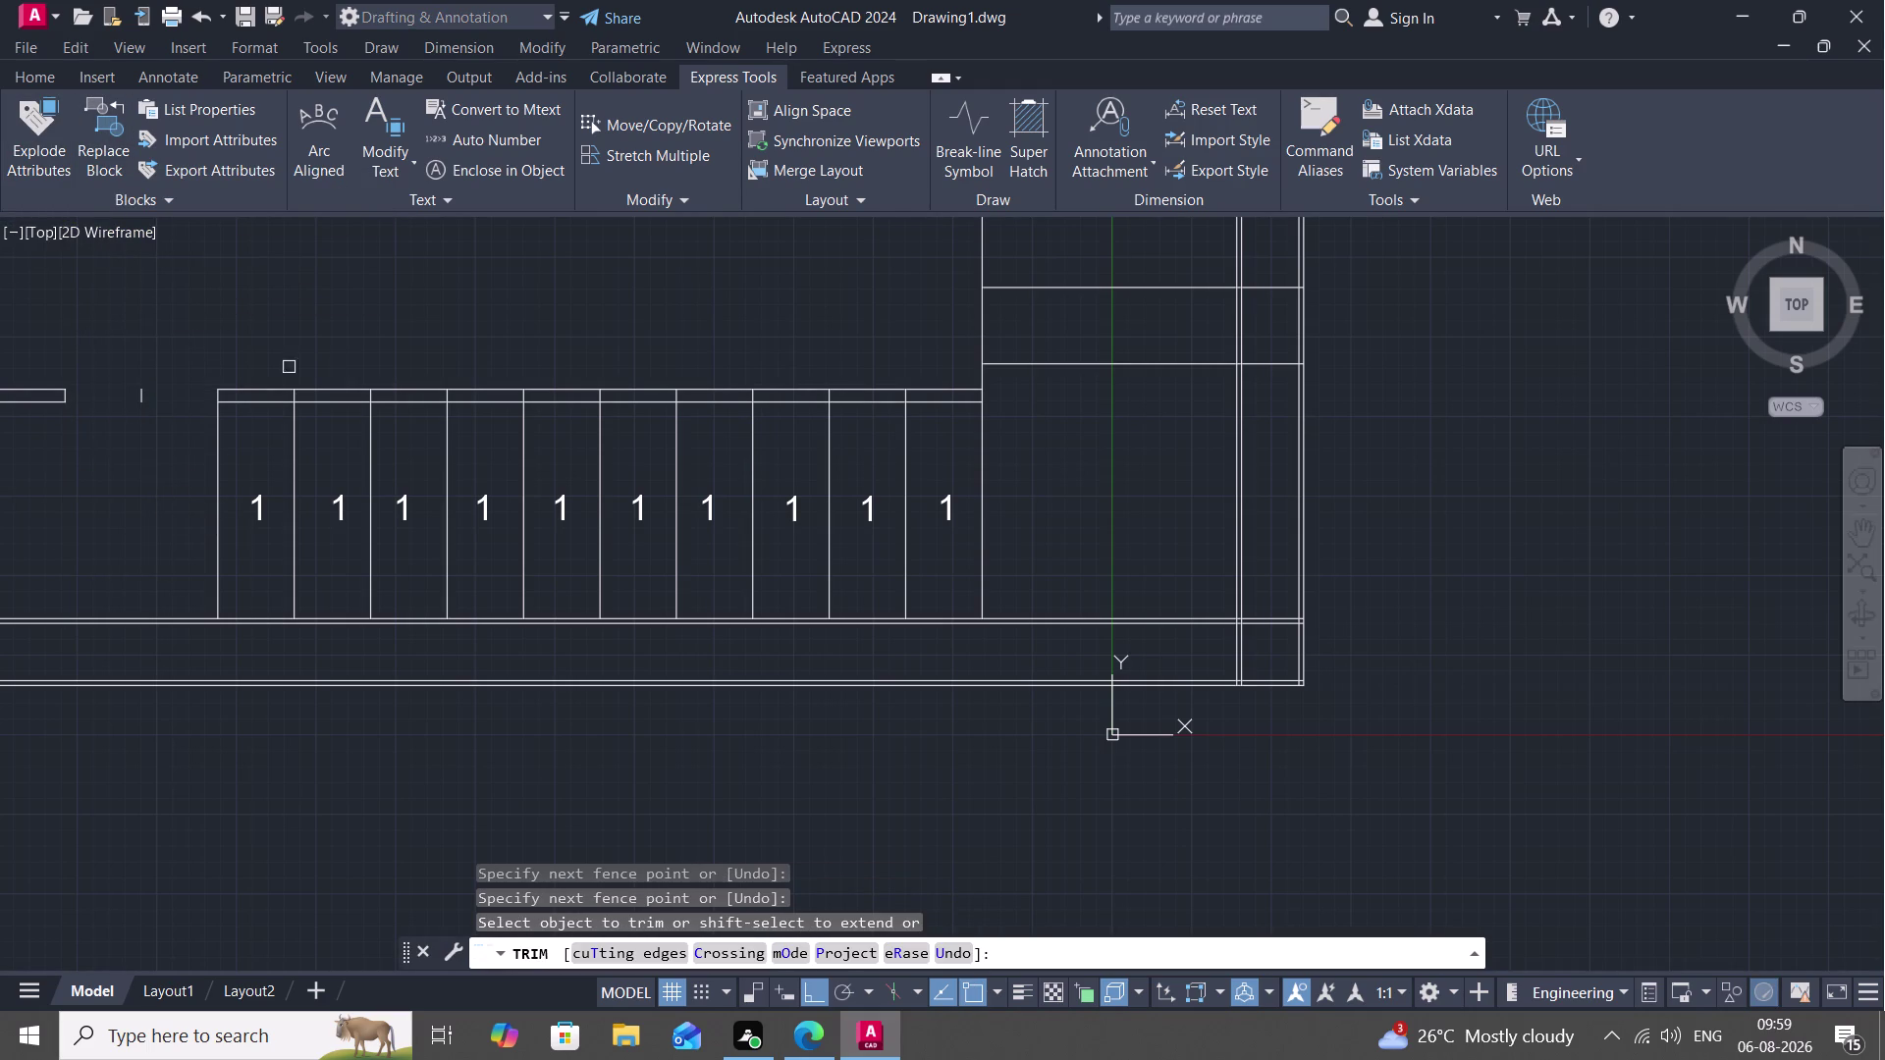
middle_drag(164, 480, 579, 493)
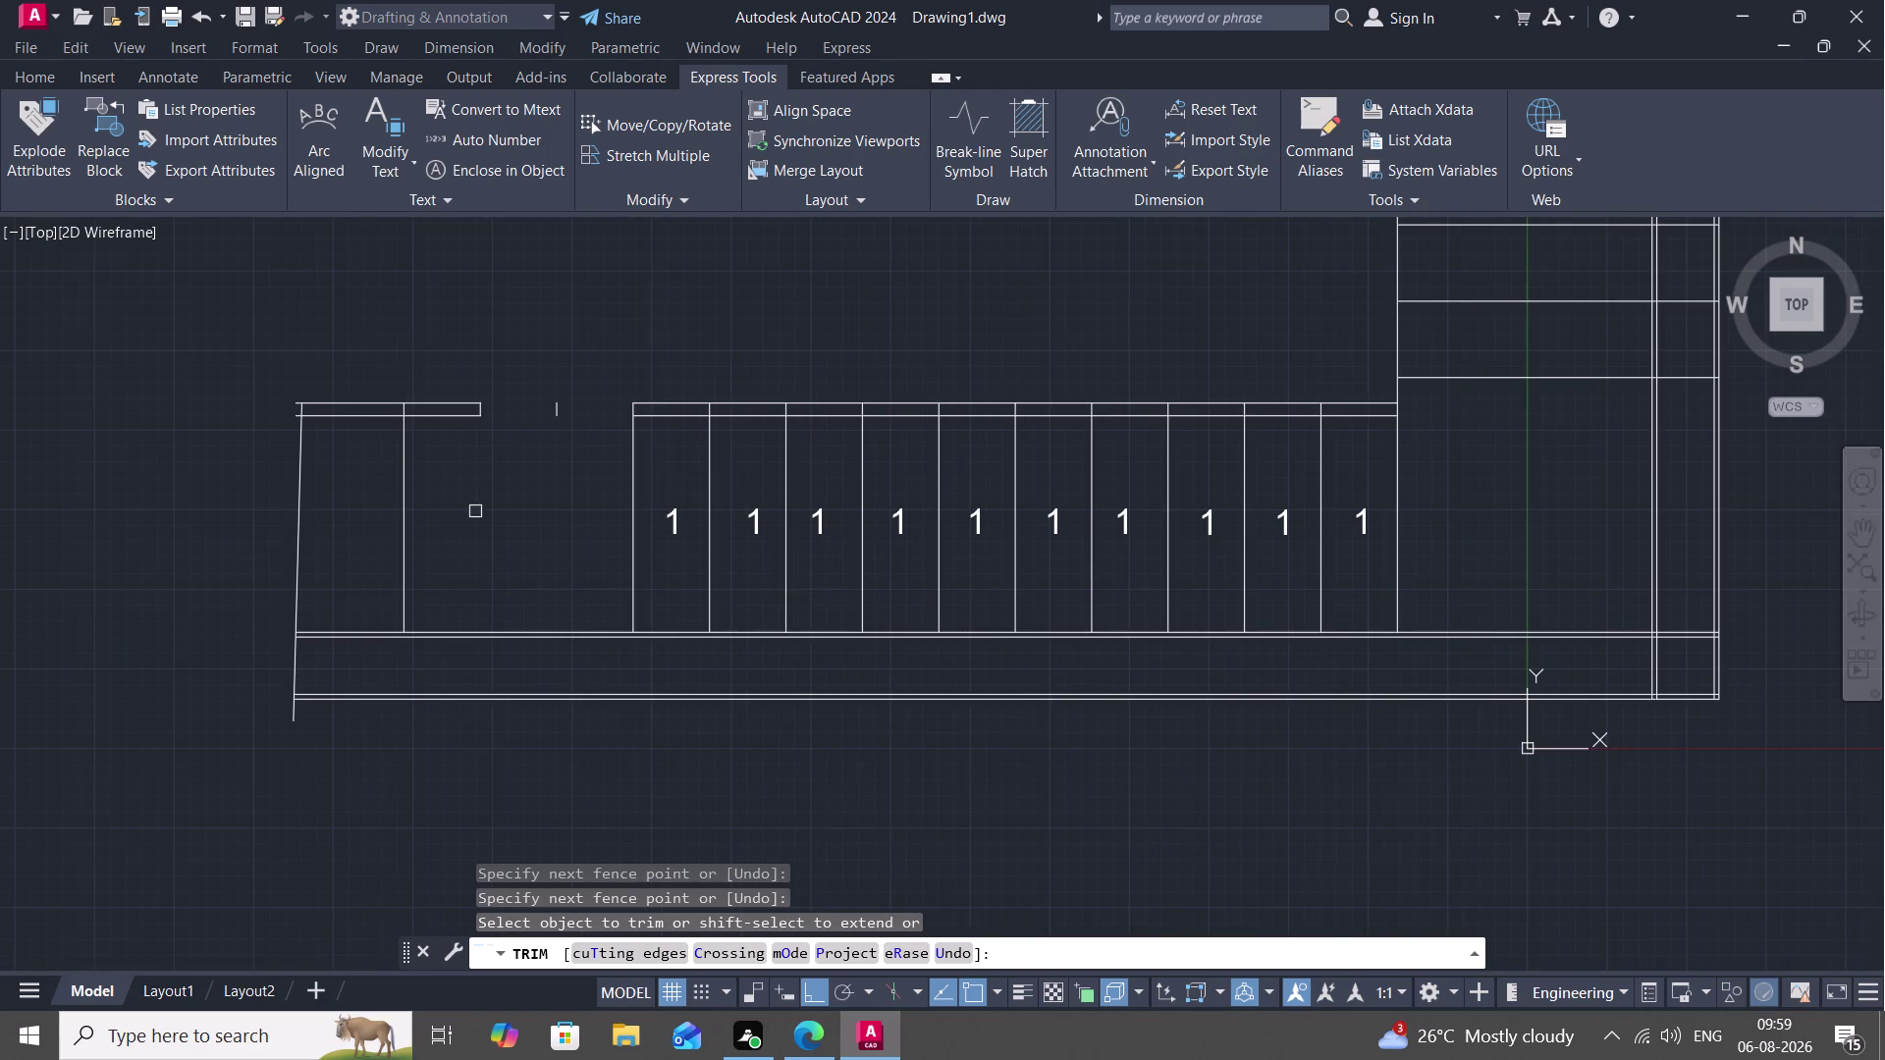
Trim the remaining leftover handrail and tread line pieces at the left end.
drag(181, 491, 474, 417)
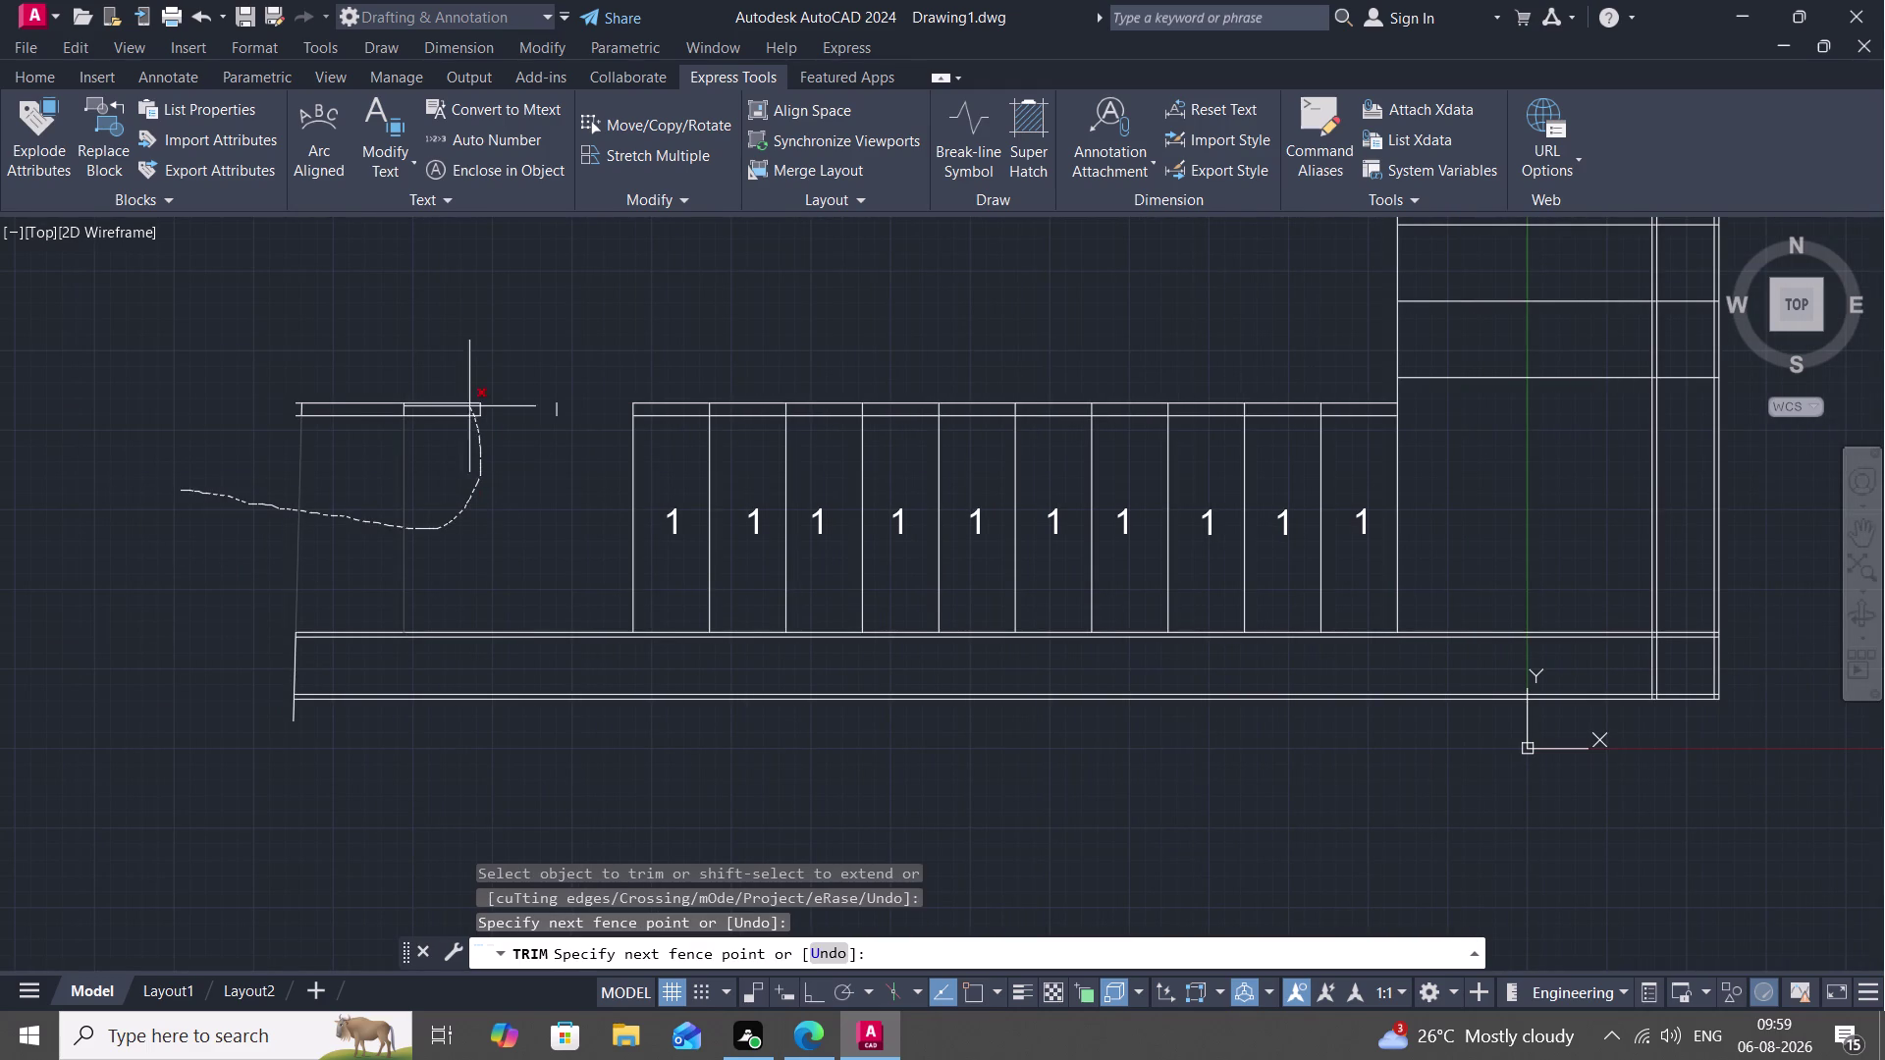
drag(474, 417, 332, 411)
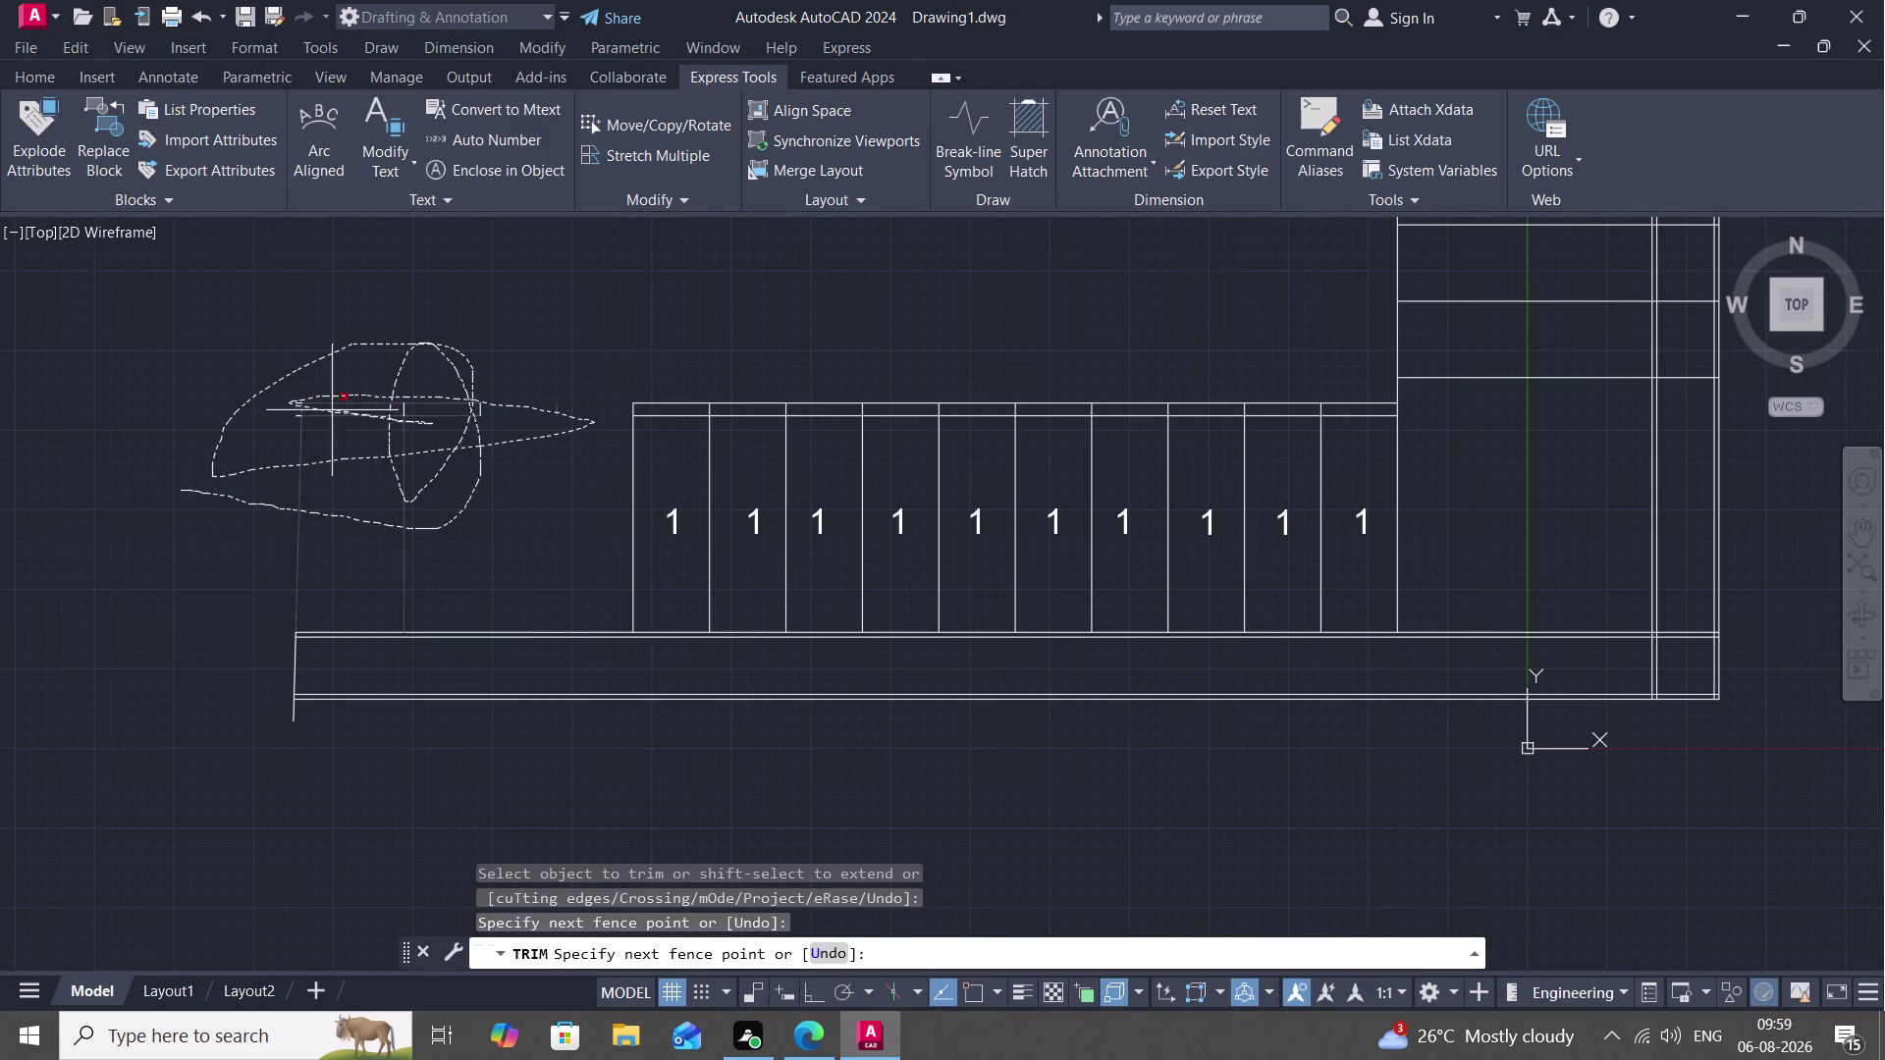
drag(332, 410, 483, 410)
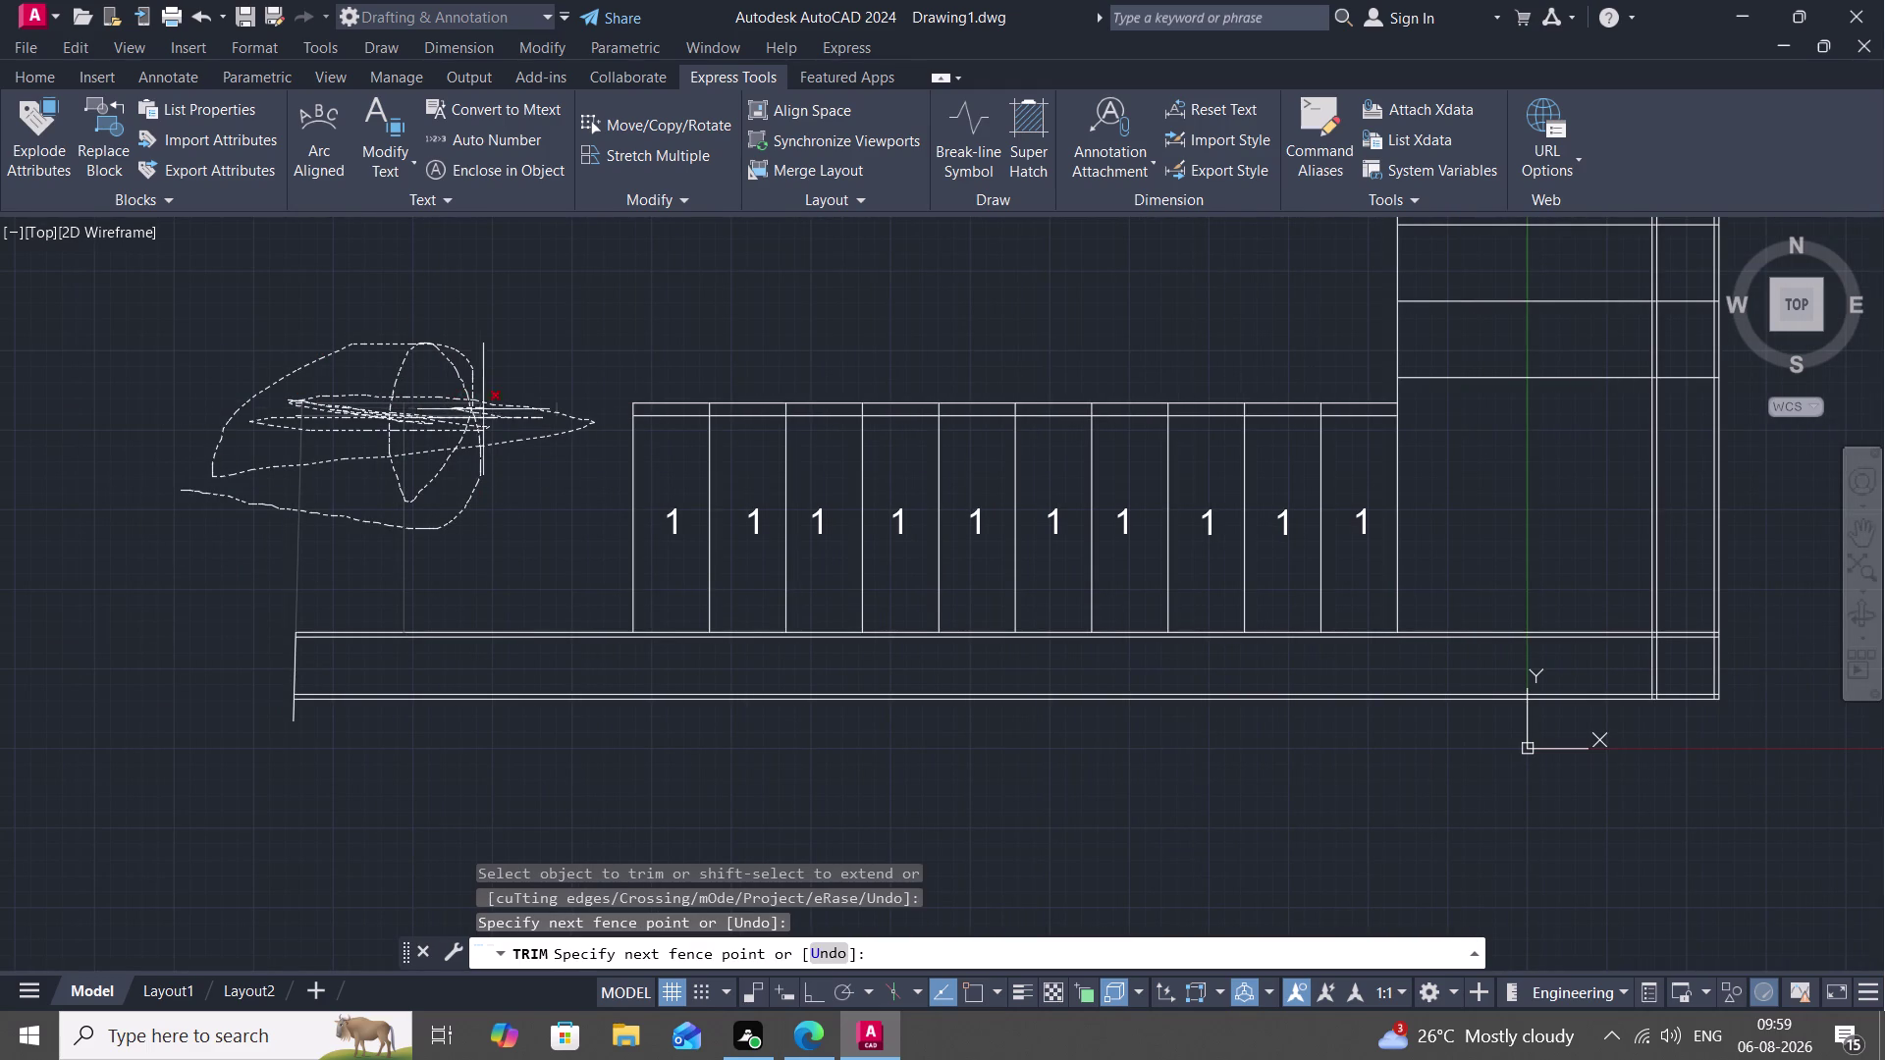
drag(483, 409, 310, 400)
click(281, 395)
drag(305, 391, 308, 410)
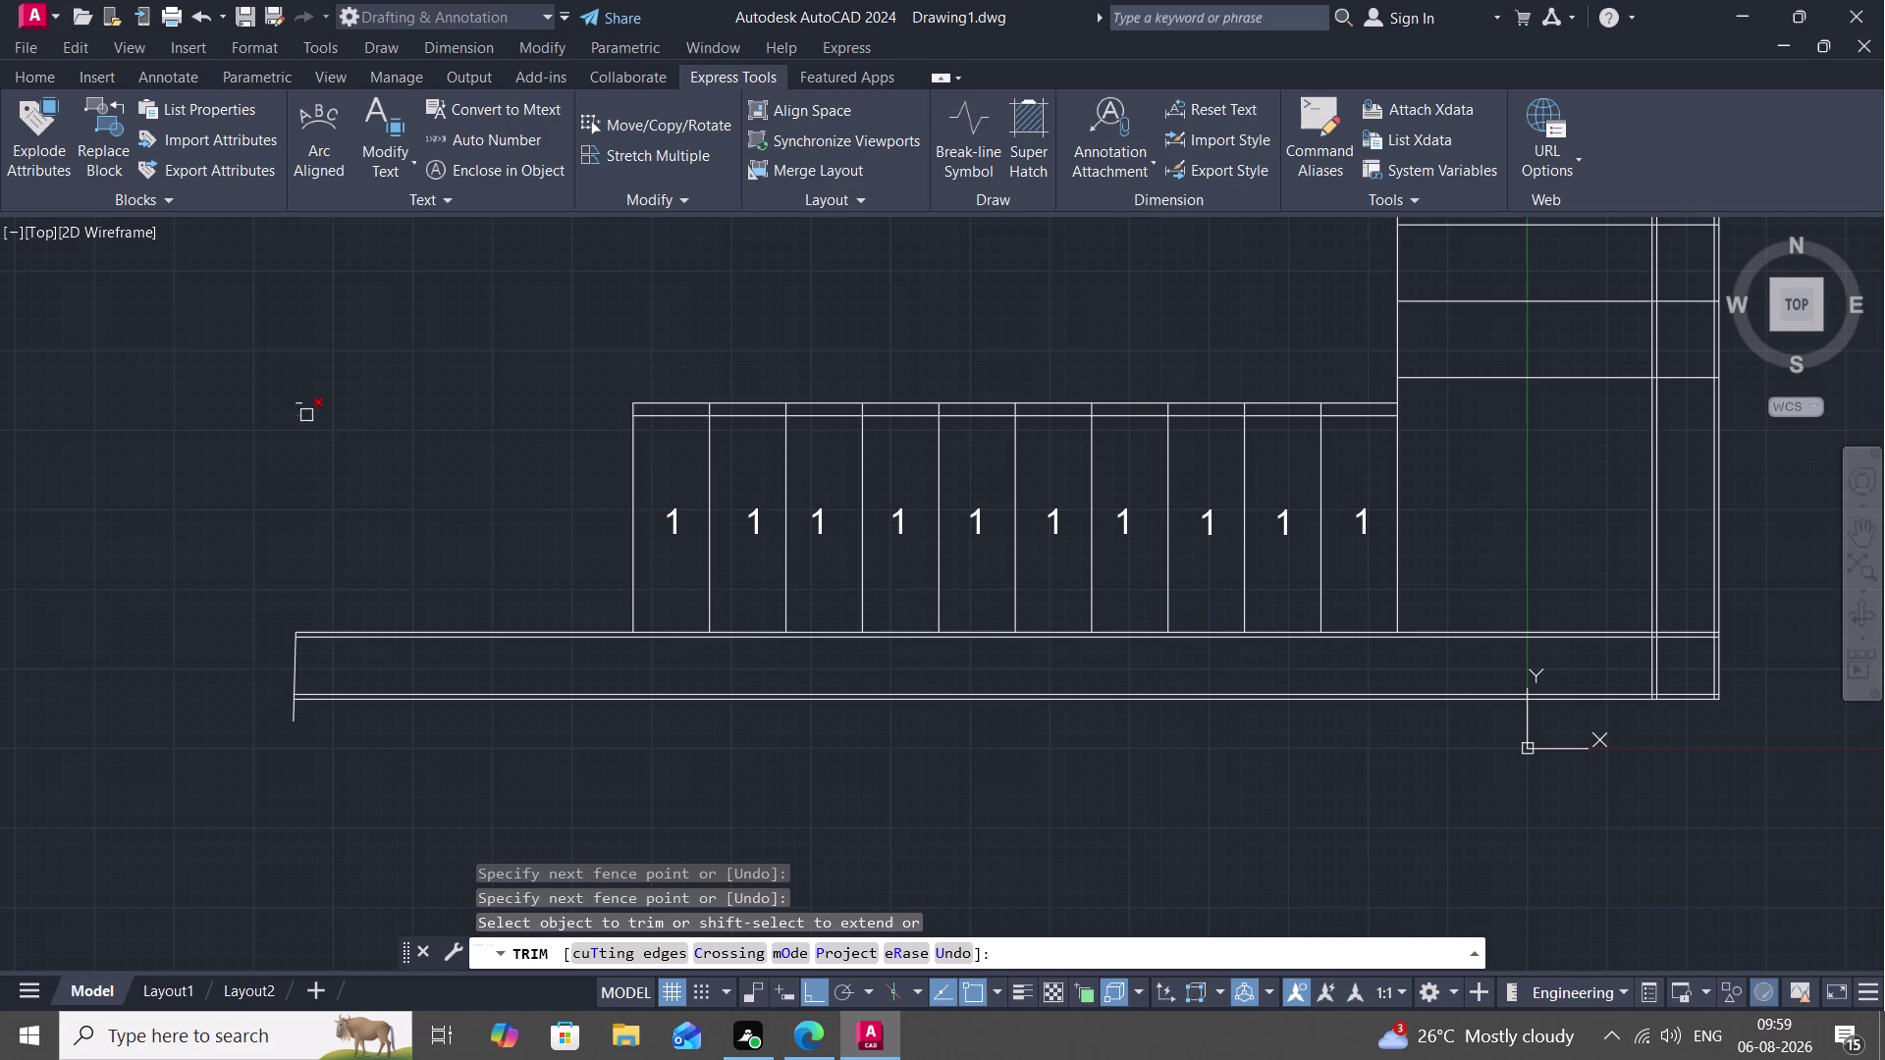
drag(307, 410, 296, 418)
drag(305, 389, 297, 440)
Pan over to the landing and second flight, cancelling a started copy.
scroll(down, 3)
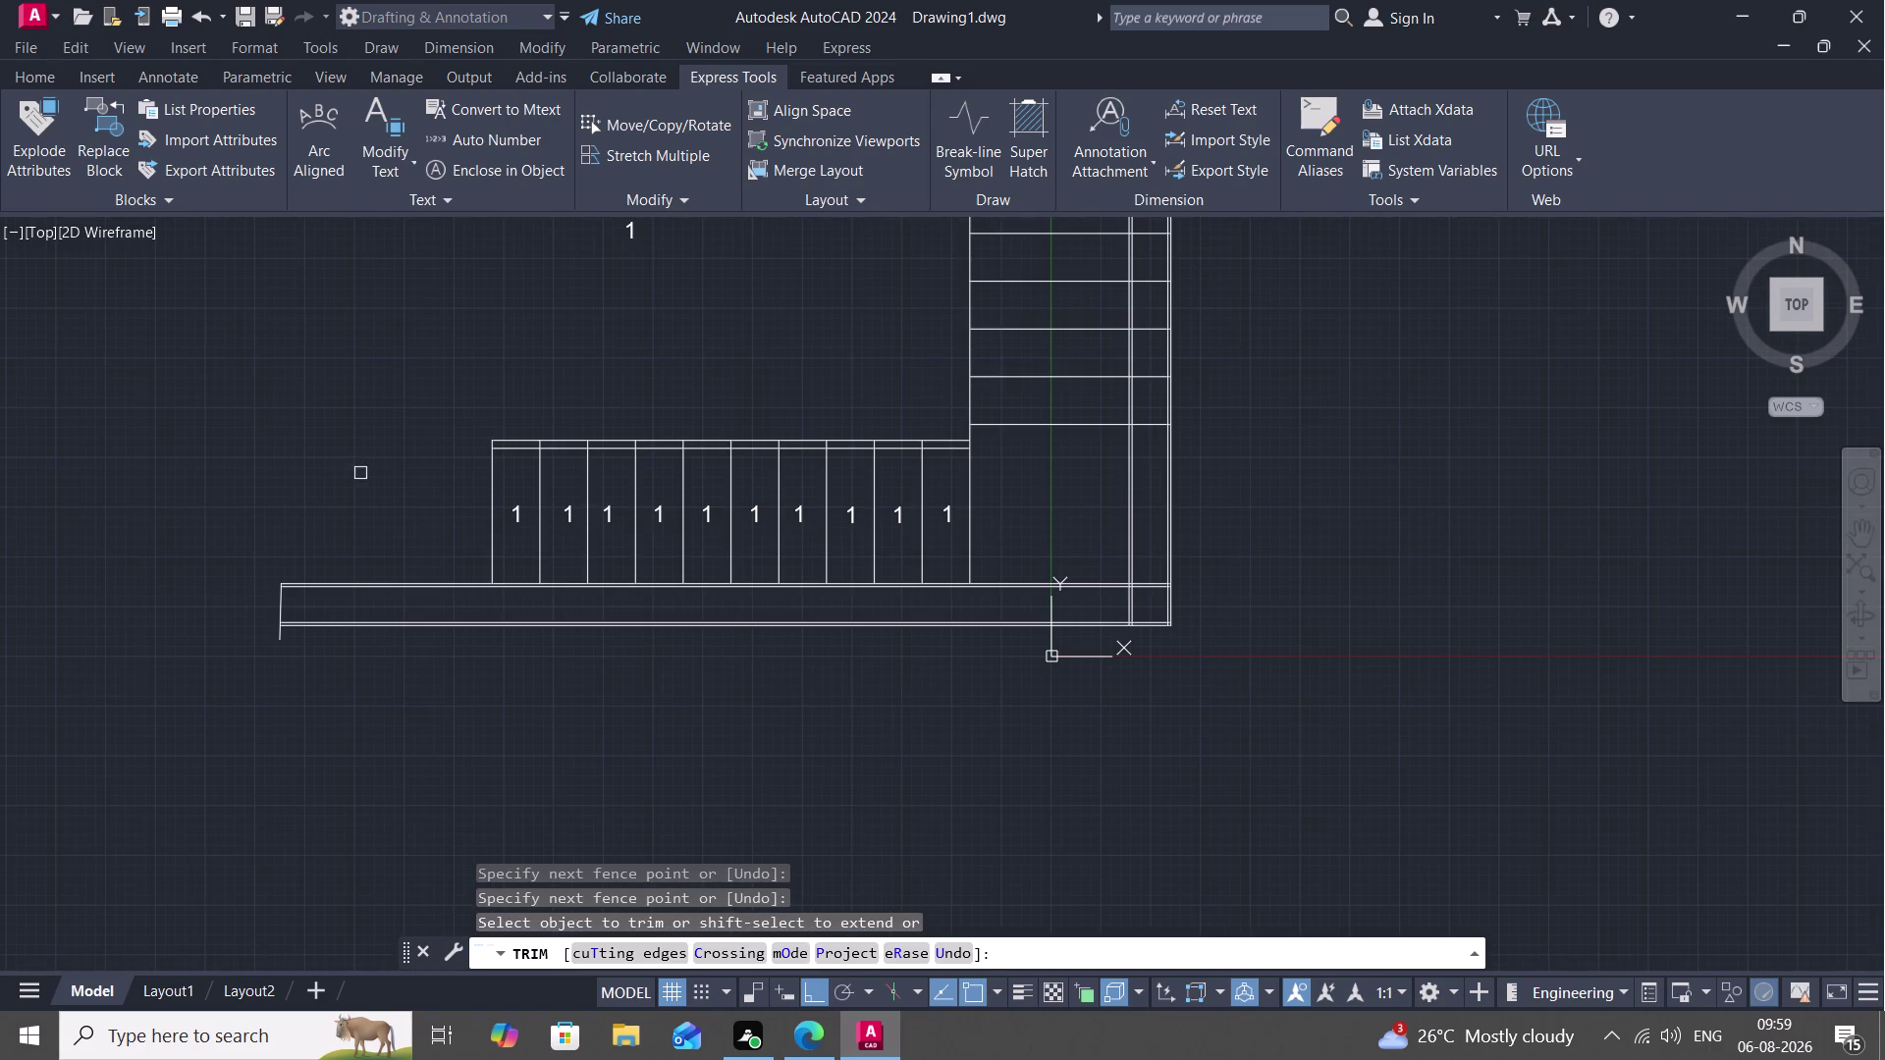
scroll(down, 3)
middle_drag(768, 373, 462, 594)
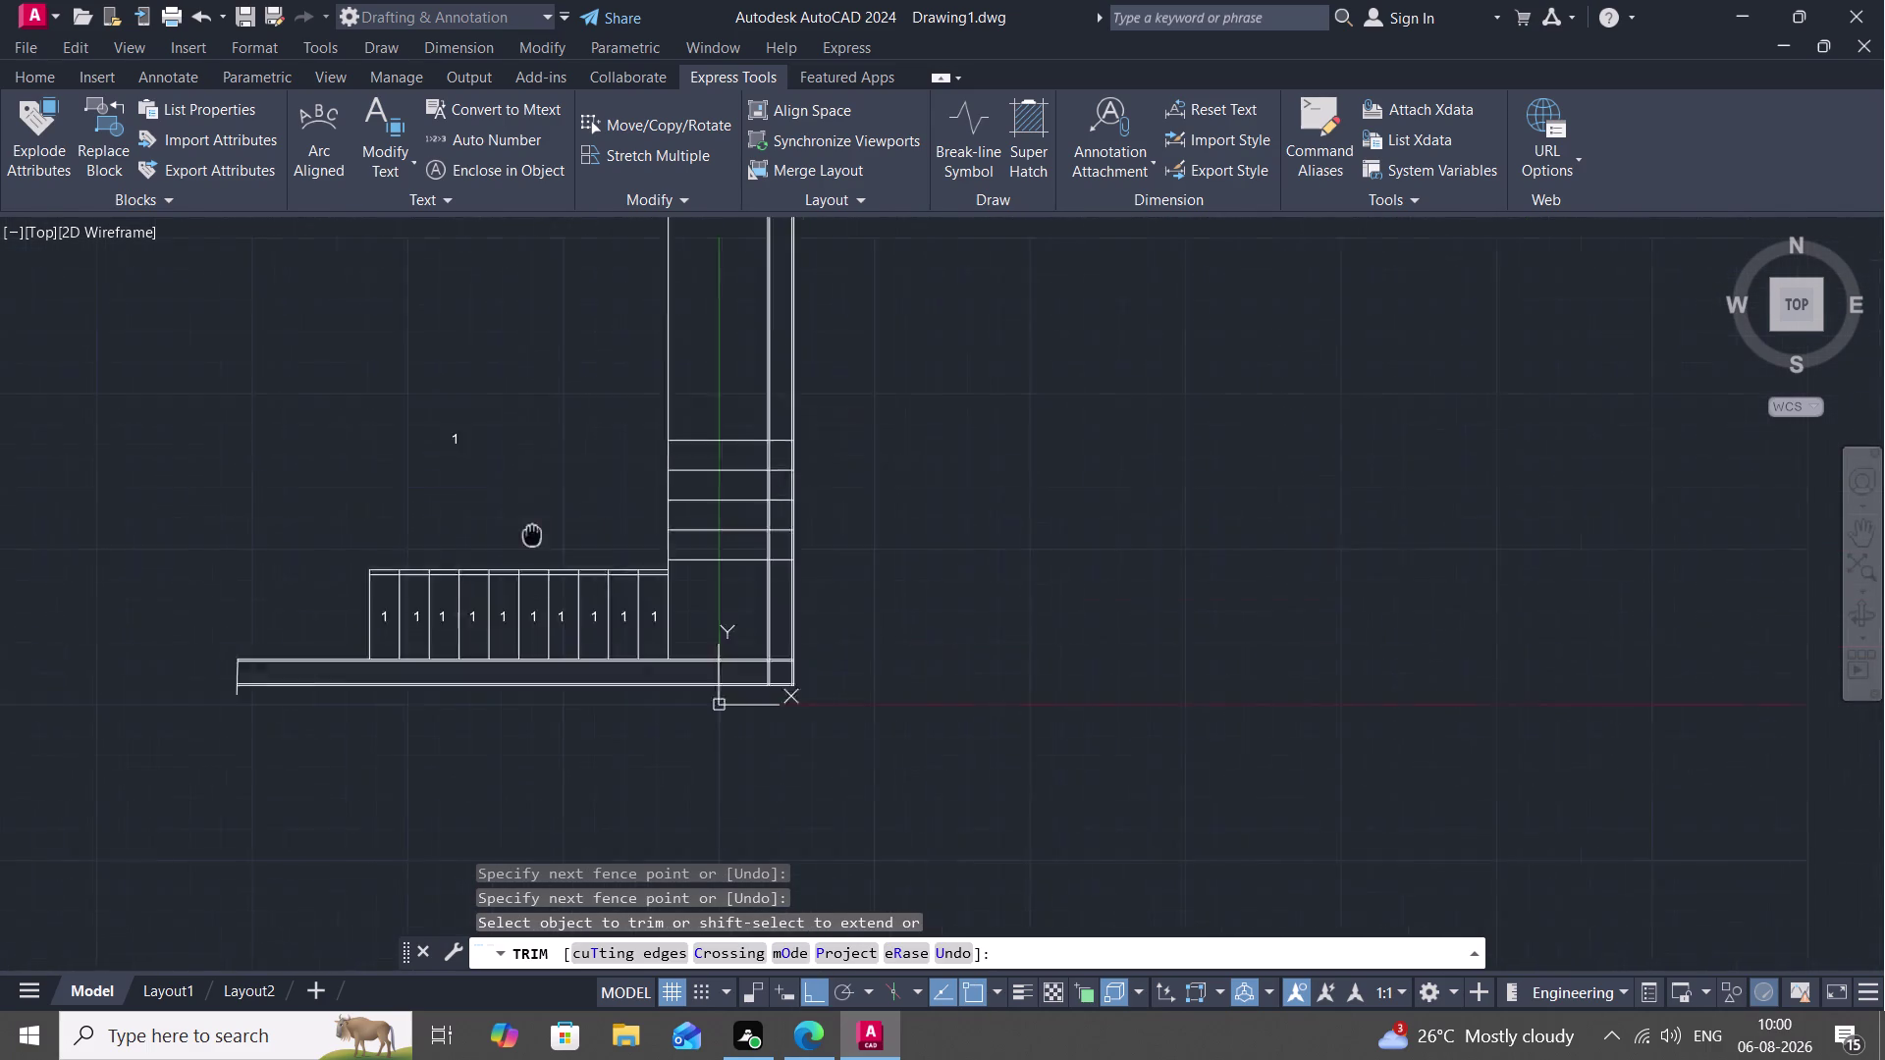
middle_drag(461, 593, 443, 610)
scroll(up, 3)
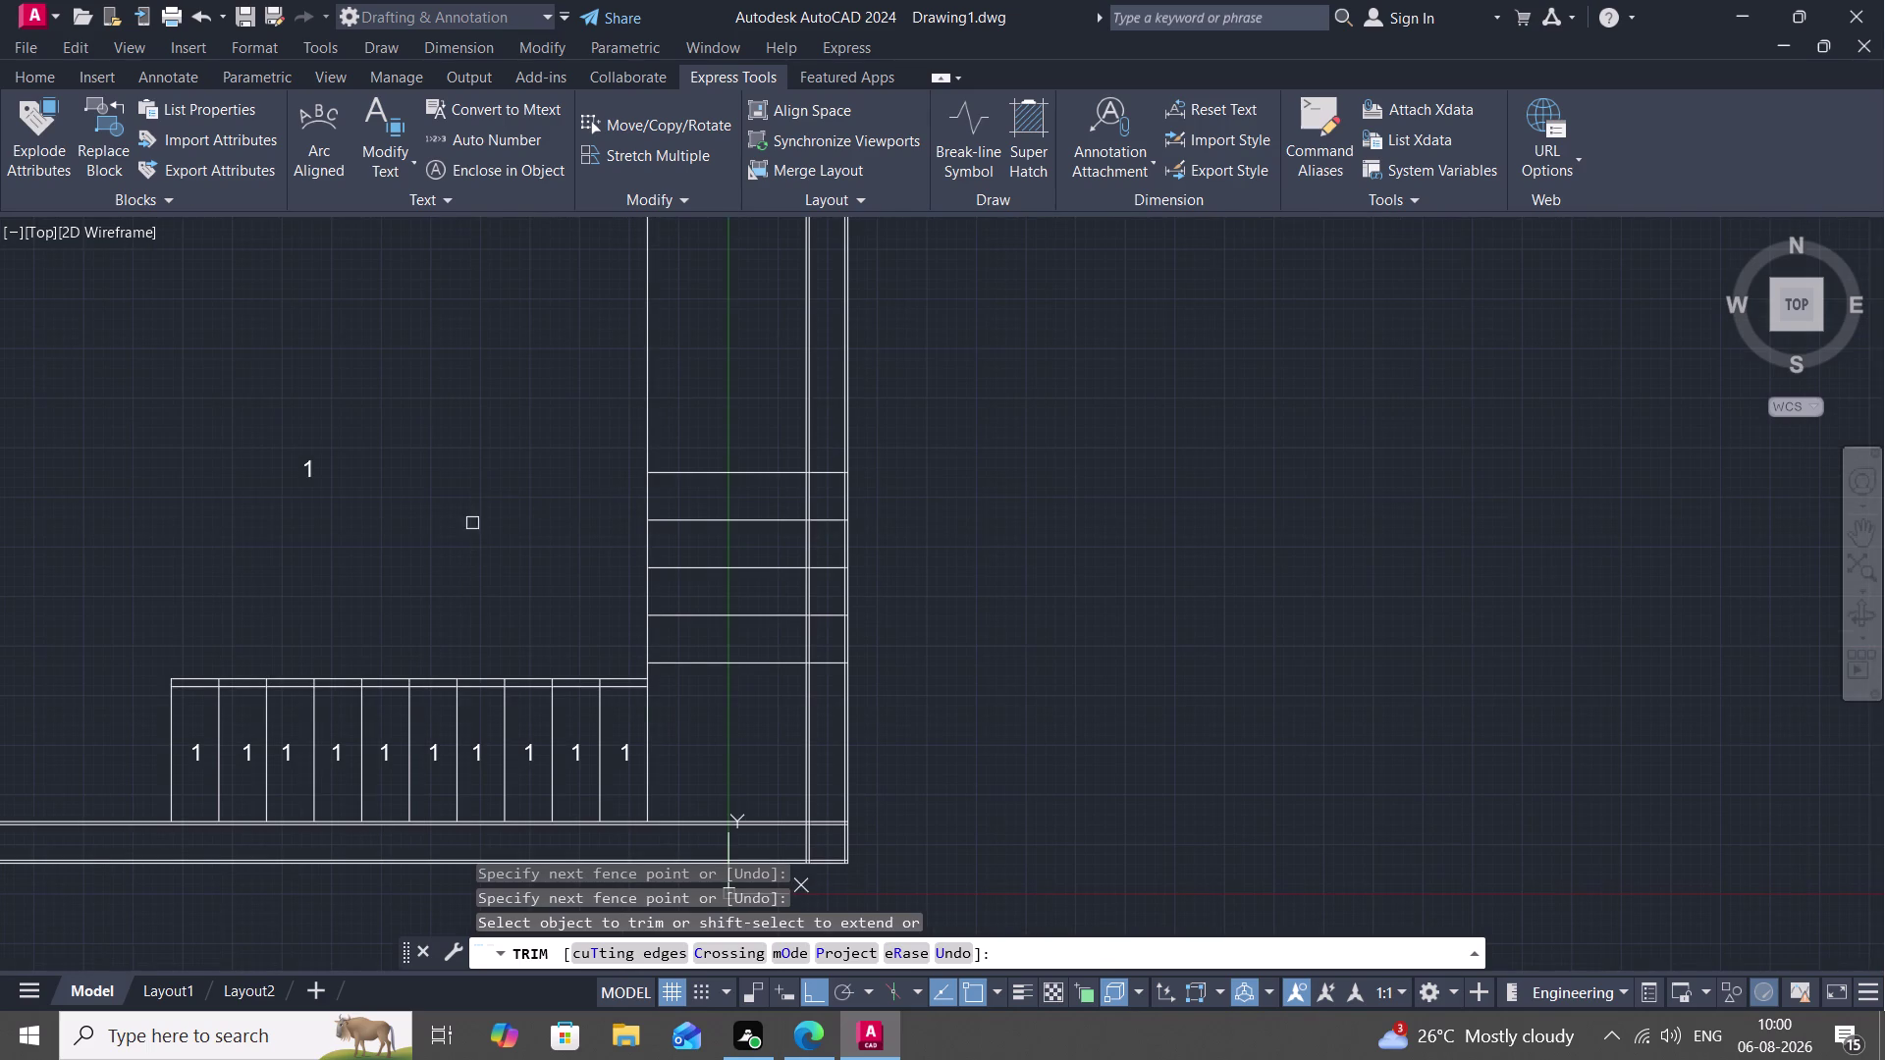
key(c)
text(O)
key(space)
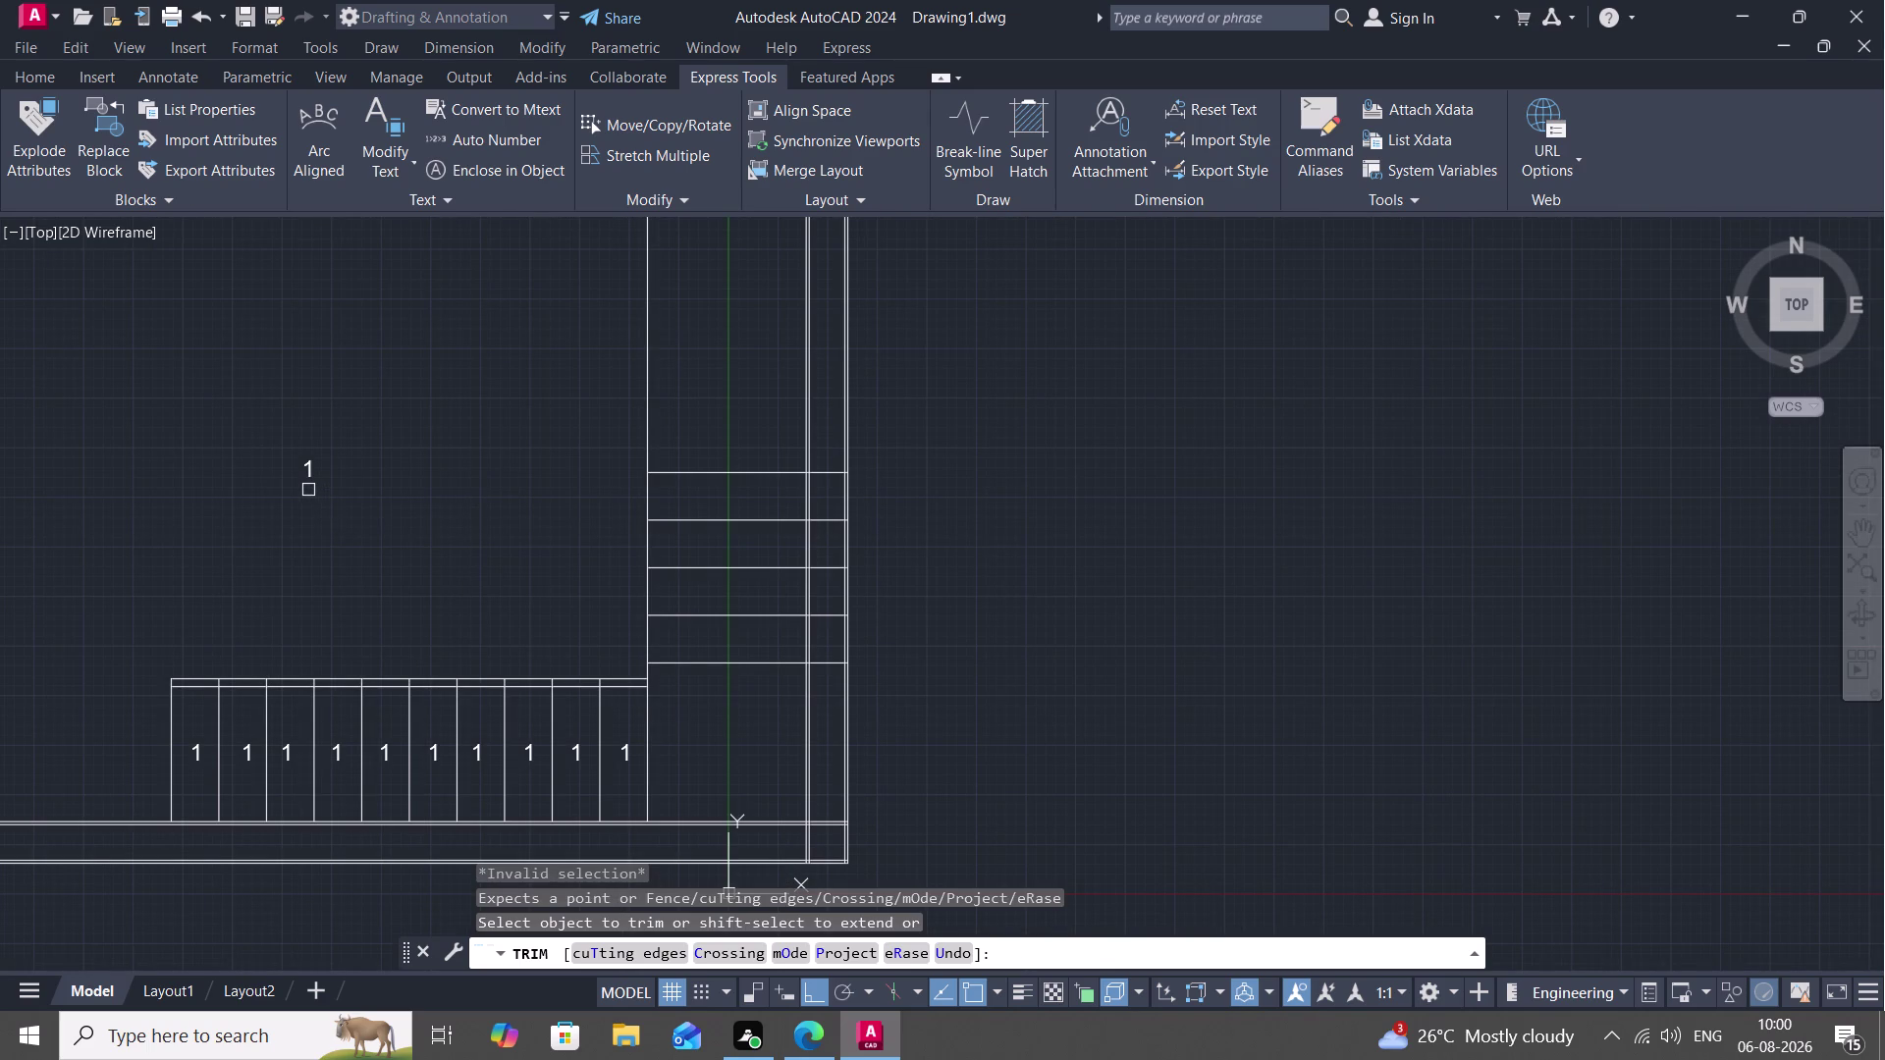
key(Escape)
Copy the stray '1' number into the top four treads of the second flight.
key(c)
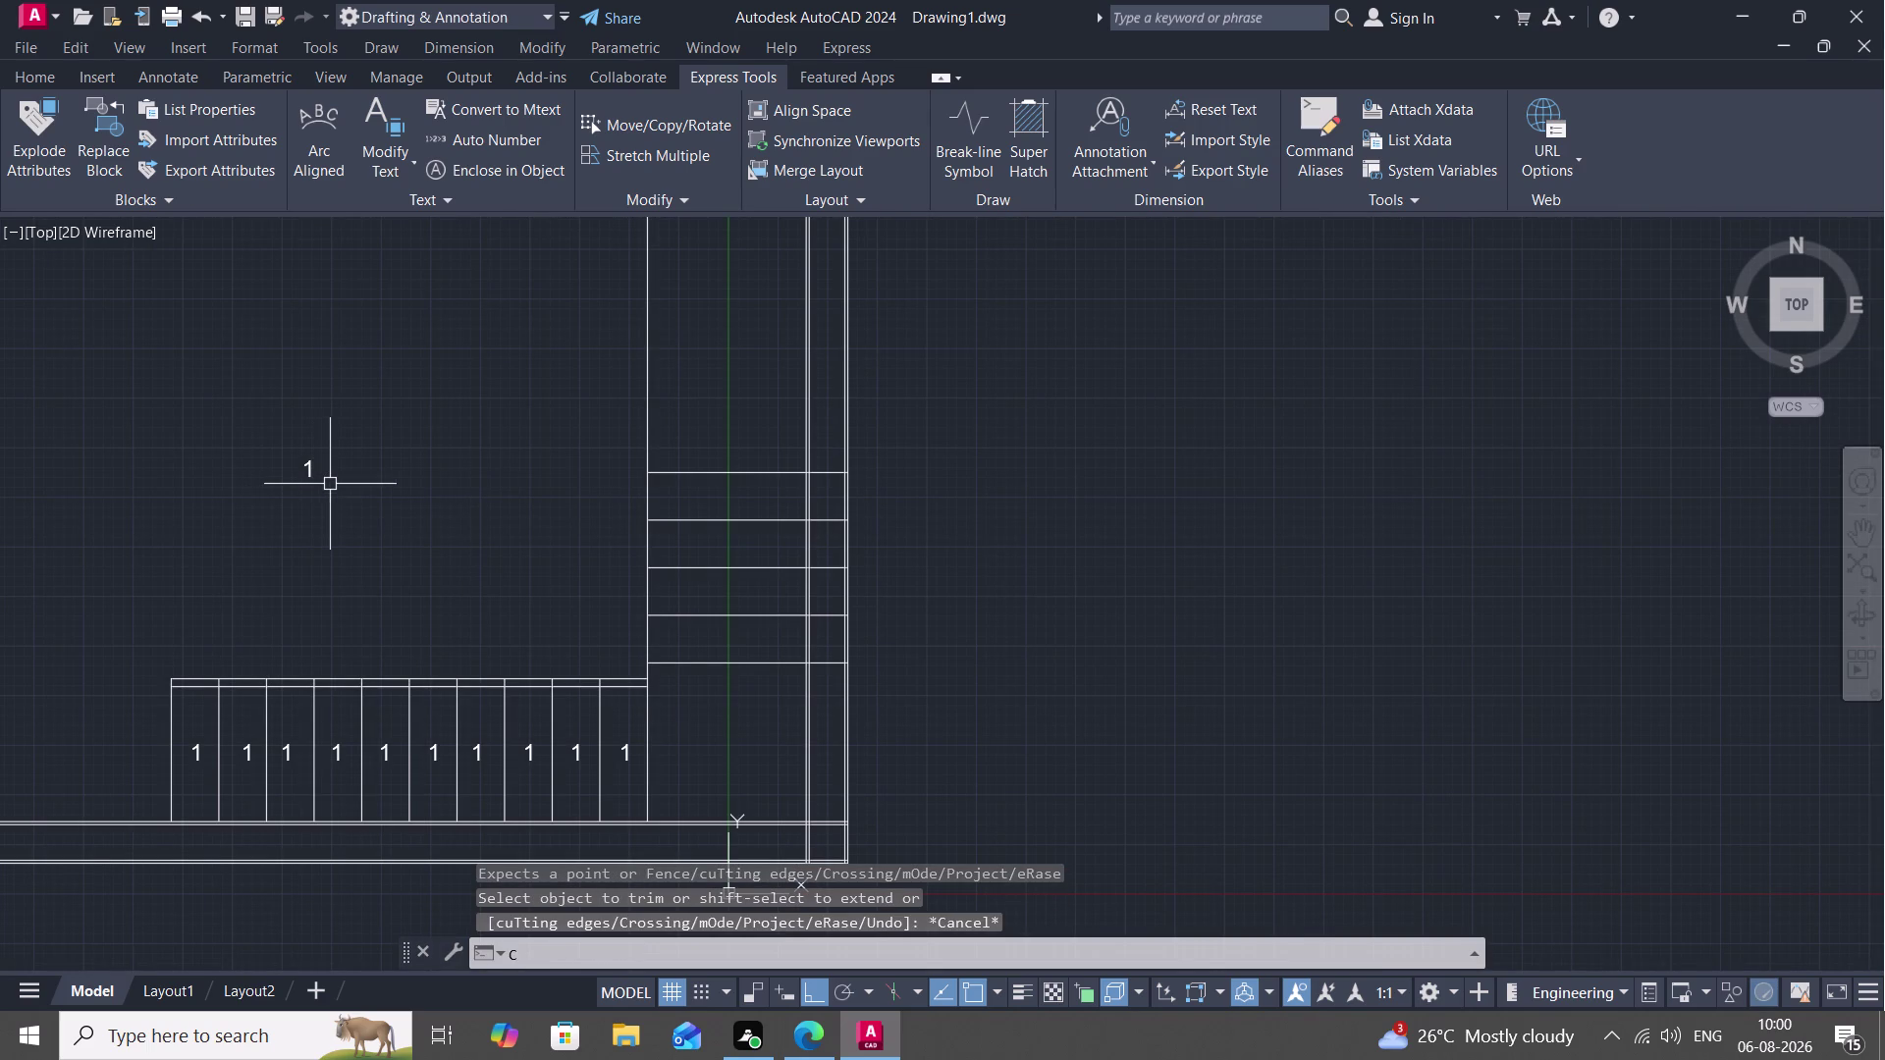
key(o)
key(space)
click(311, 475)
right_click(311, 475)
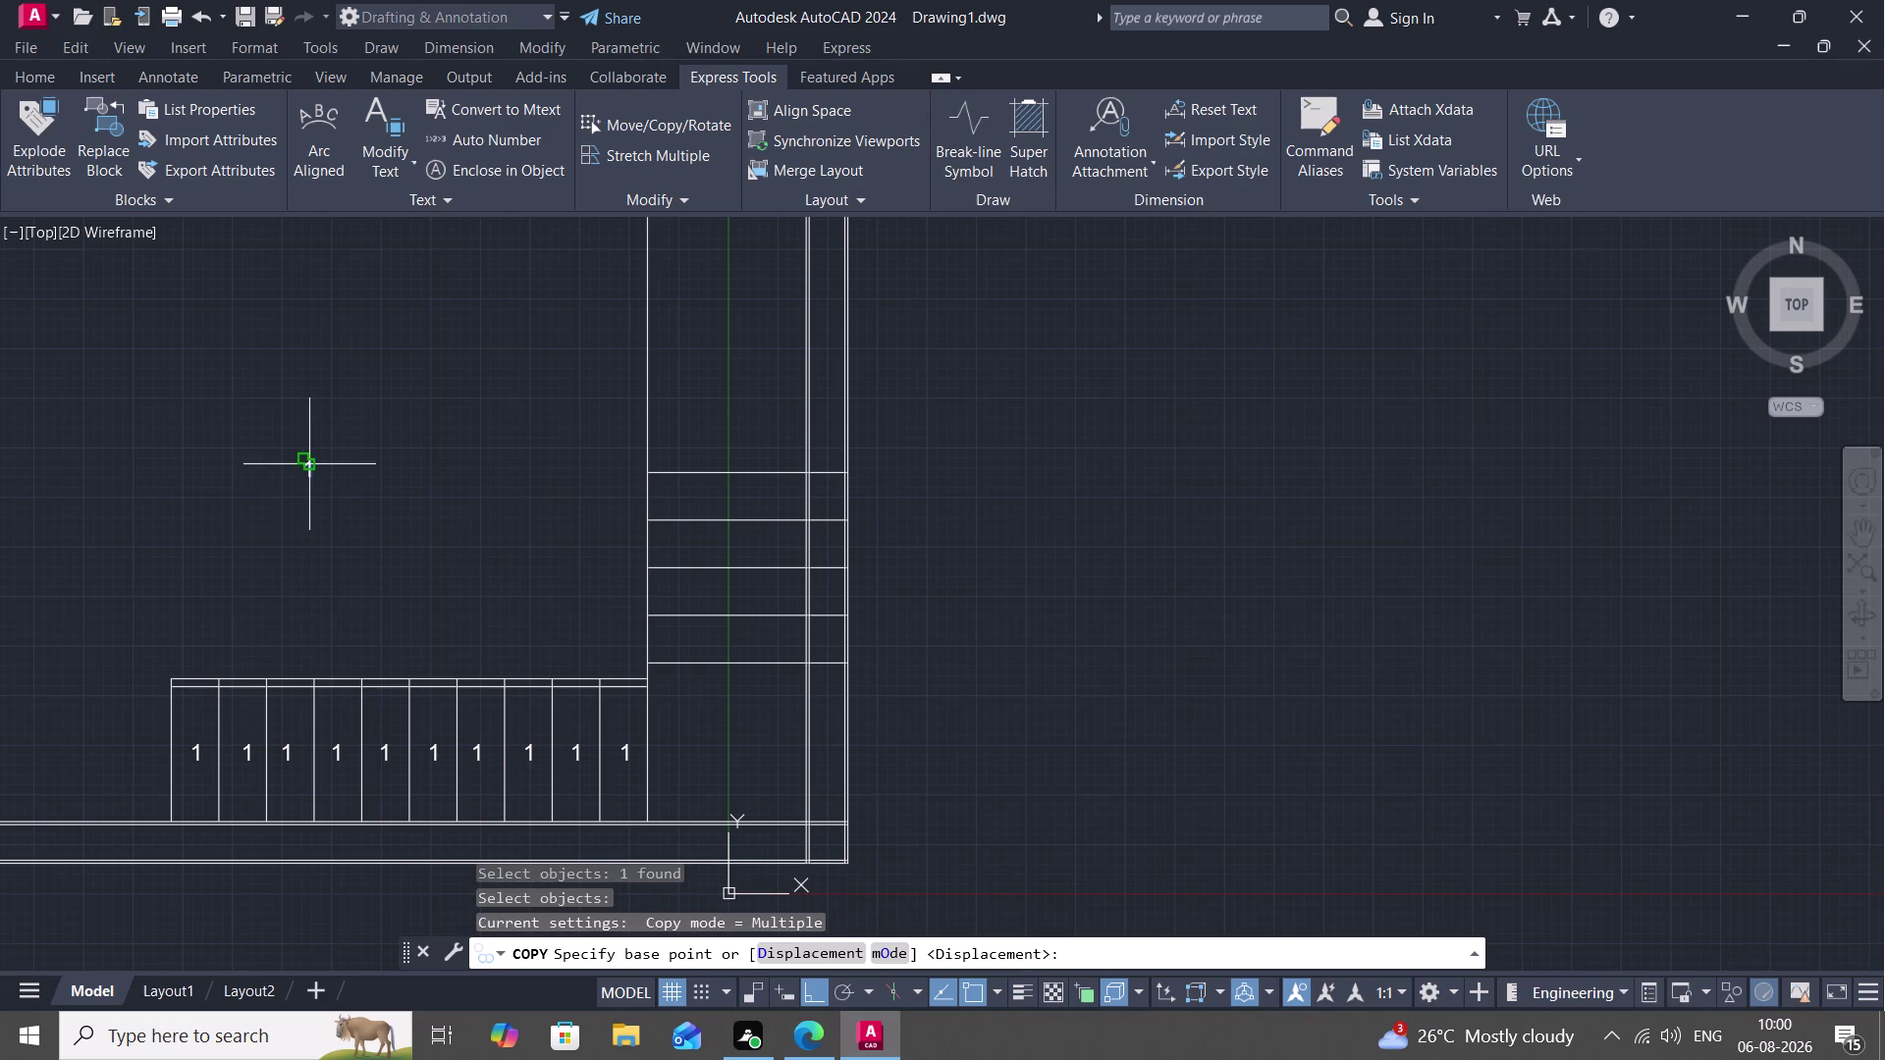
click(307, 461)
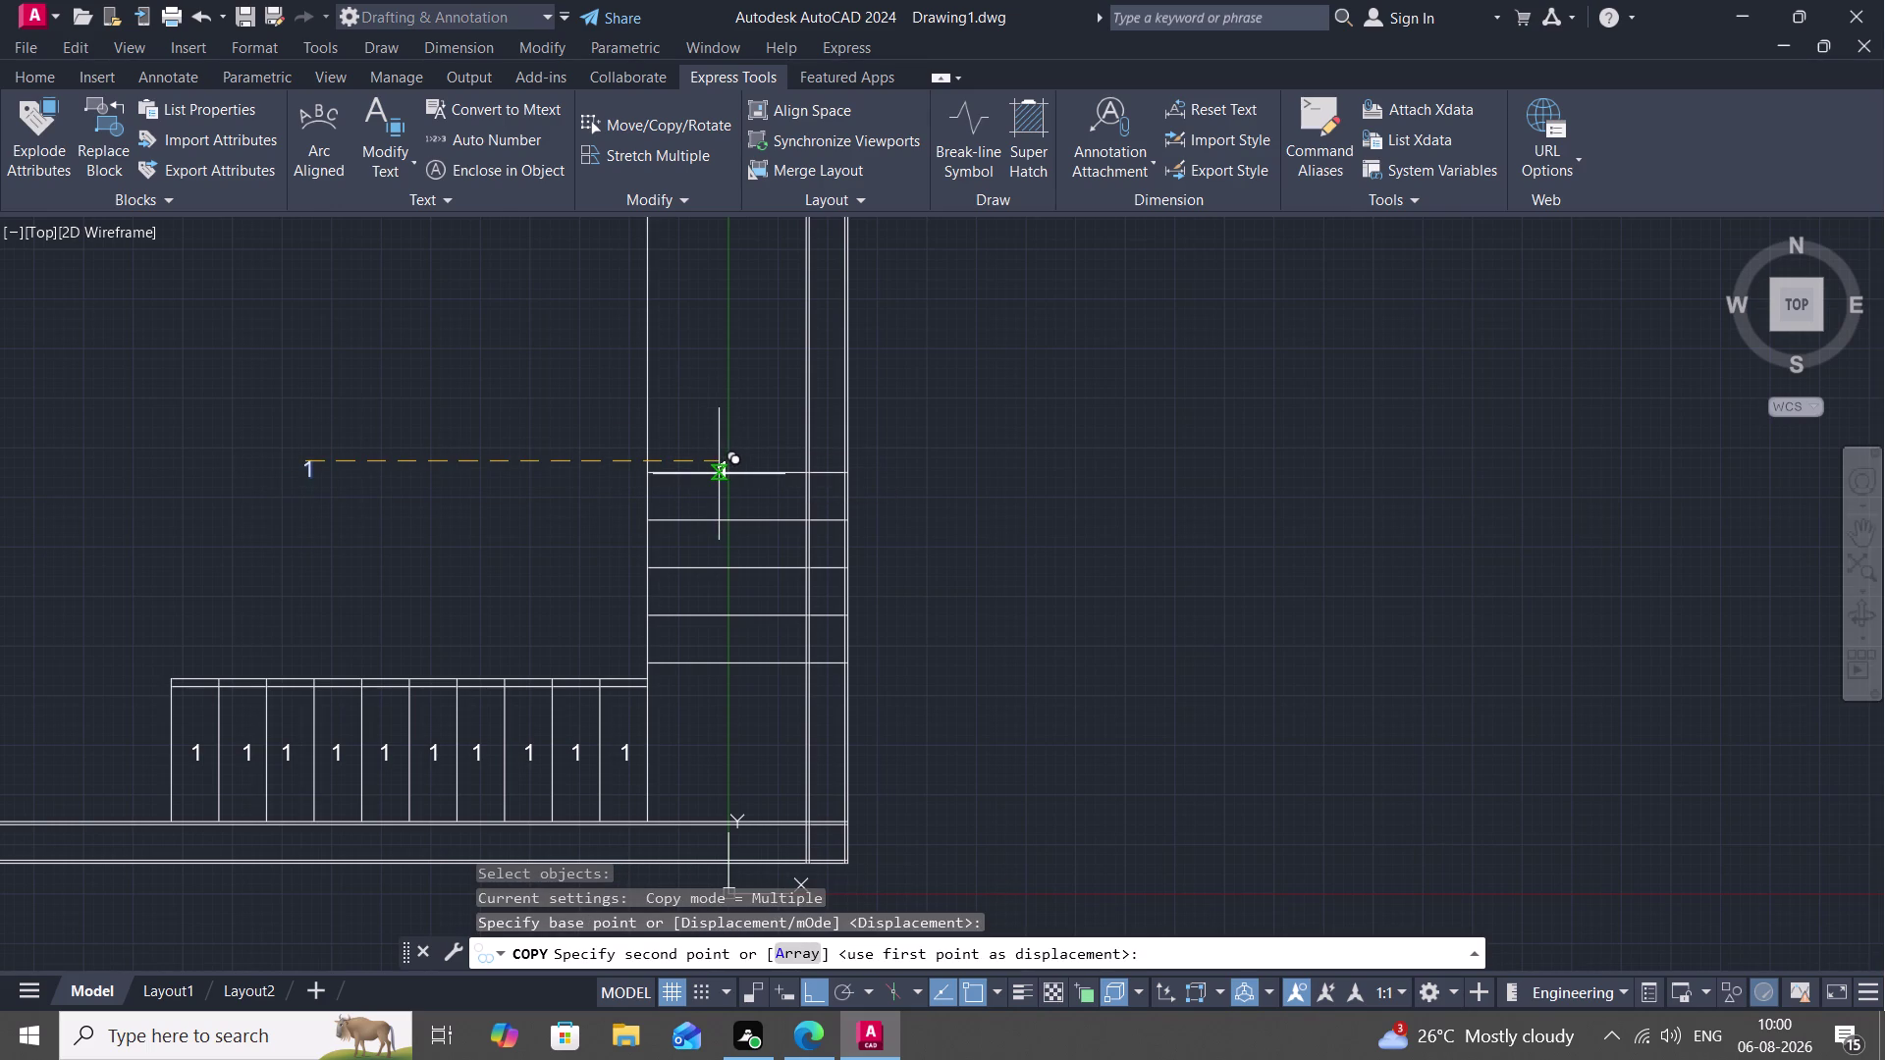
key(F8)
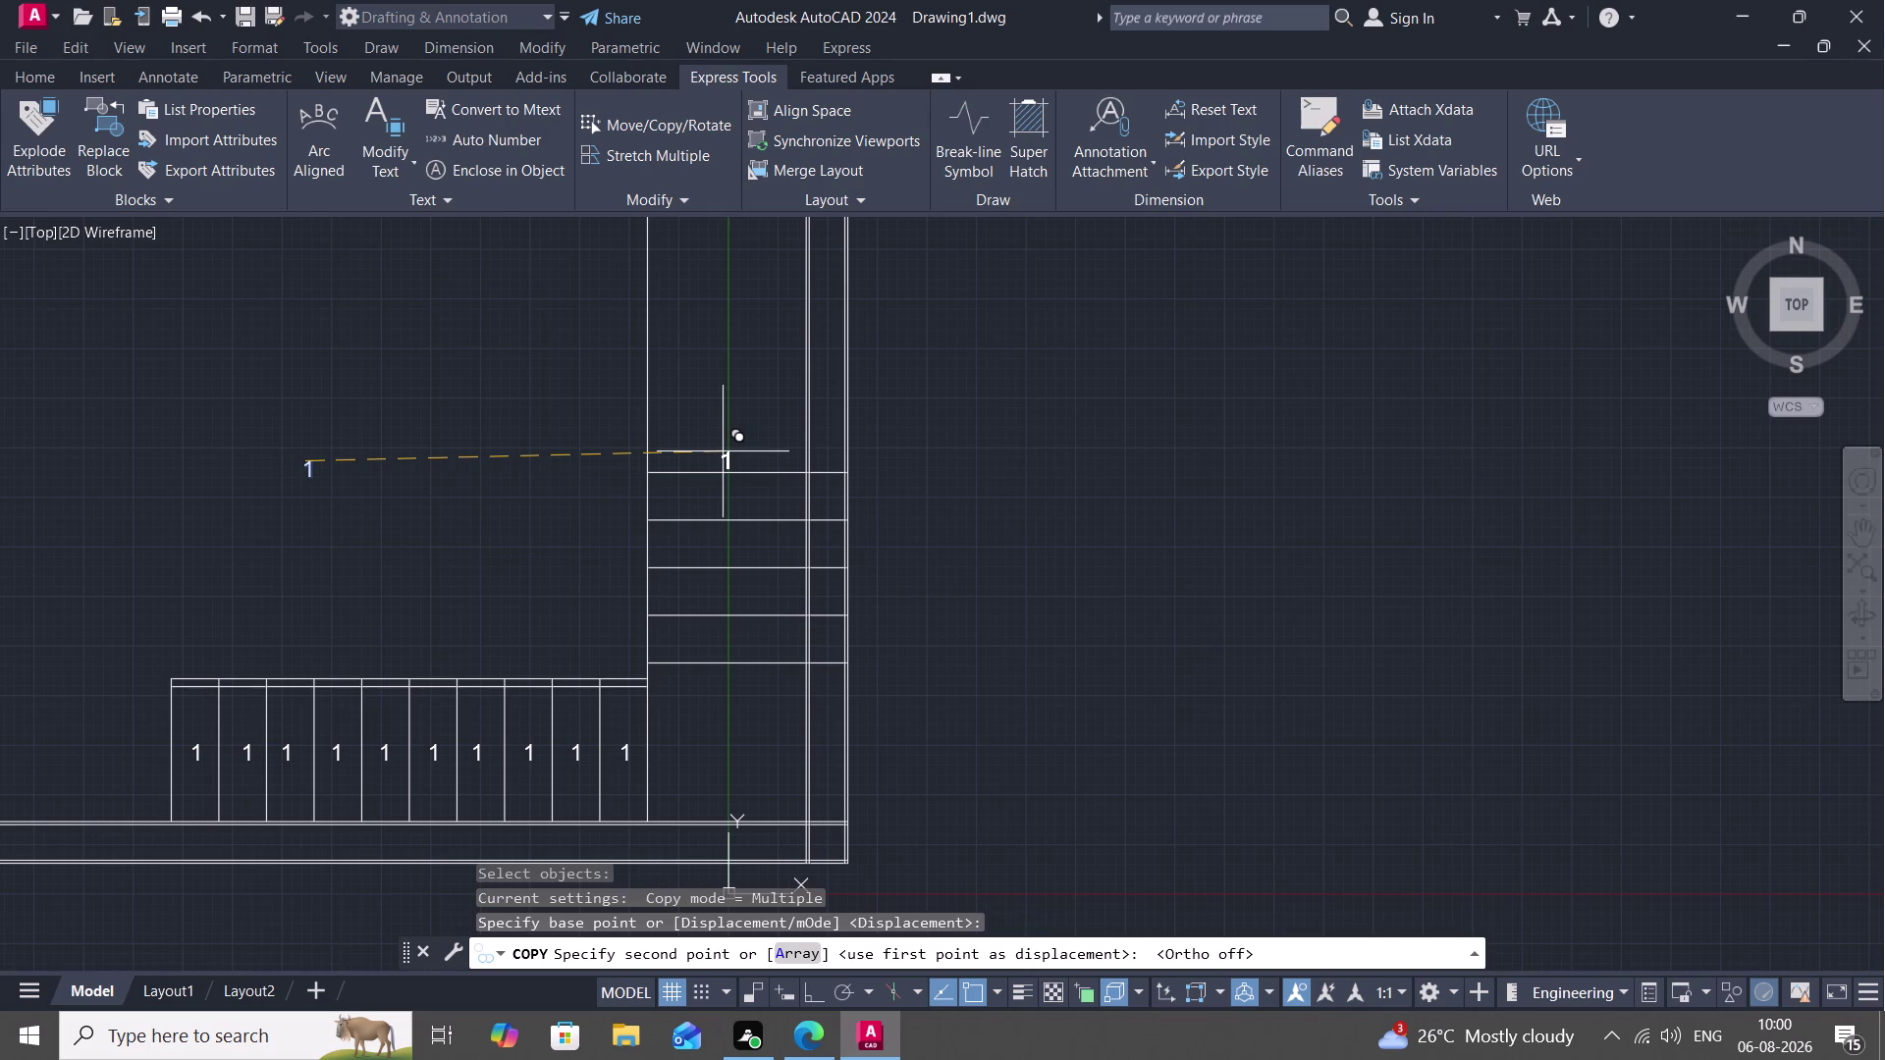
click(723, 453)
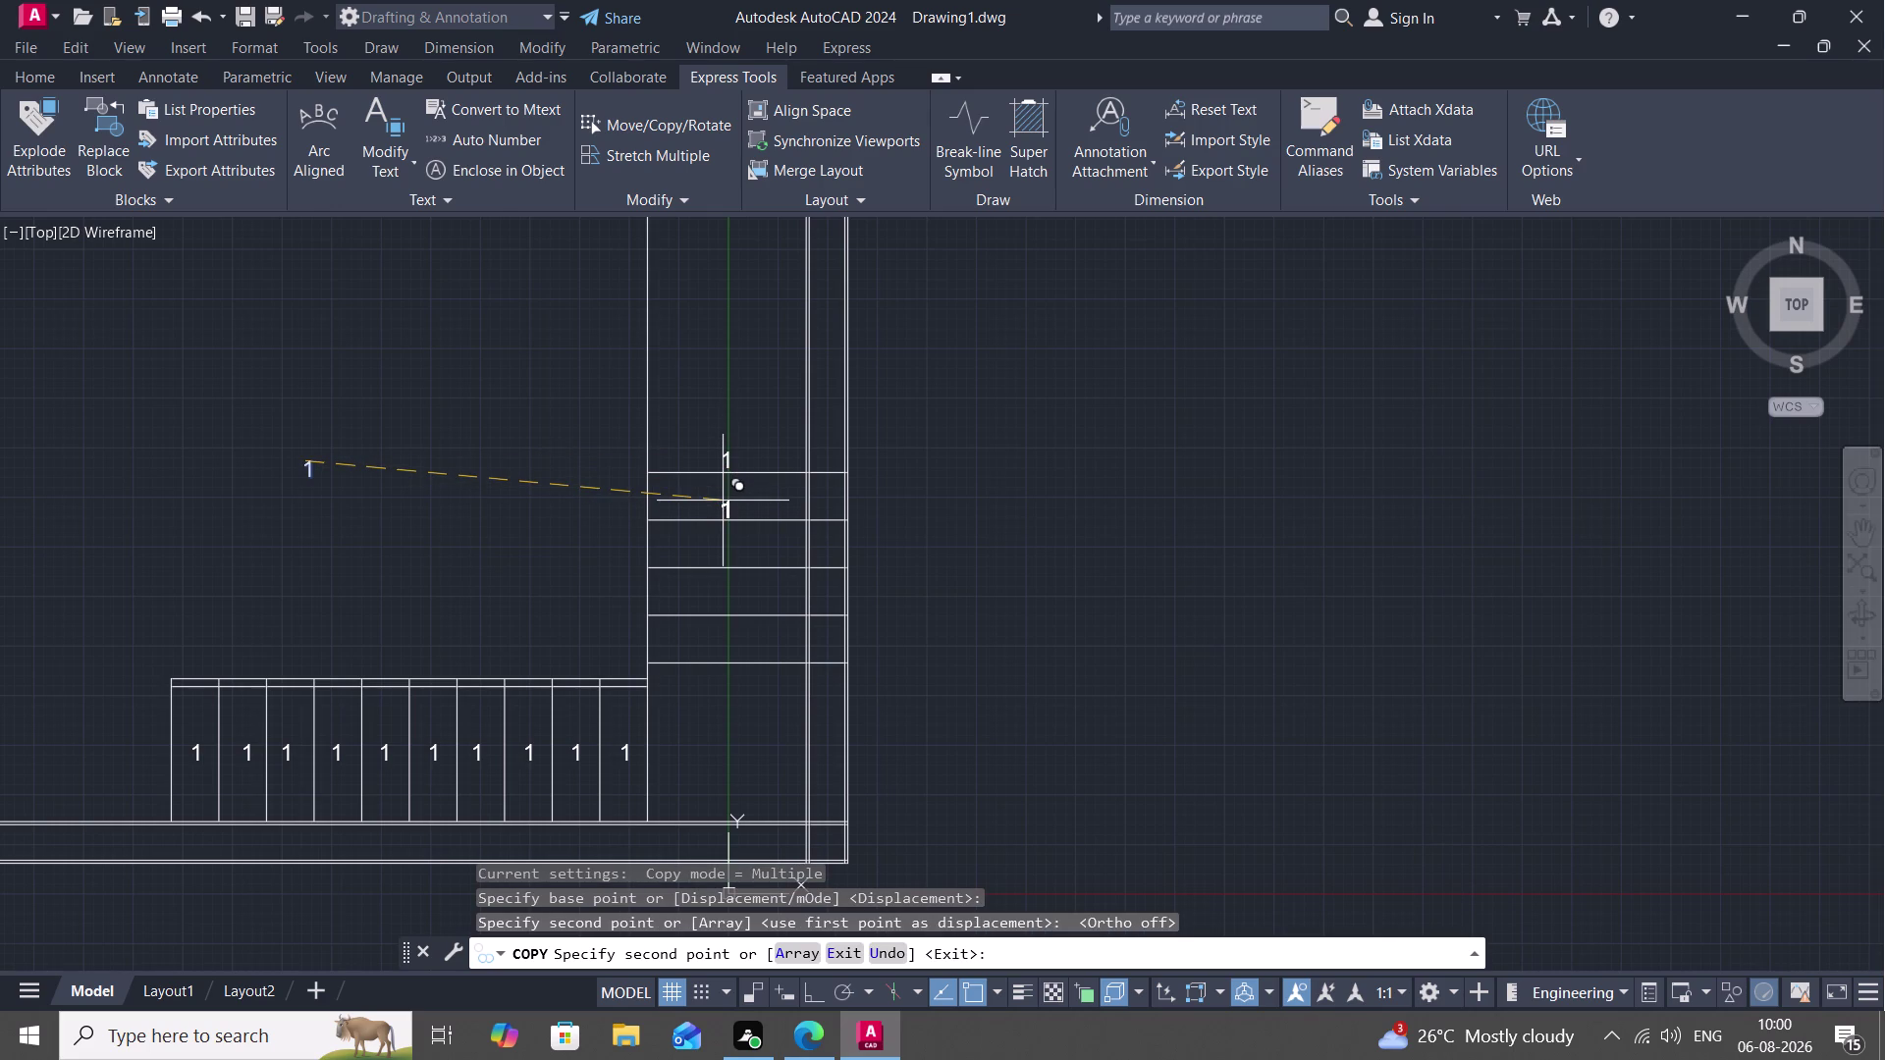
click(723, 500)
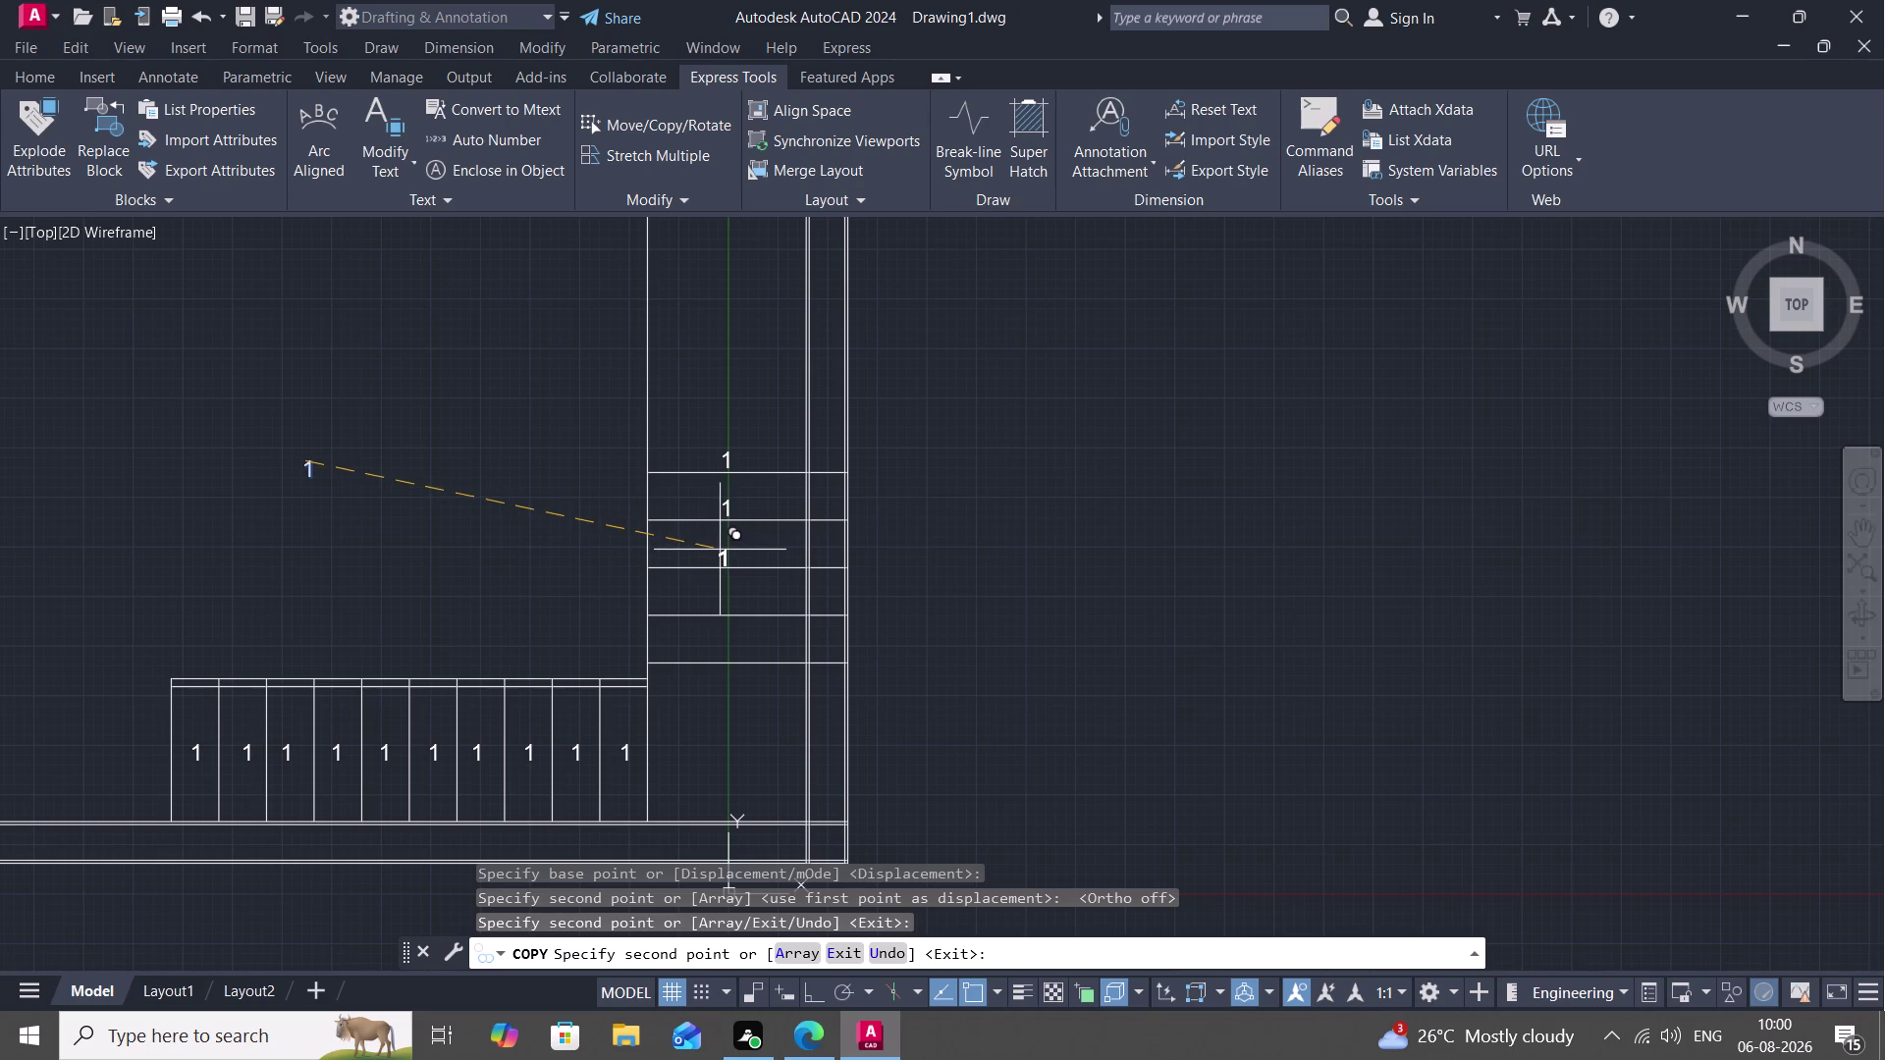
click(722, 550)
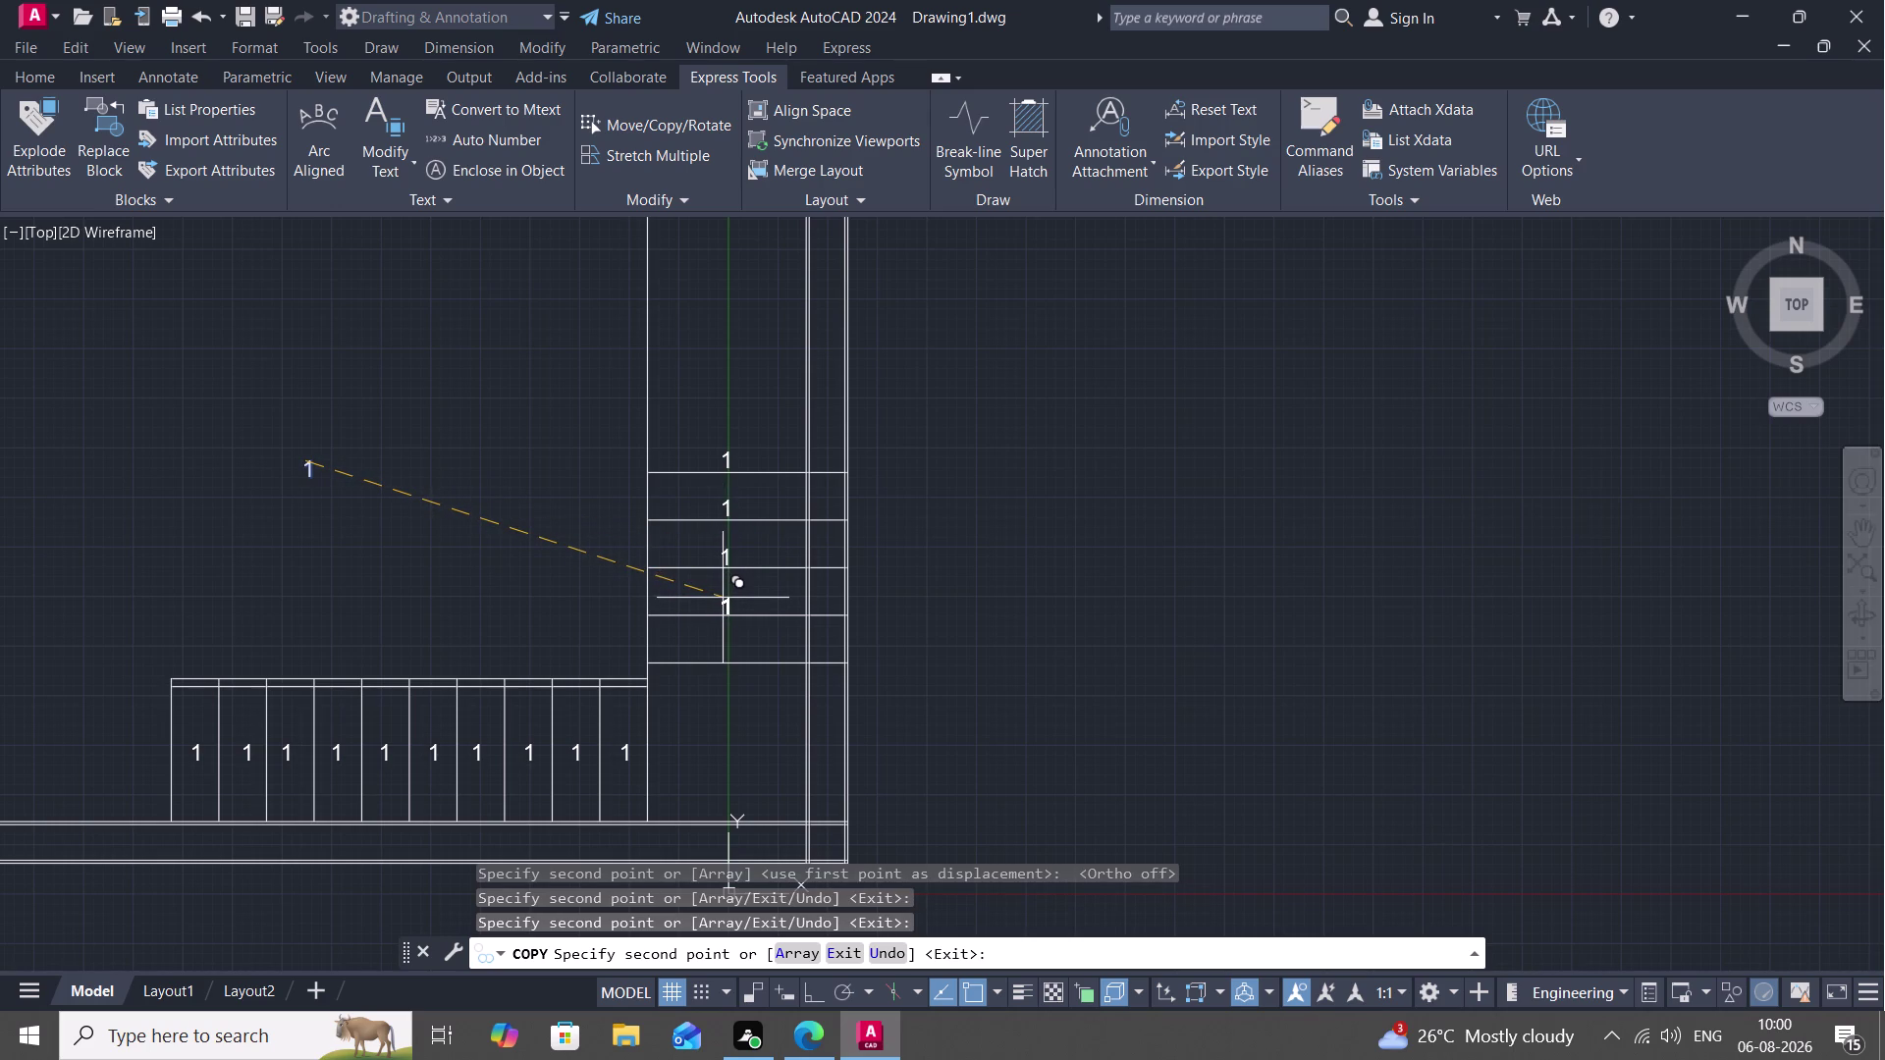
click(722, 598)
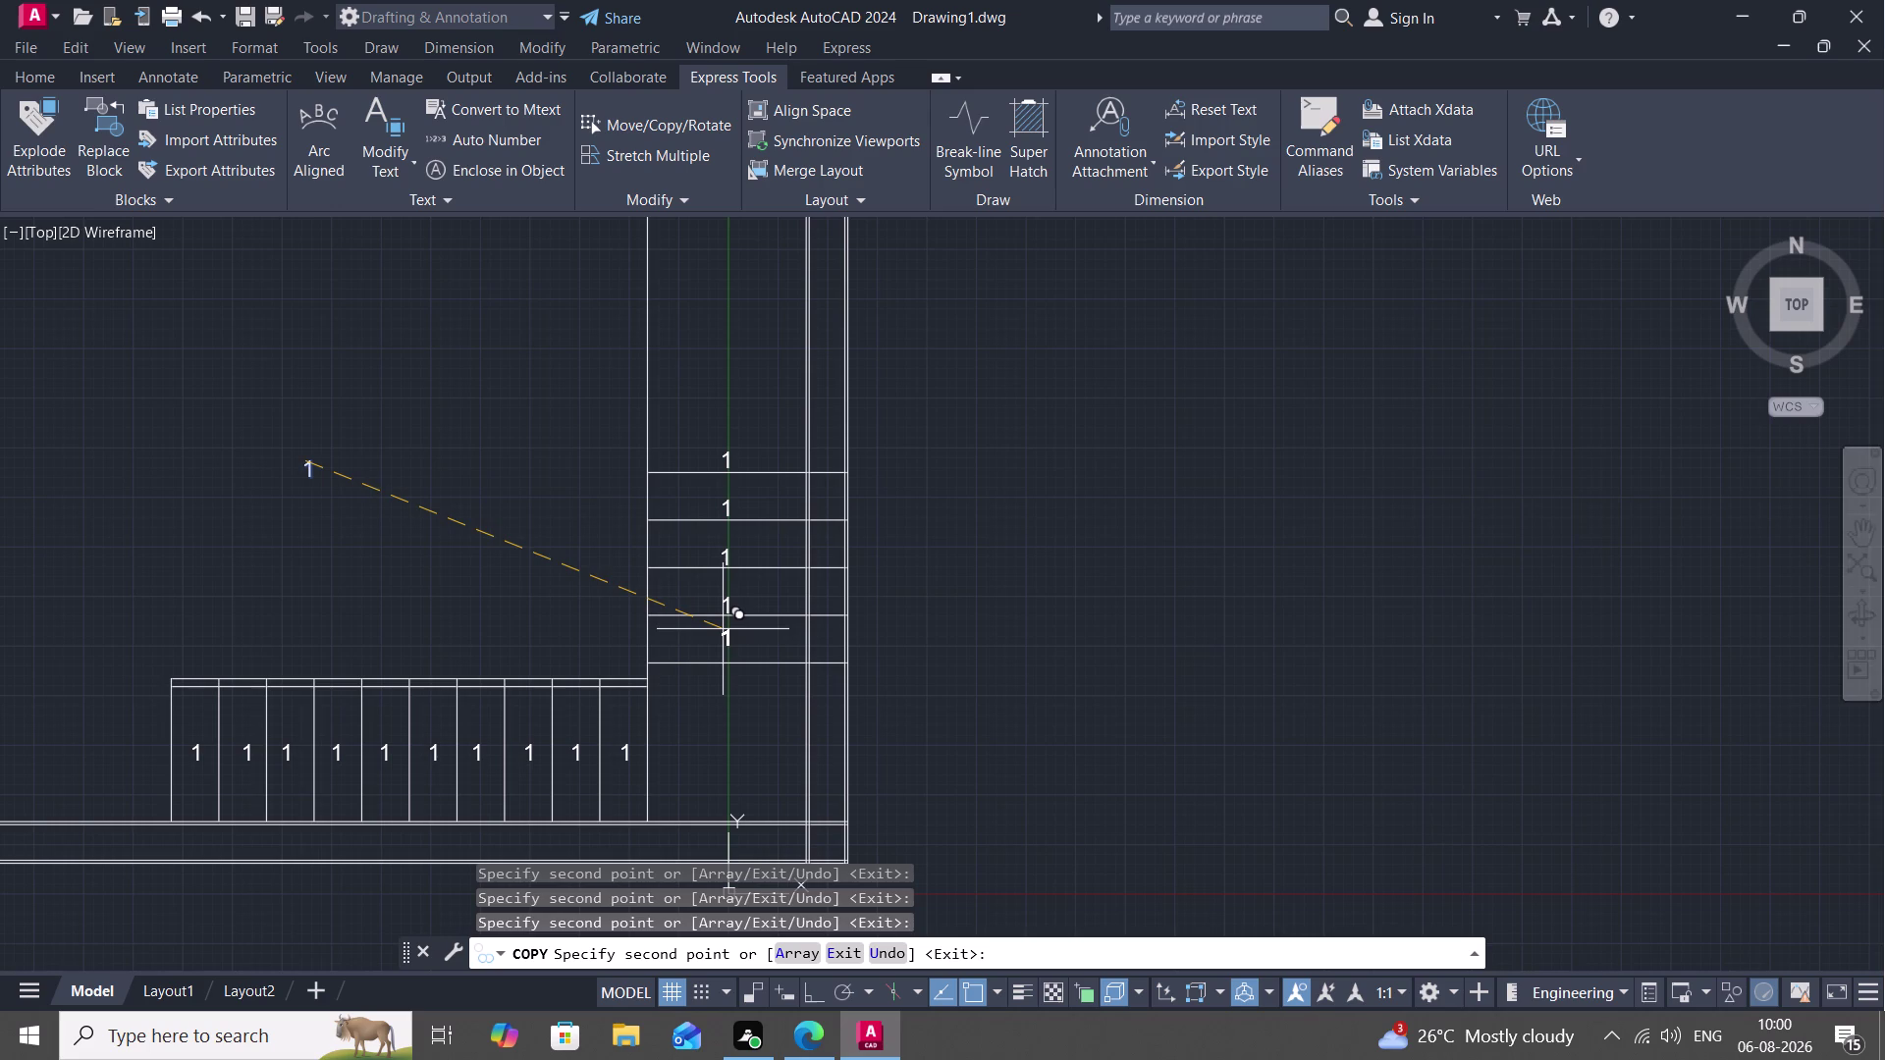
Place further copies of the '1' number in the remaining second-flight treads.
click(722, 632)
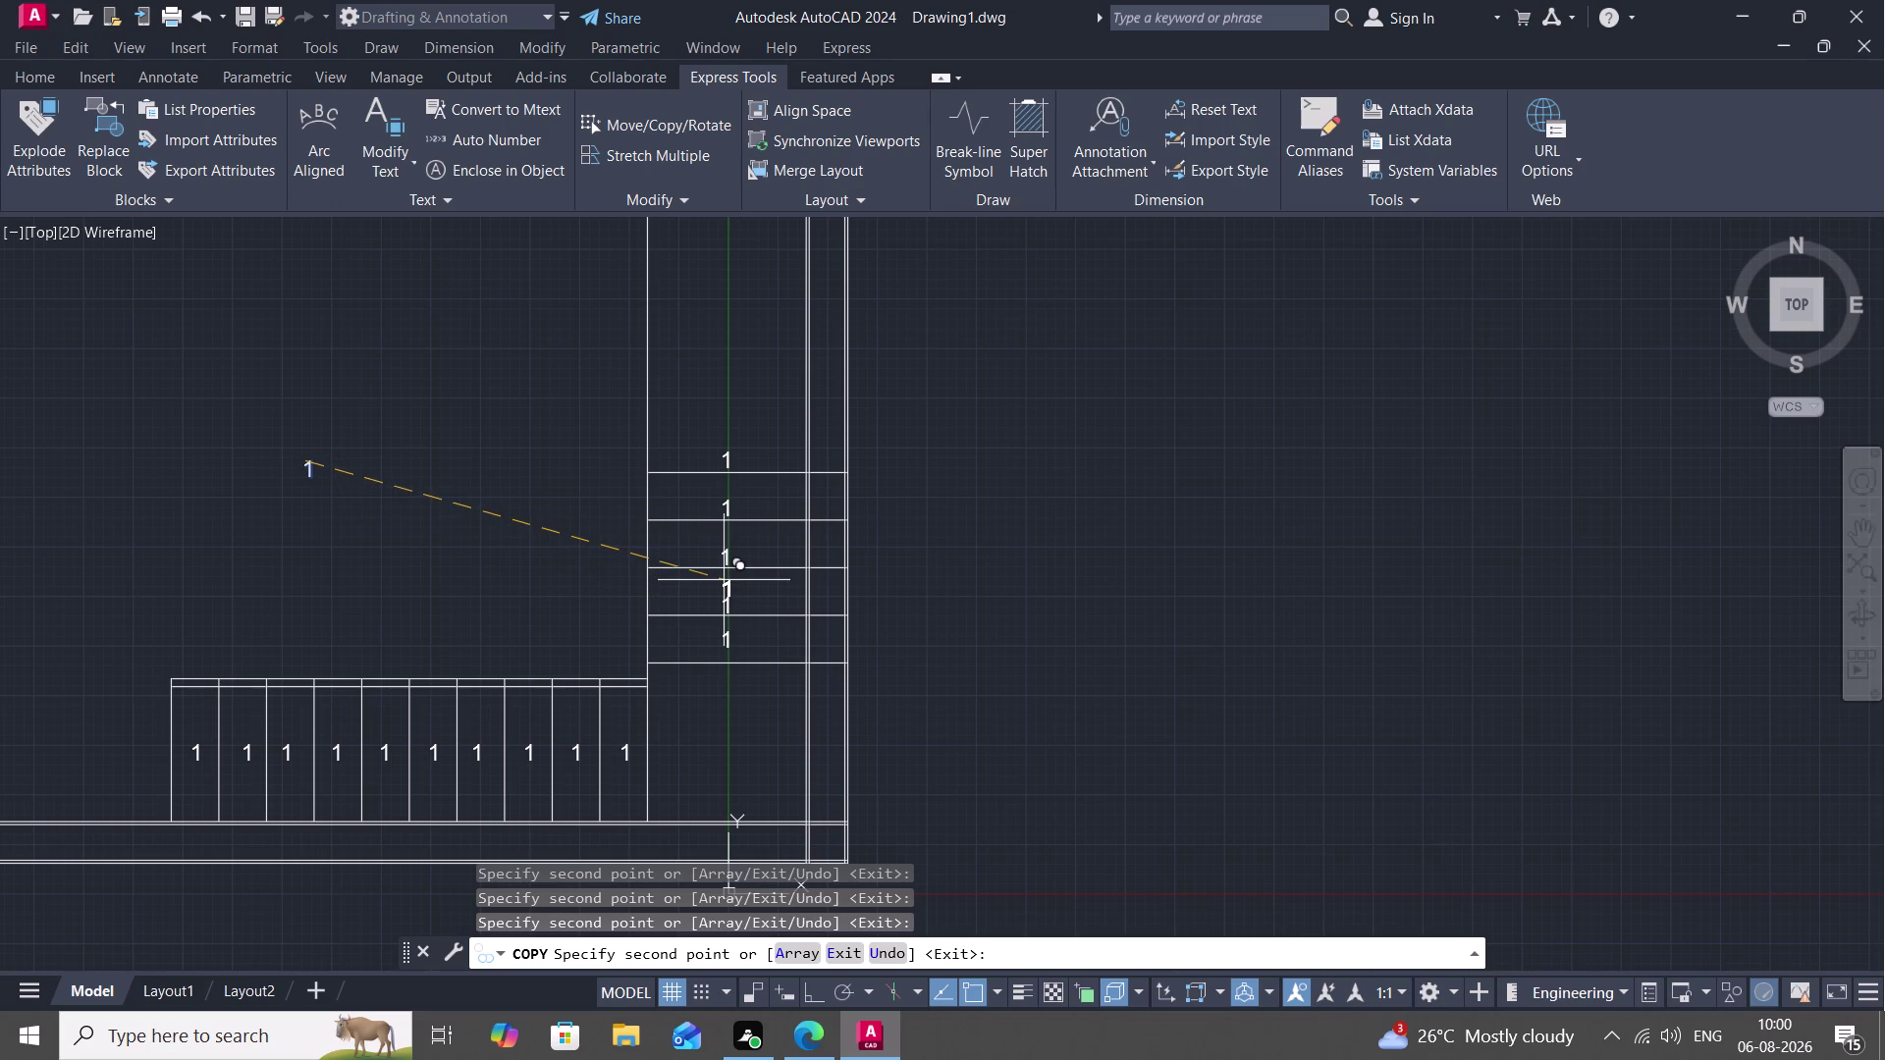
click(723, 580)
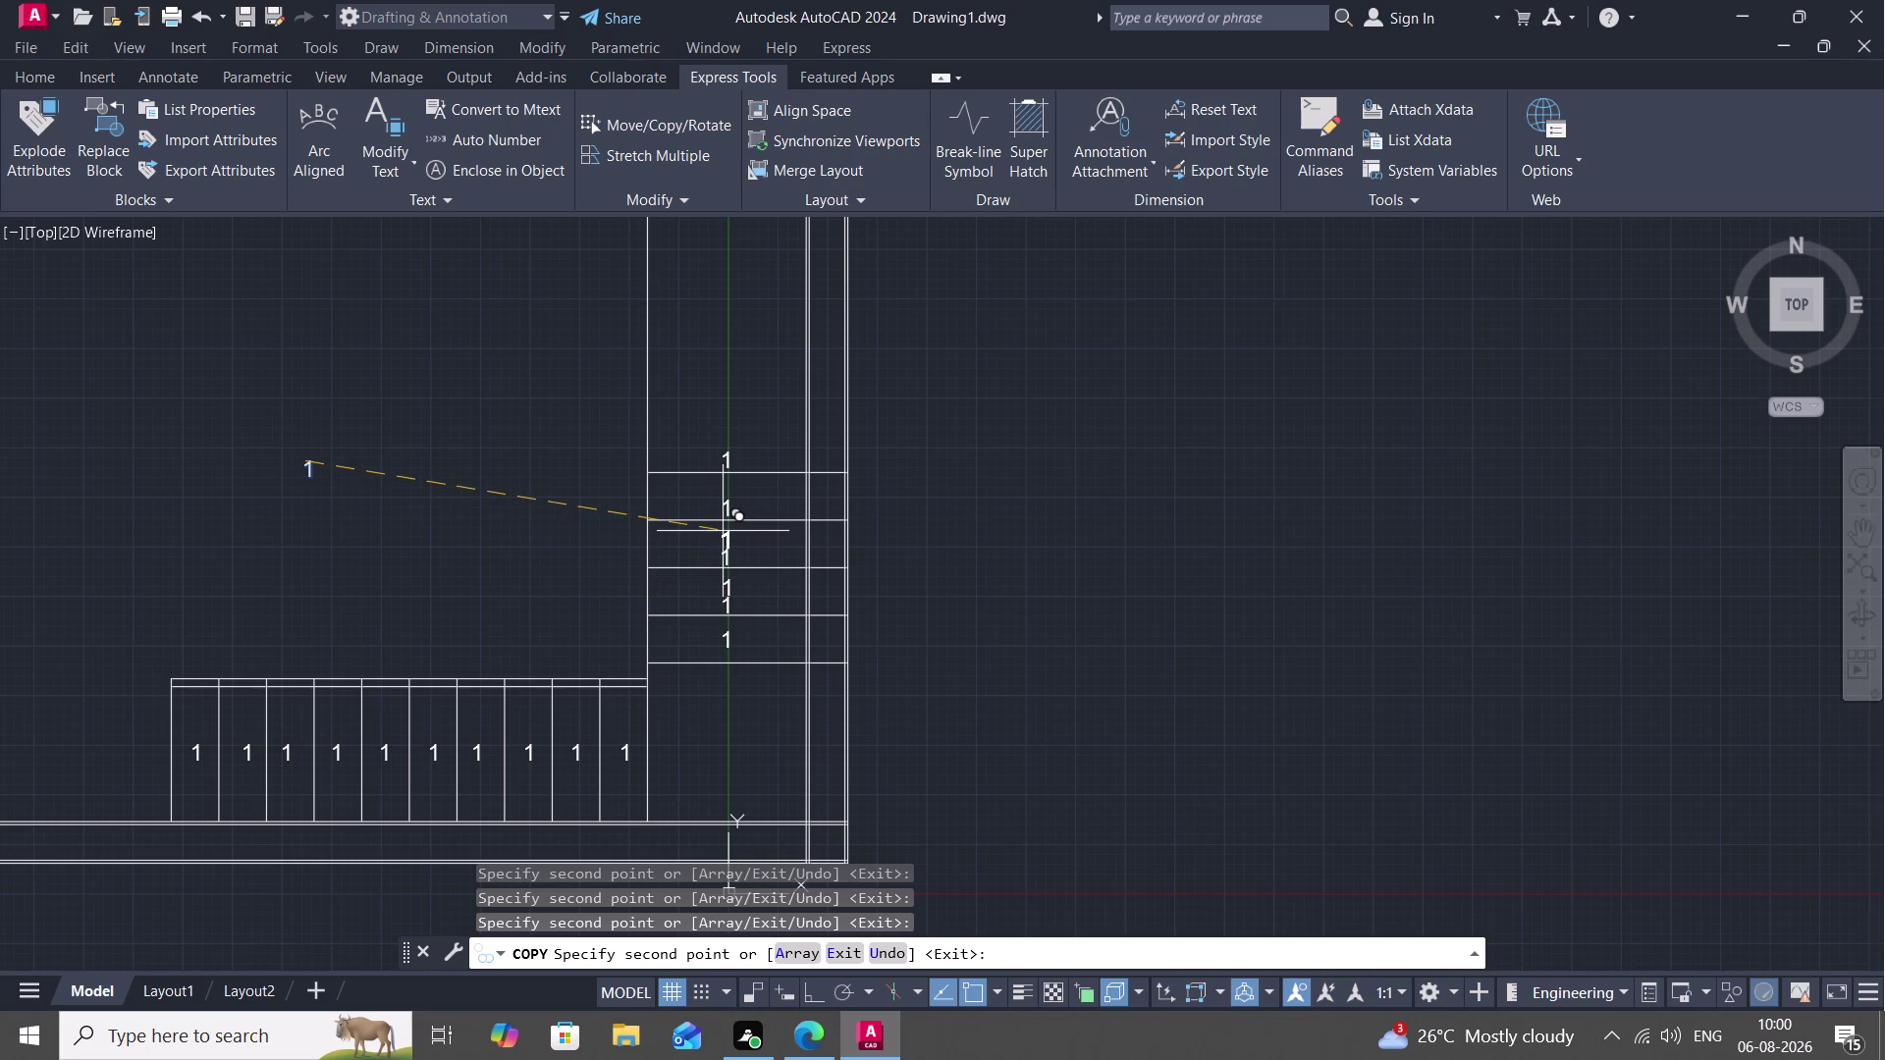
click(723, 534)
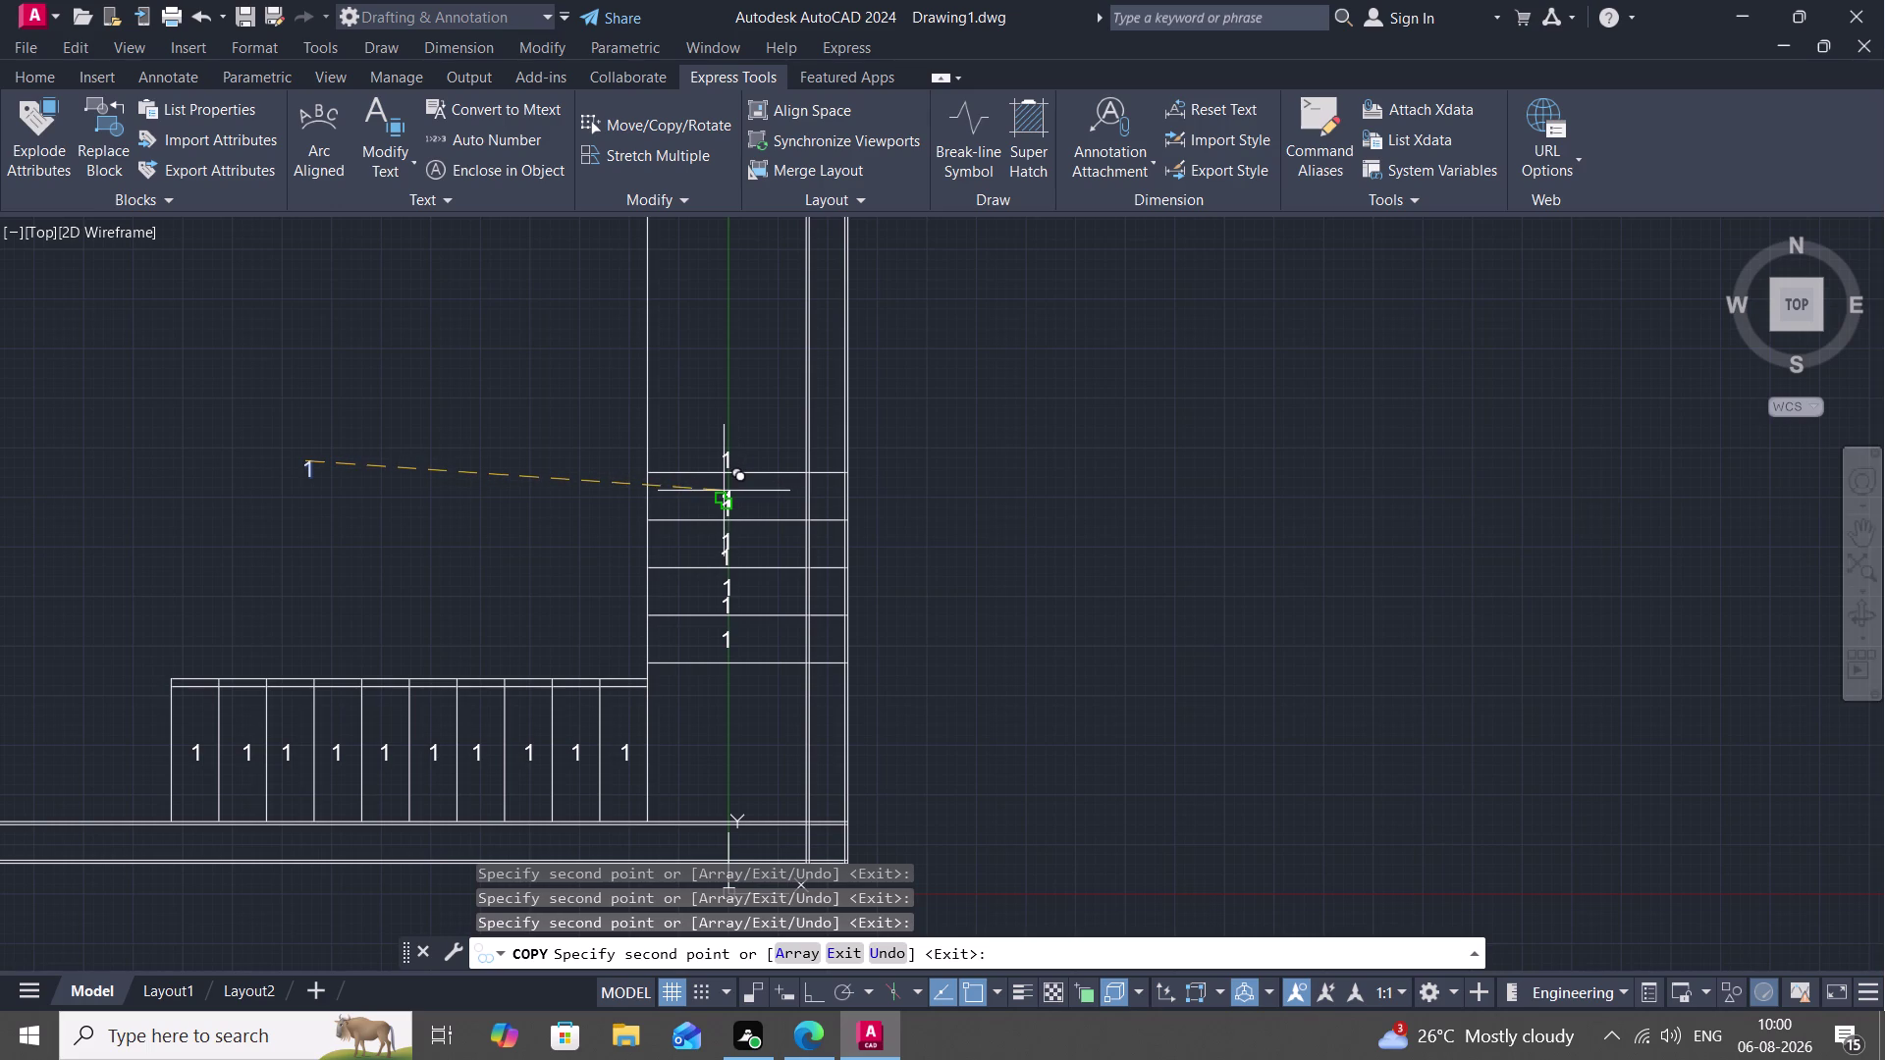
click(723, 488)
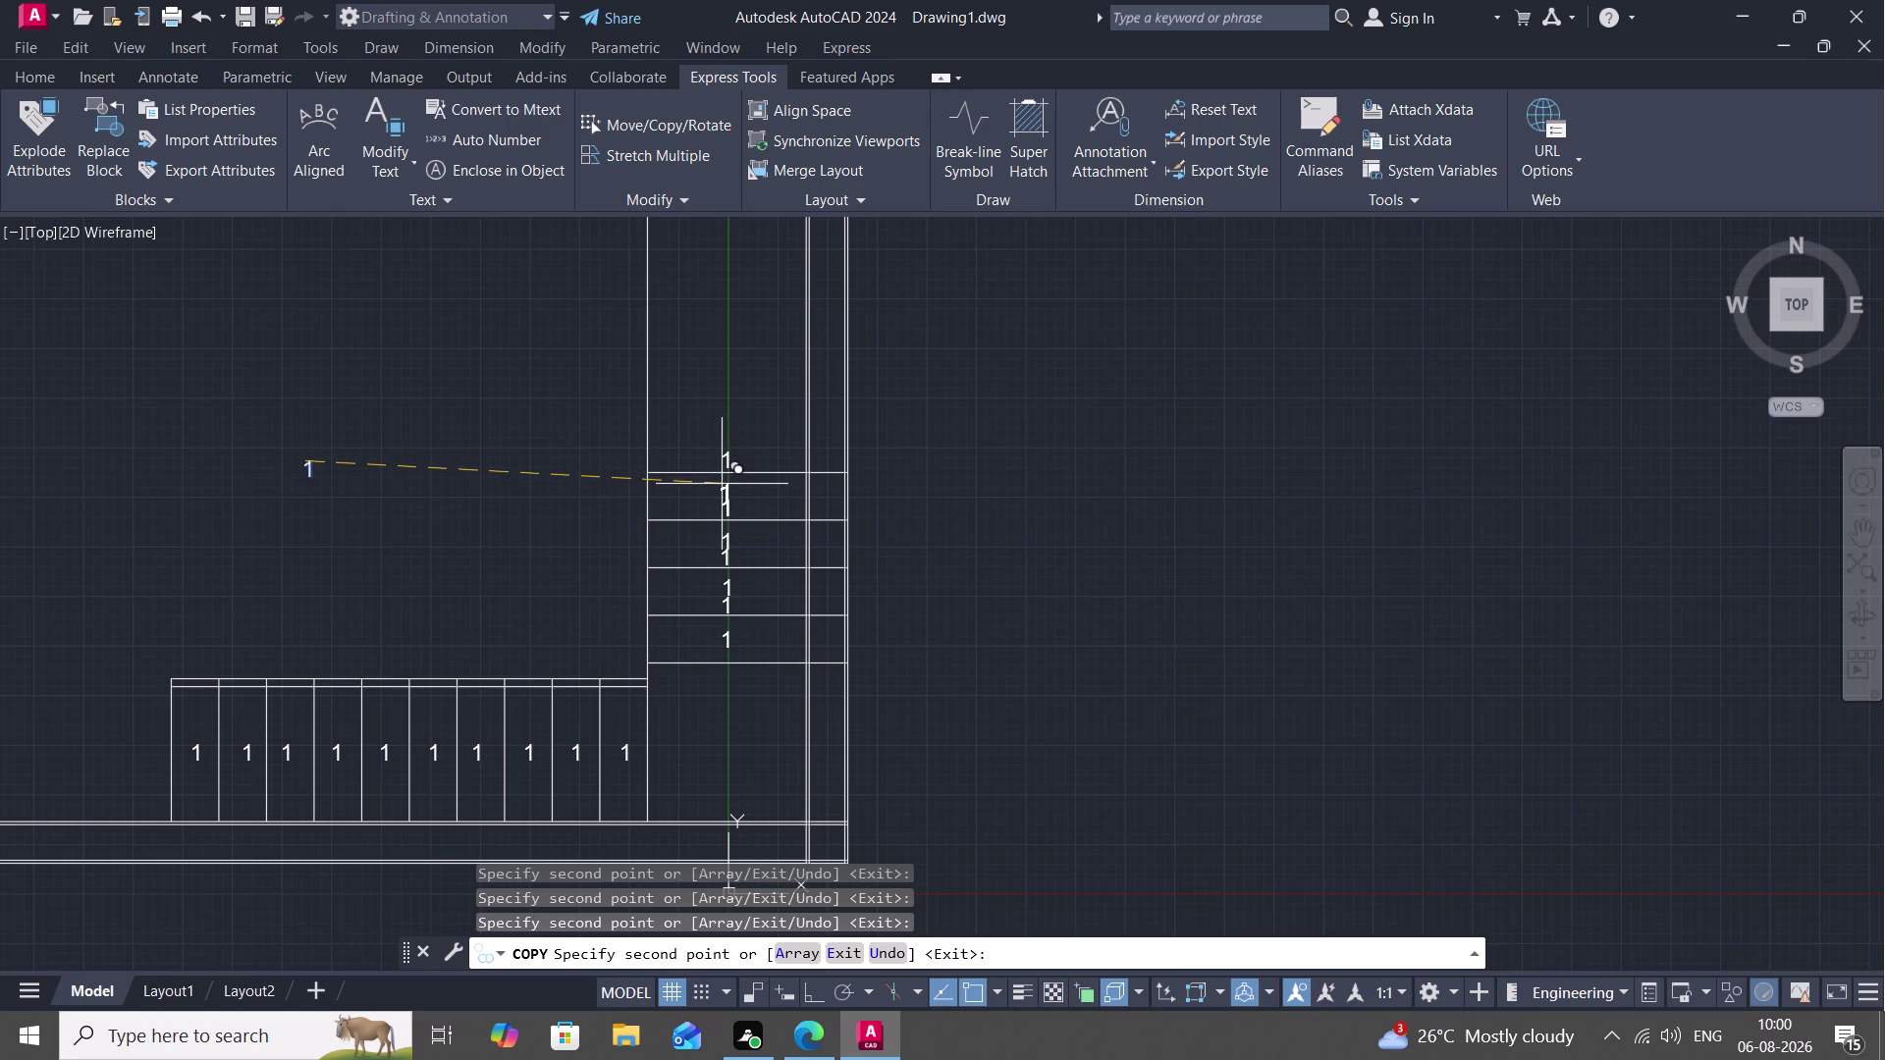
click(722, 484)
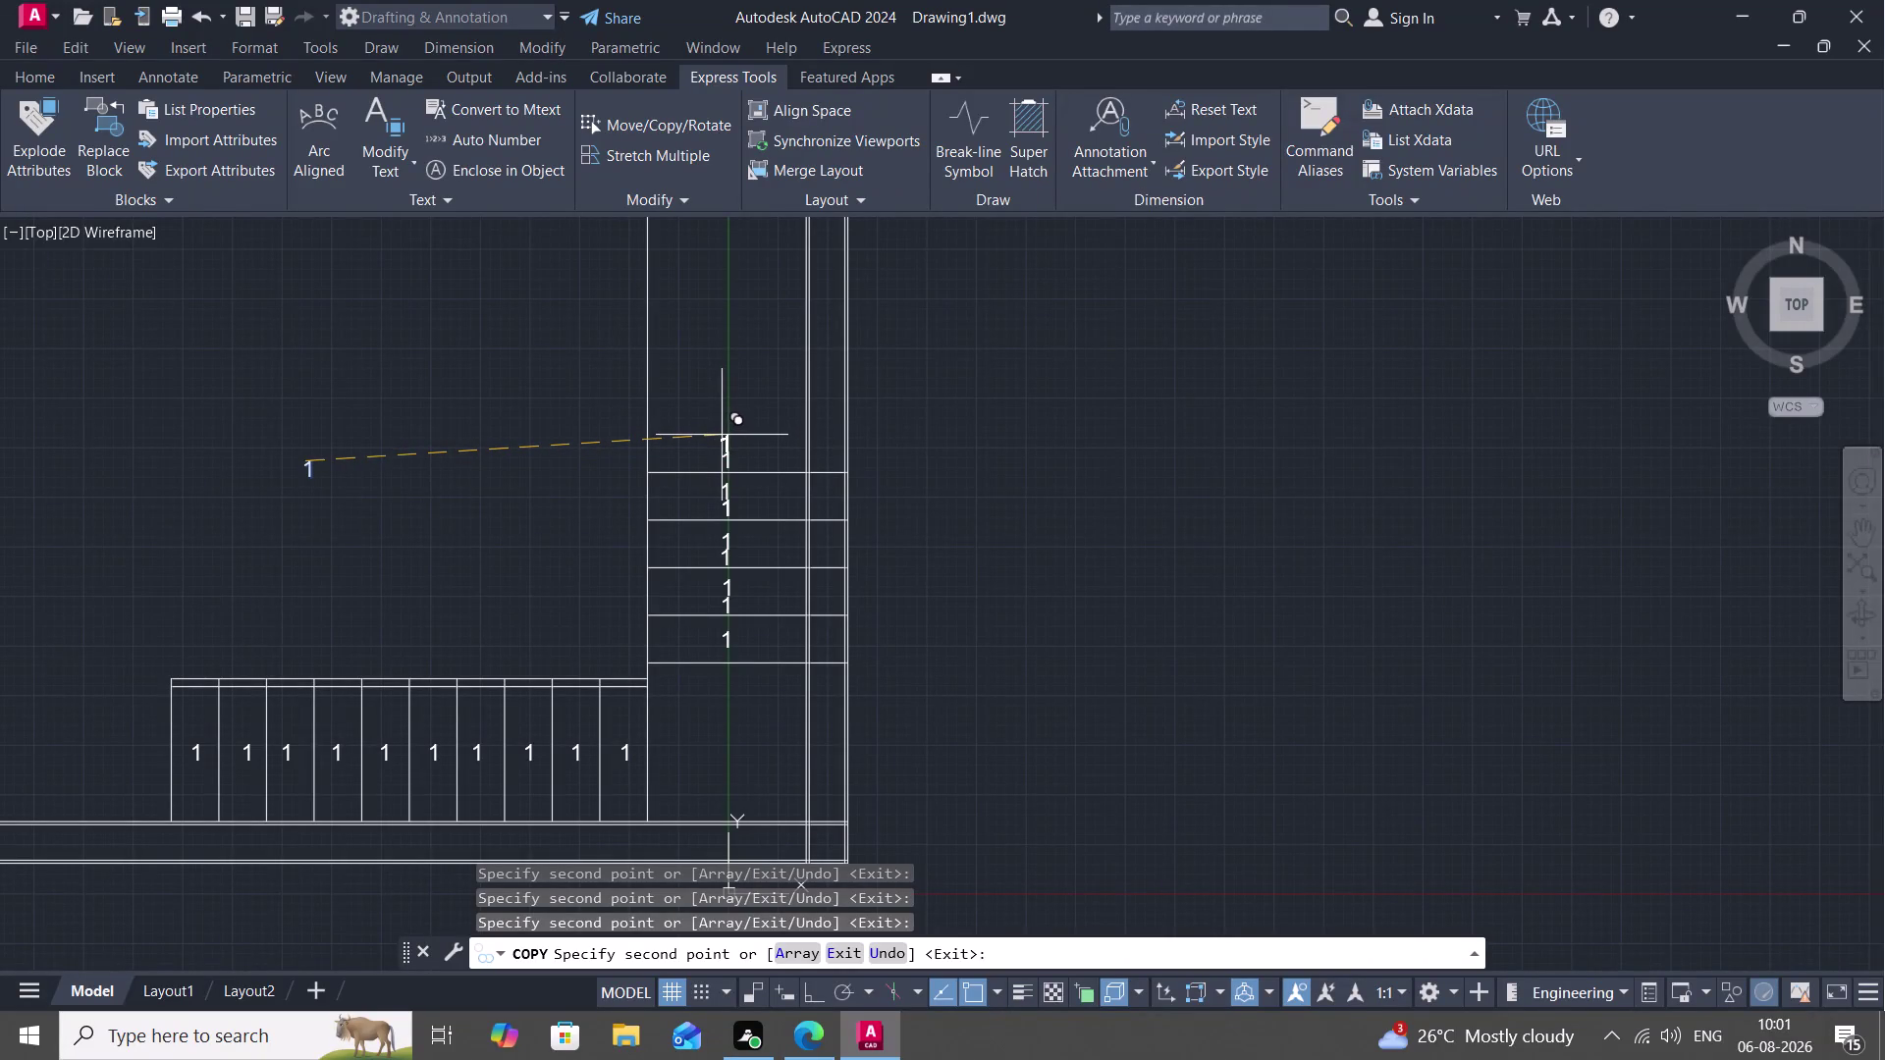
click(721, 435)
key(Escape)
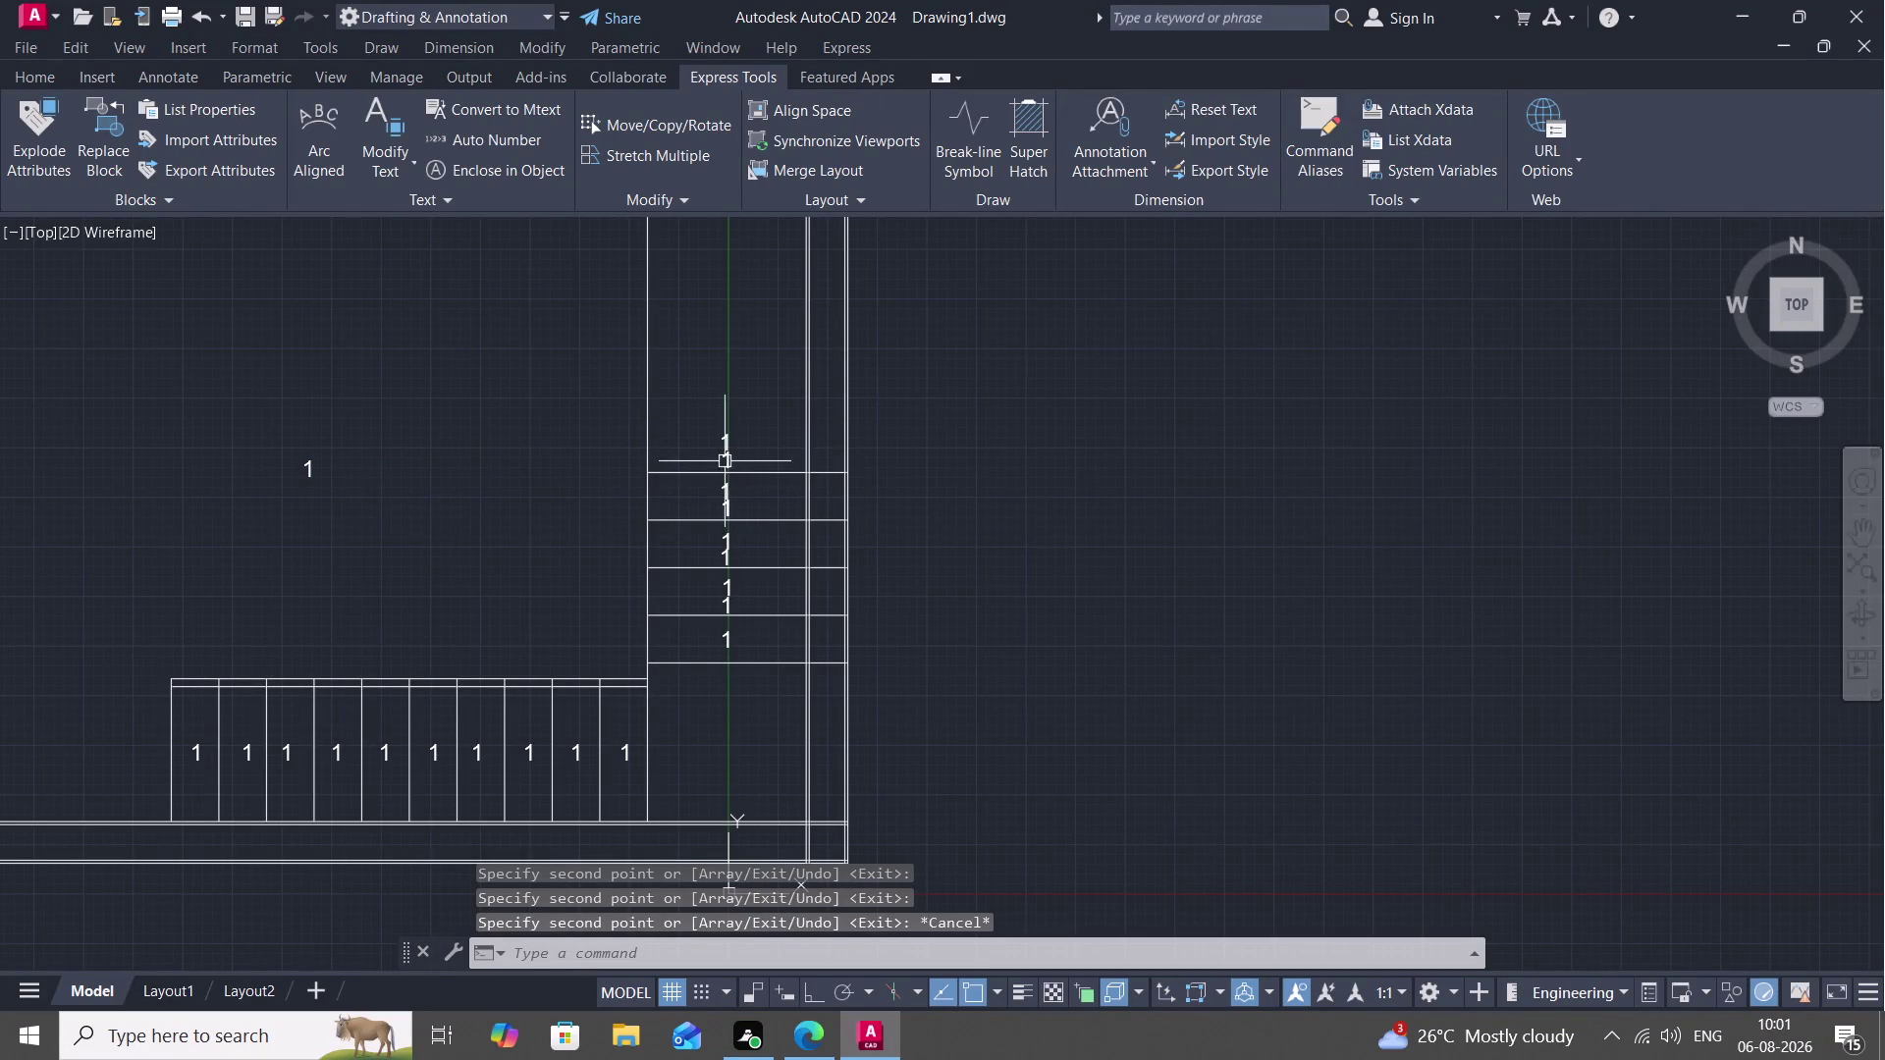
Erase the overlapping duplicate tread numbers, then start TRIM with TR.
click(725, 462)
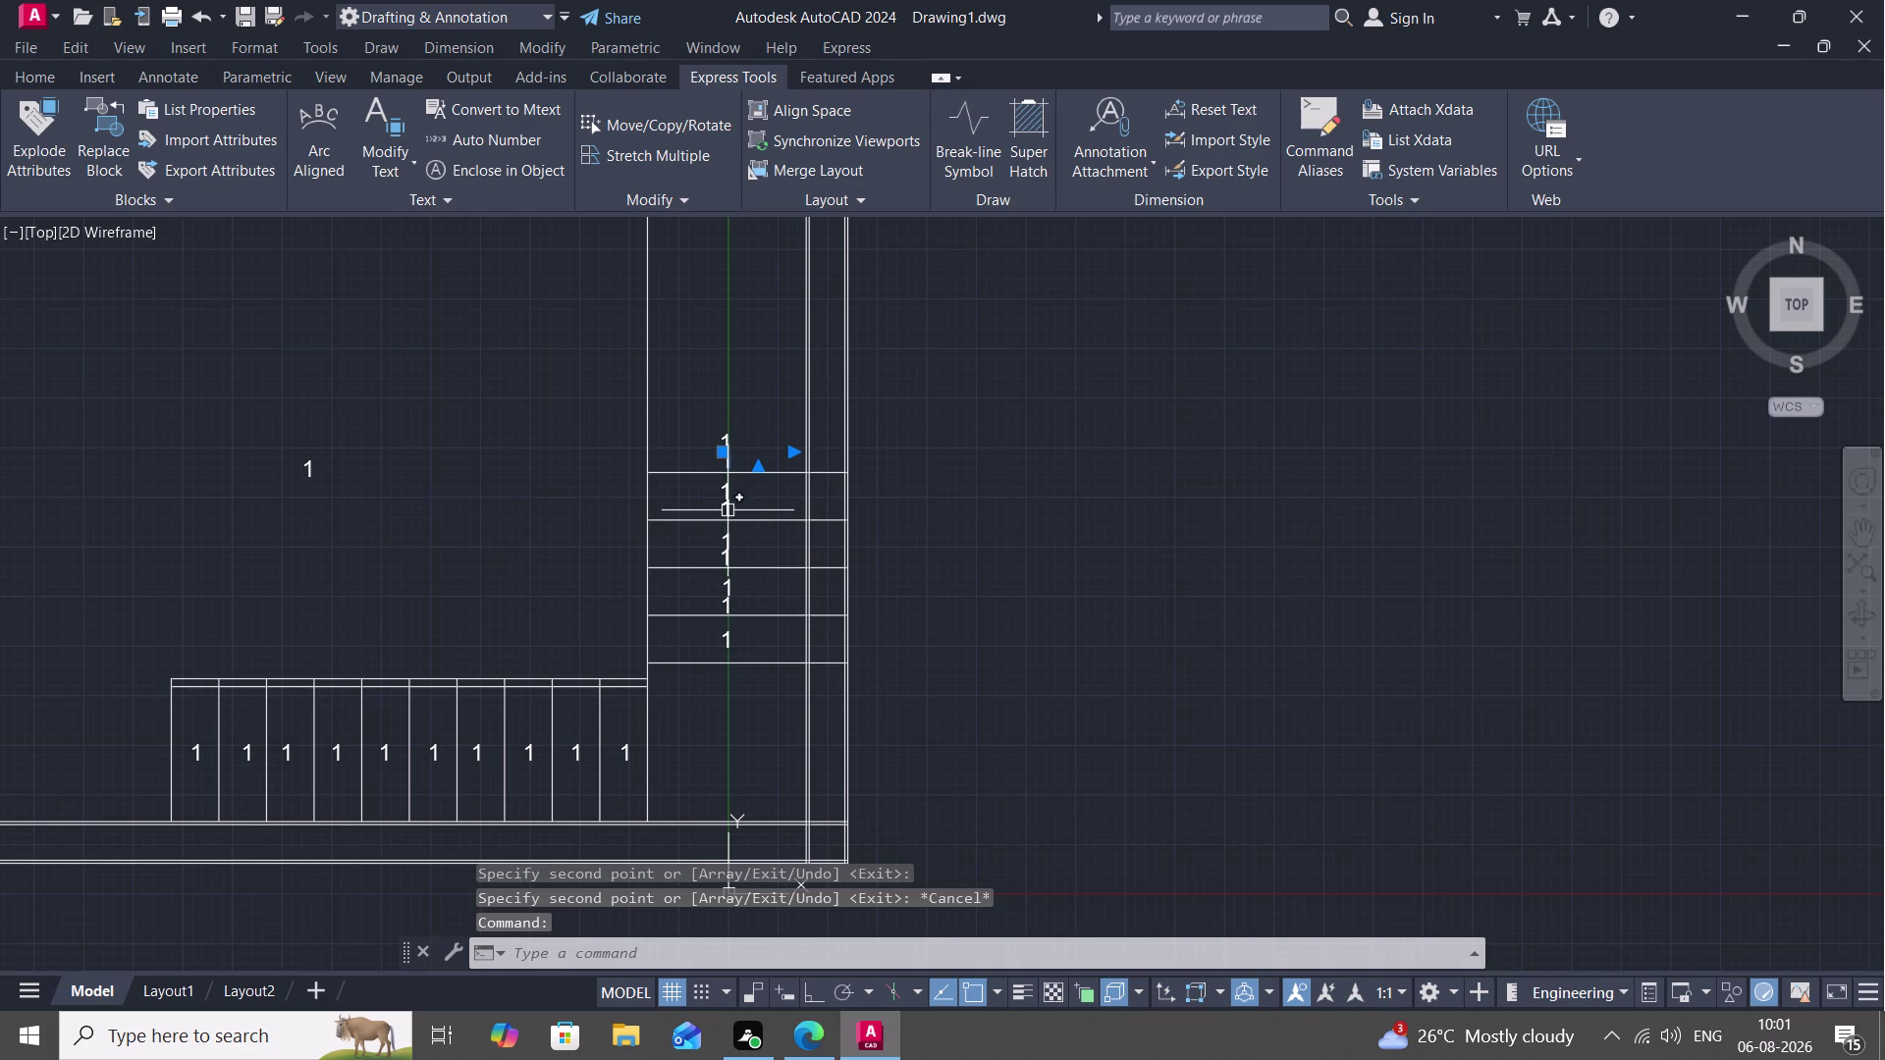
click(727, 510)
click(728, 563)
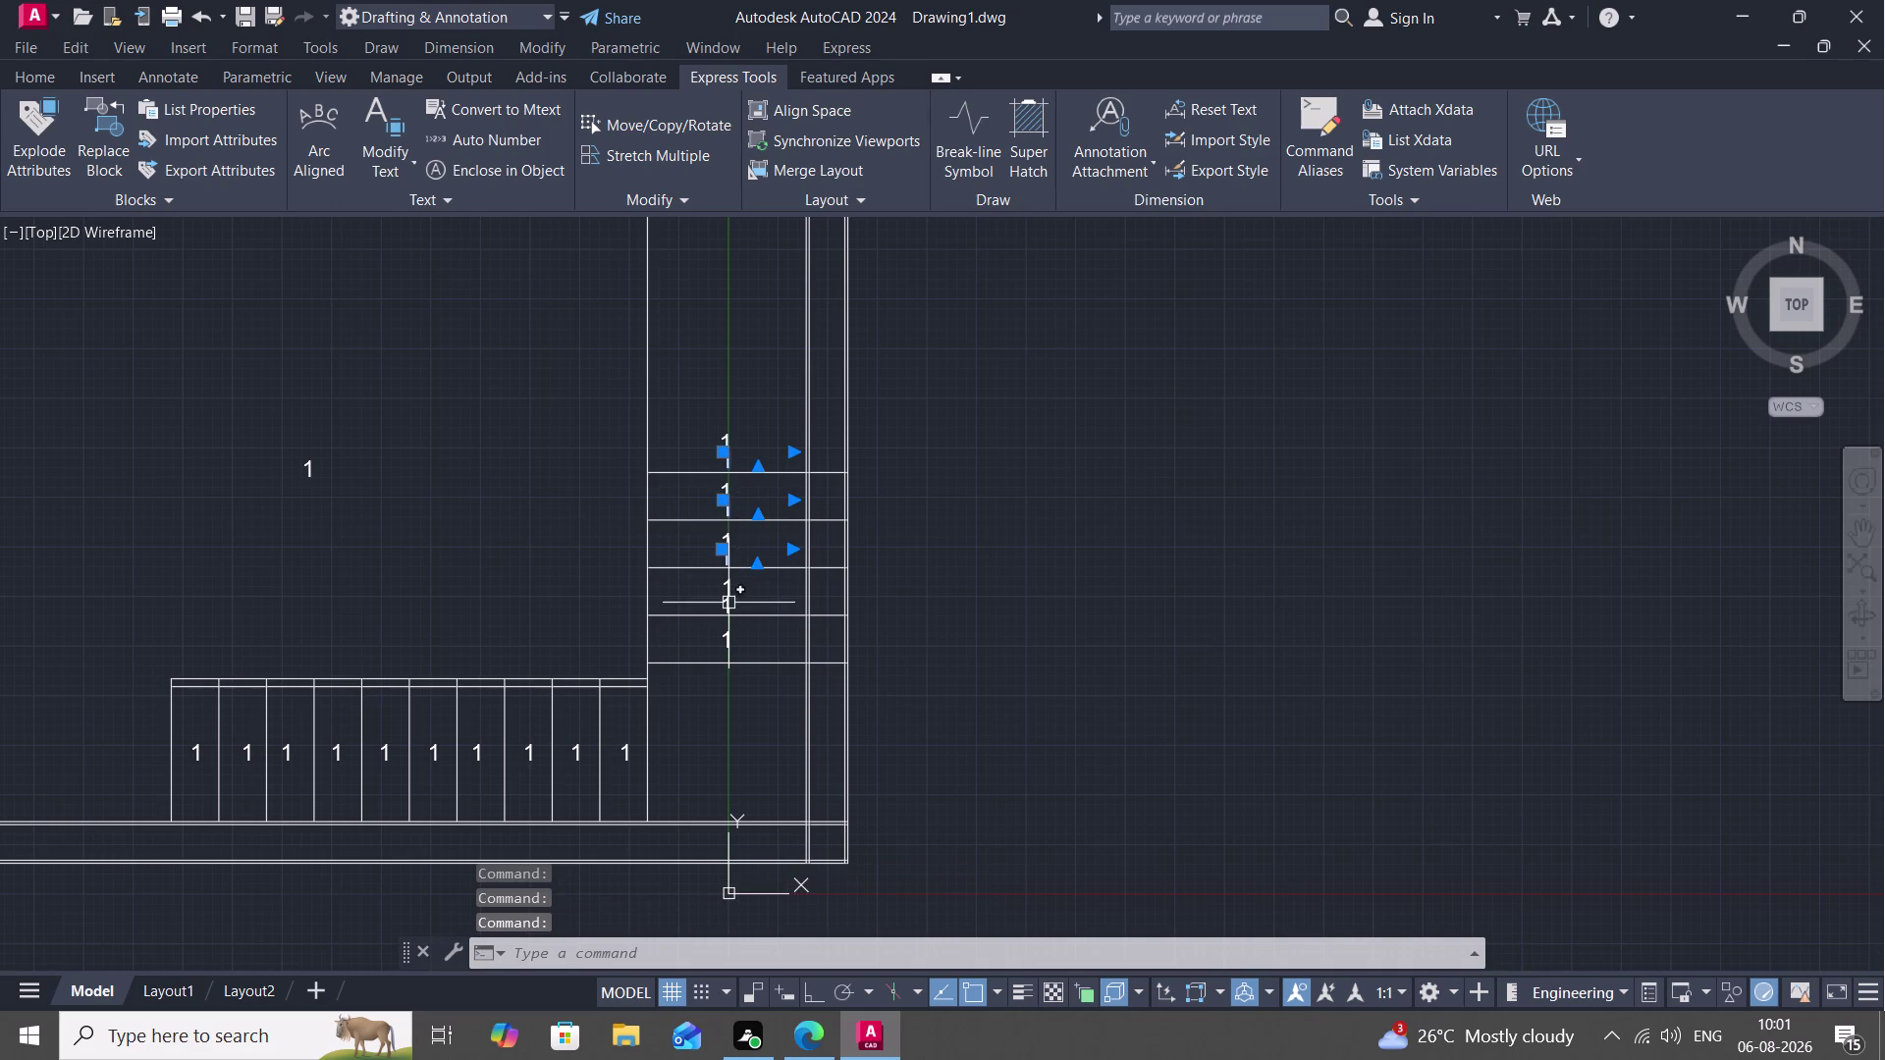
click(729, 607)
key(Delete)
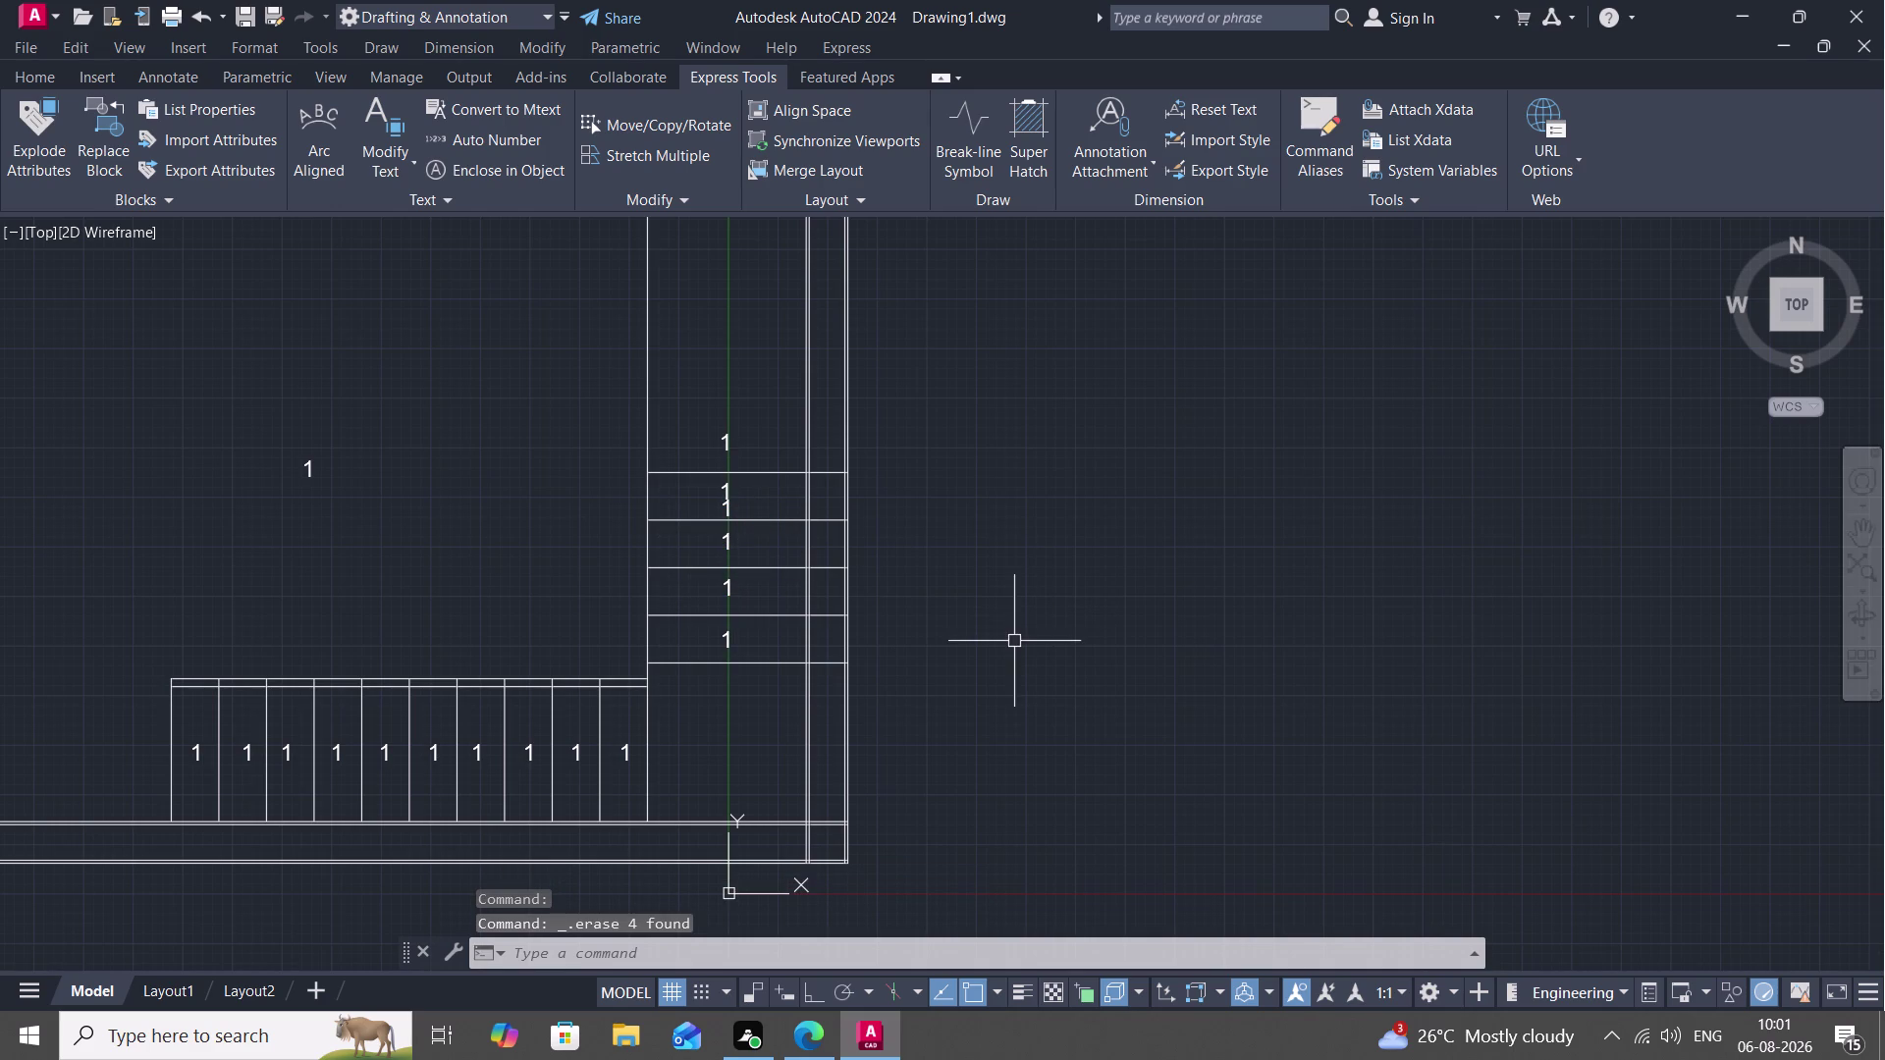
click(726, 510)
key(Delete)
text(TR)
key(space)
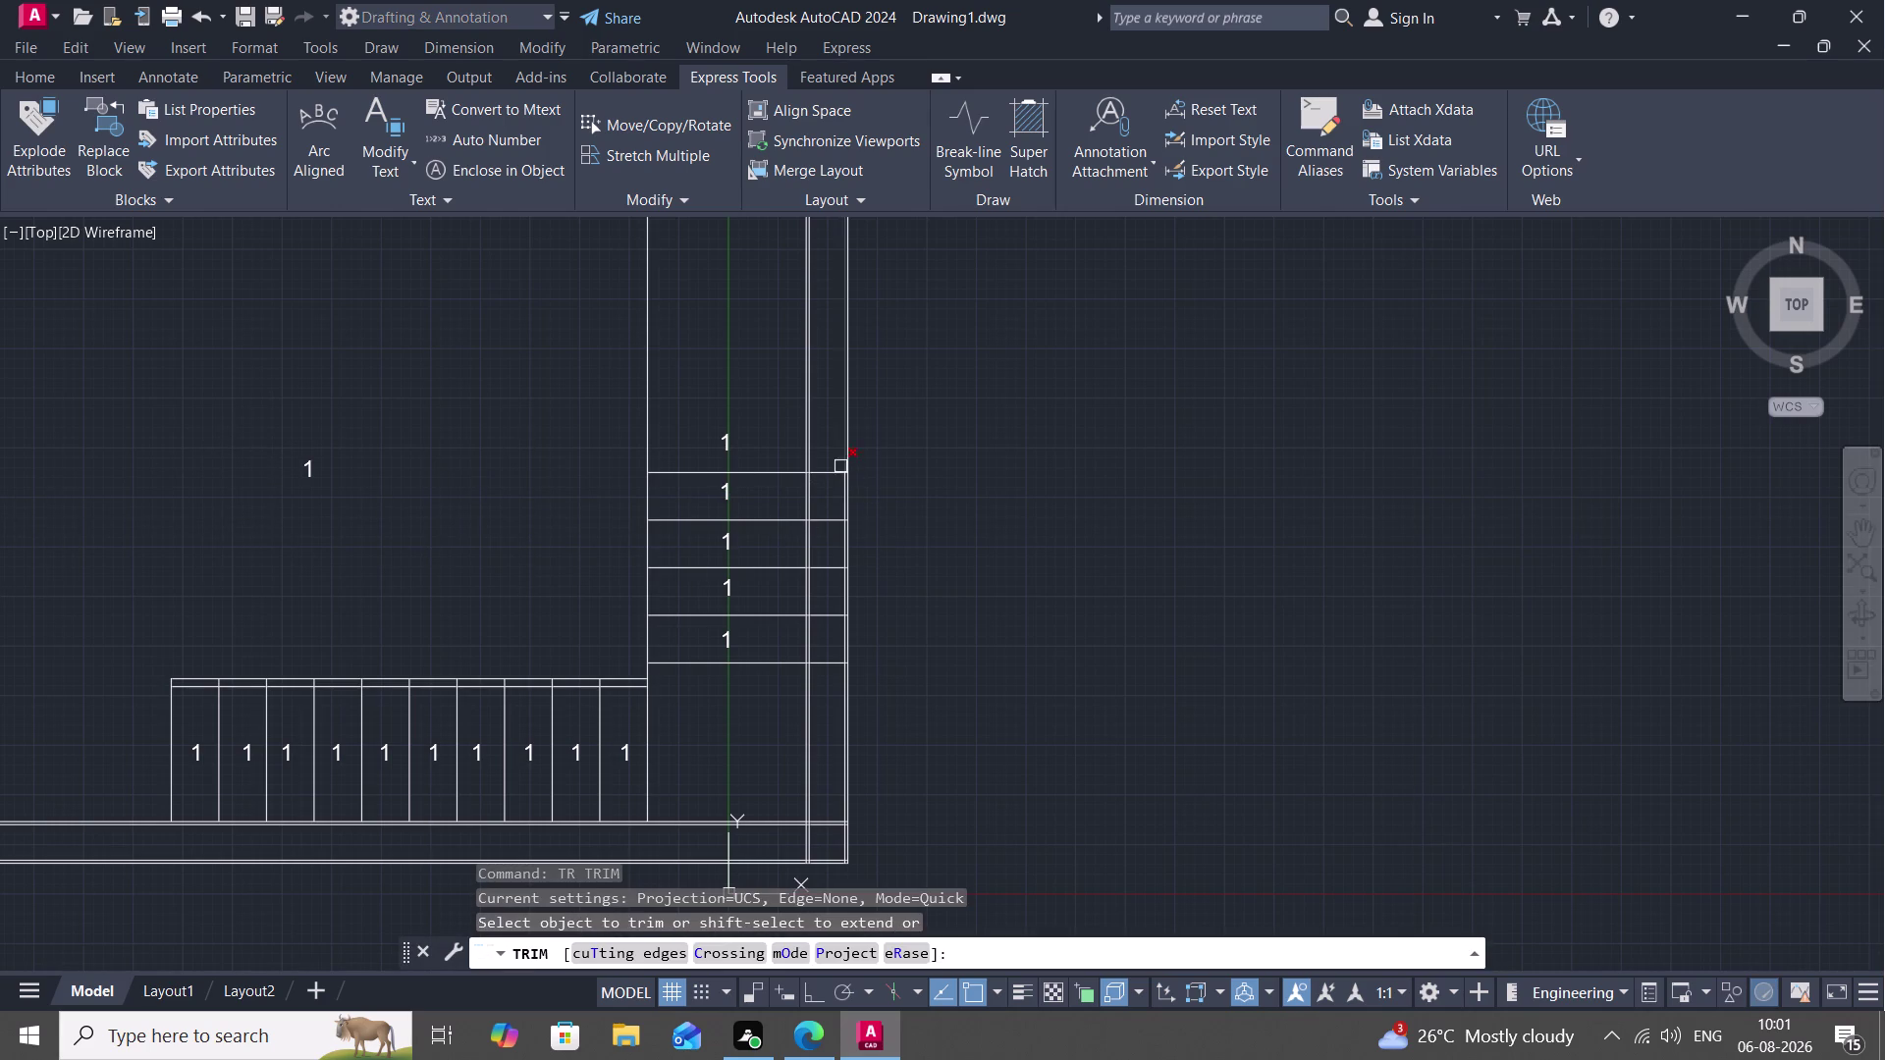
Trim the tread line ends past the handrail and the overlapping bottom-corner lines.
drag(827, 450, 824, 644)
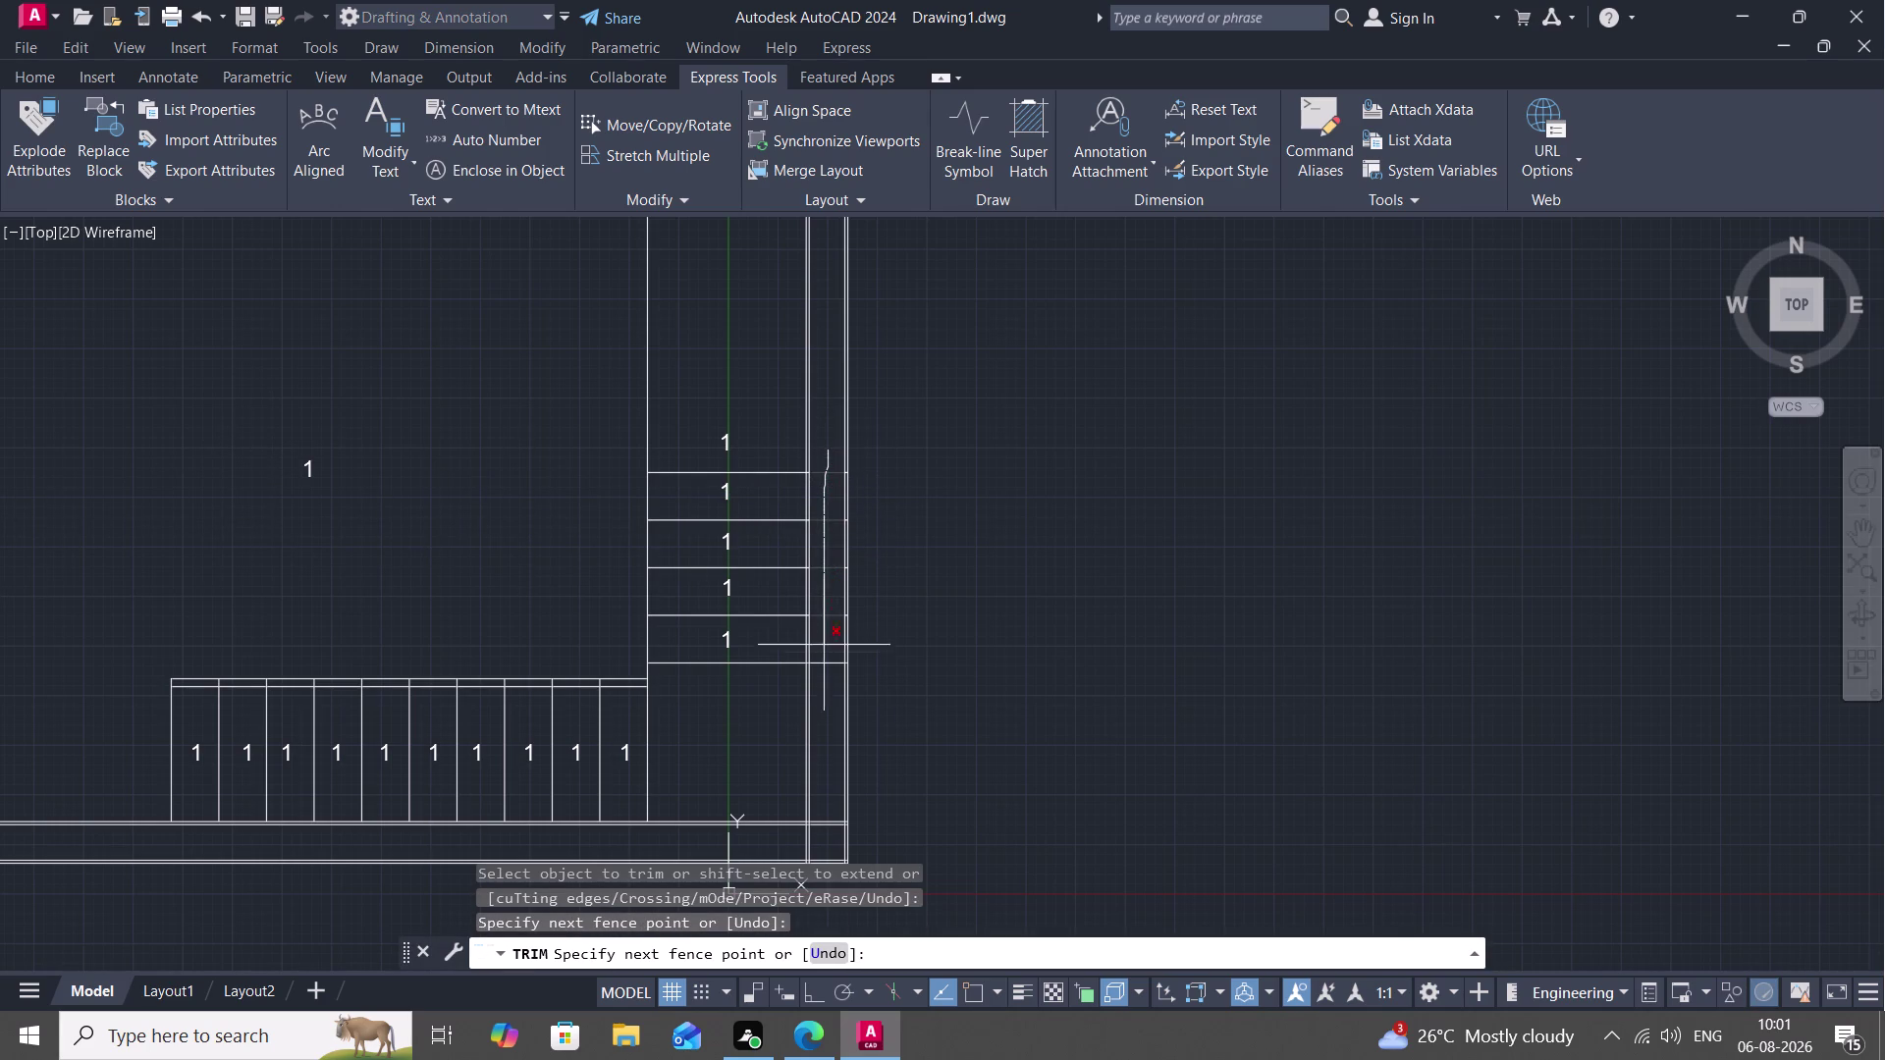
drag(824, 644, 826, 682)
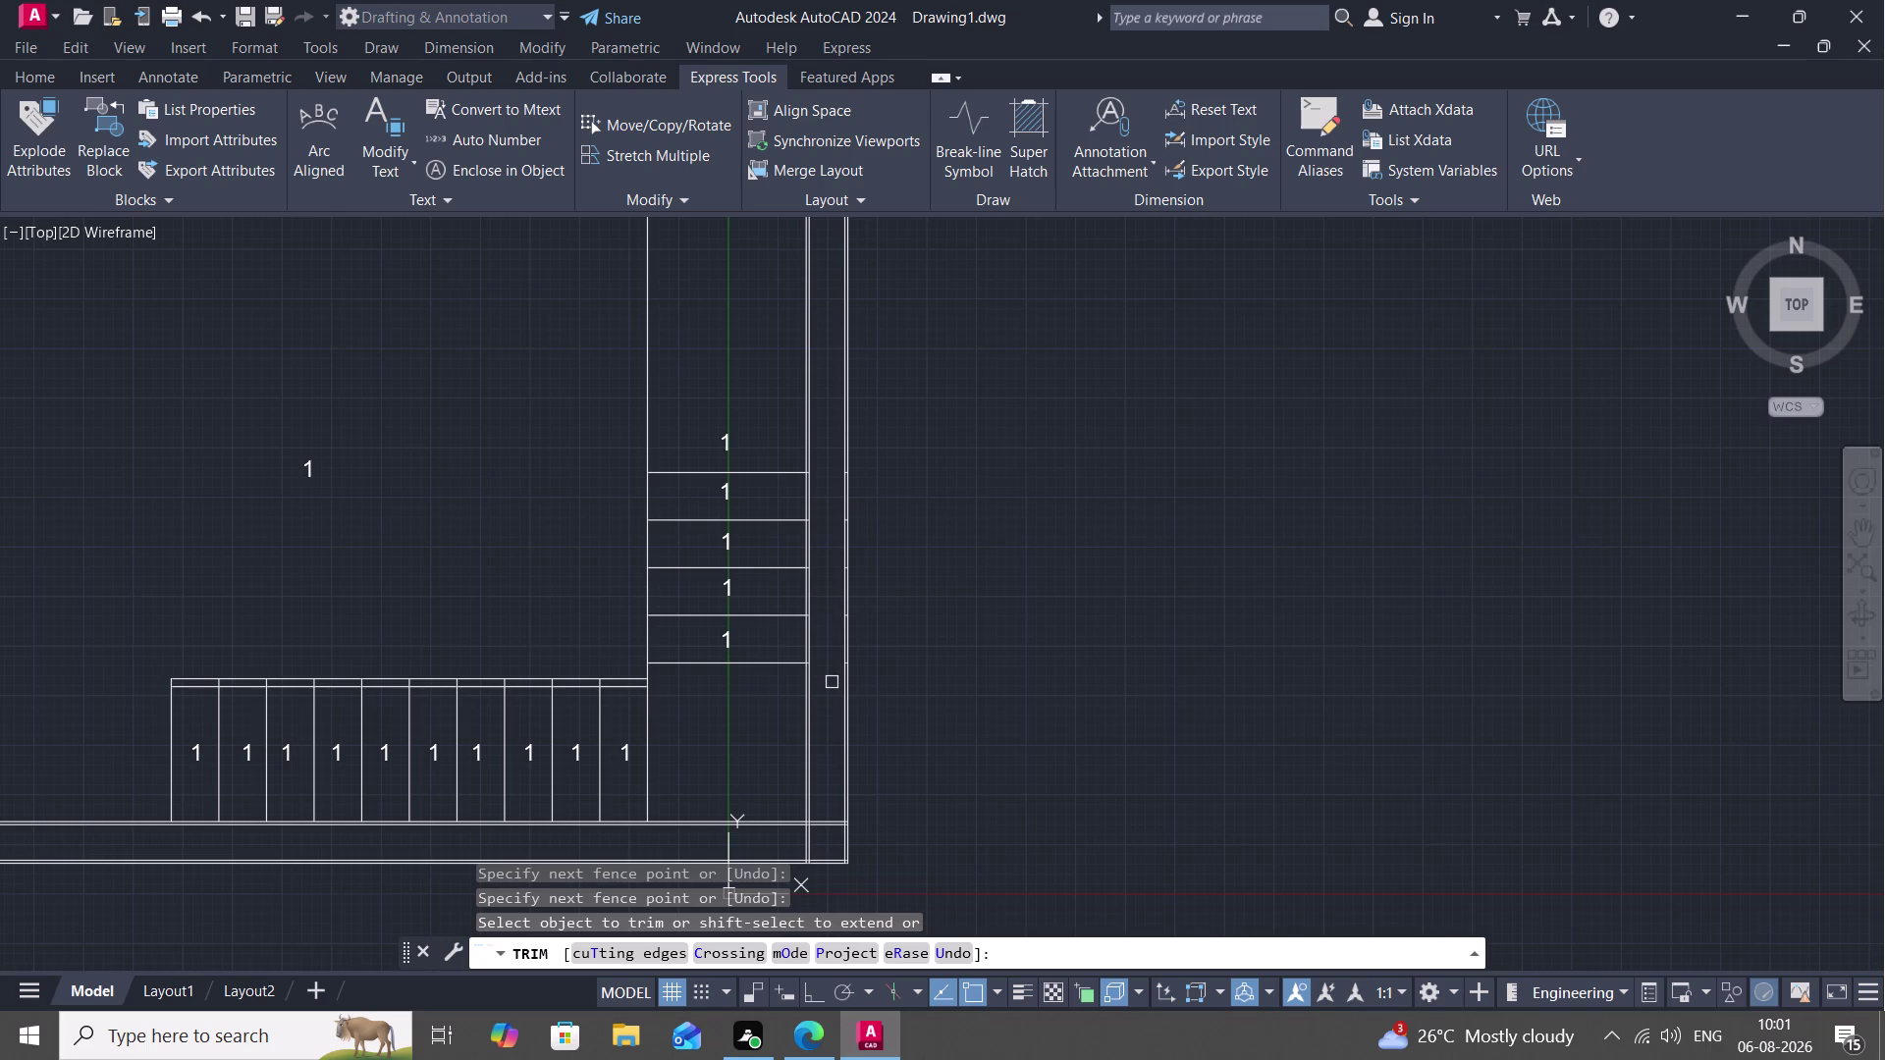
key(Escape)
drag(821, 741, 828, 805)
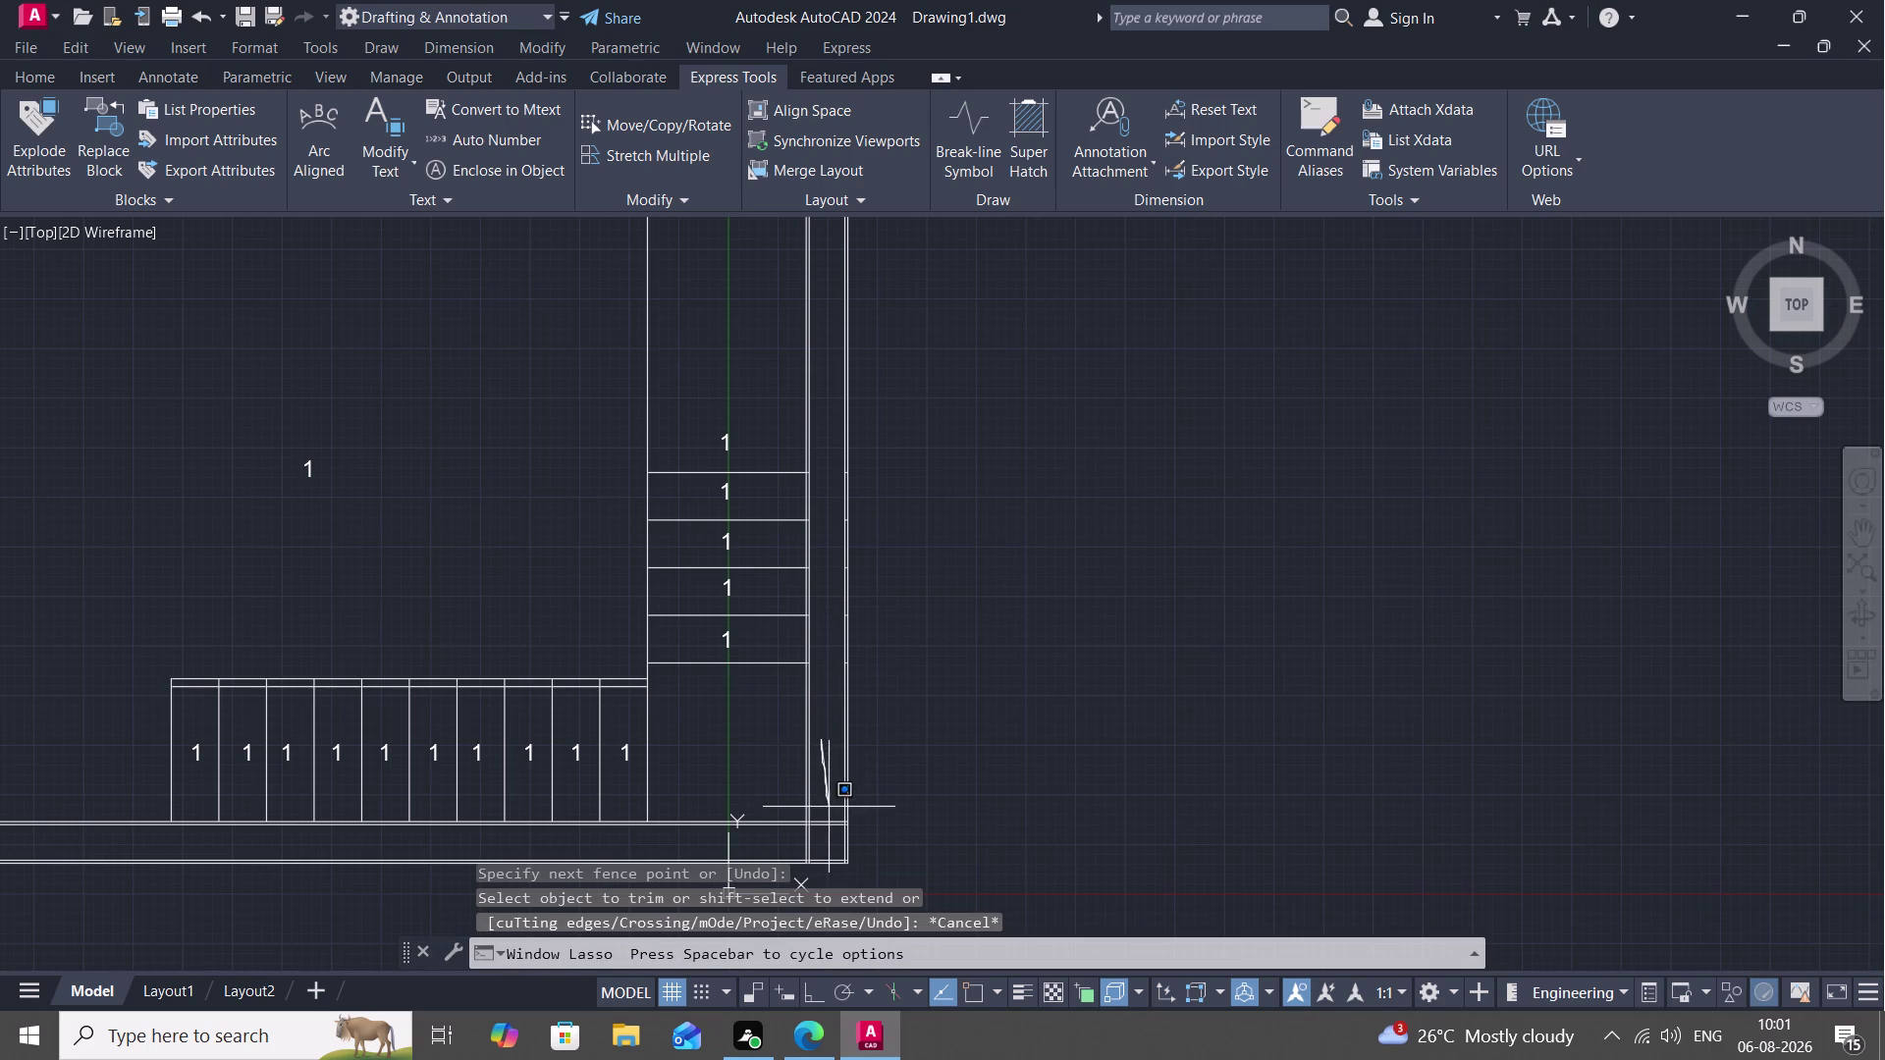
drag(828, 805, 775, 839)
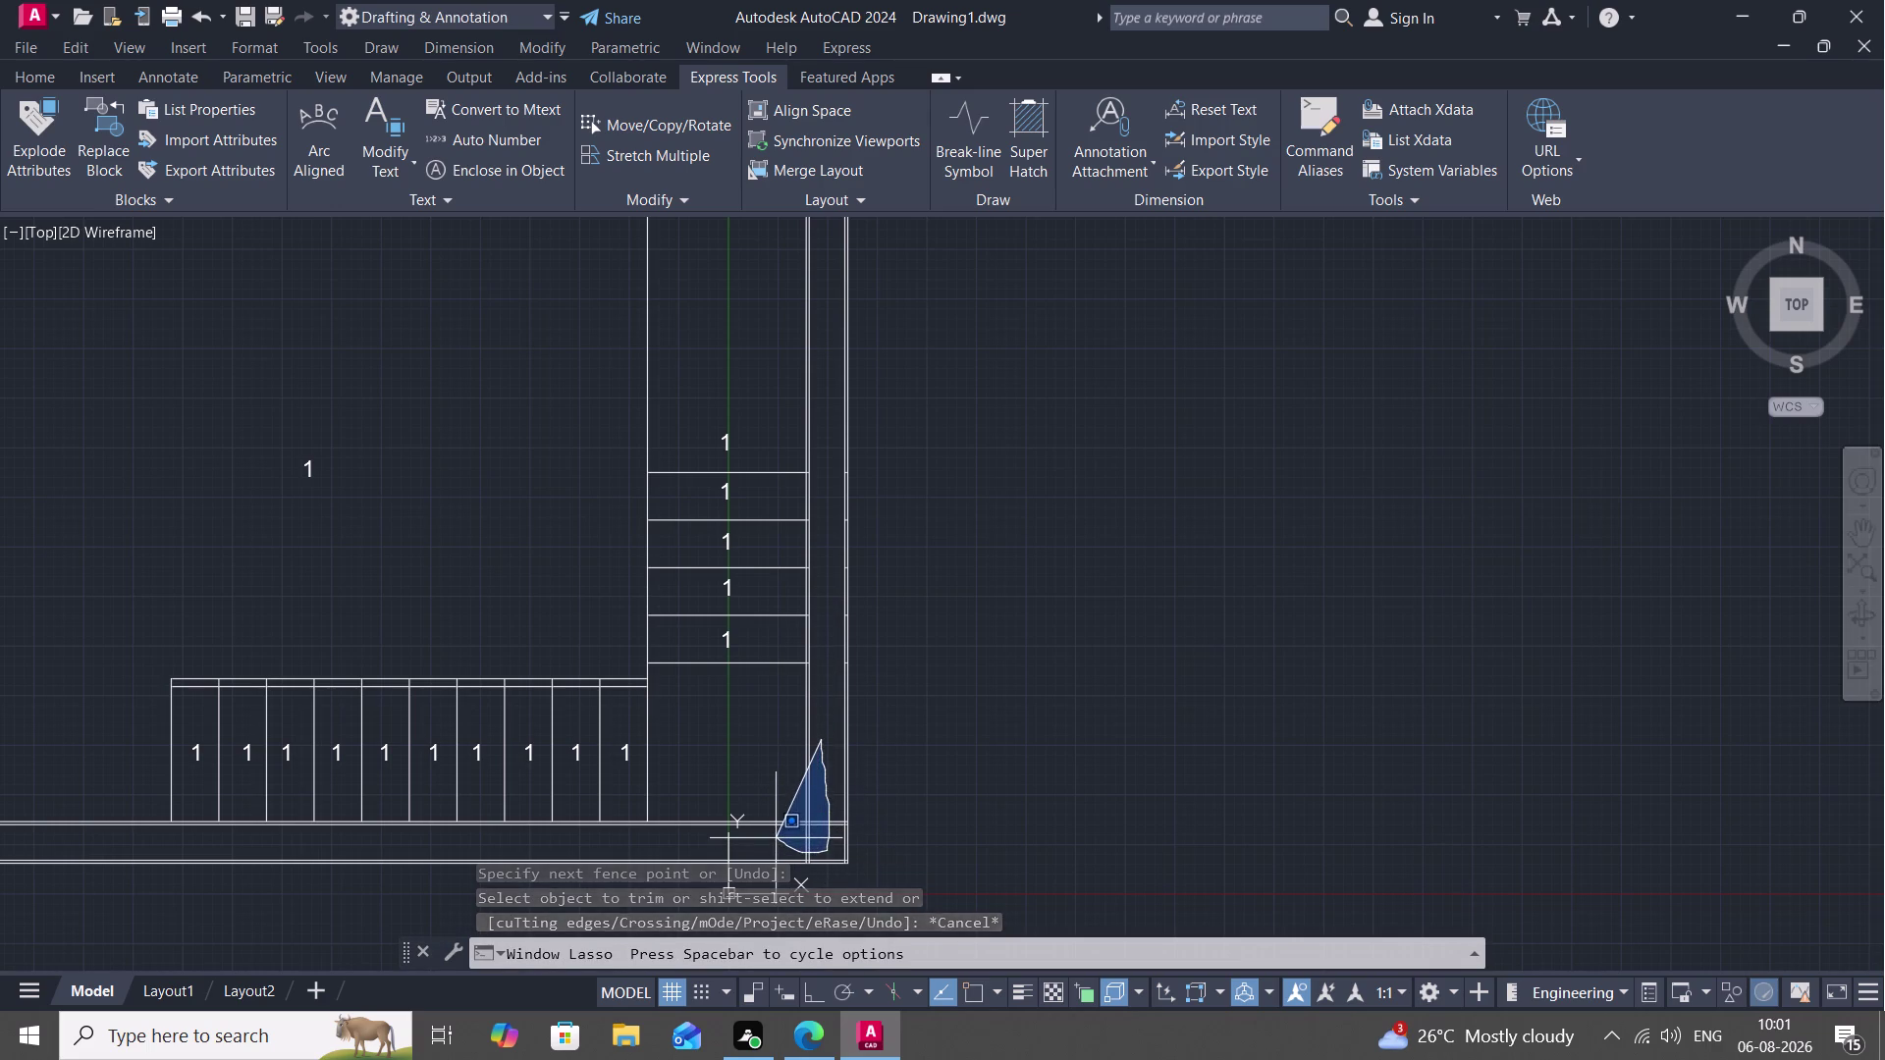
drag(787, 838, 823, 794)
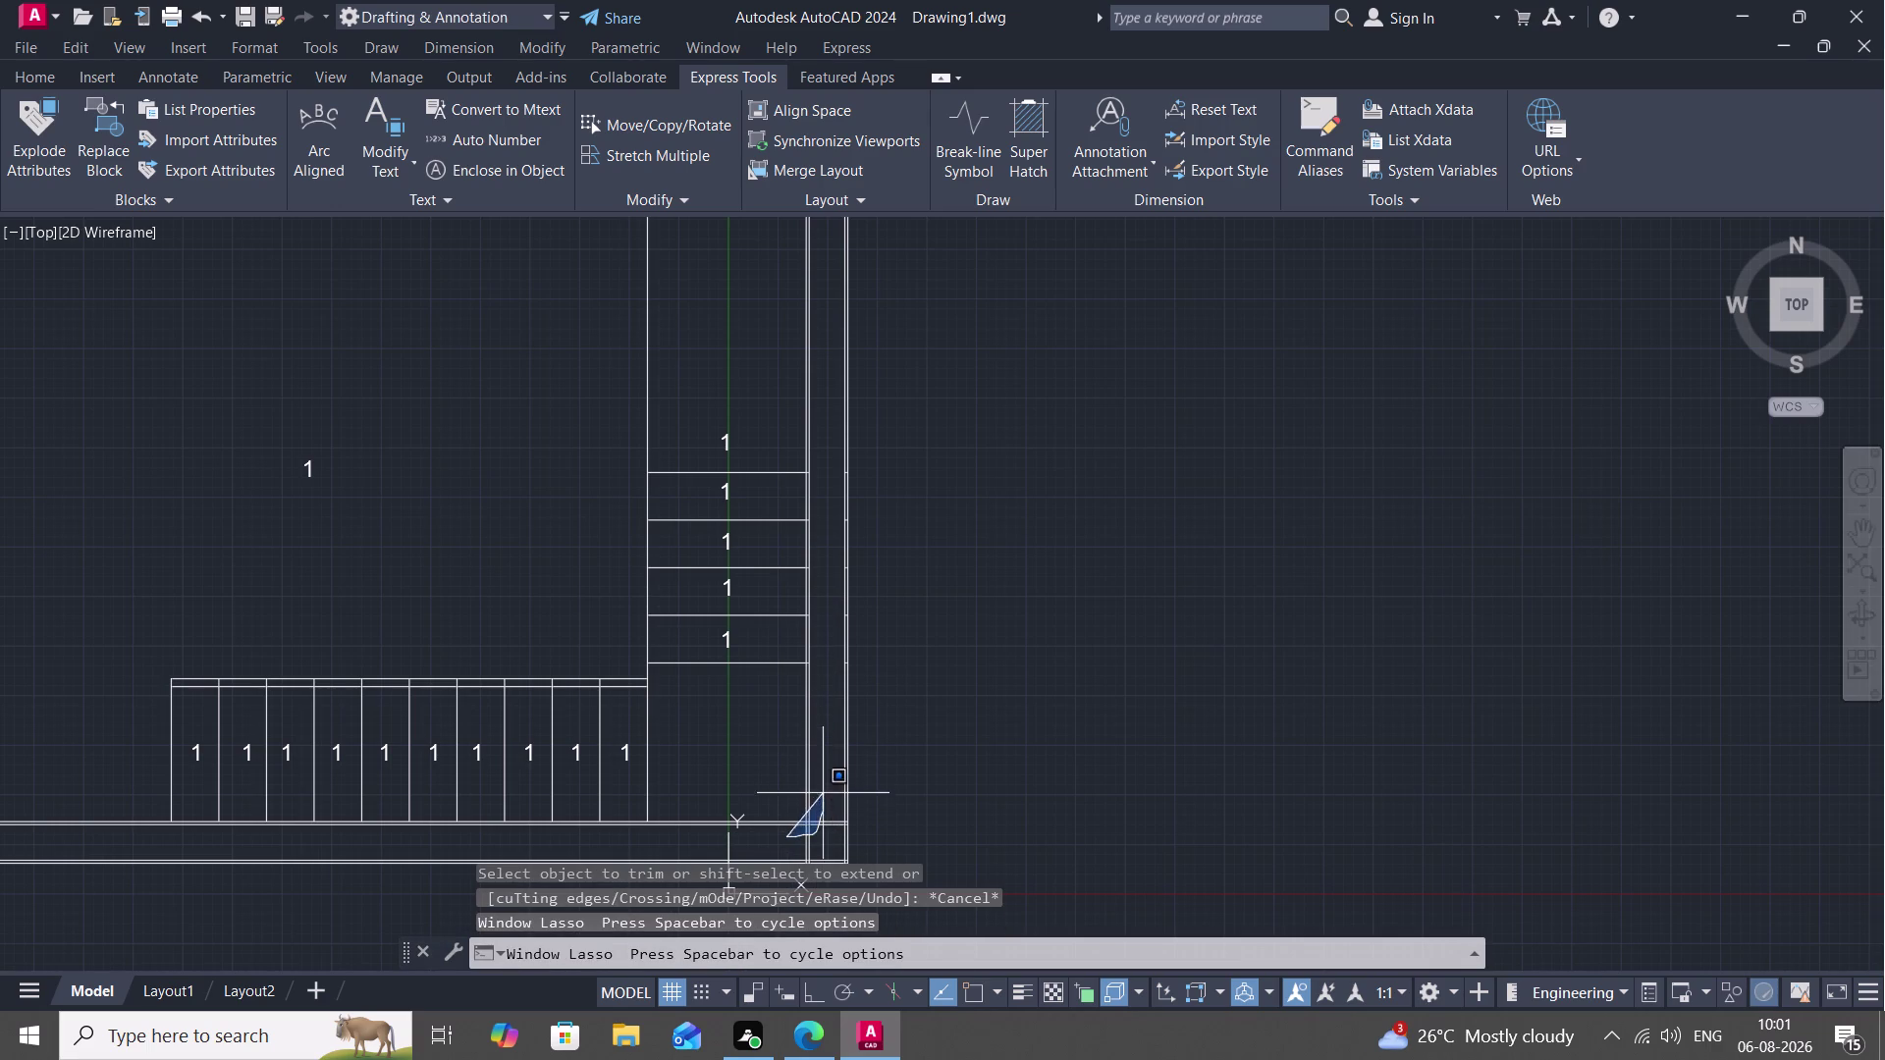
drag(822, 794, 821, 817)
key(Escape)
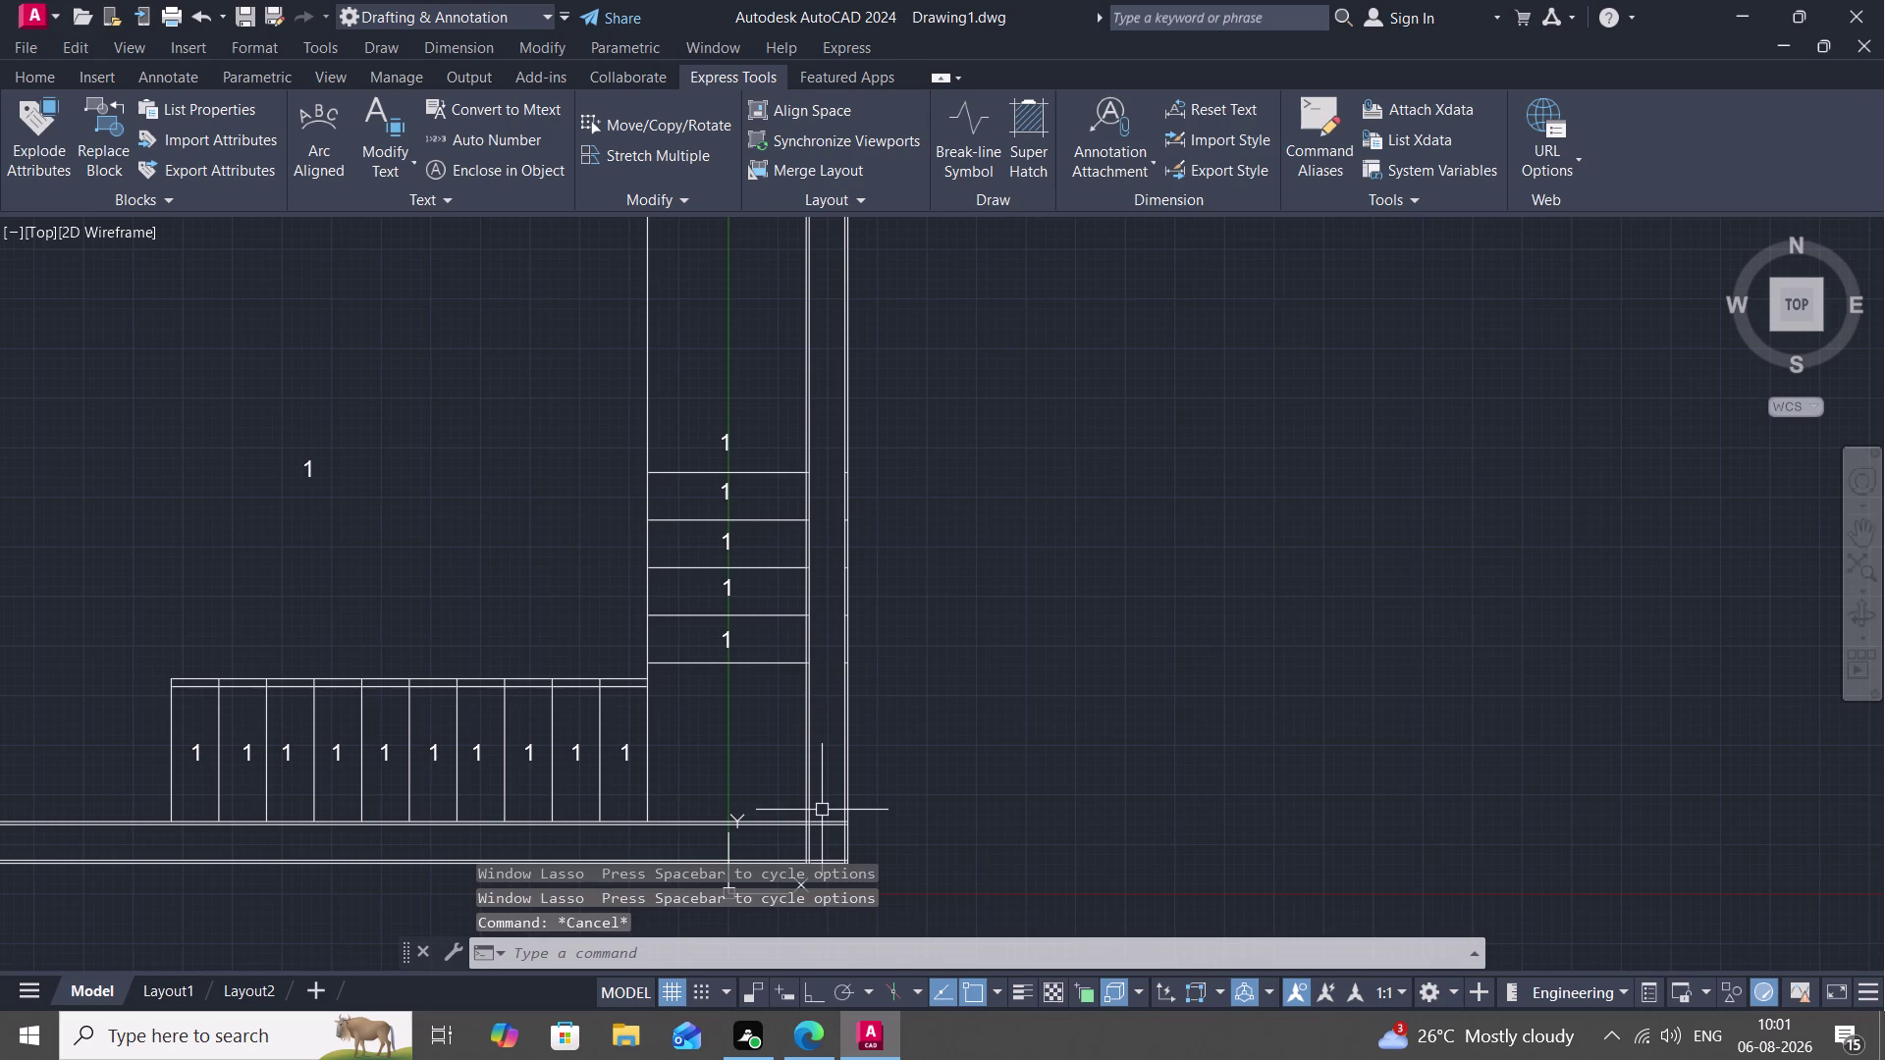
key(space)
drag(823, 780, 786, 845)
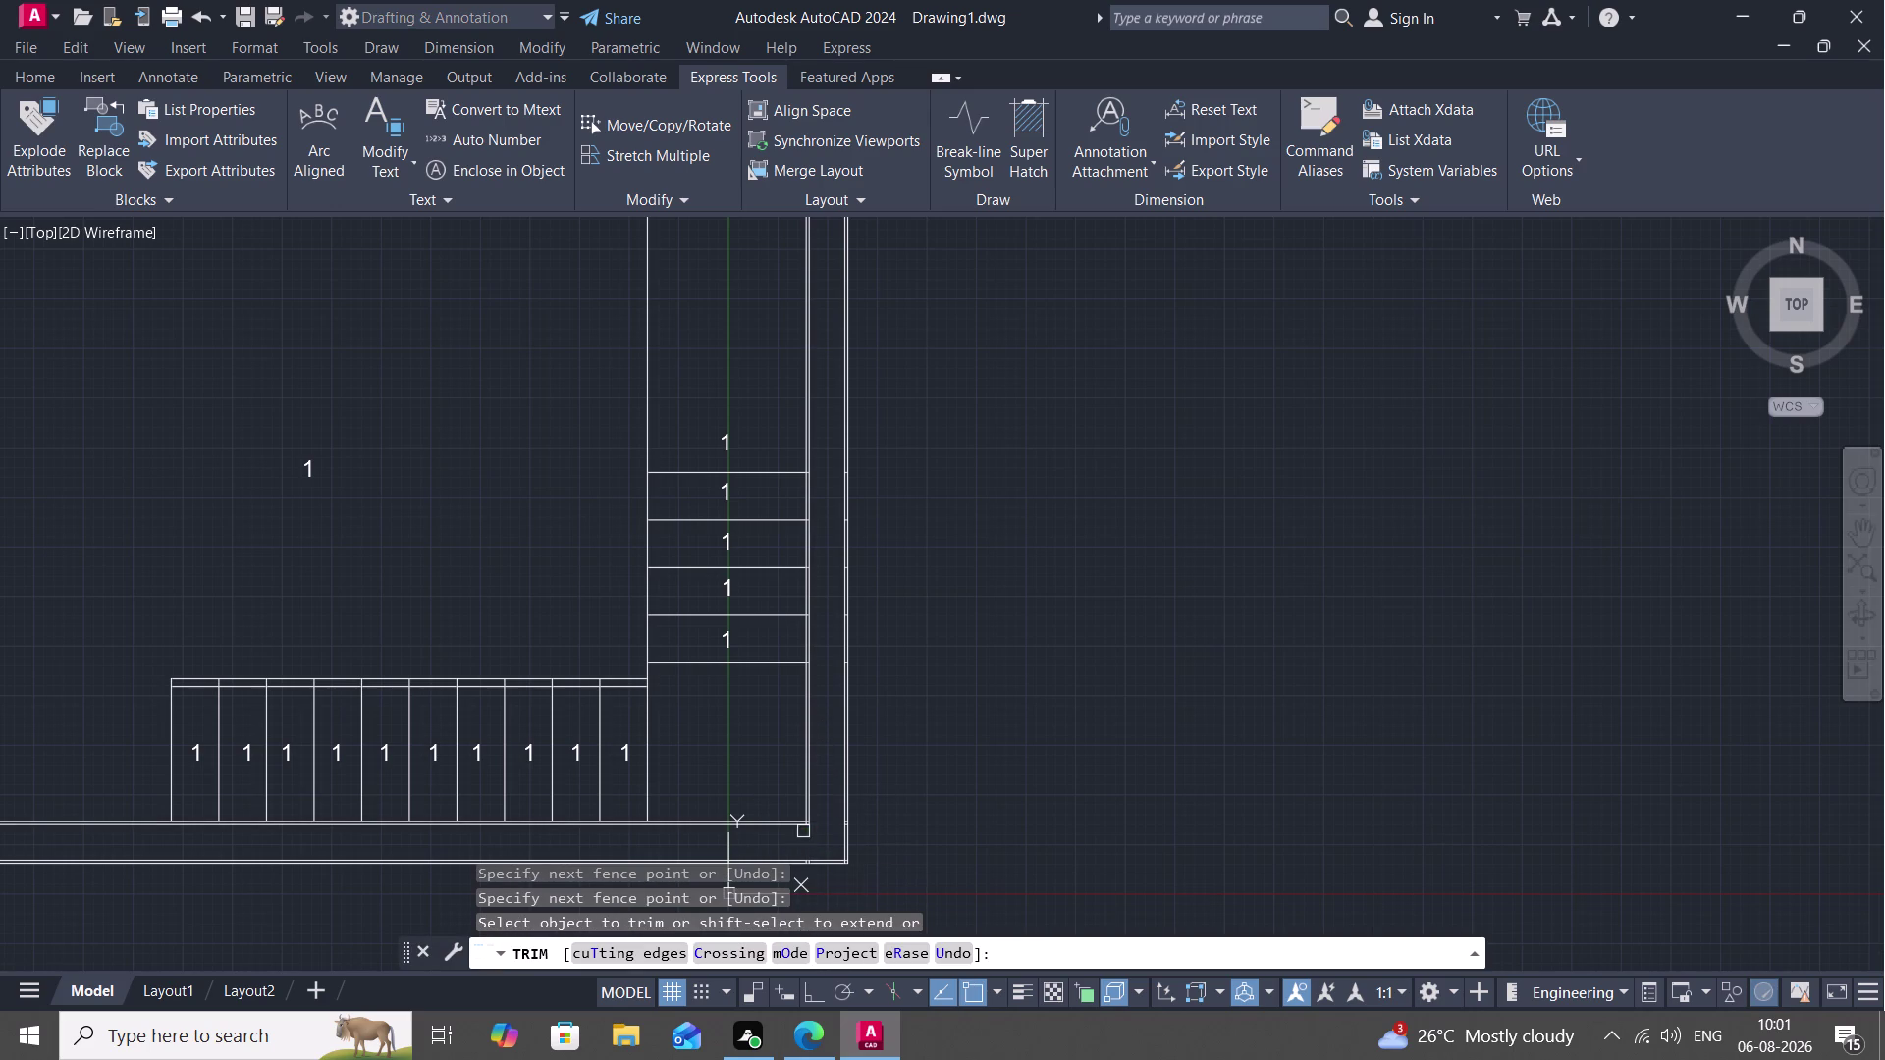
Cut the crossing and overshooting line ends at the wall corner.
scroll(up, 3)
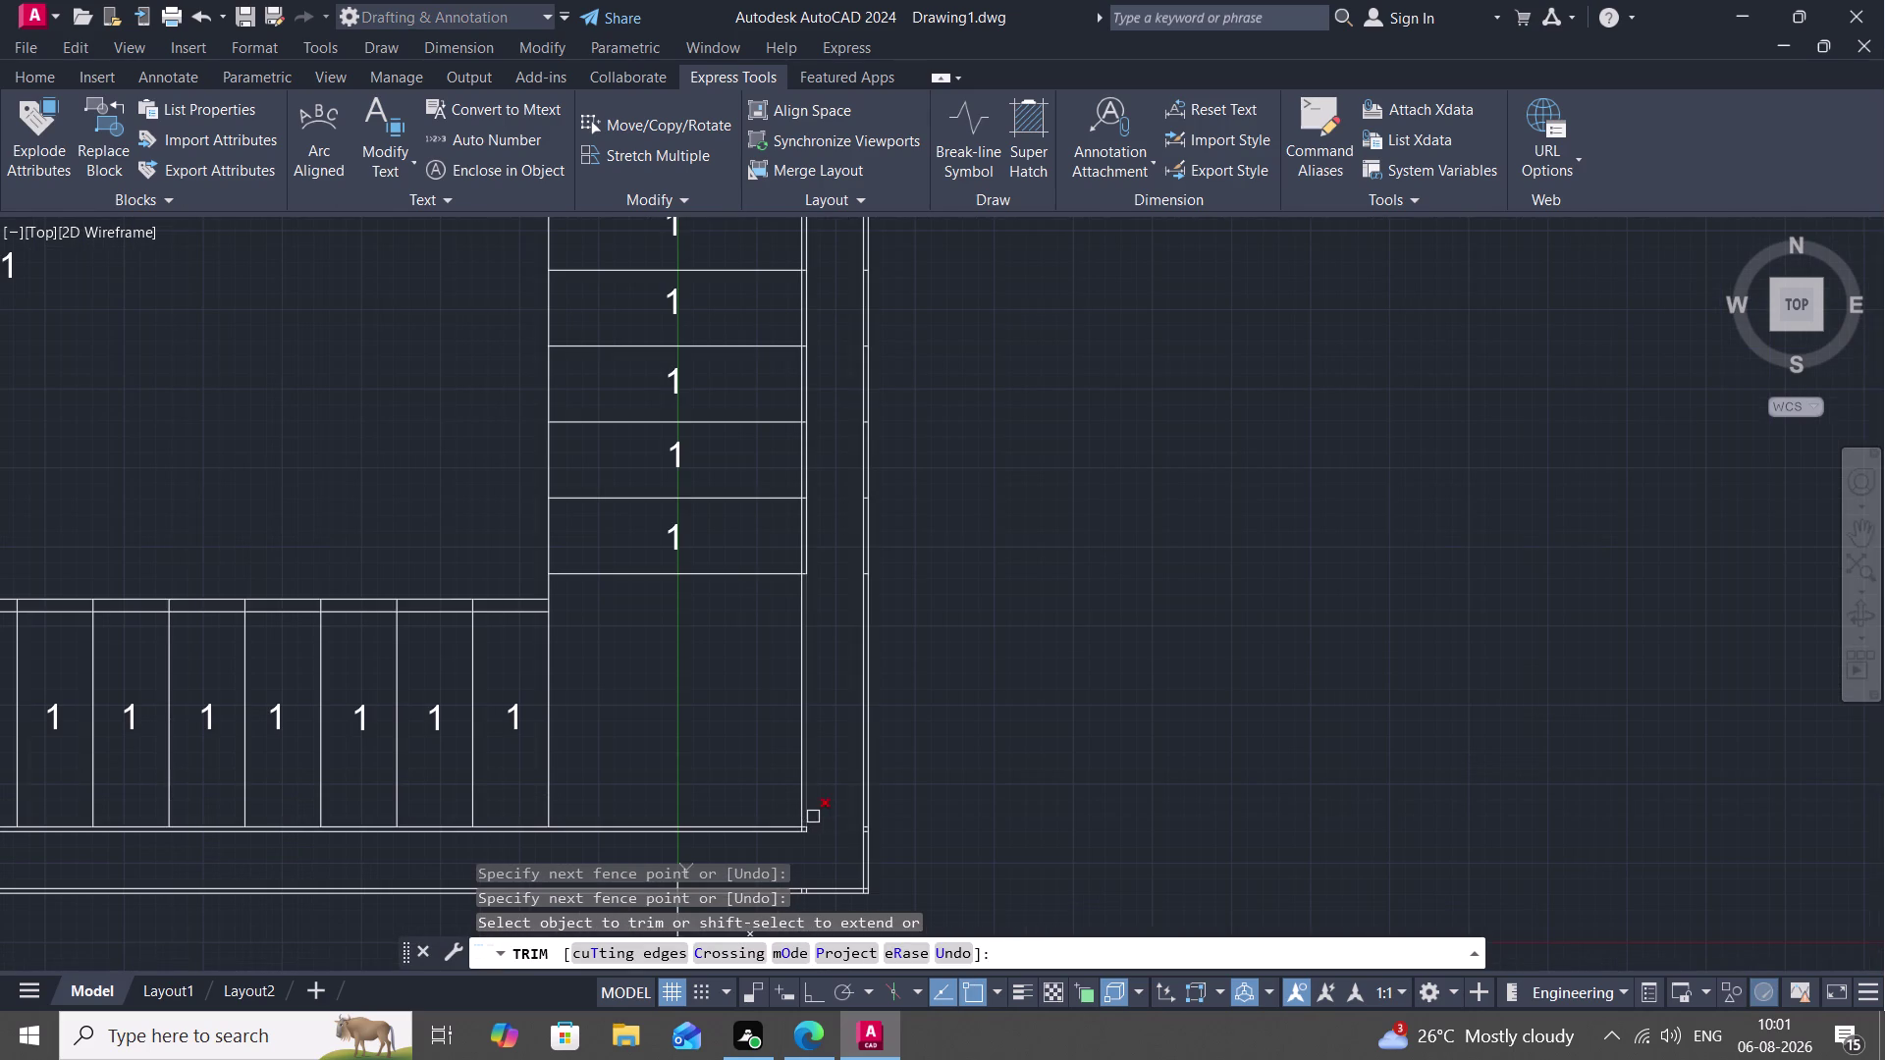
key(Escape)
middle_drag(819, 827, 879, 597)
scroll(up, 3)
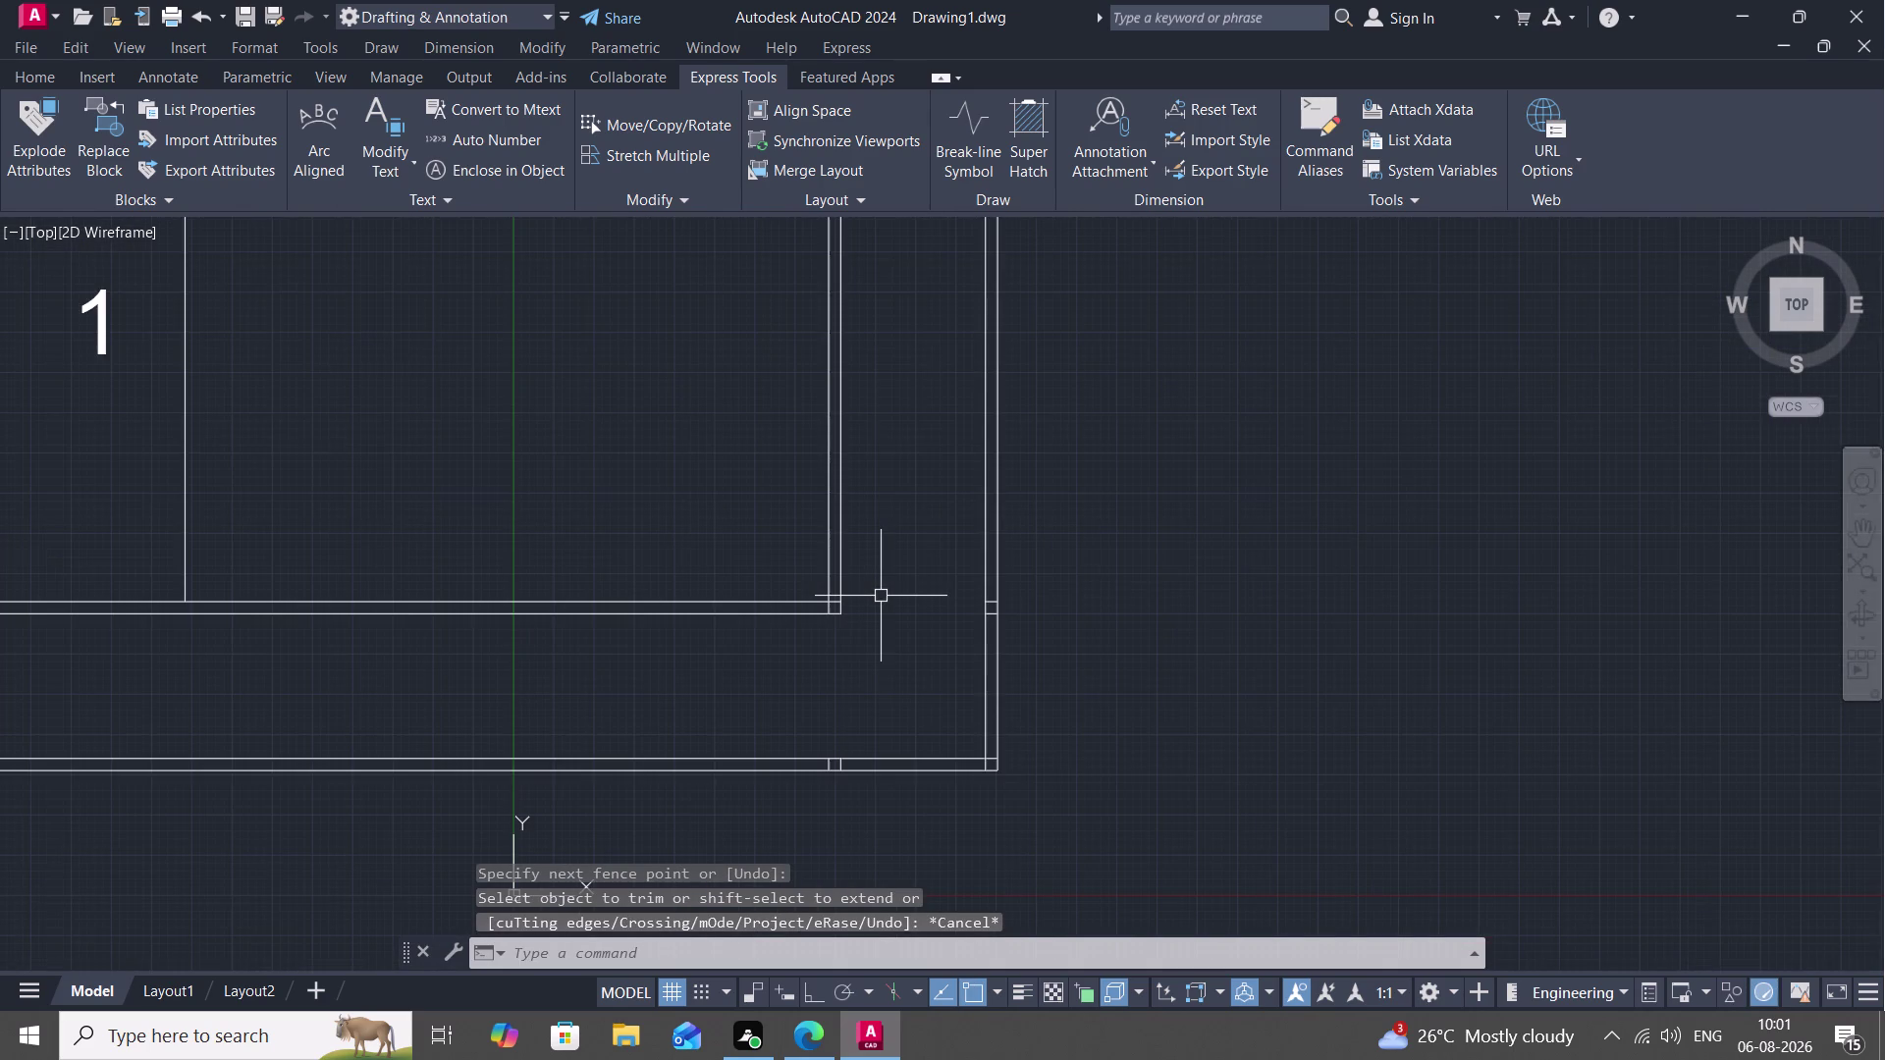
scroll(up, 3)
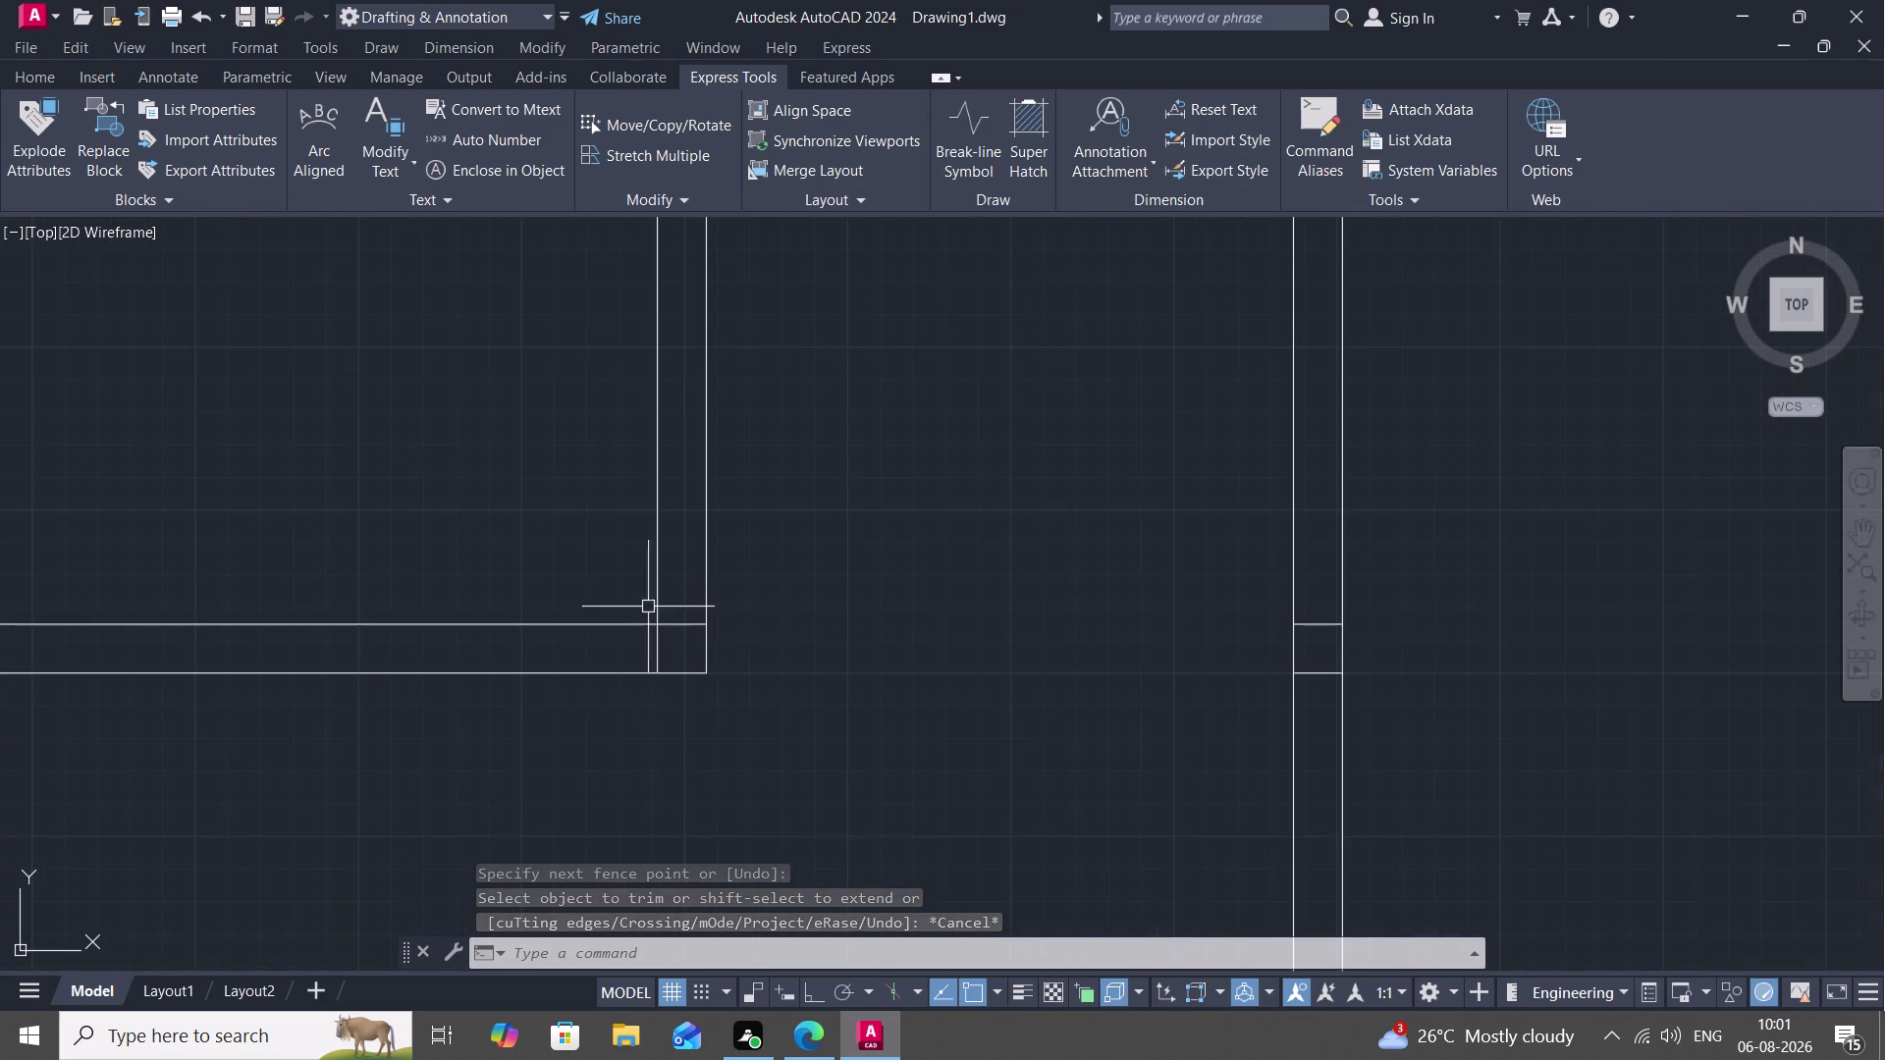
key(space)
drag(683, 610, 680, 639)
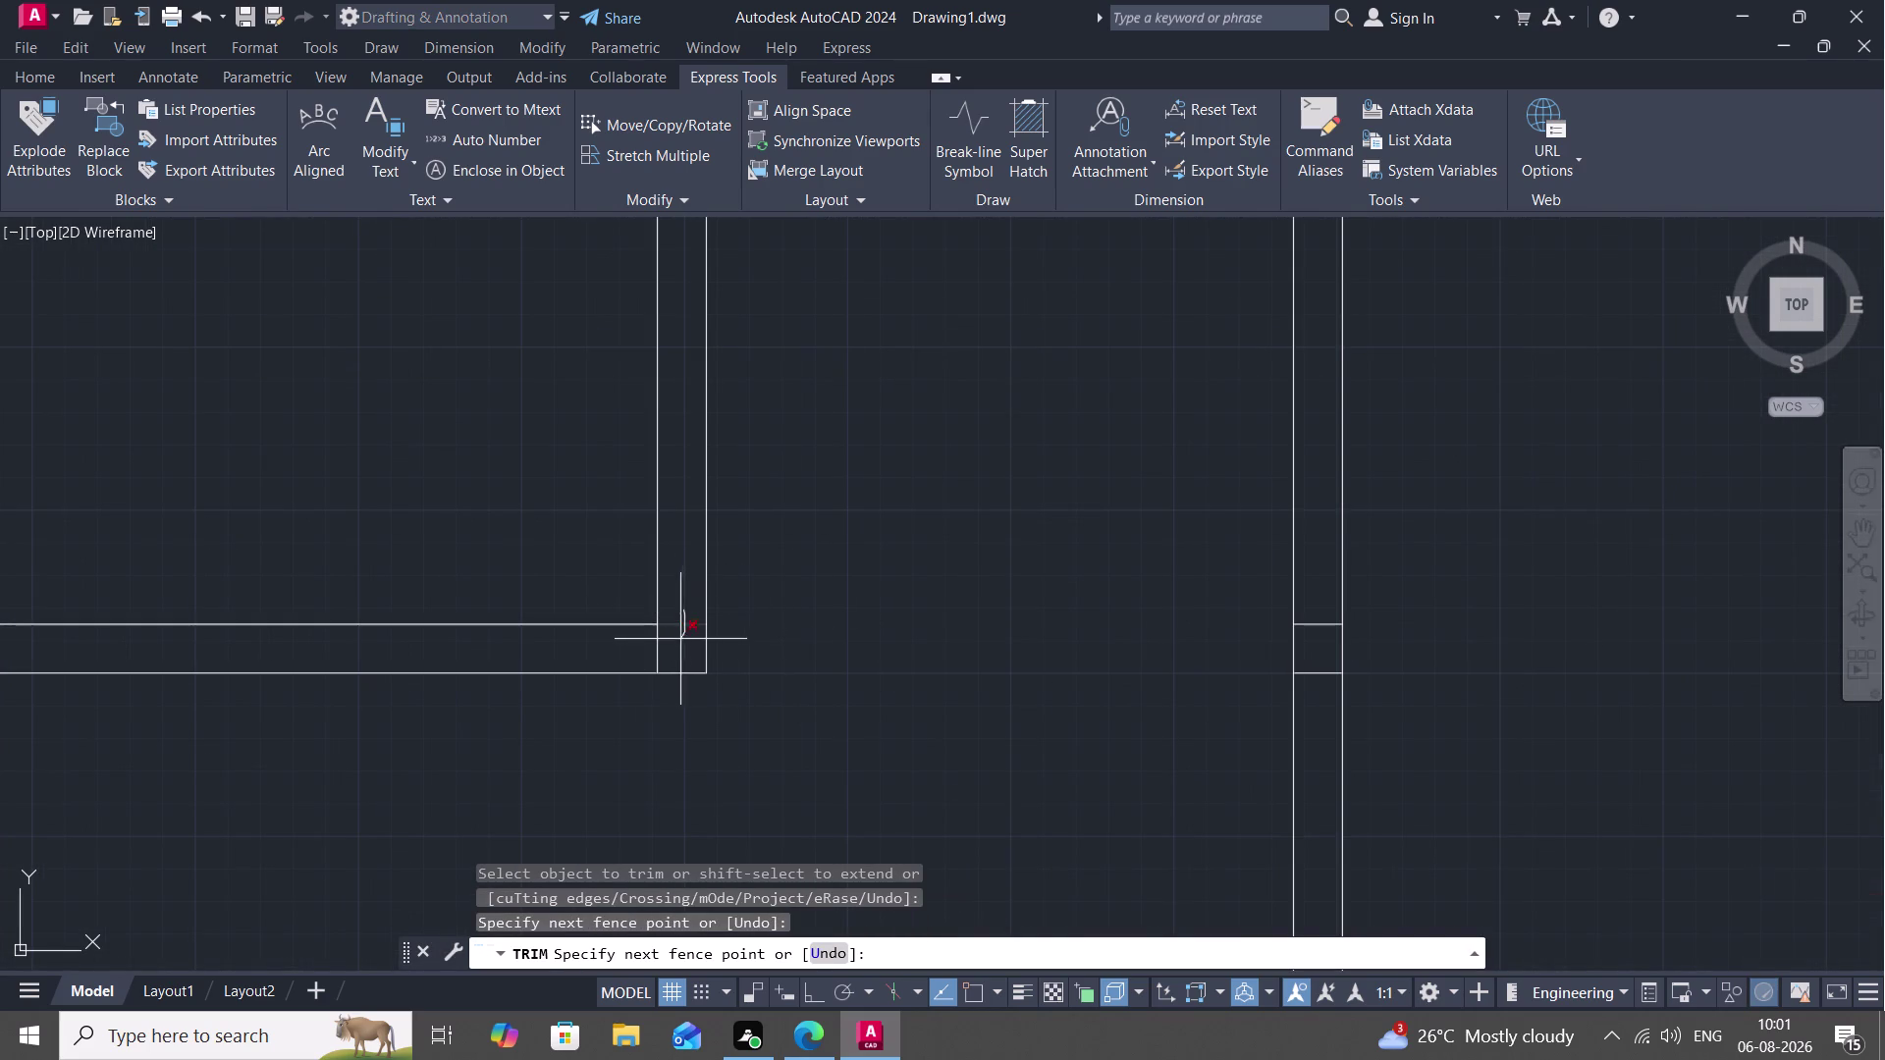
drag(680, 639, 643, 654)
Trim the overshooting corner line farther along the wall lines.
scroll(down, 3)
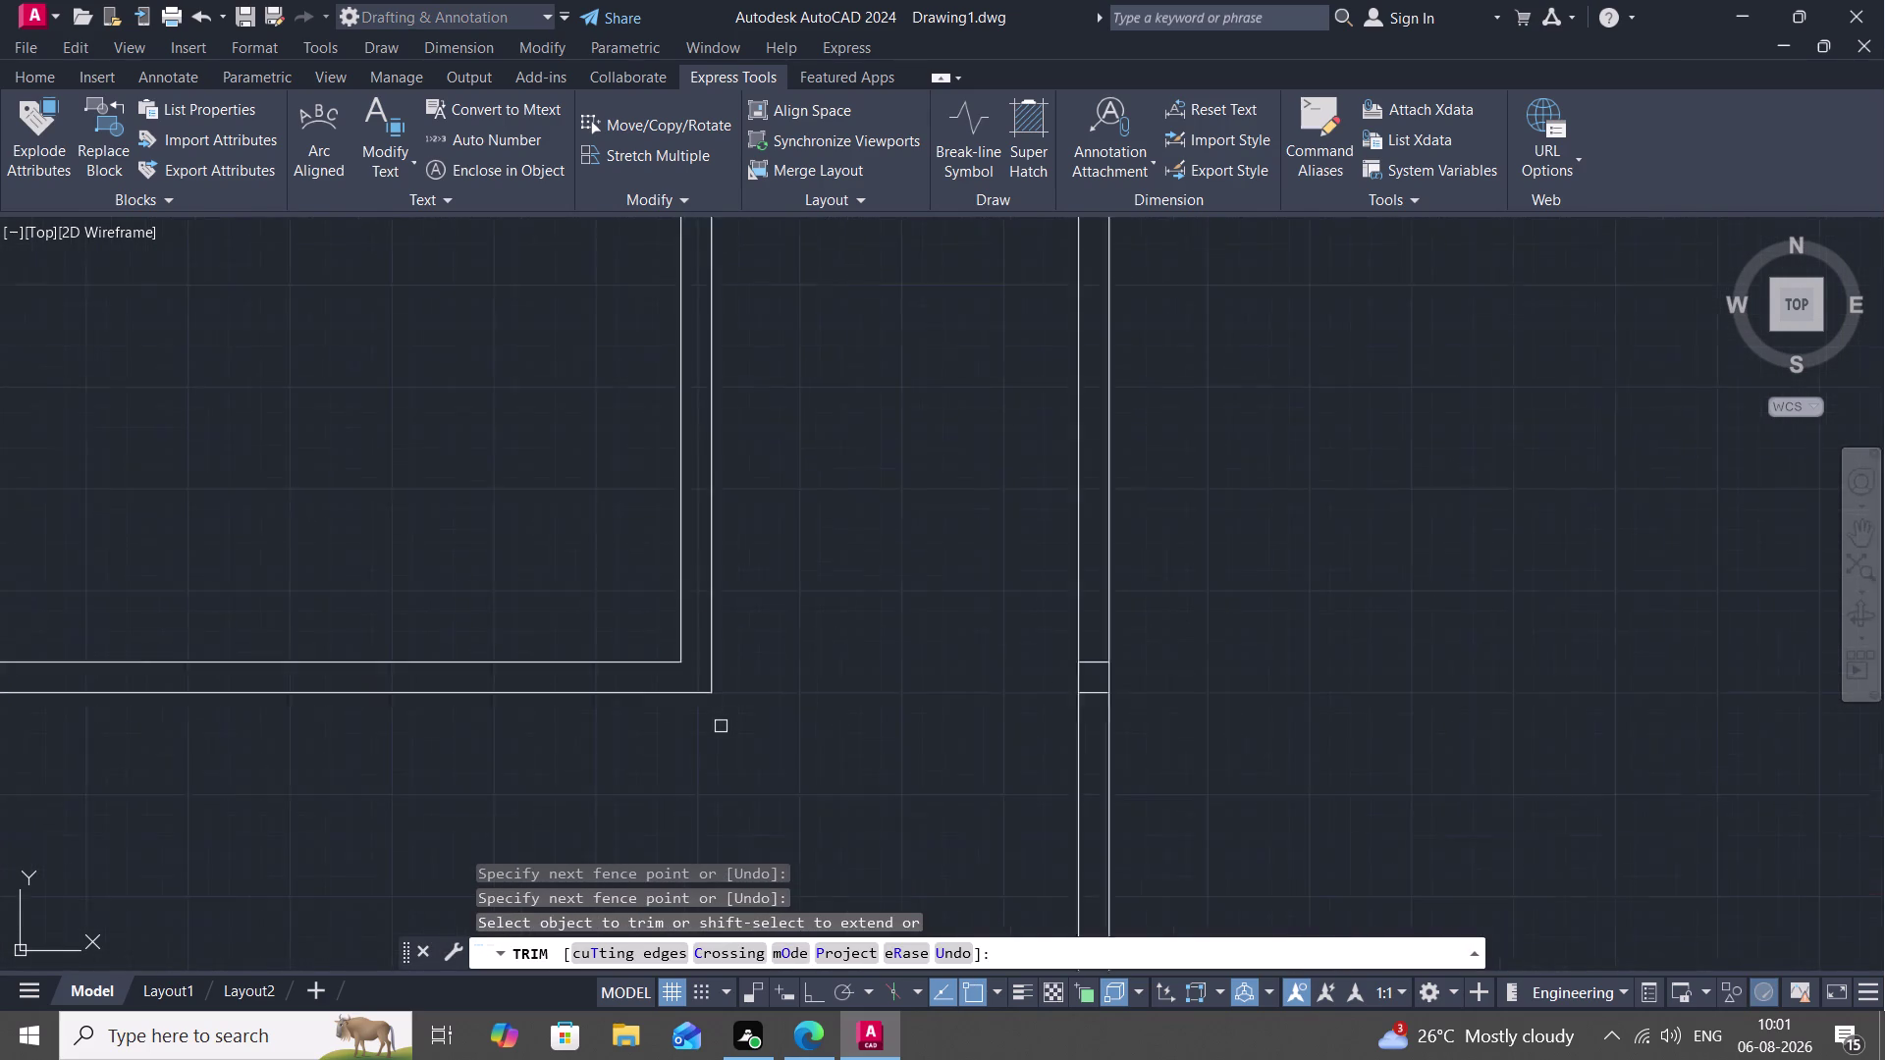
scroll(down, 3)
middle_drag(710, 720, 651, 458)
scroll(up, 3)
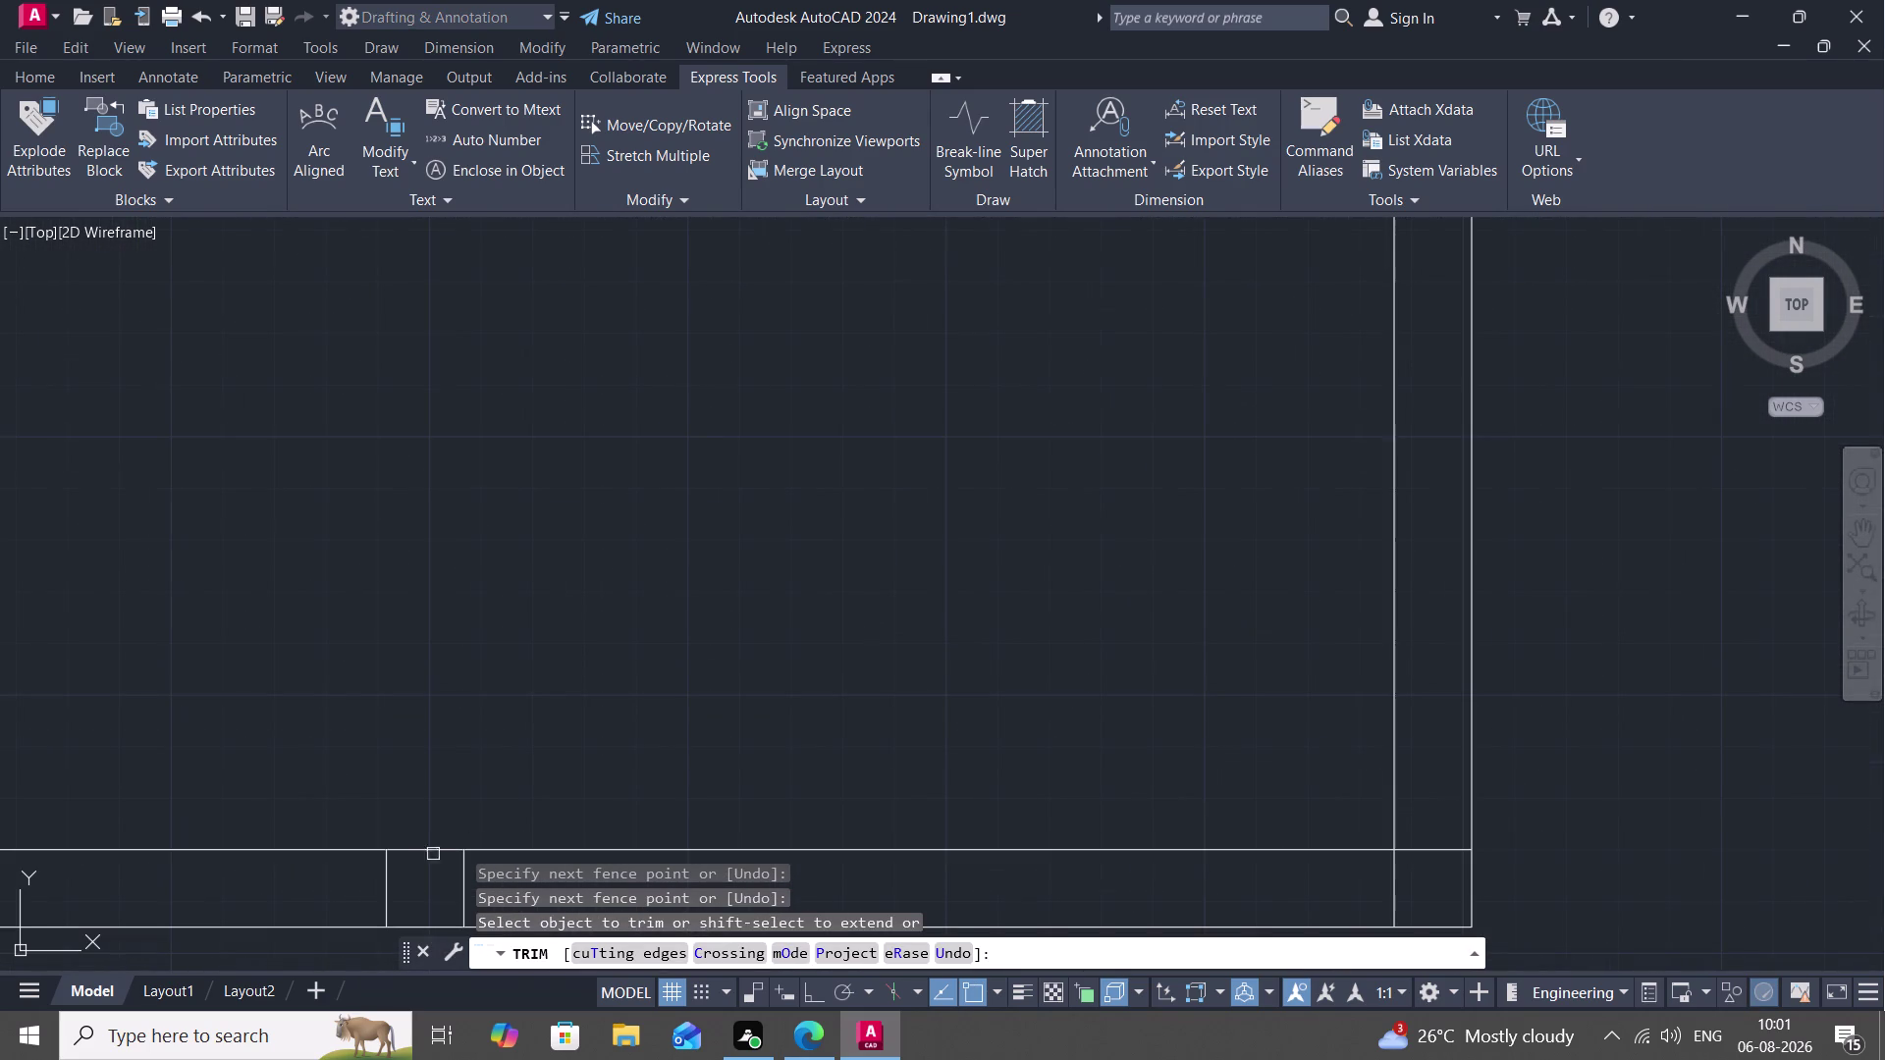
drag(358, 876, 469, 881)
scroll(down, 3)
middle_drag(654, 712, 449, 588)
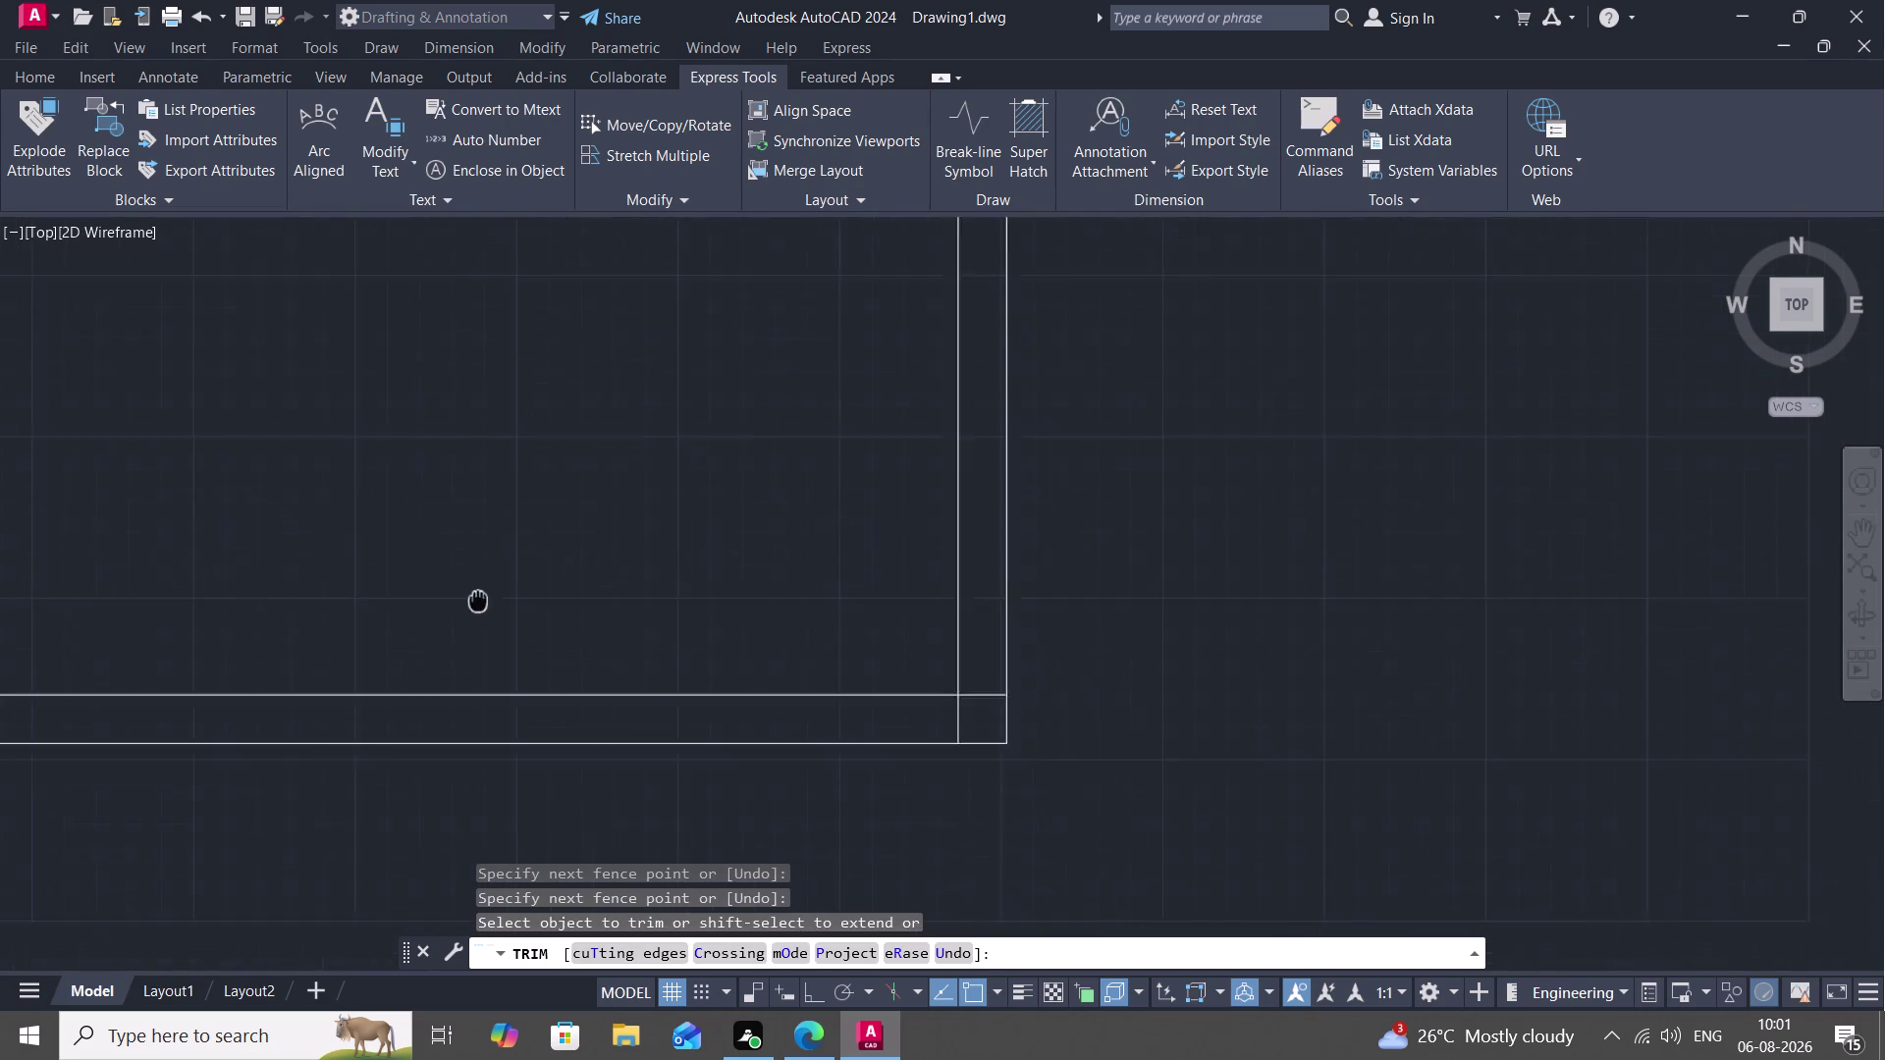
middle_drag(450, 588, 408, 573)
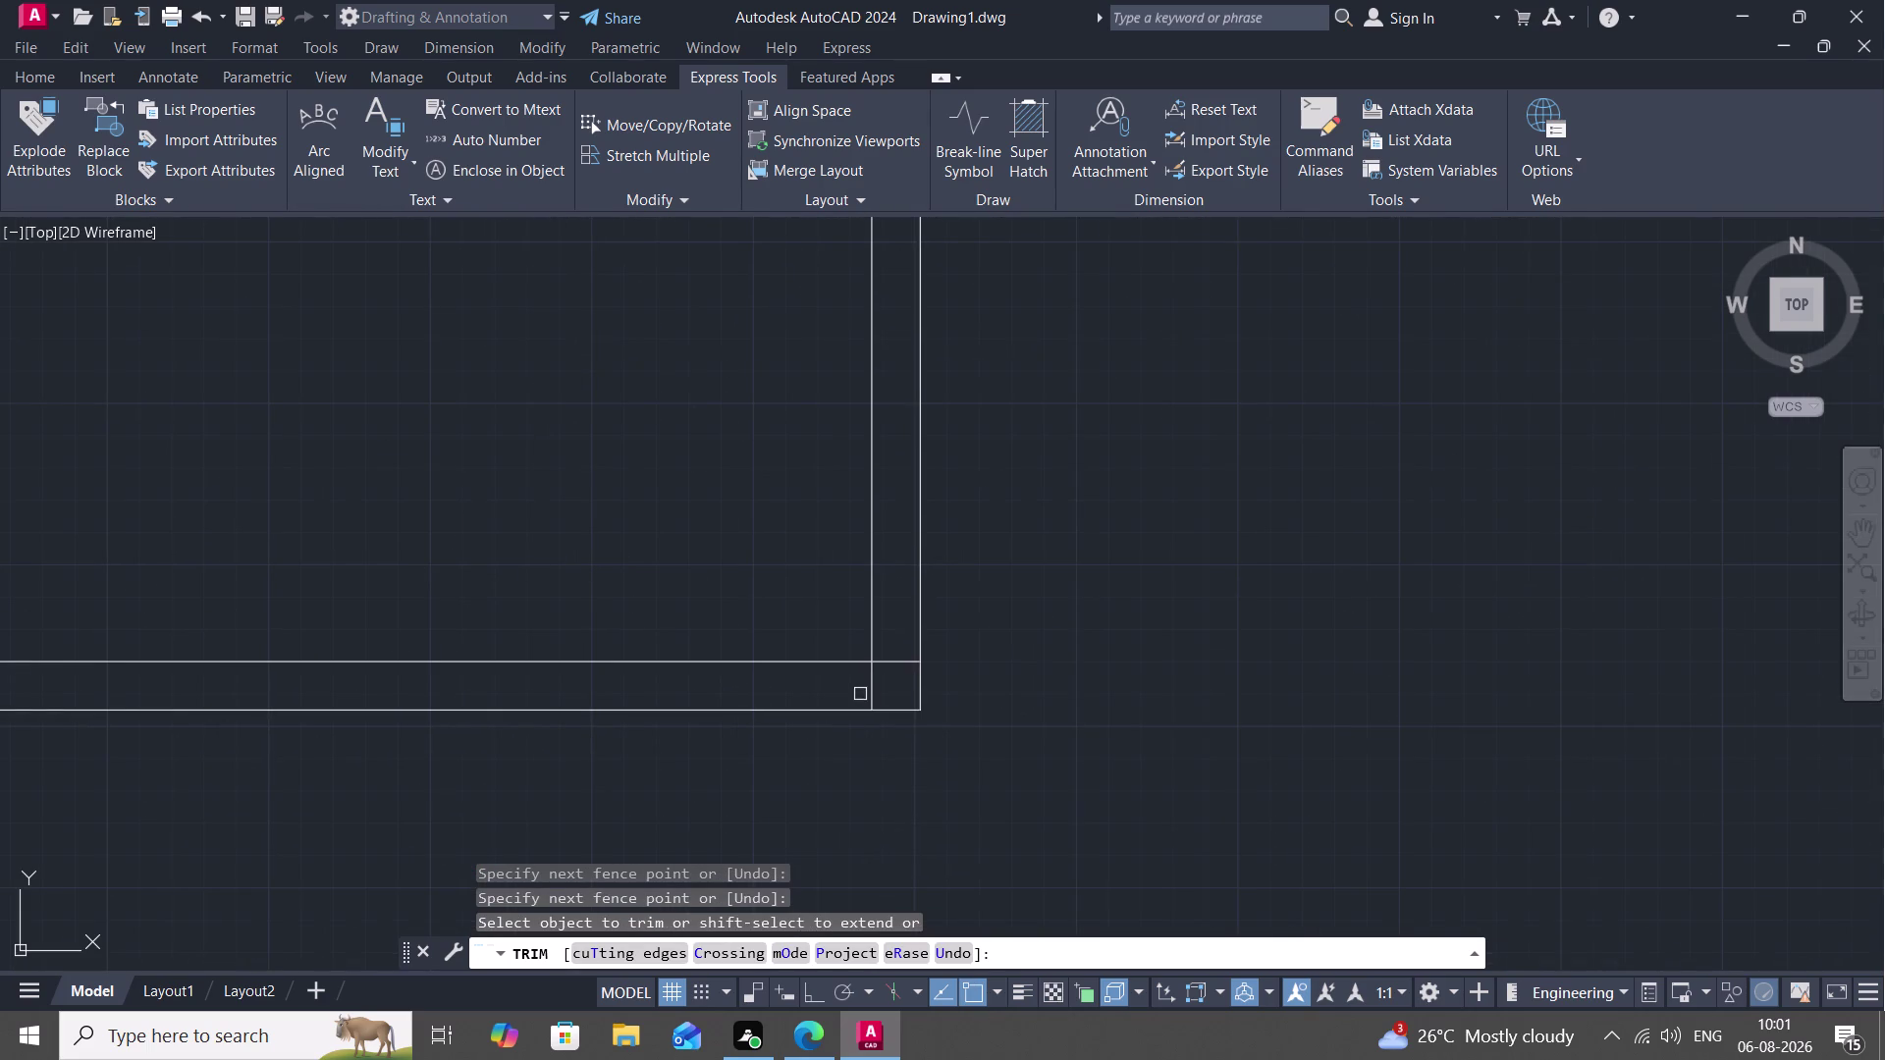
drag(849, 686, 889, 658)
Trim the line segment spanning the wall gap.
scroll(down, 3)
middle_drag(871, 274, 804, 591)
scroll(up, 3)
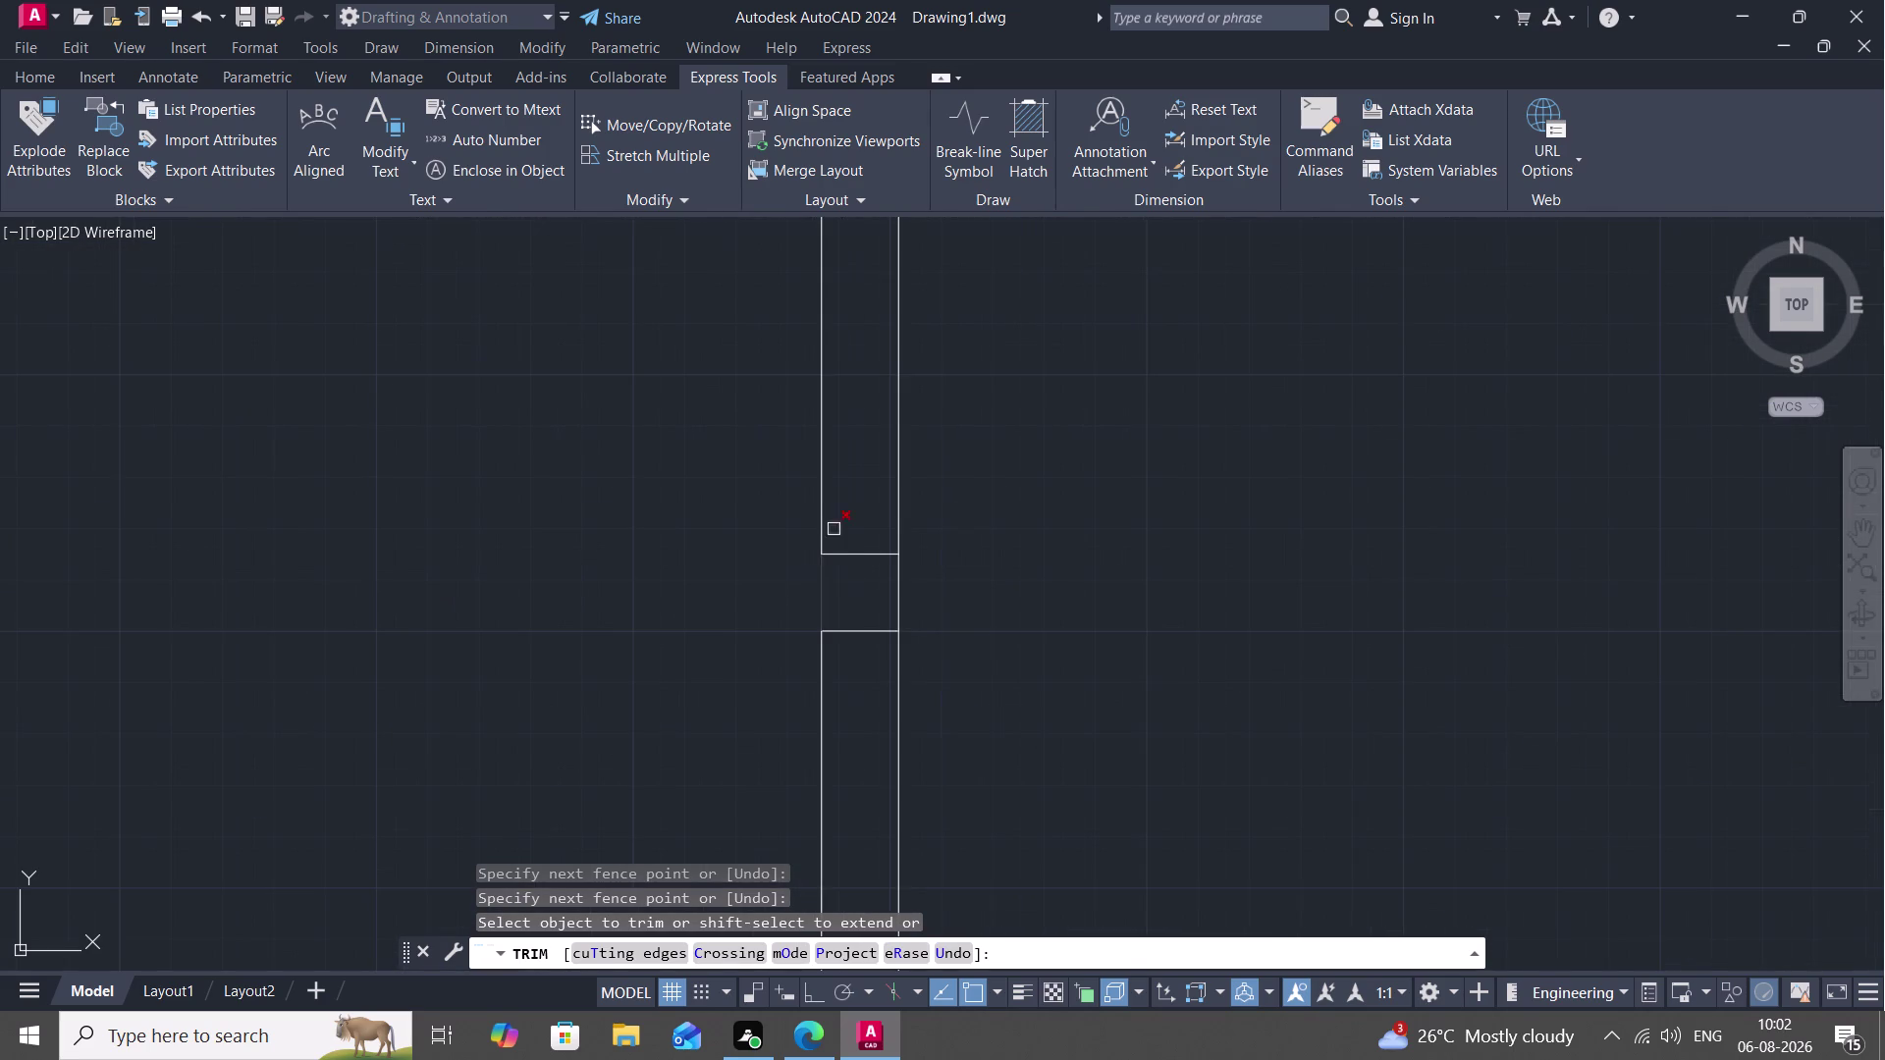
drag(847, 503, 847, 675)
scroll(down, 3)
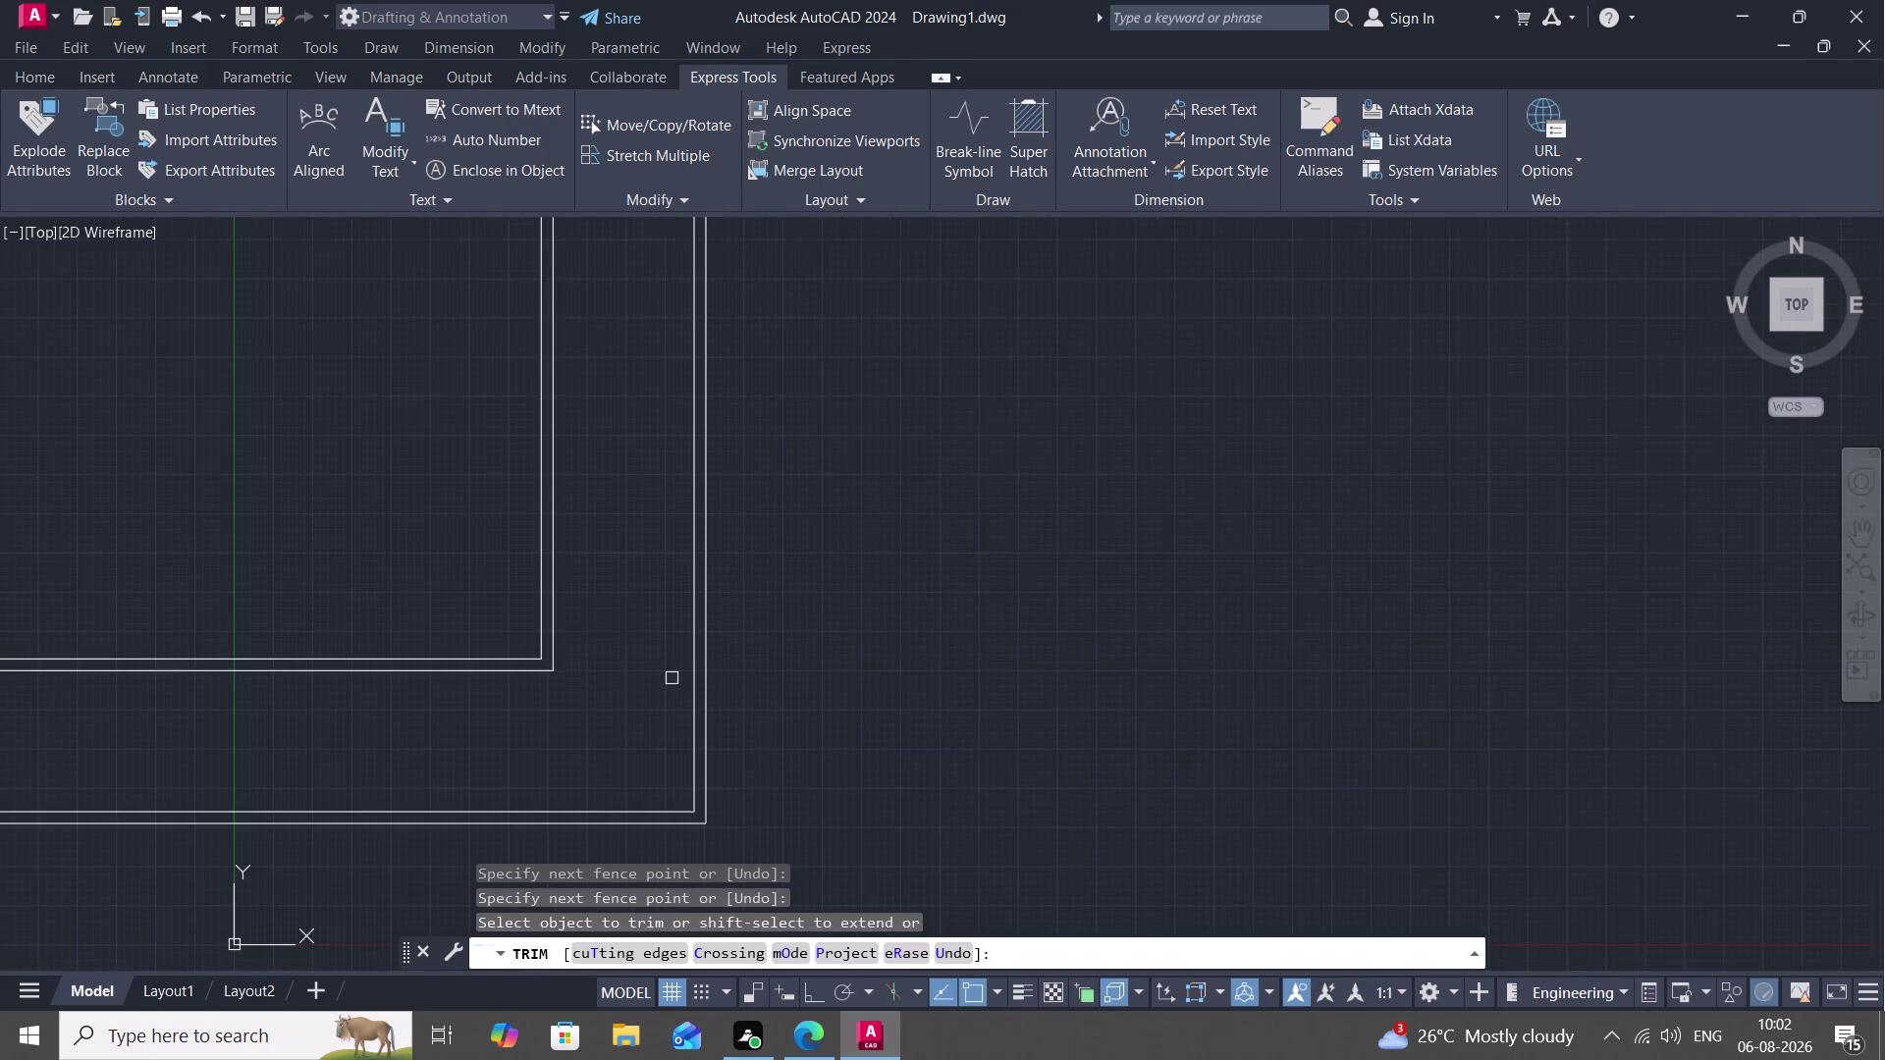
middle_click(628, 542)
scroll(down, 3)
scroll(down, 3)
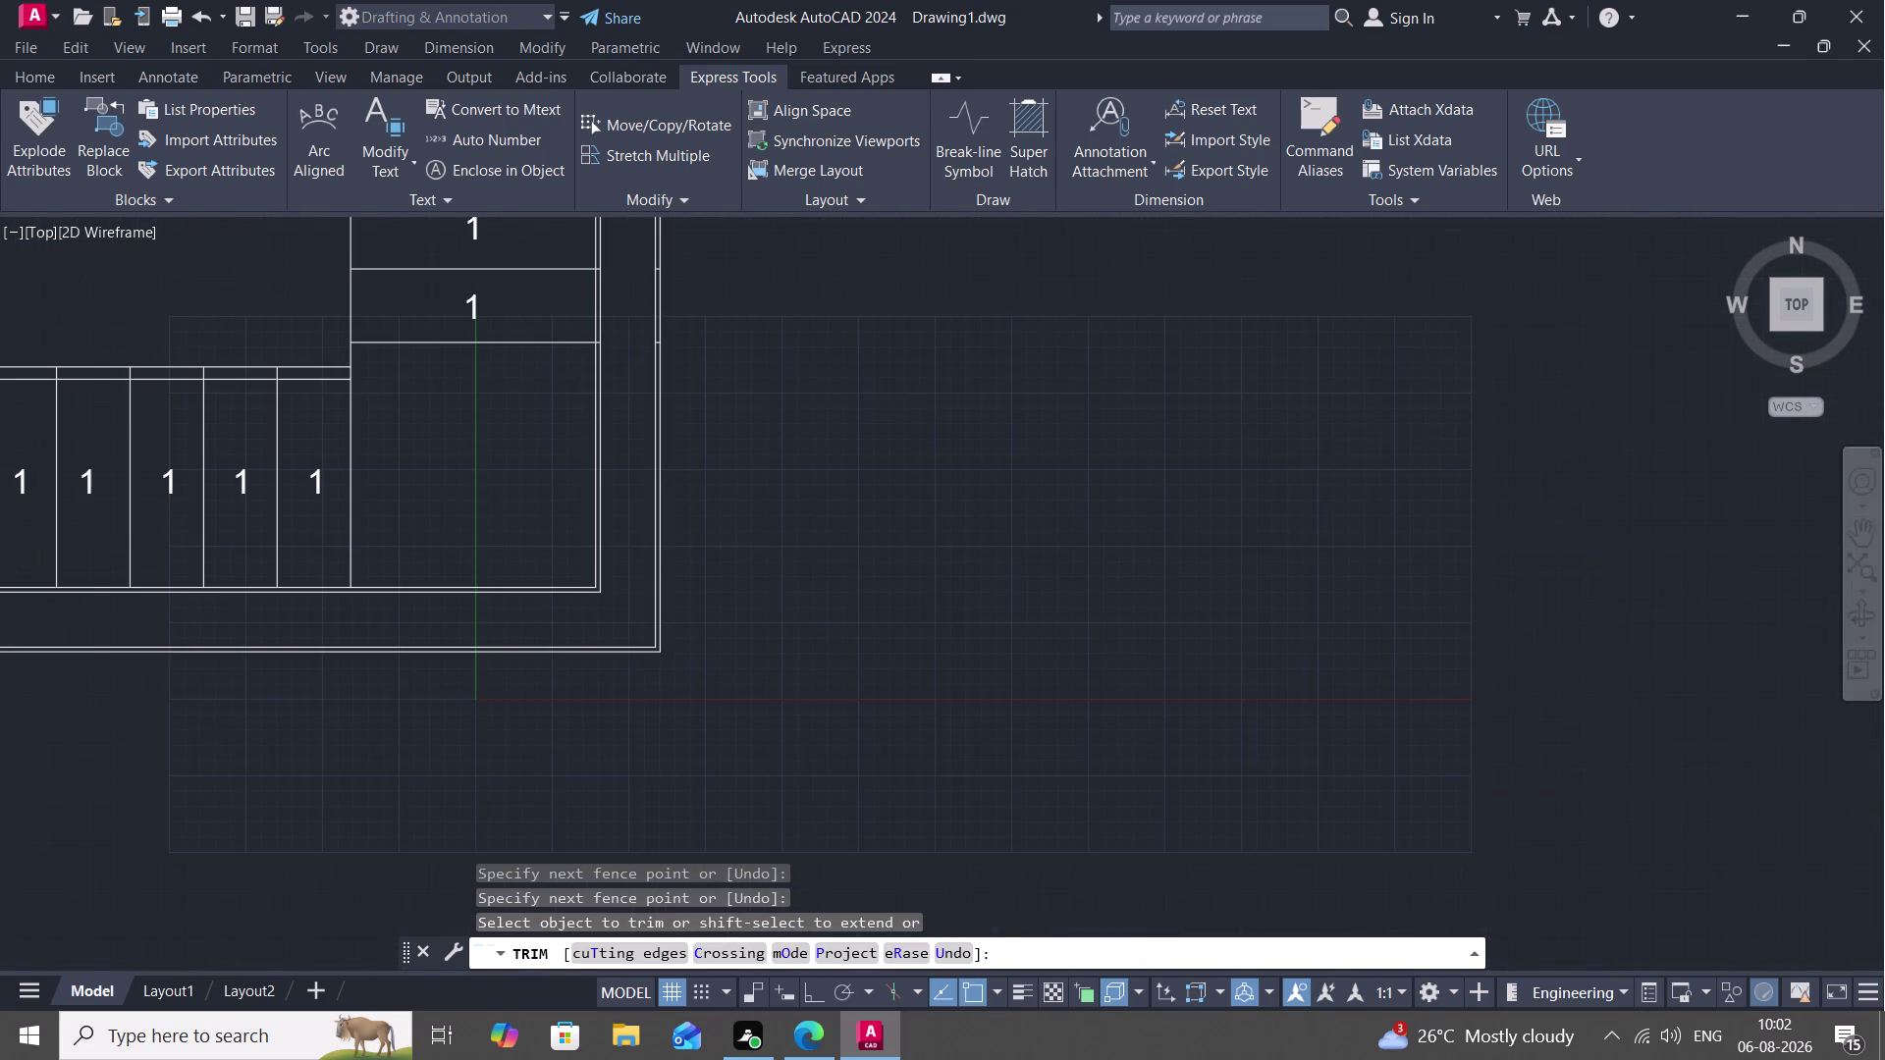
middle_drag(635, 285, 636, 308)
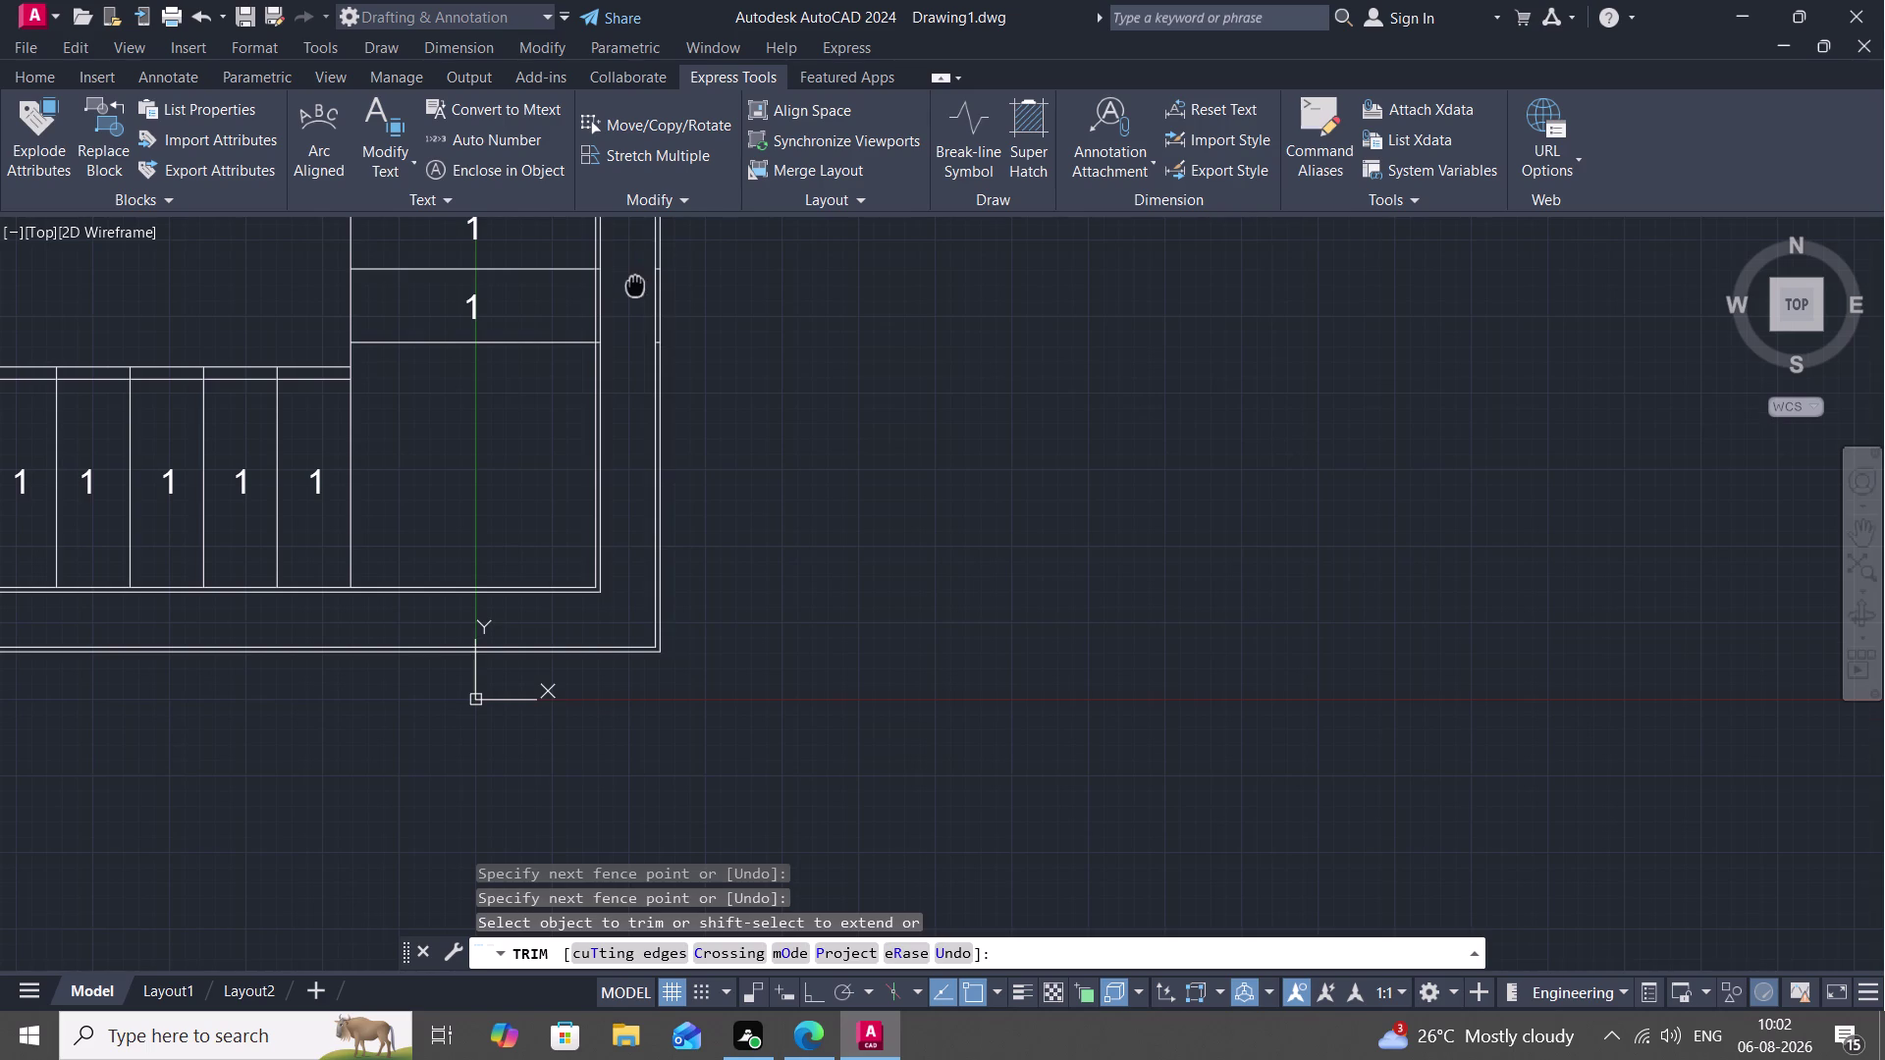
middle_drag(637, 309, 660, 621)
scroll(up, 3)
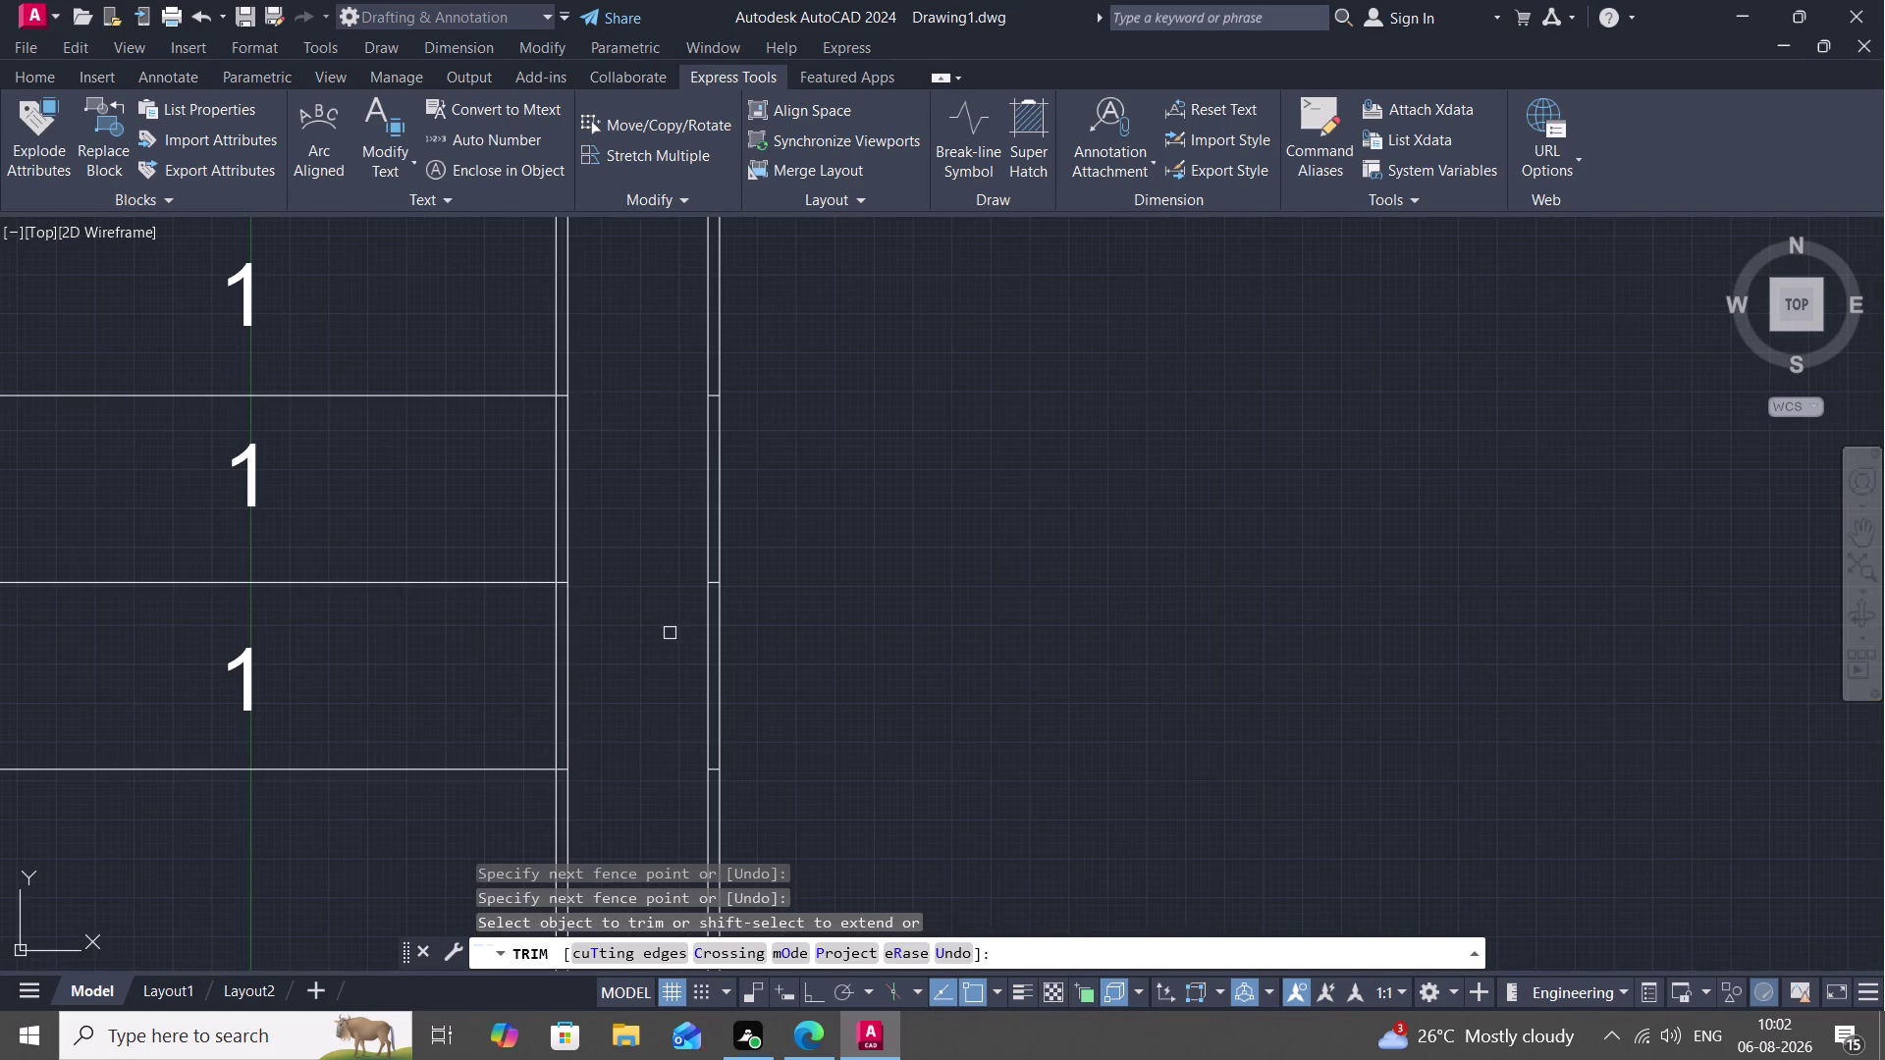
scroll(up, 3)
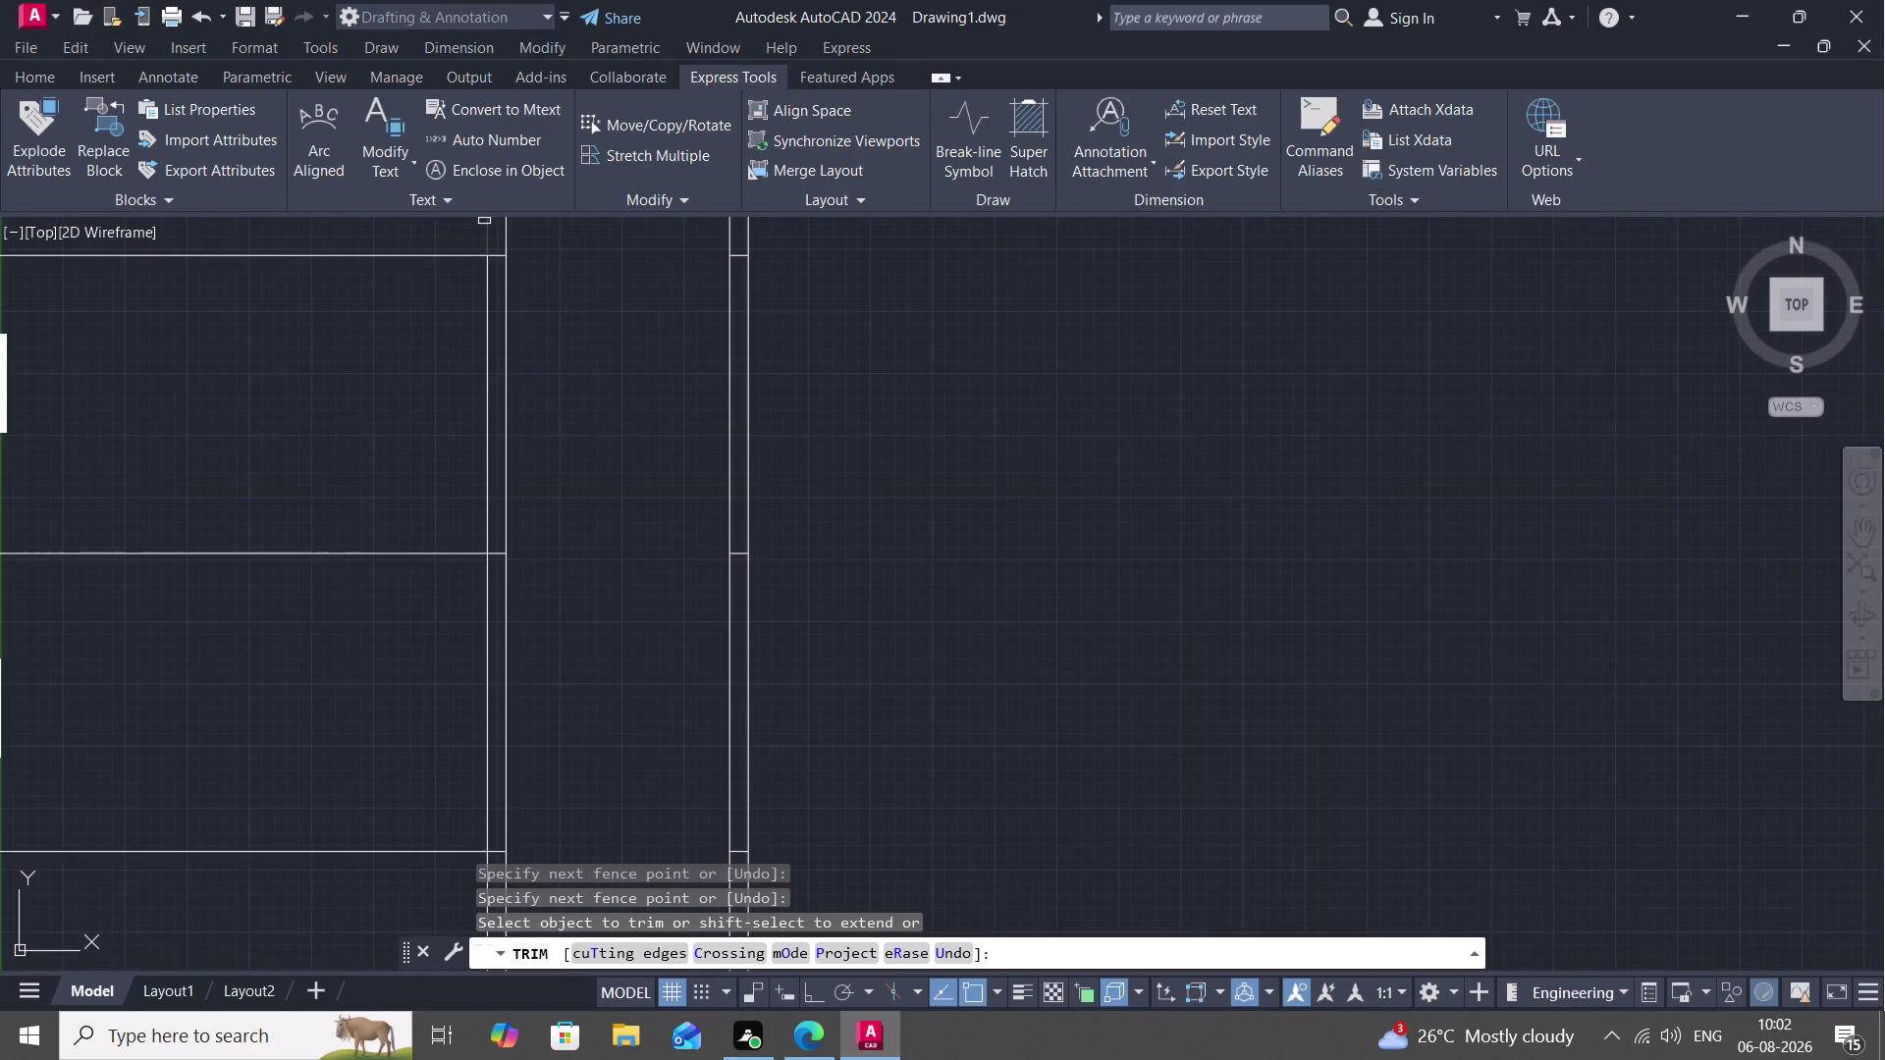
scroll(up, 3)
Trim tread line ends back to the handrail and remove a stub between the handrail lines.
drag(497, 261, 497, 311)
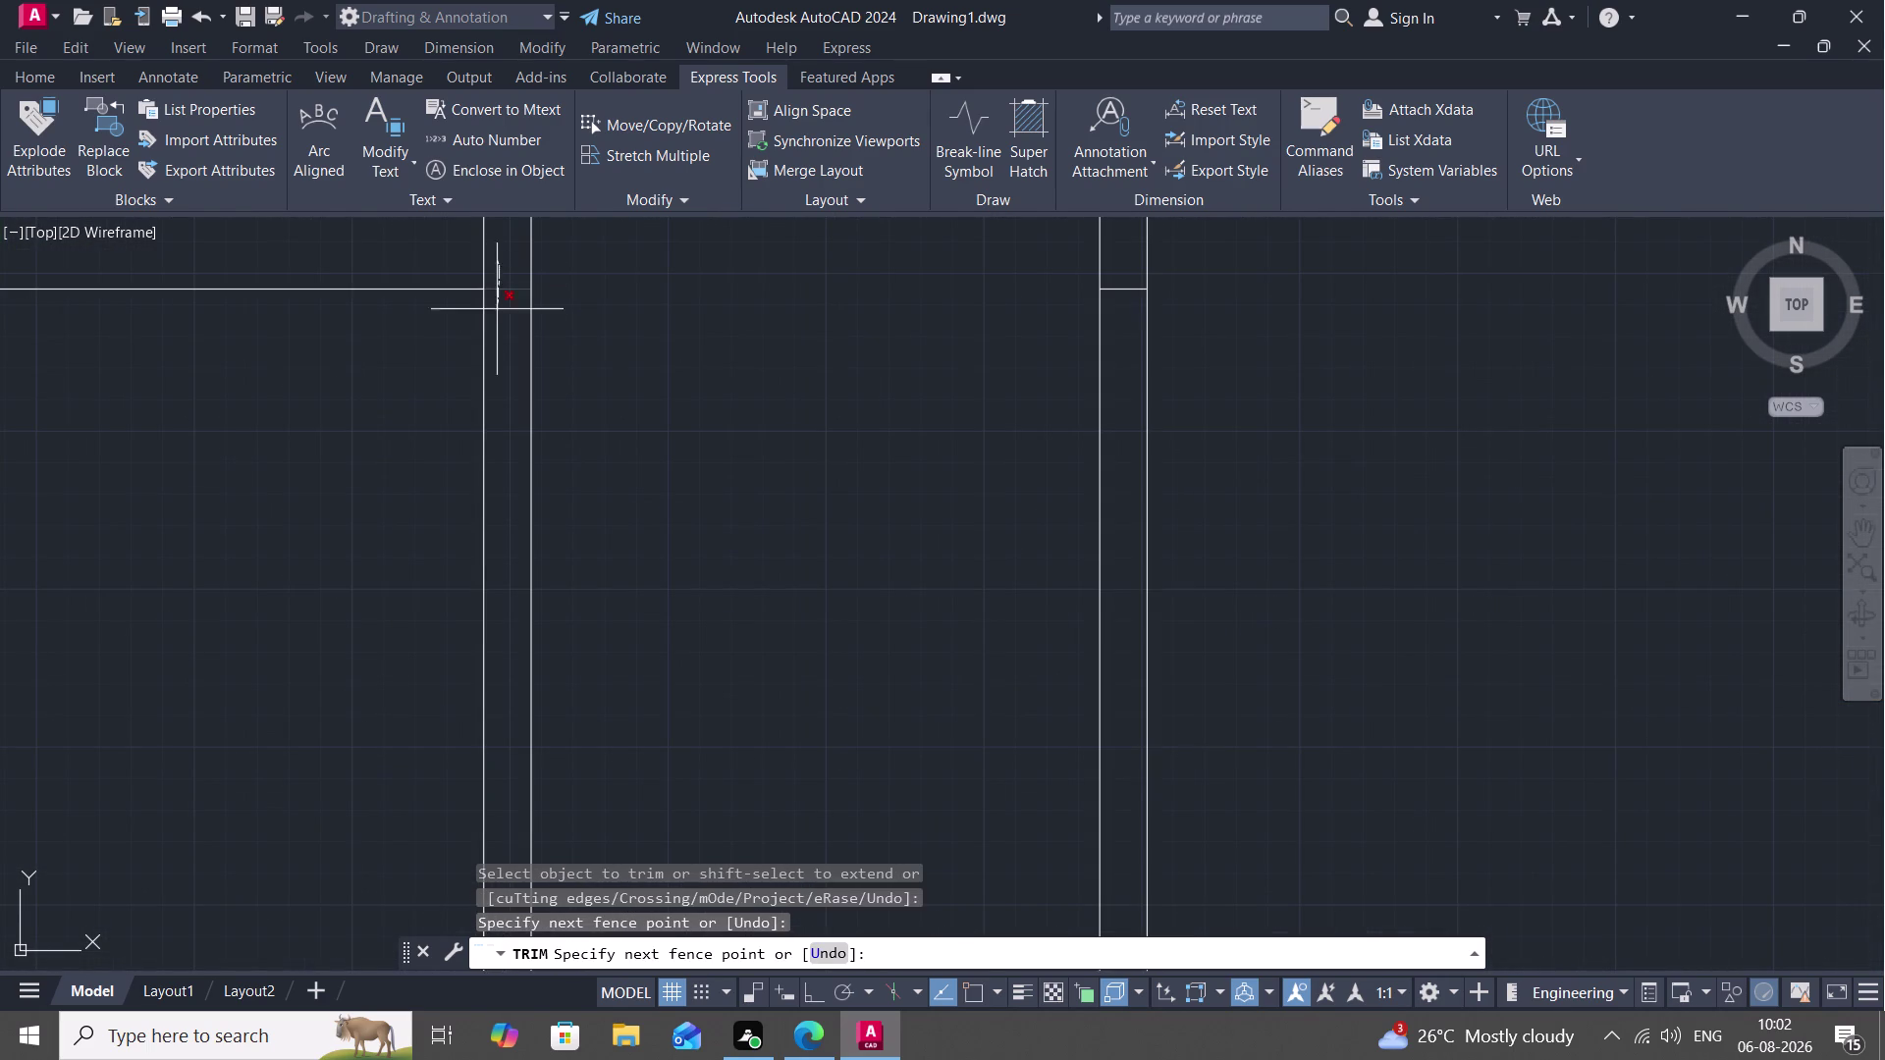
drag(496, 311, 497, 339)
scroll(down, 3)
middle_drag(499, 342, 494, 308)
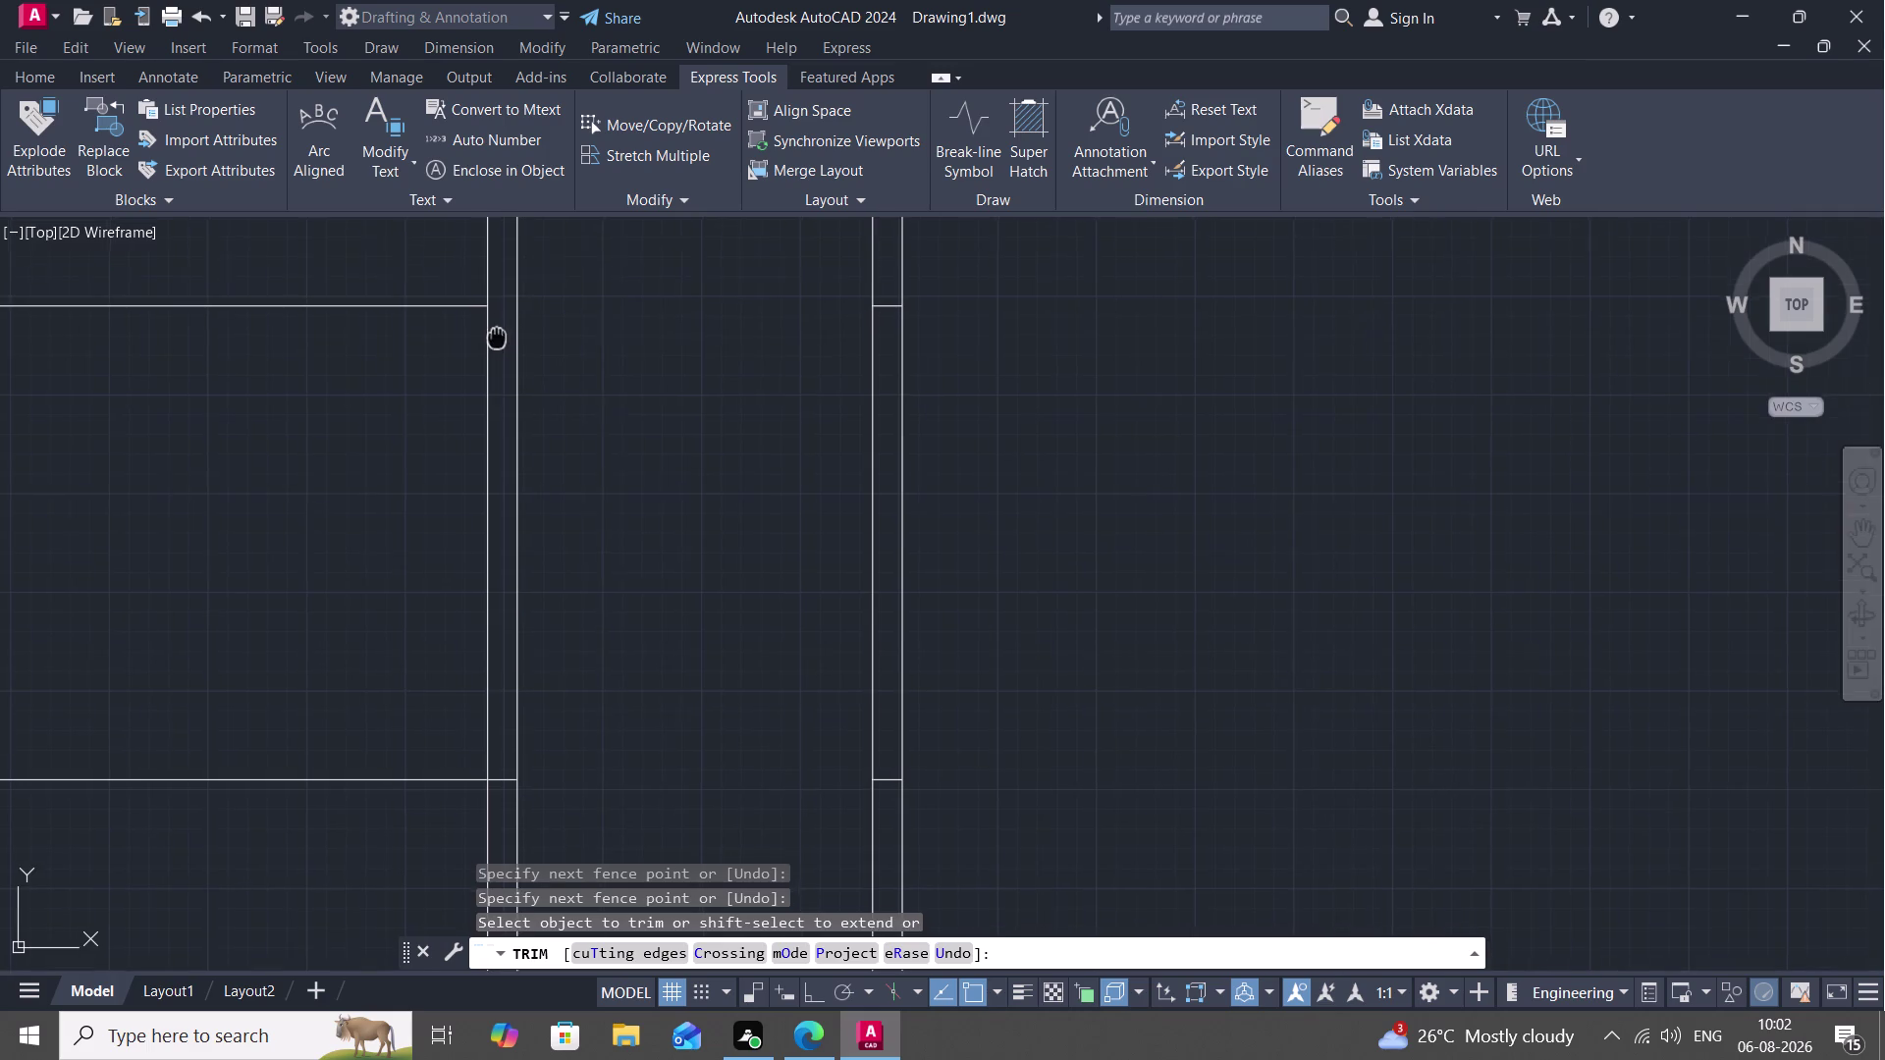
middle_drag(494, 308, 513, 215)
drag(514, 566, 520, 681)
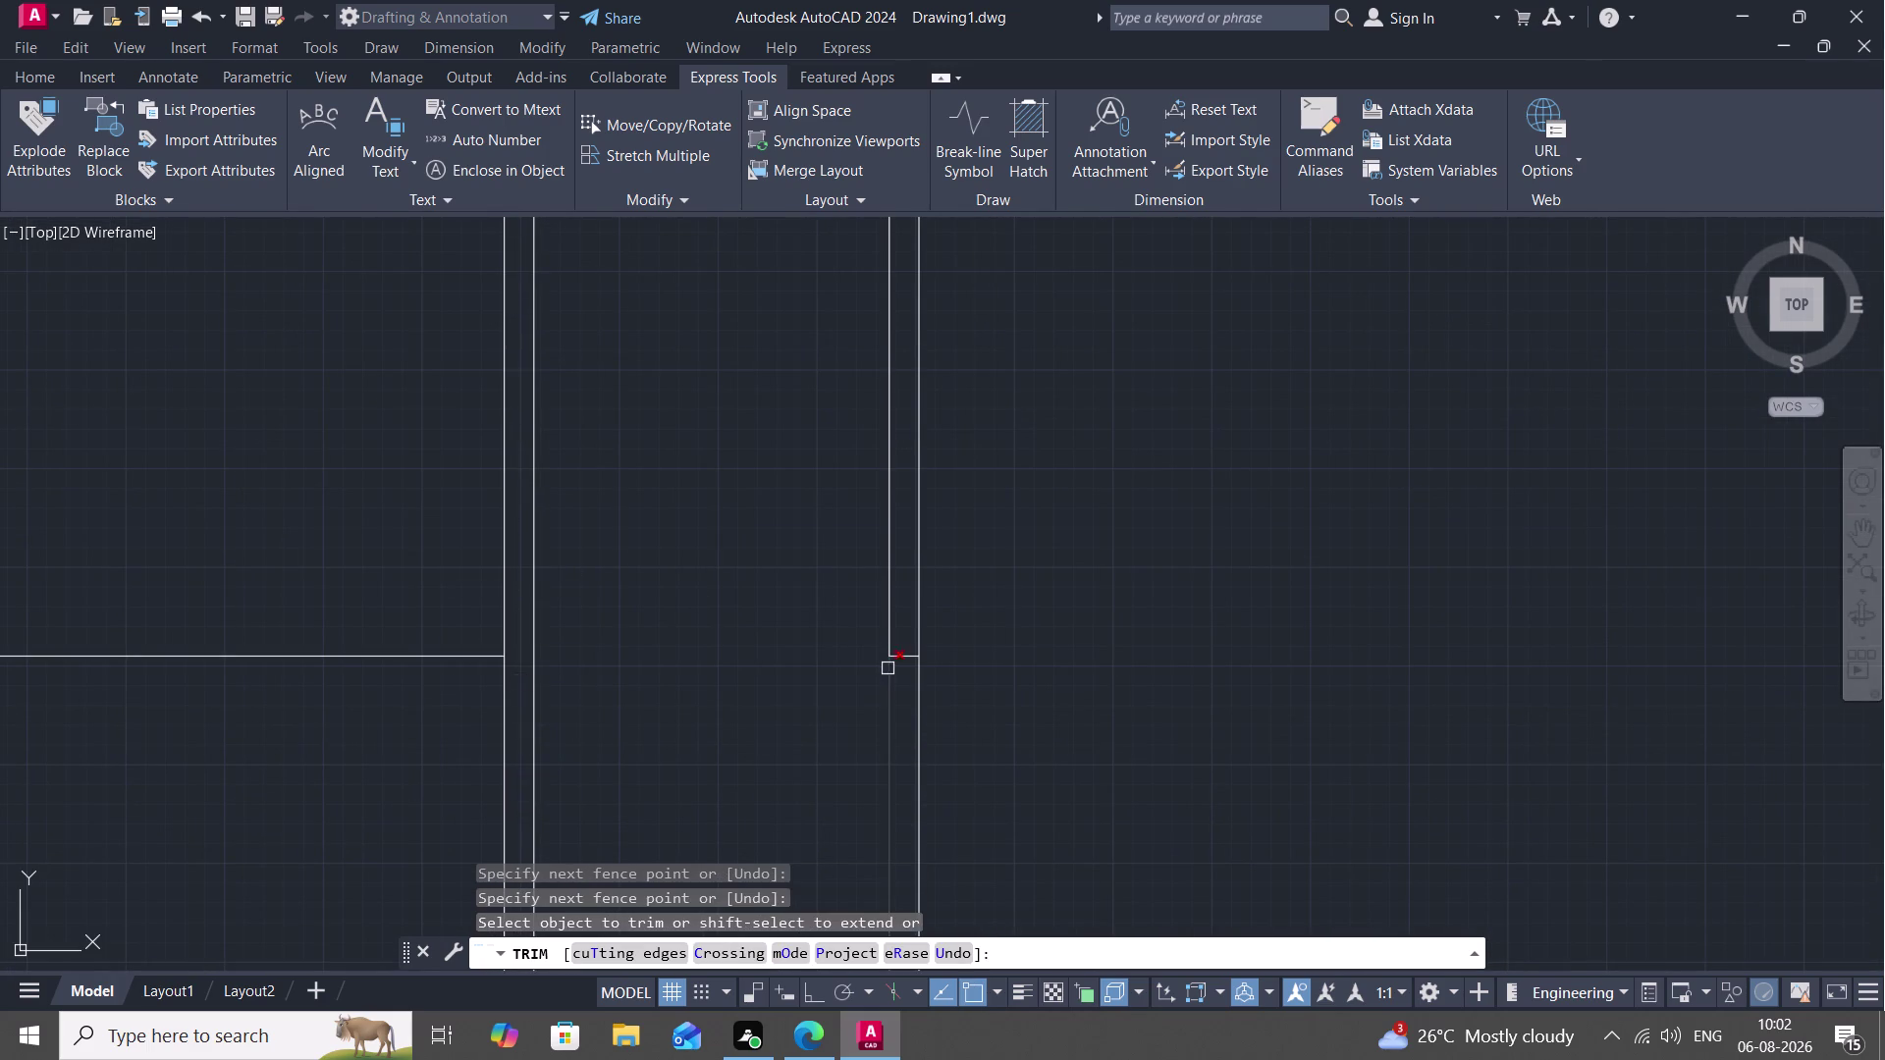
click(906, 656)
Remove tread stubs between the handrails and cut tread line overshoots.
scroll(down, 3)
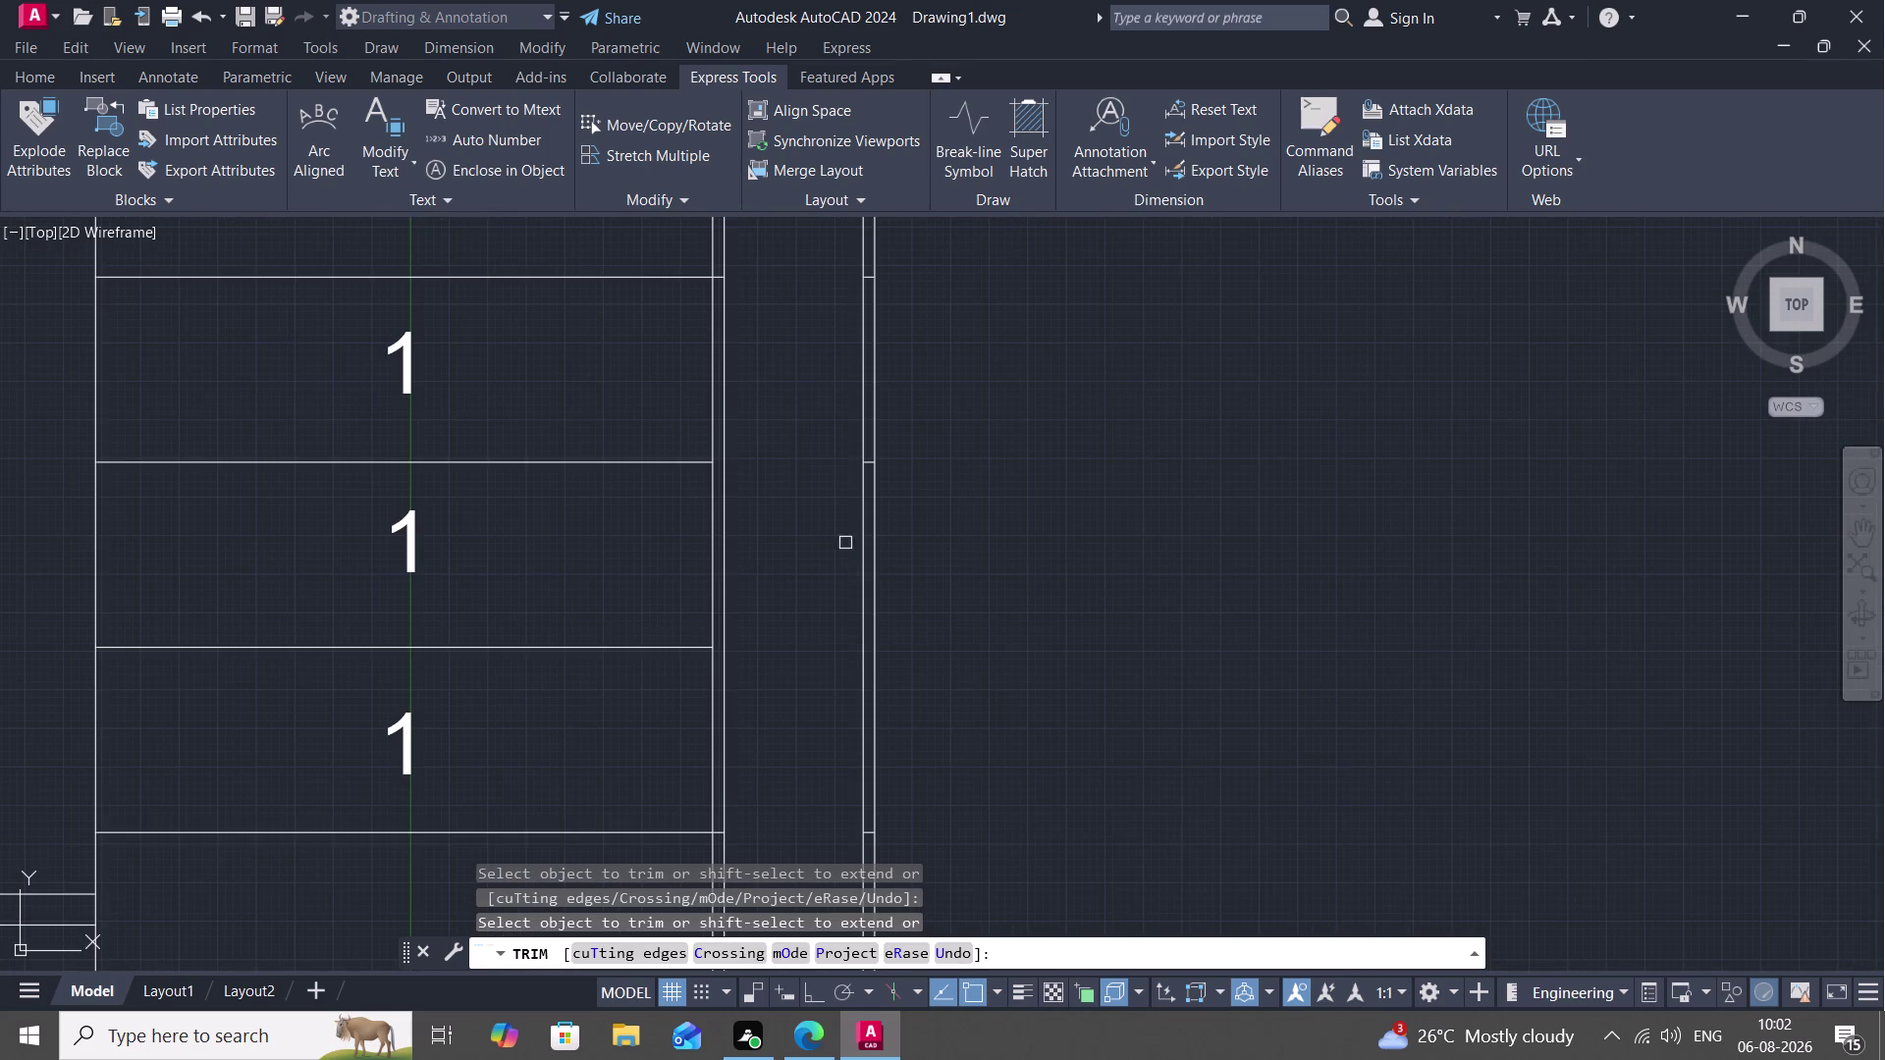
middle_drag(809, 782, 800, 453)
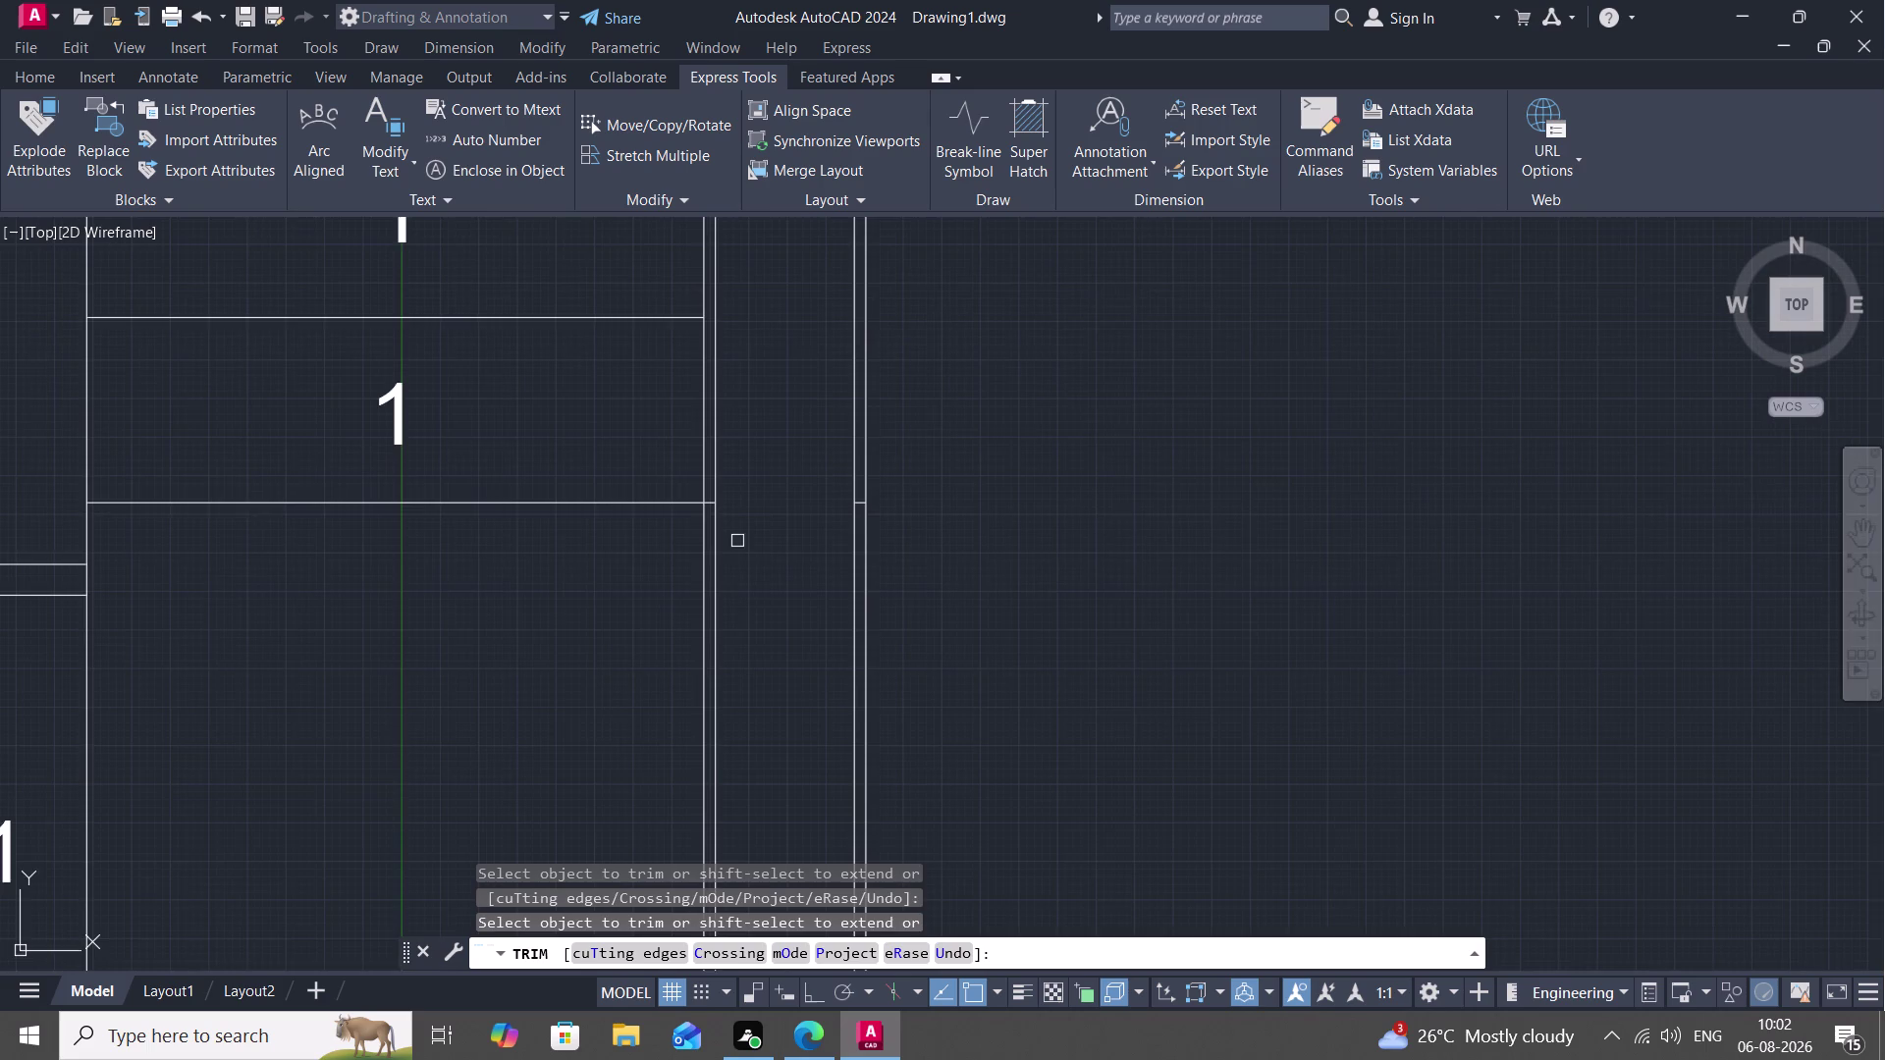
scroll(up, 3)
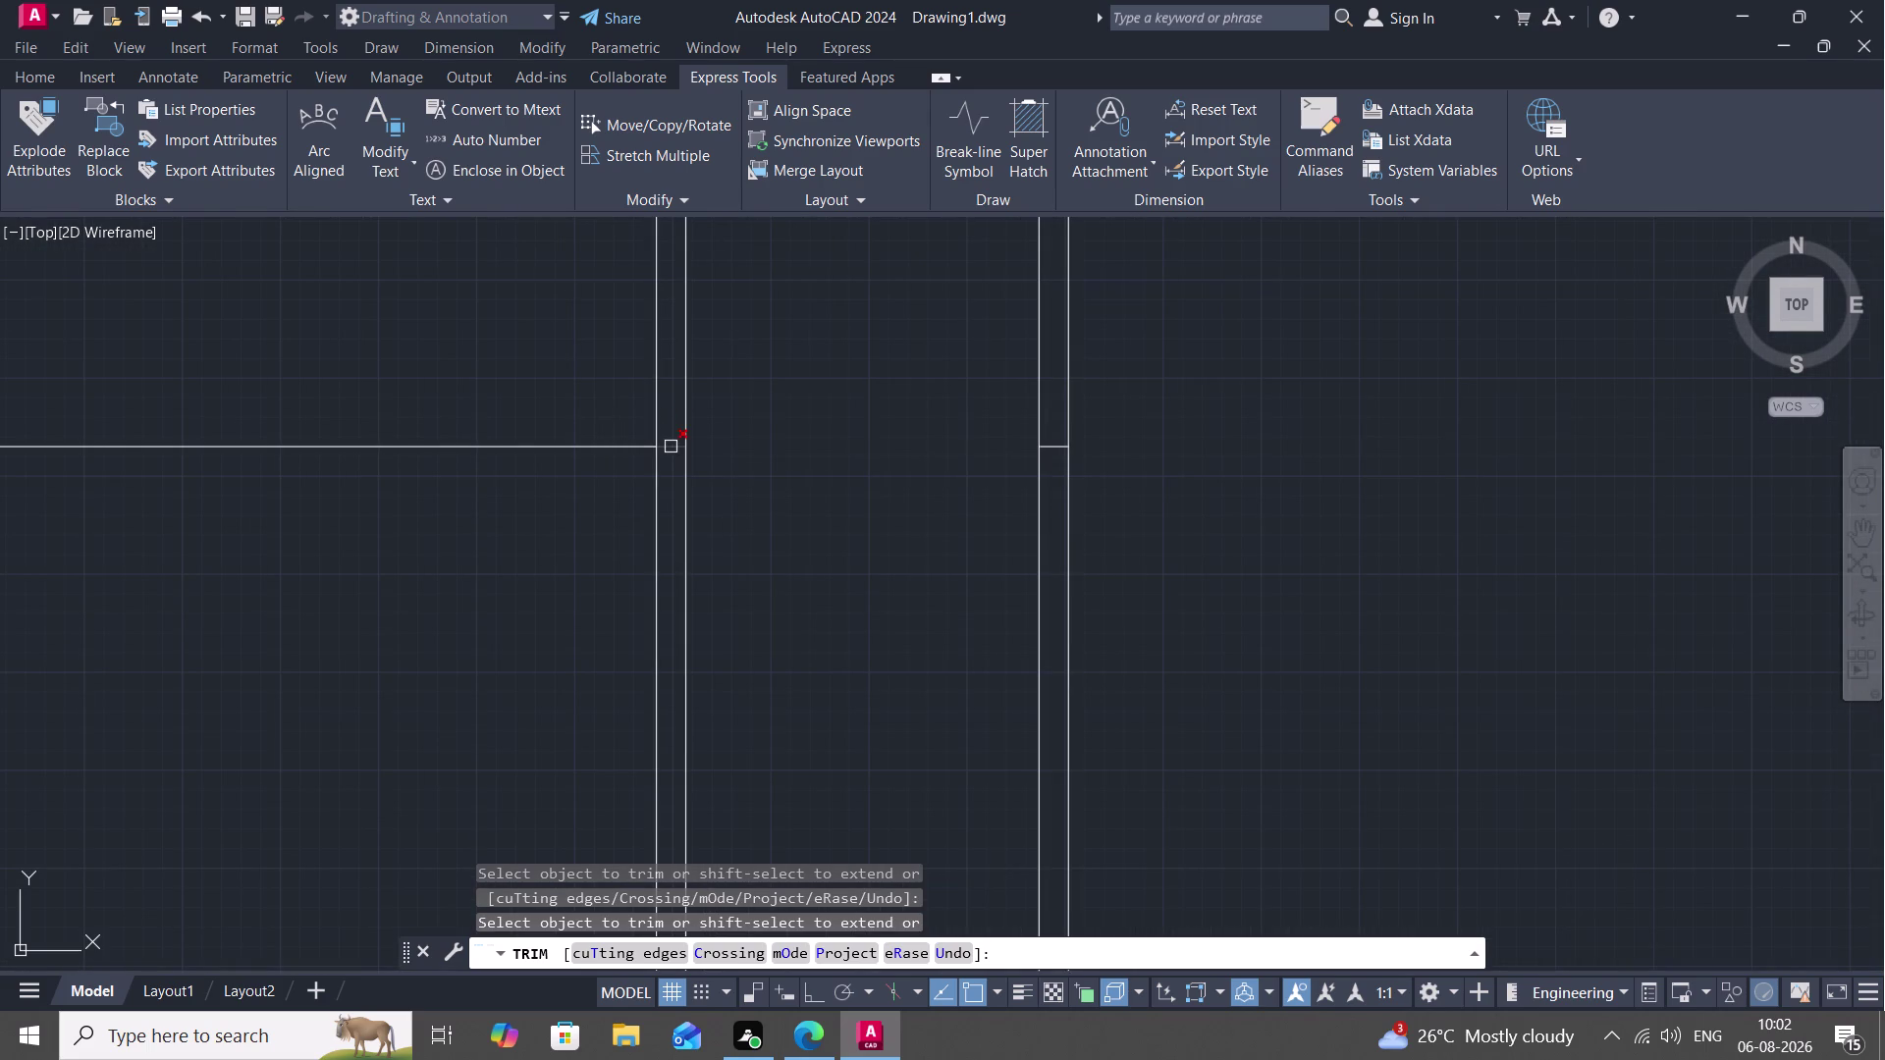
click(670, 448)
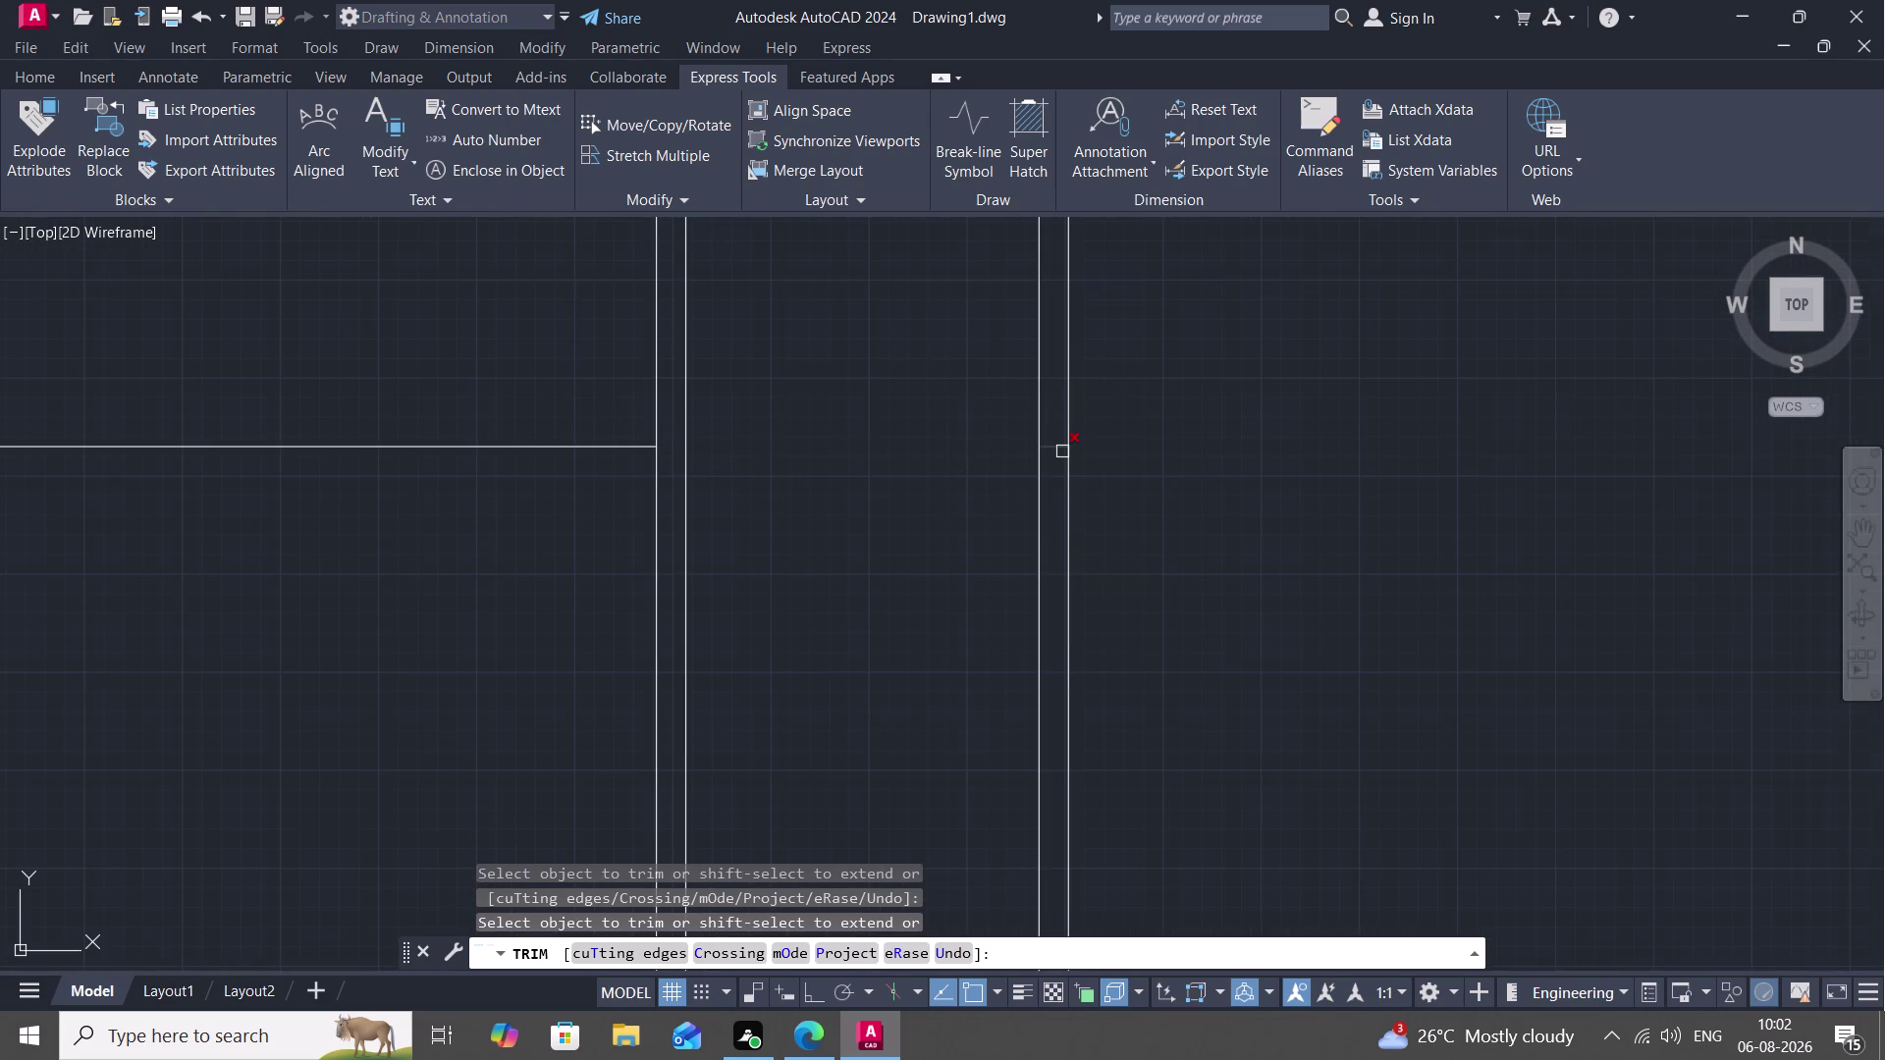
click(1059, 451)
scroll(down, 3)
middle_drag(997, 463, 992, 490)
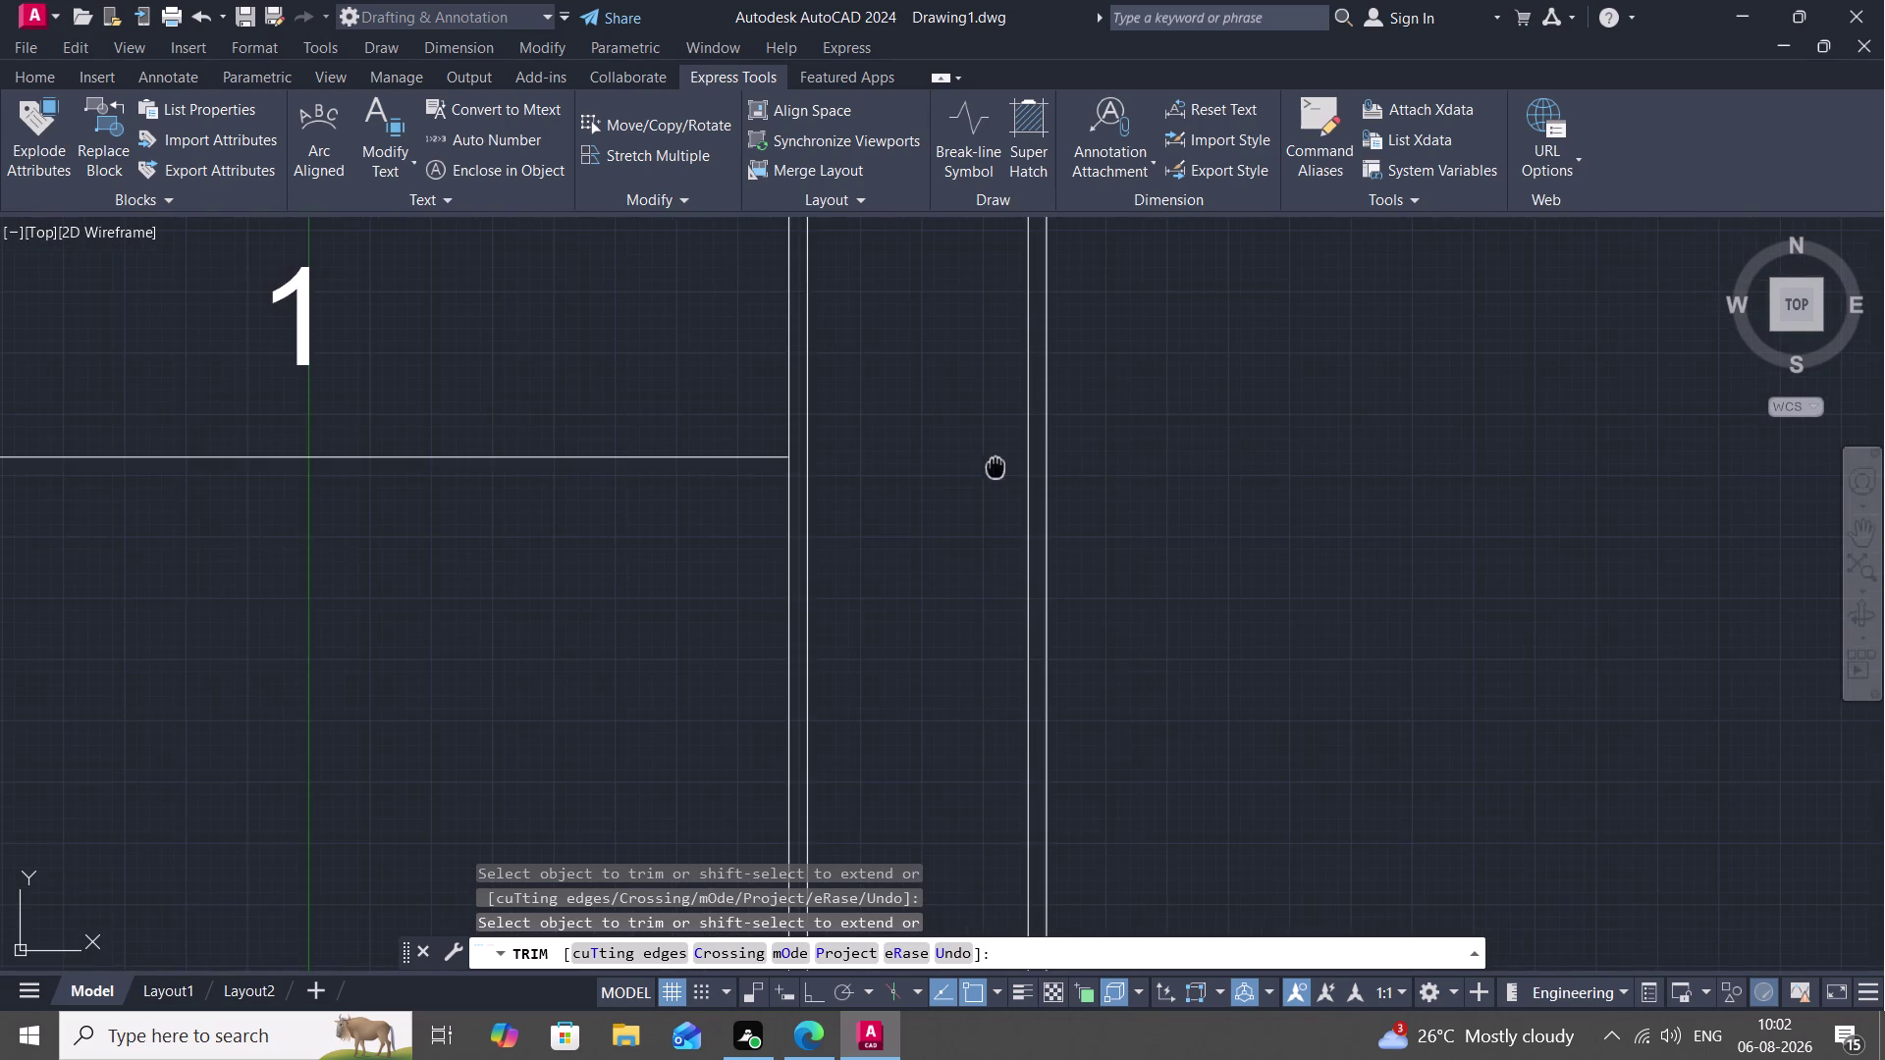
middle_drag(992, 490, 921, 769)
middle_click(883, 496)
scroll(down, 3)
middle_drag(858, 361, 863, 490)
scroll(up, 3)
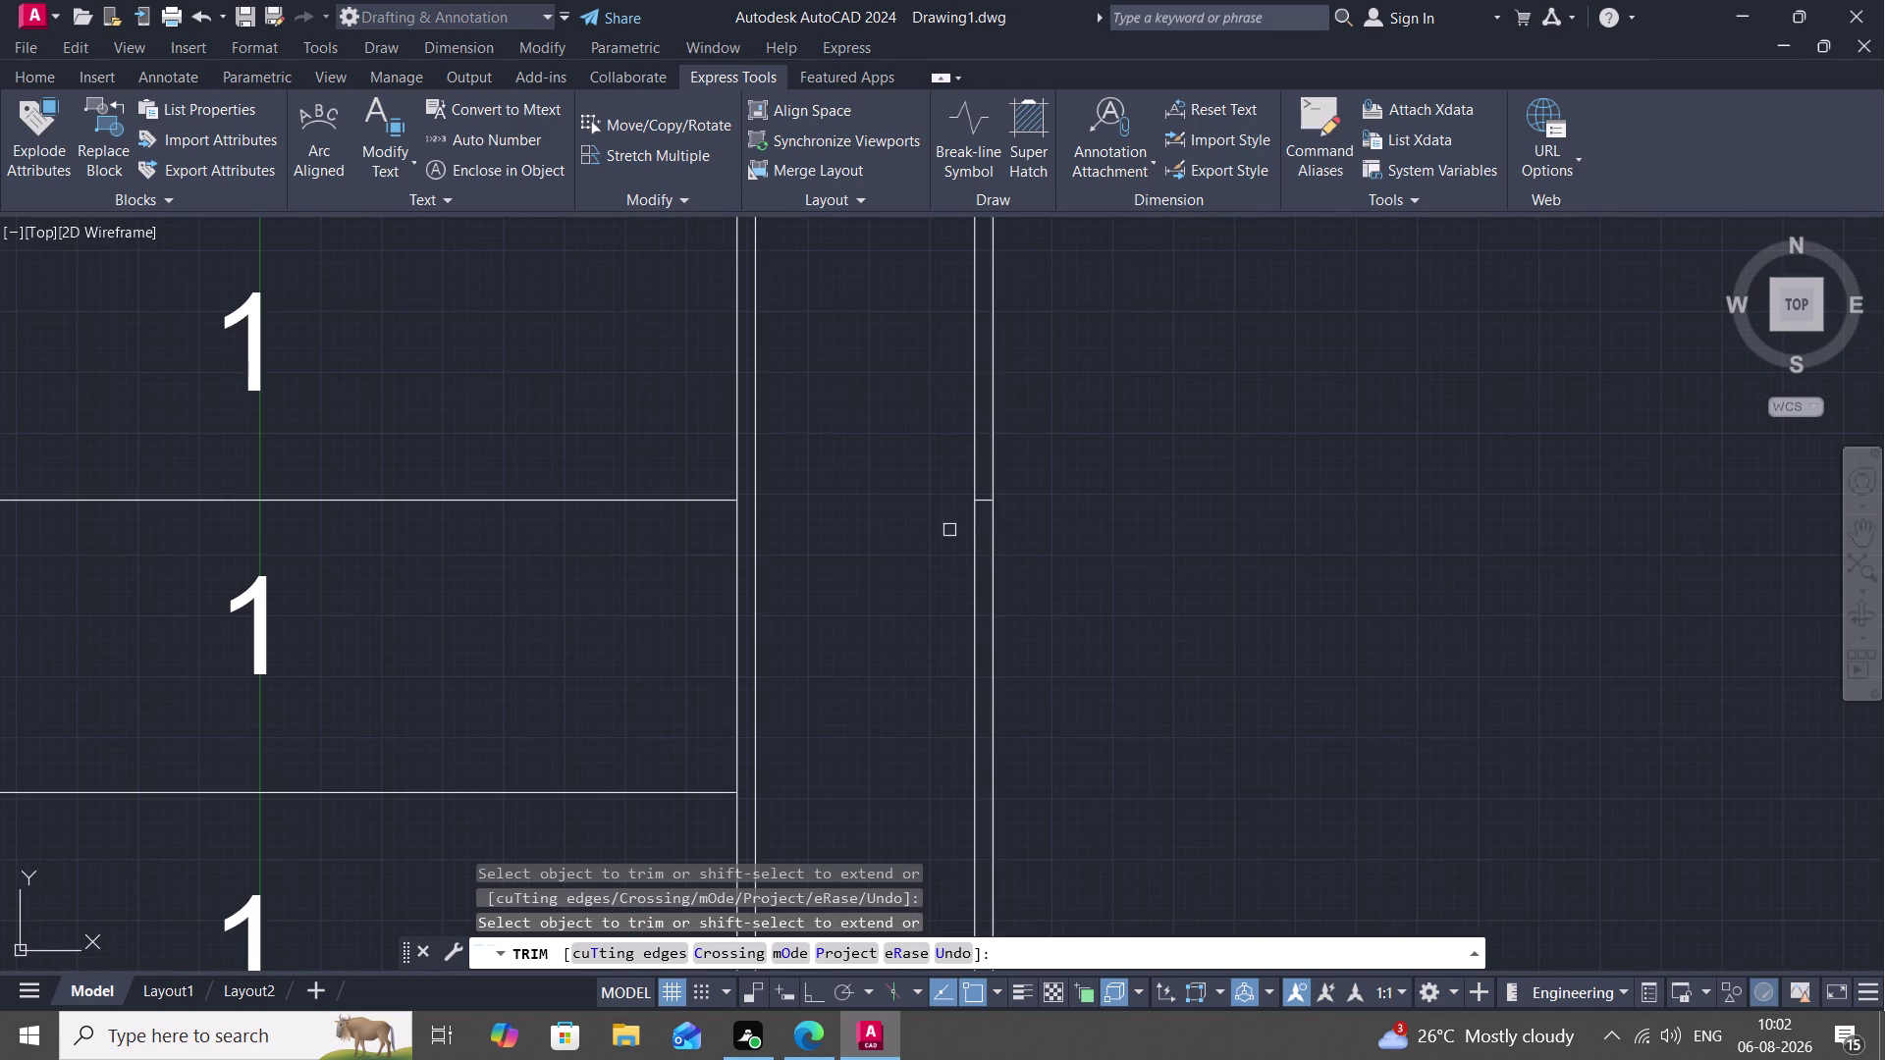
click(984, 502)
Cut the overshooting segments at the lower tread junctions.
scroll(down, 3)
middle_drag(932, 474, 866, 764)
scroll(up, 3)
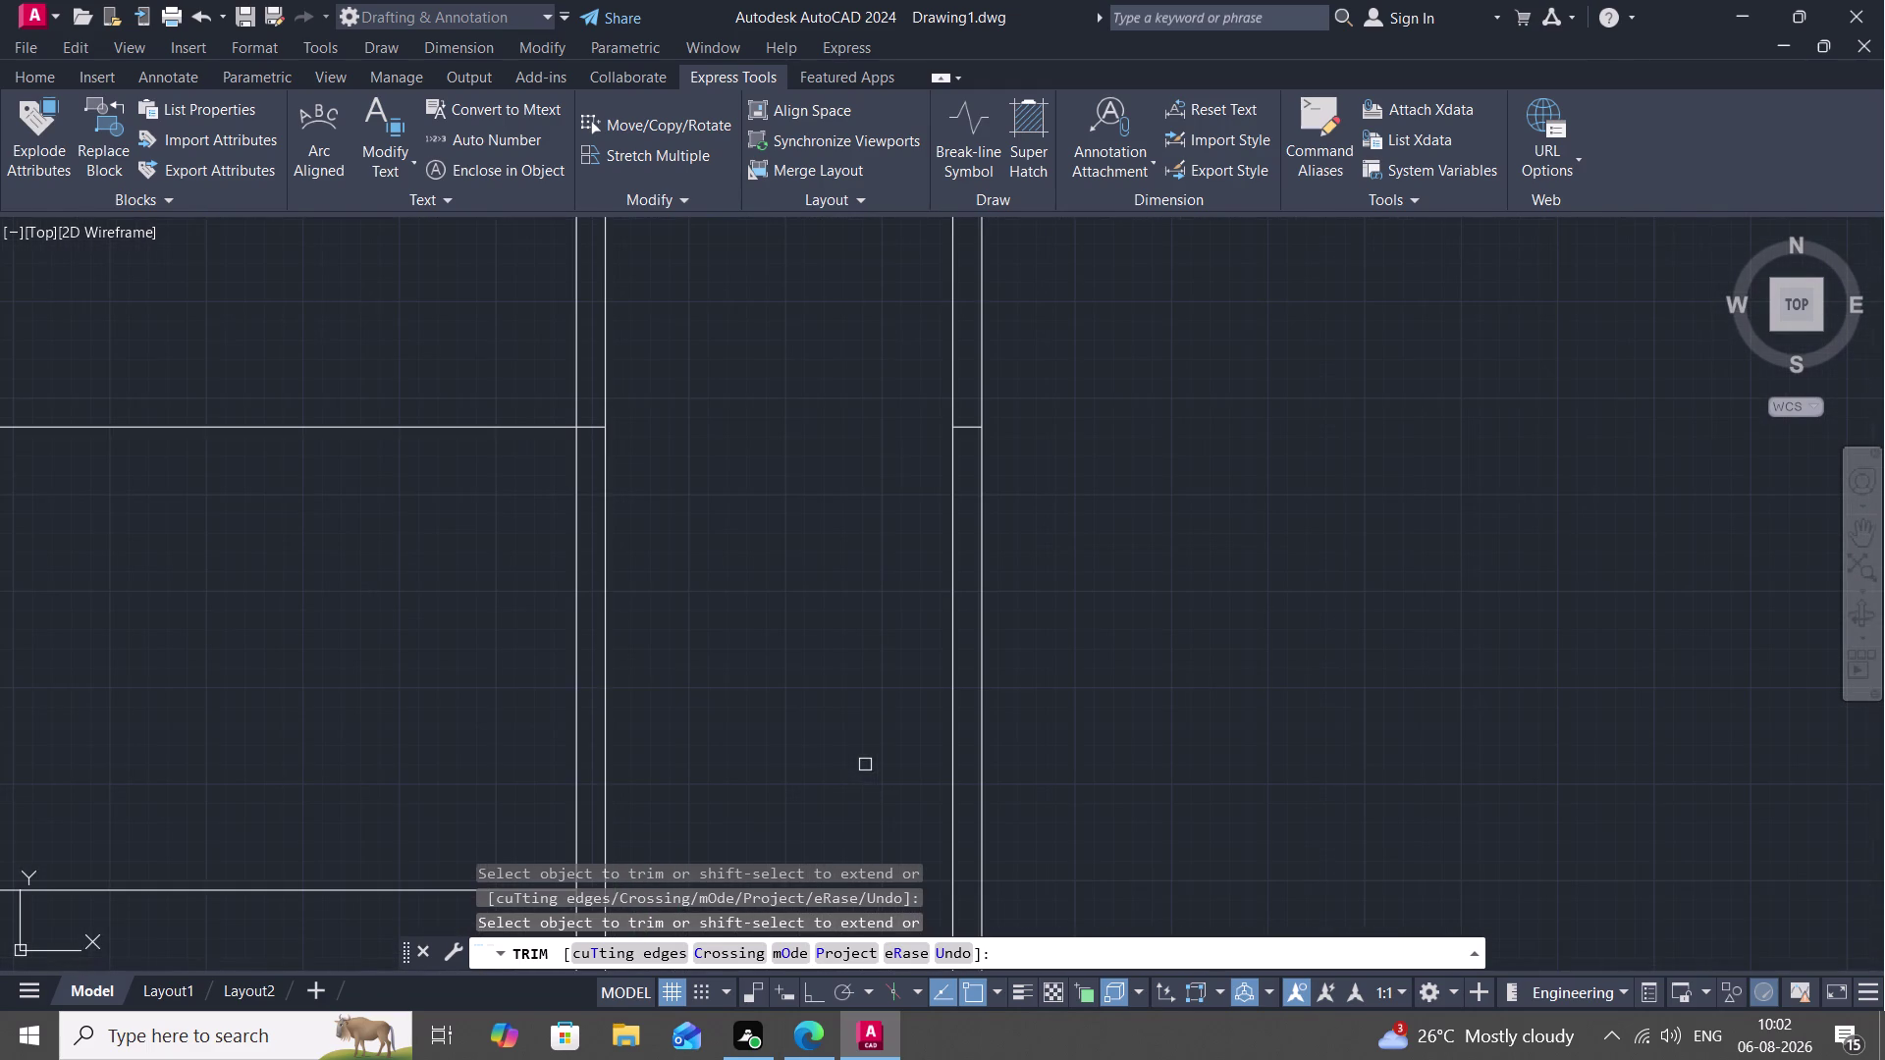
middle_drag(838, 539, 806, 751)
scroll(down, 3)
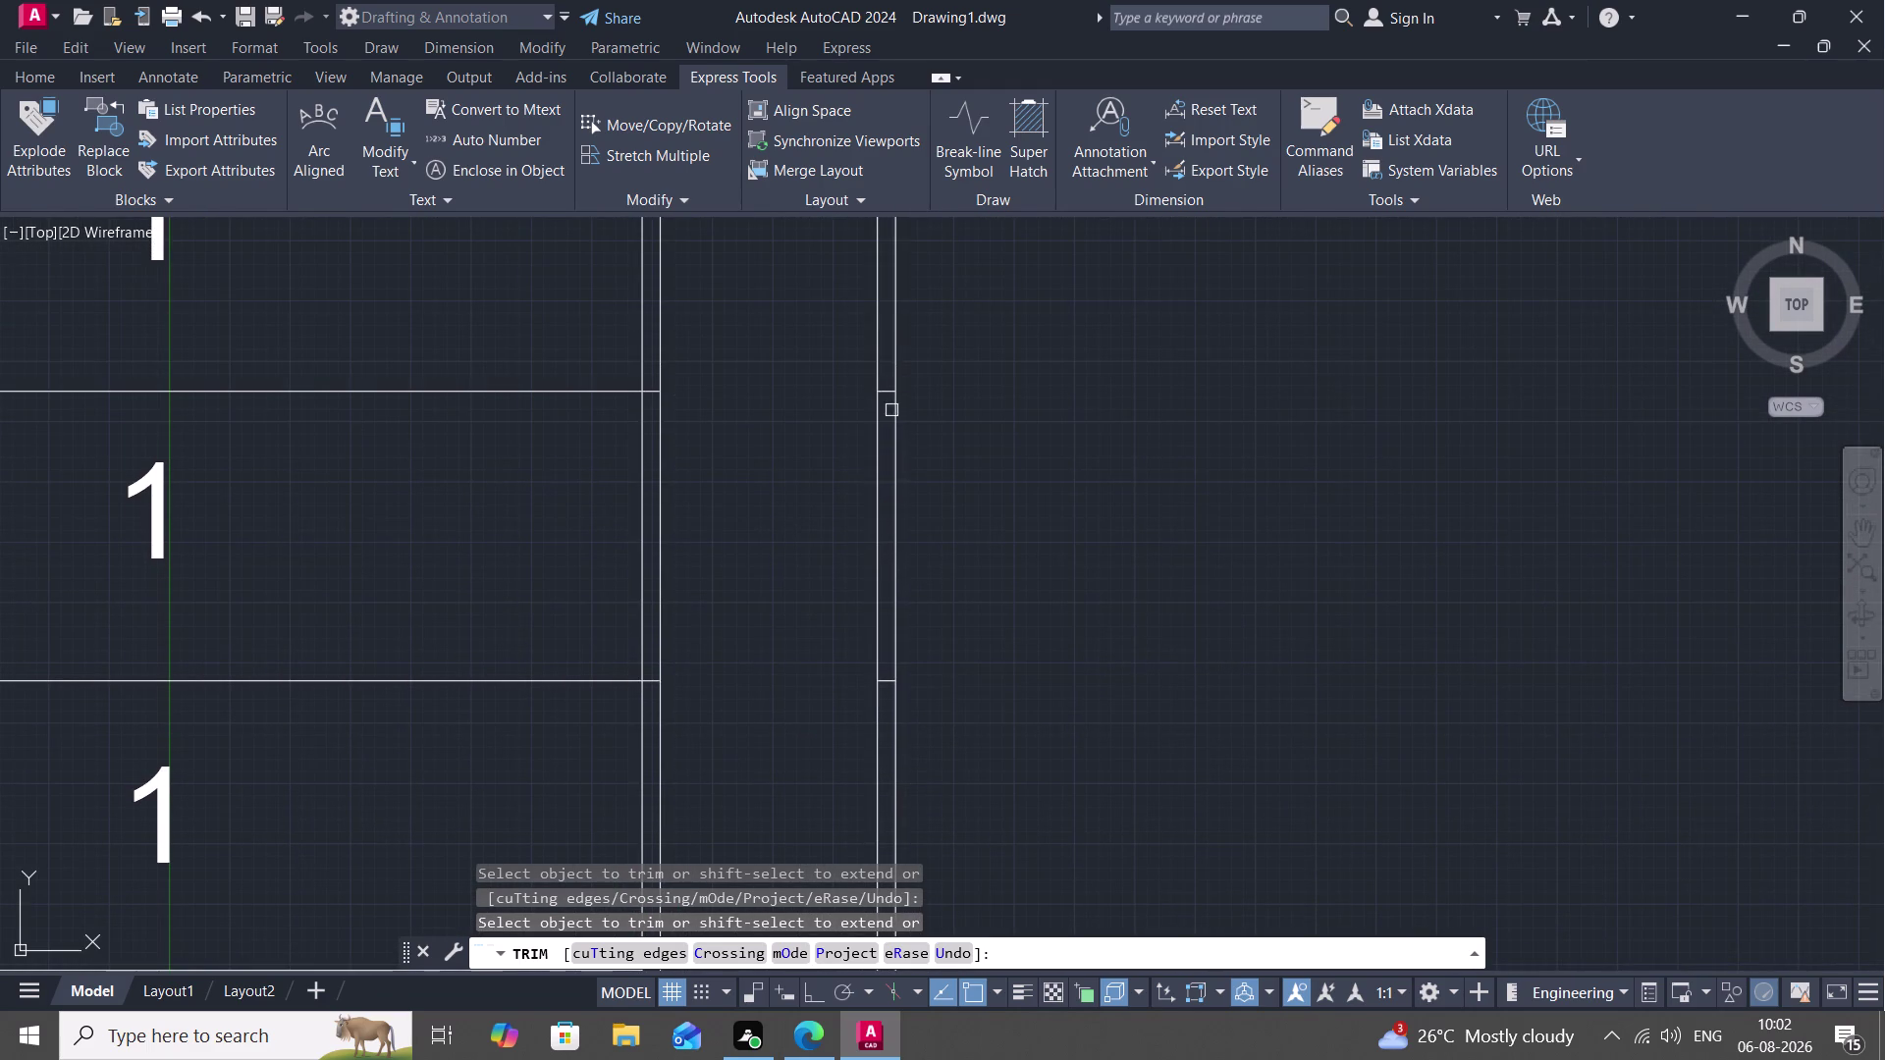
click(886, 395)
click(889, 683)
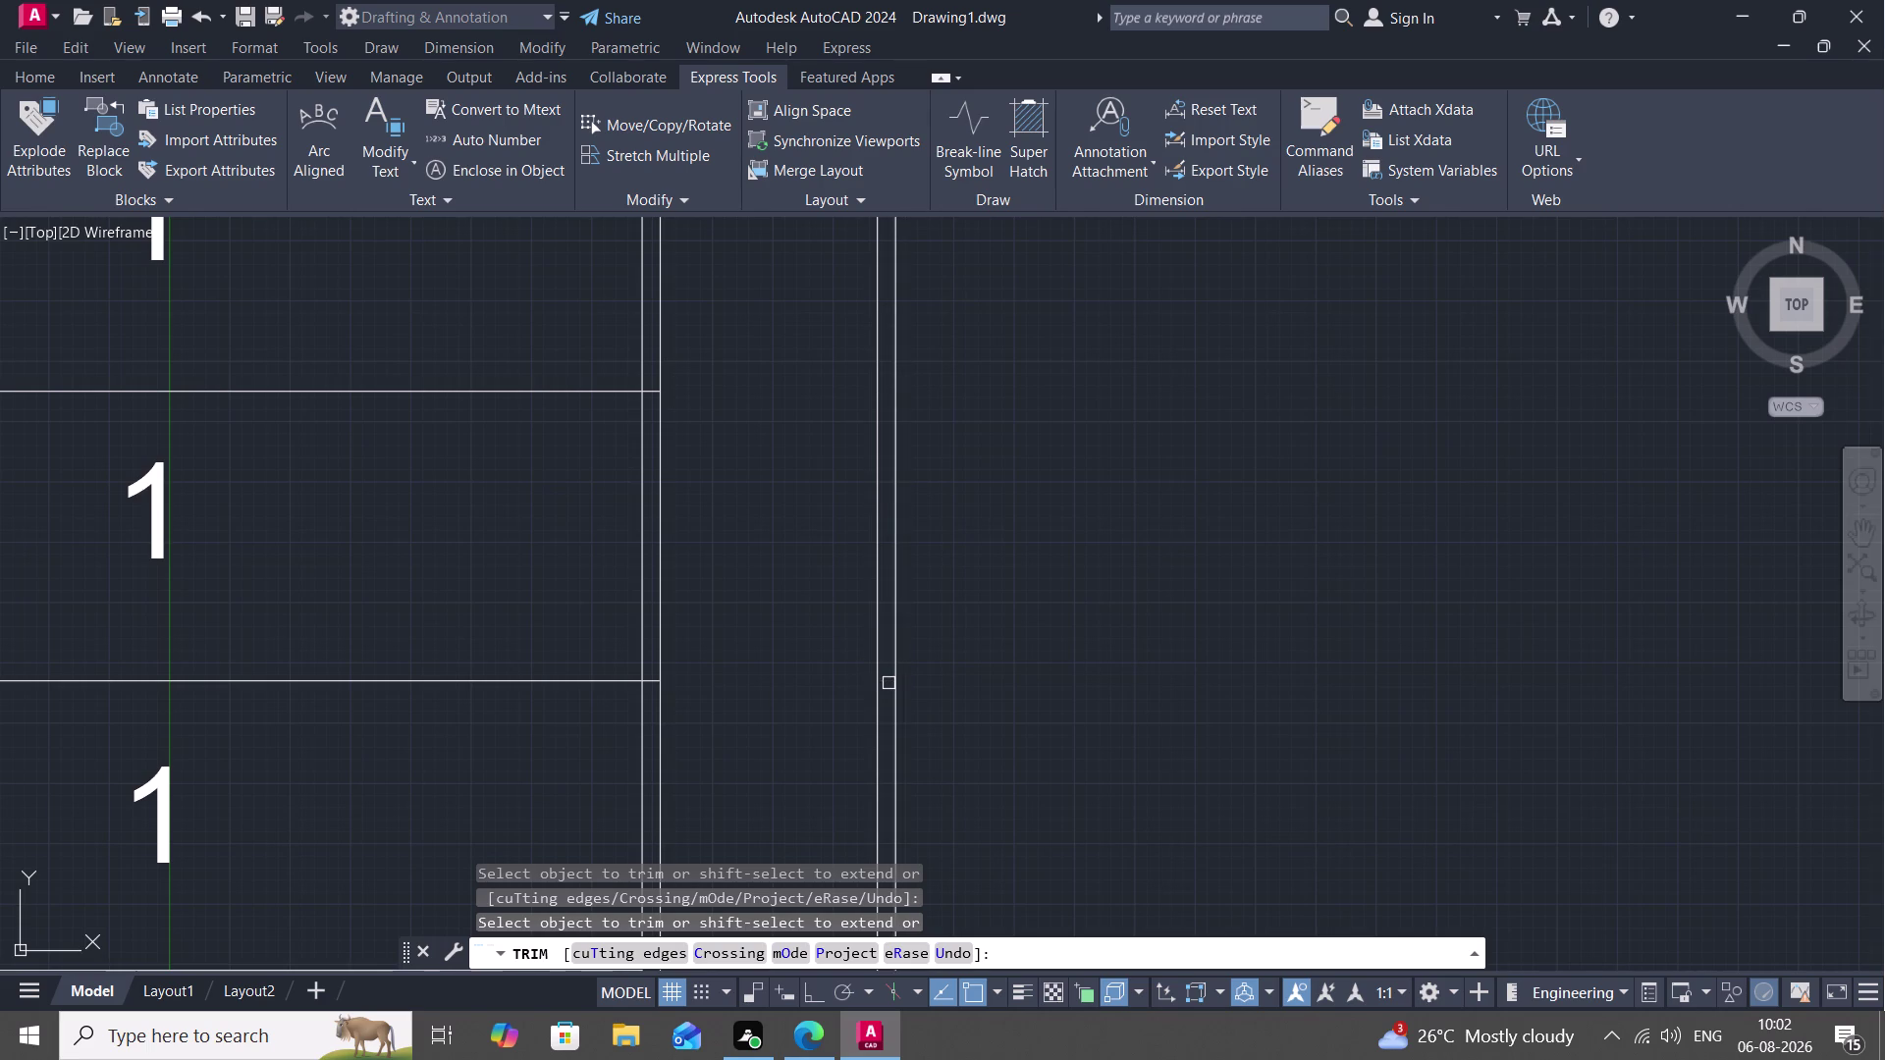
scroll(up, 3)
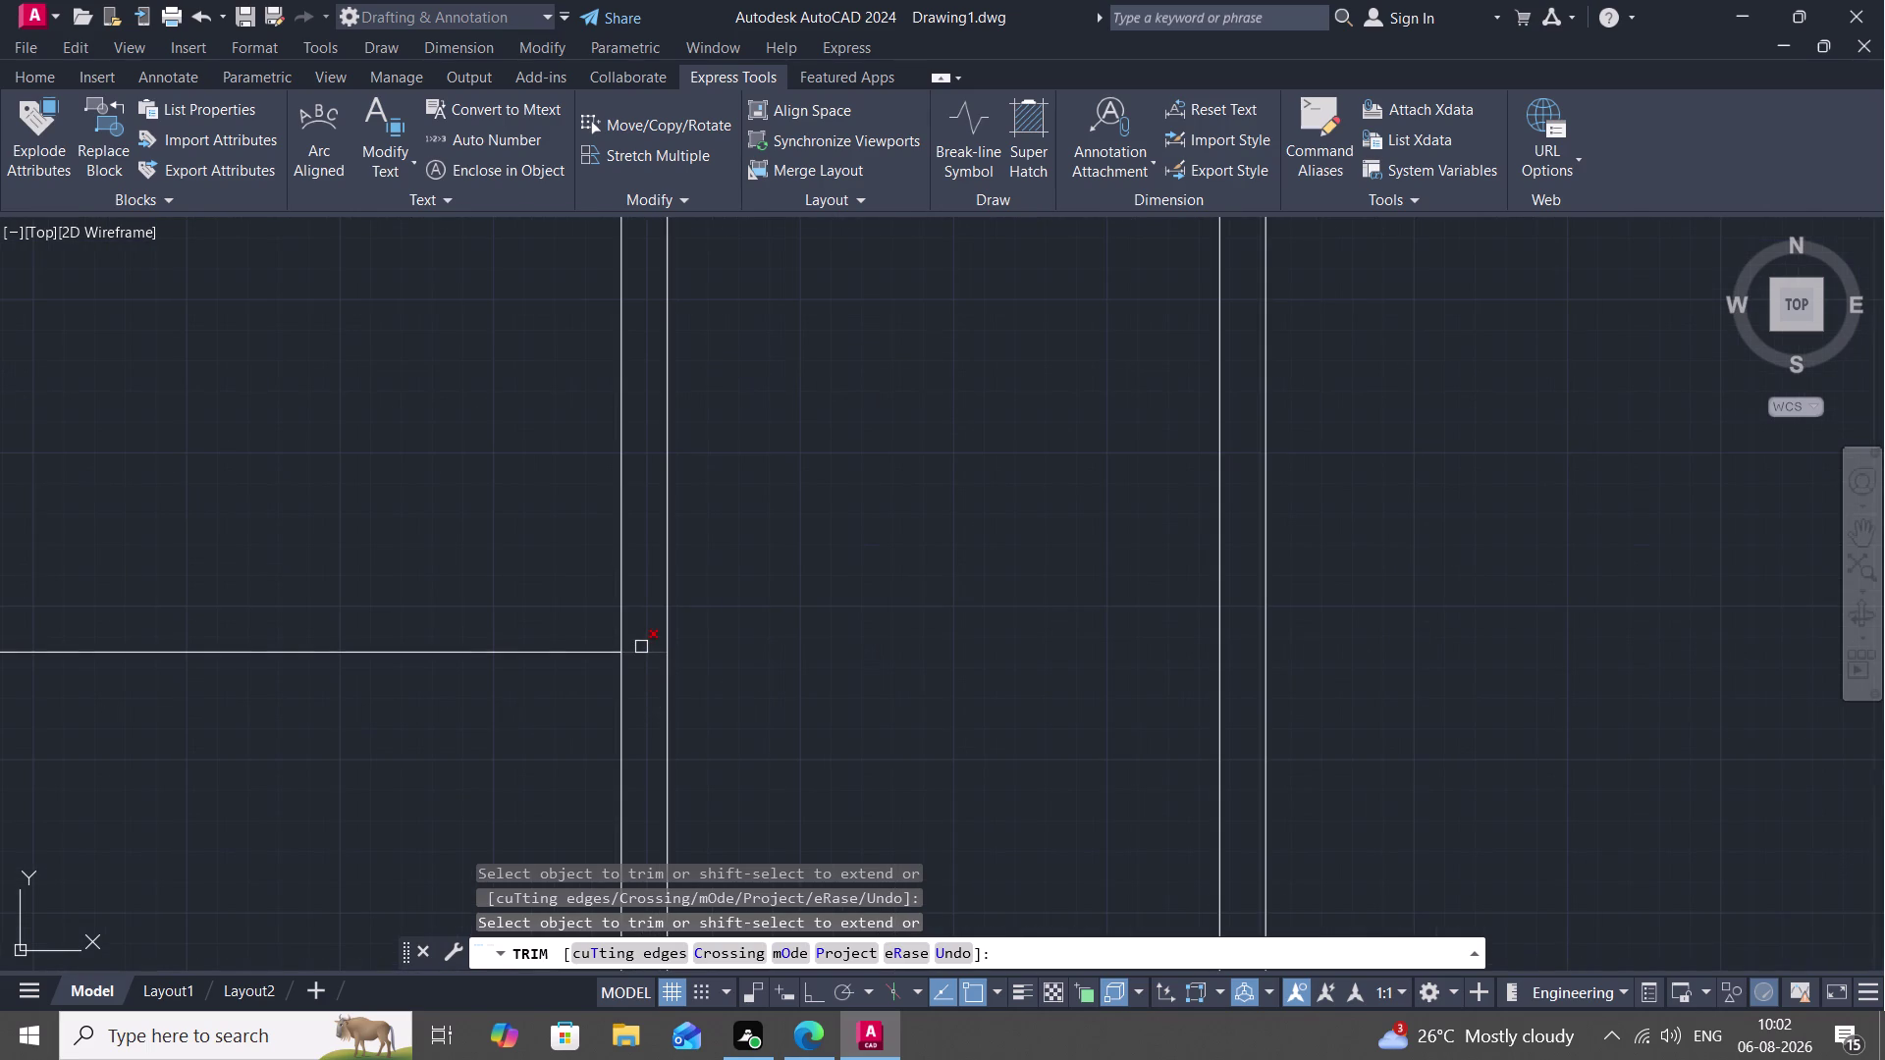
click(644, 651)
Trim the last tread line end at the handrail and end the trim.
scroll(down, 3)
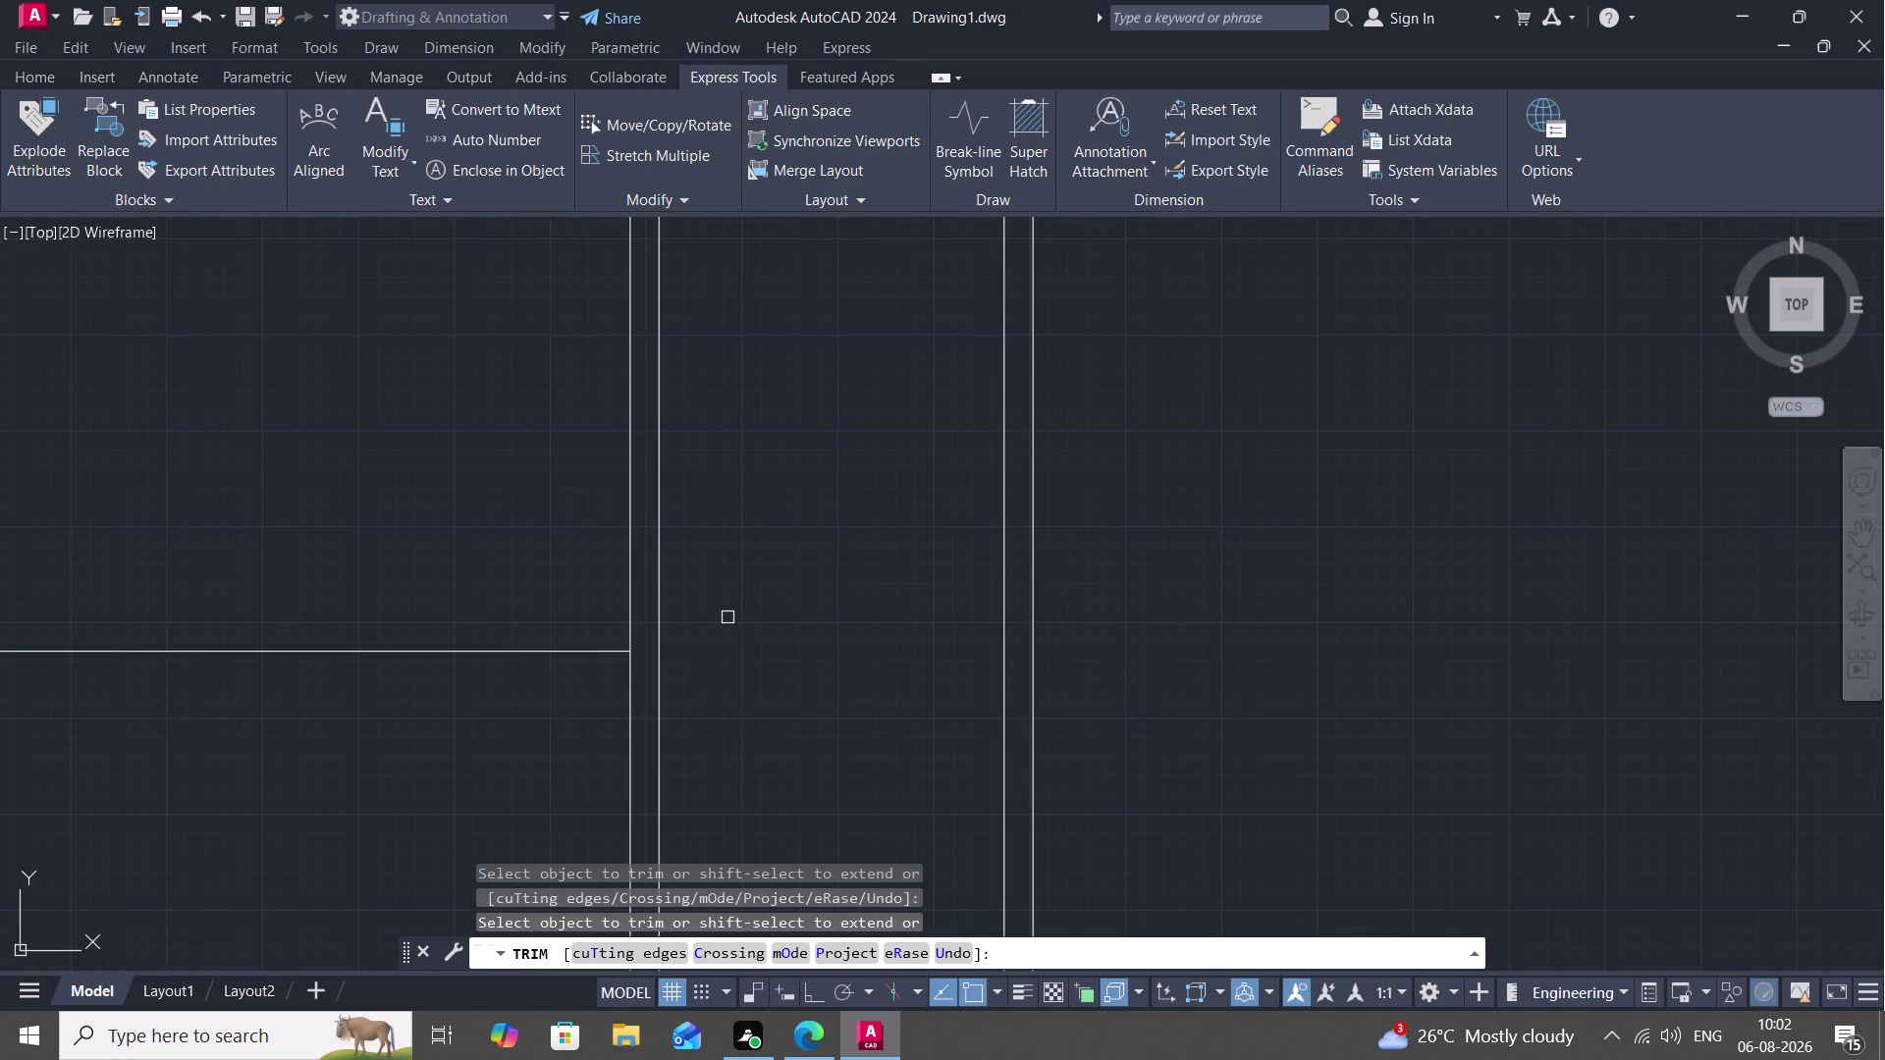
middle_drag(728, 617, 775, 765)
scroll(up, 3)
middle_drag(765, 728, 773, 733)
scroll(down, 3)
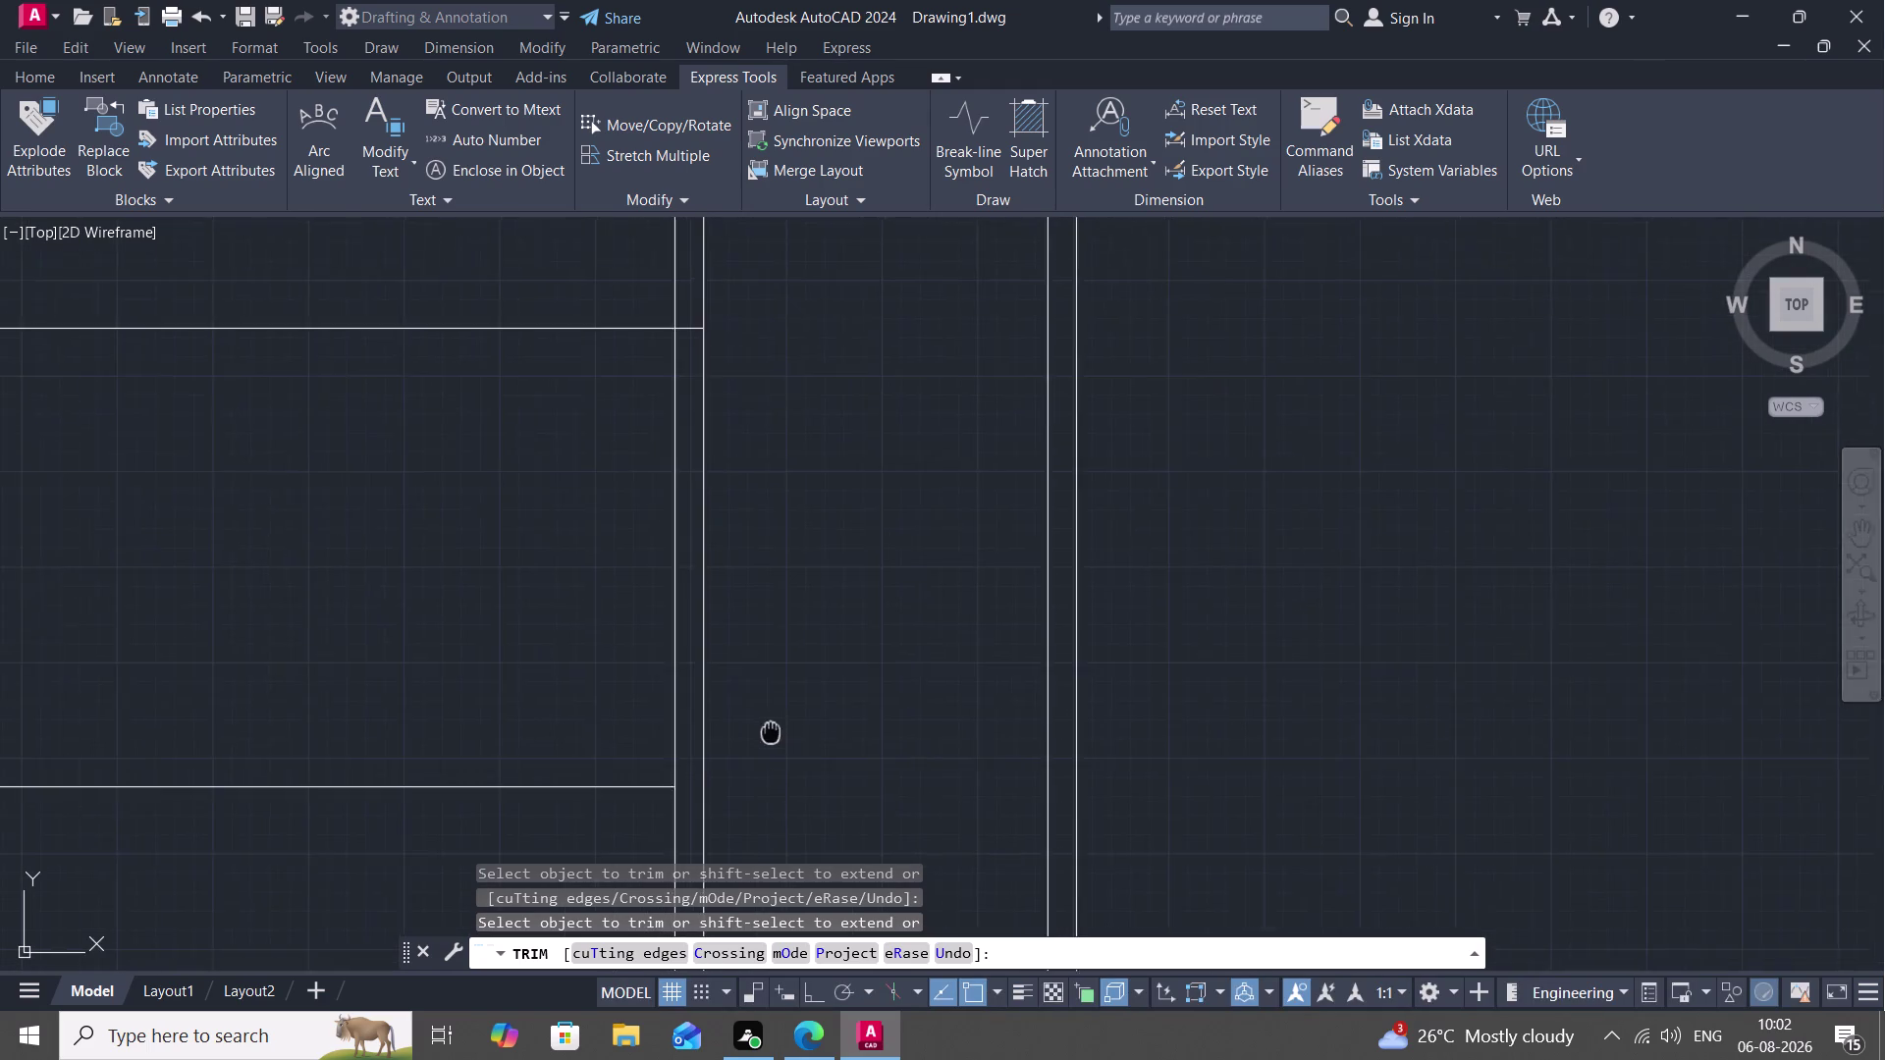
middle_drag(772, 734, 778, 739)
scroll(up, 3)
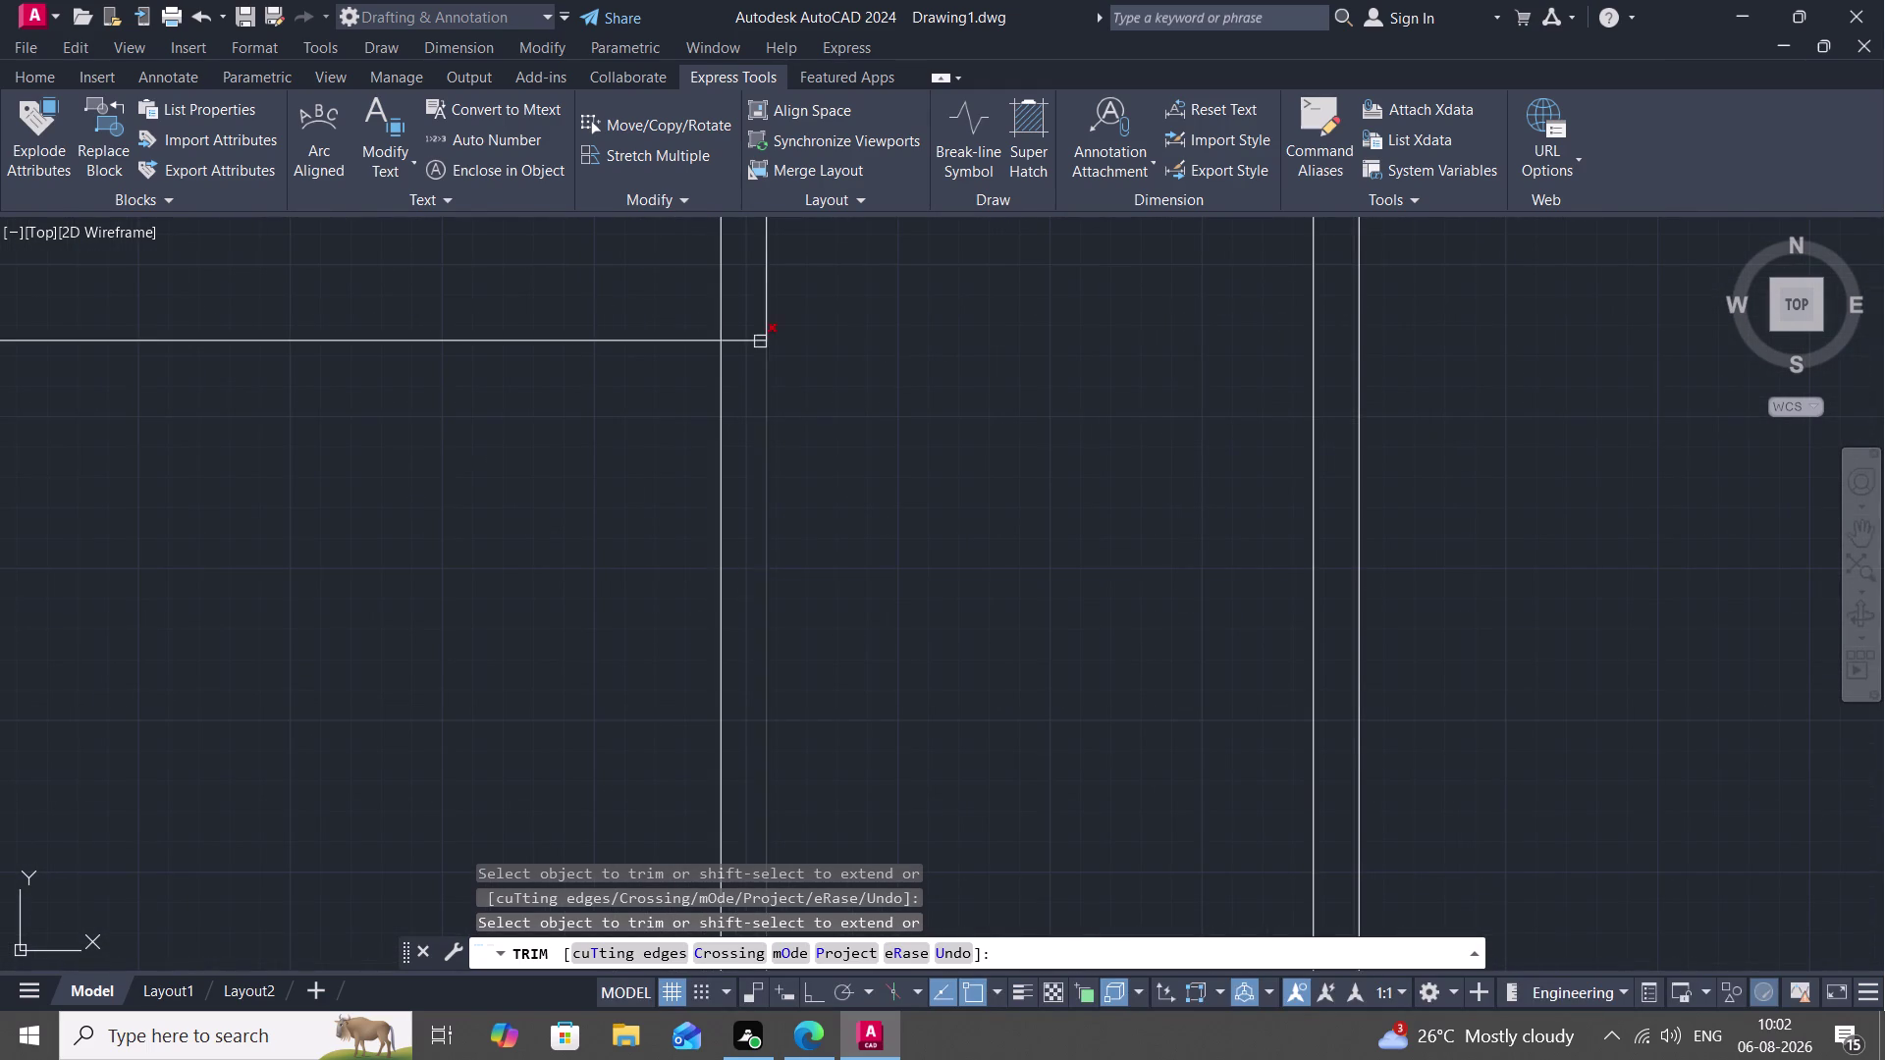
click(752, 338)
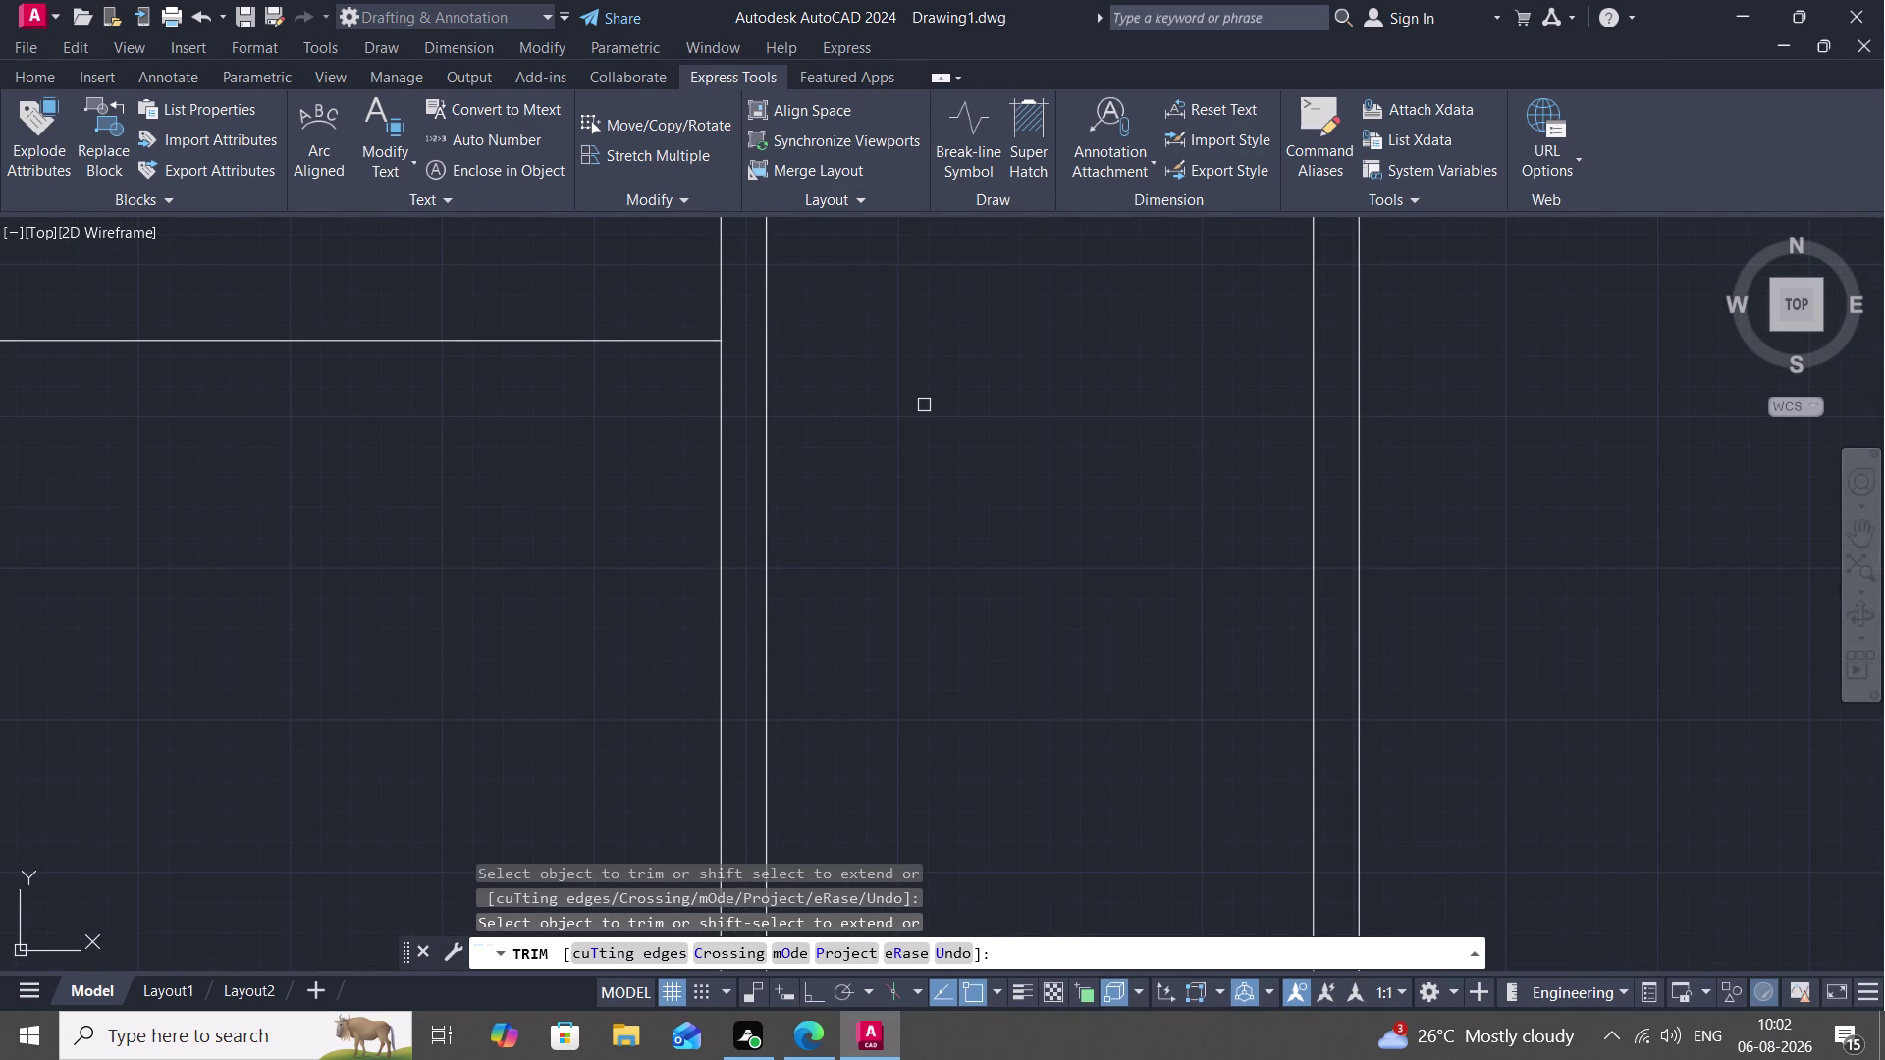
key(Escape)
scroll(down, 3)
scroll(down, 3)
scroll(down, 3)
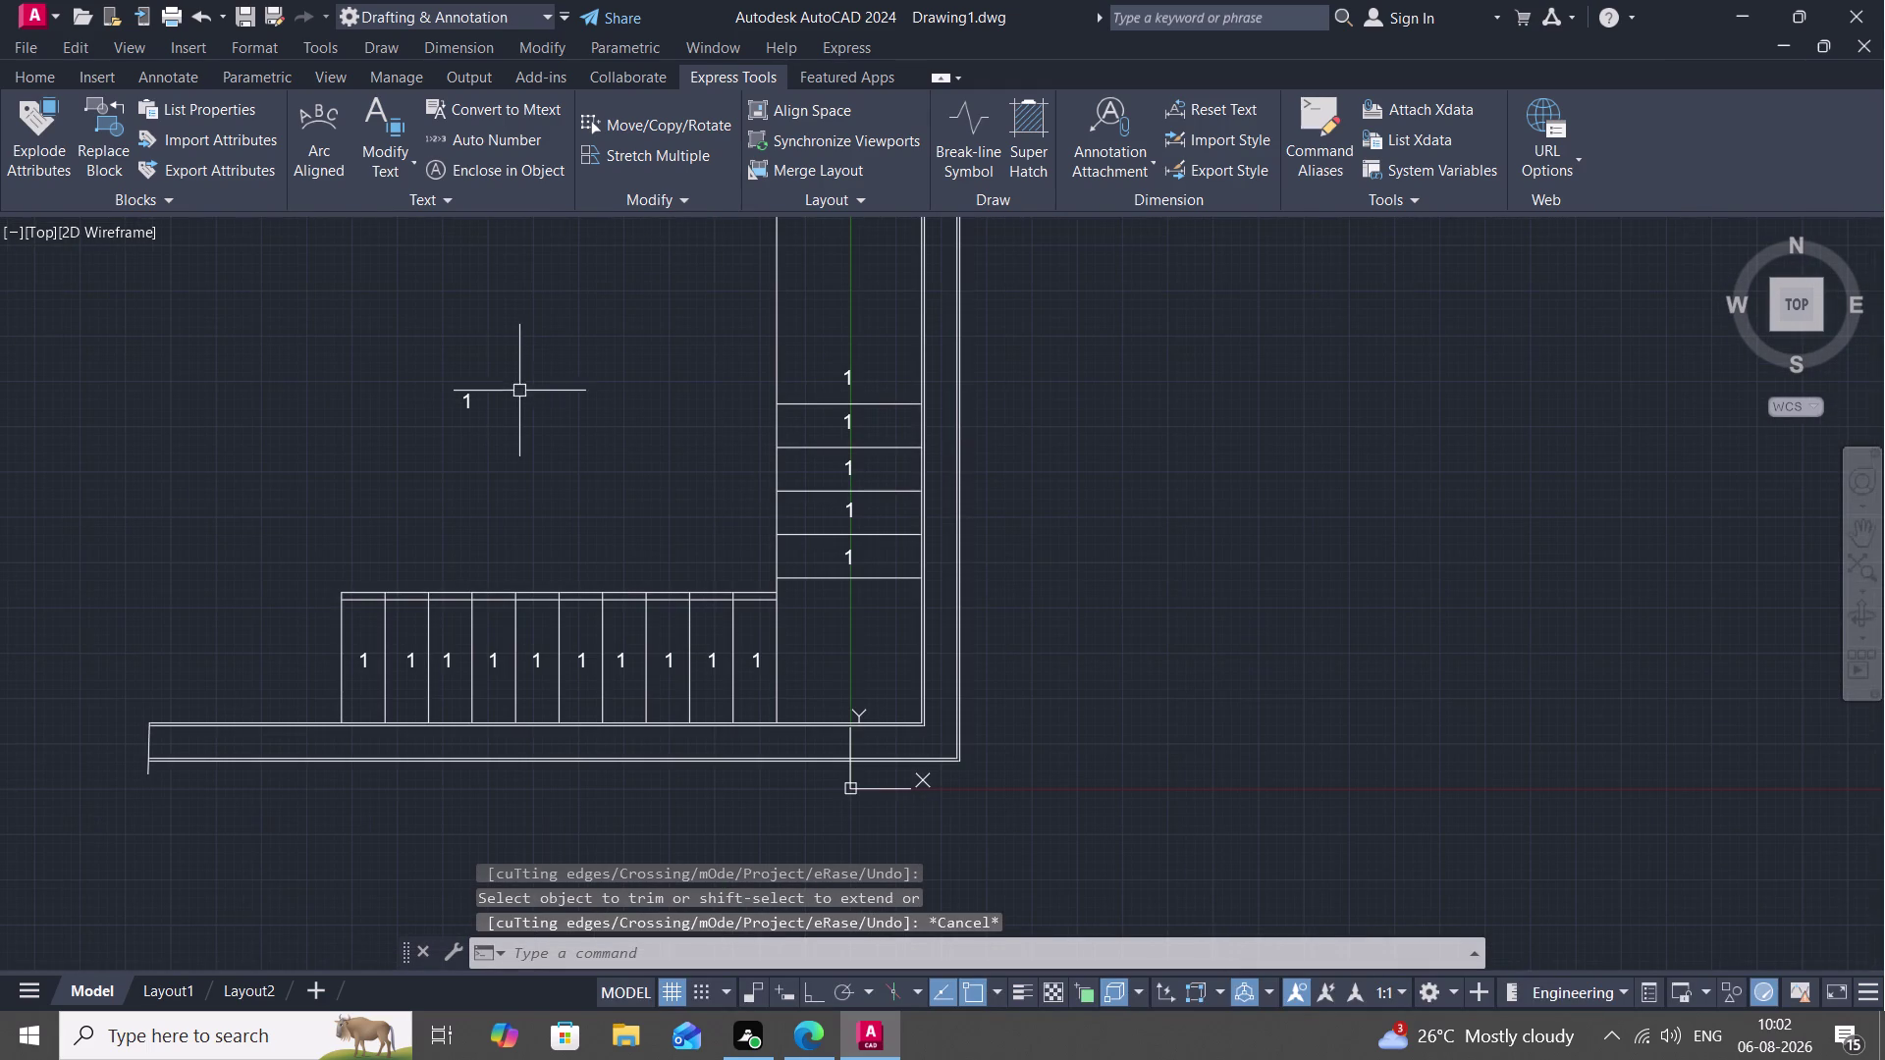
Start the Offset command (O) with a 1" offset distance.
text(O)
key(space)
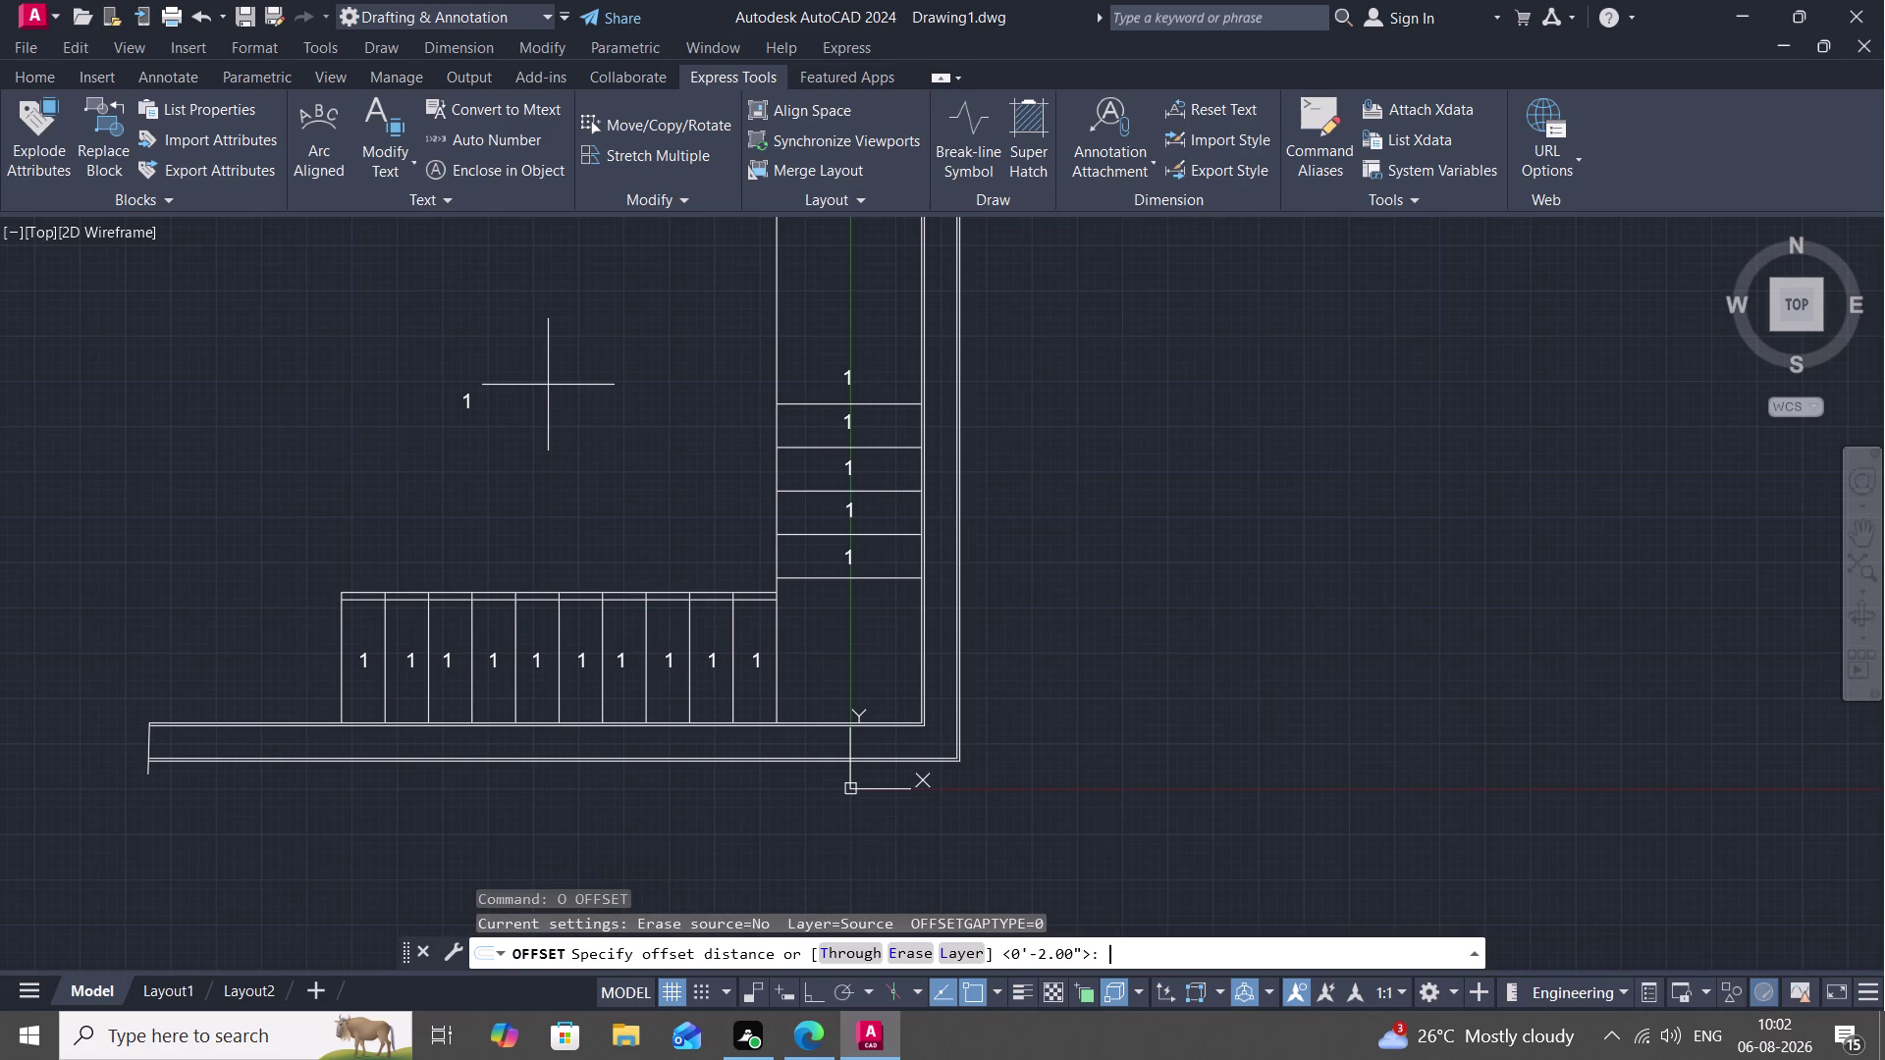
key(1)
text(")
key(space)
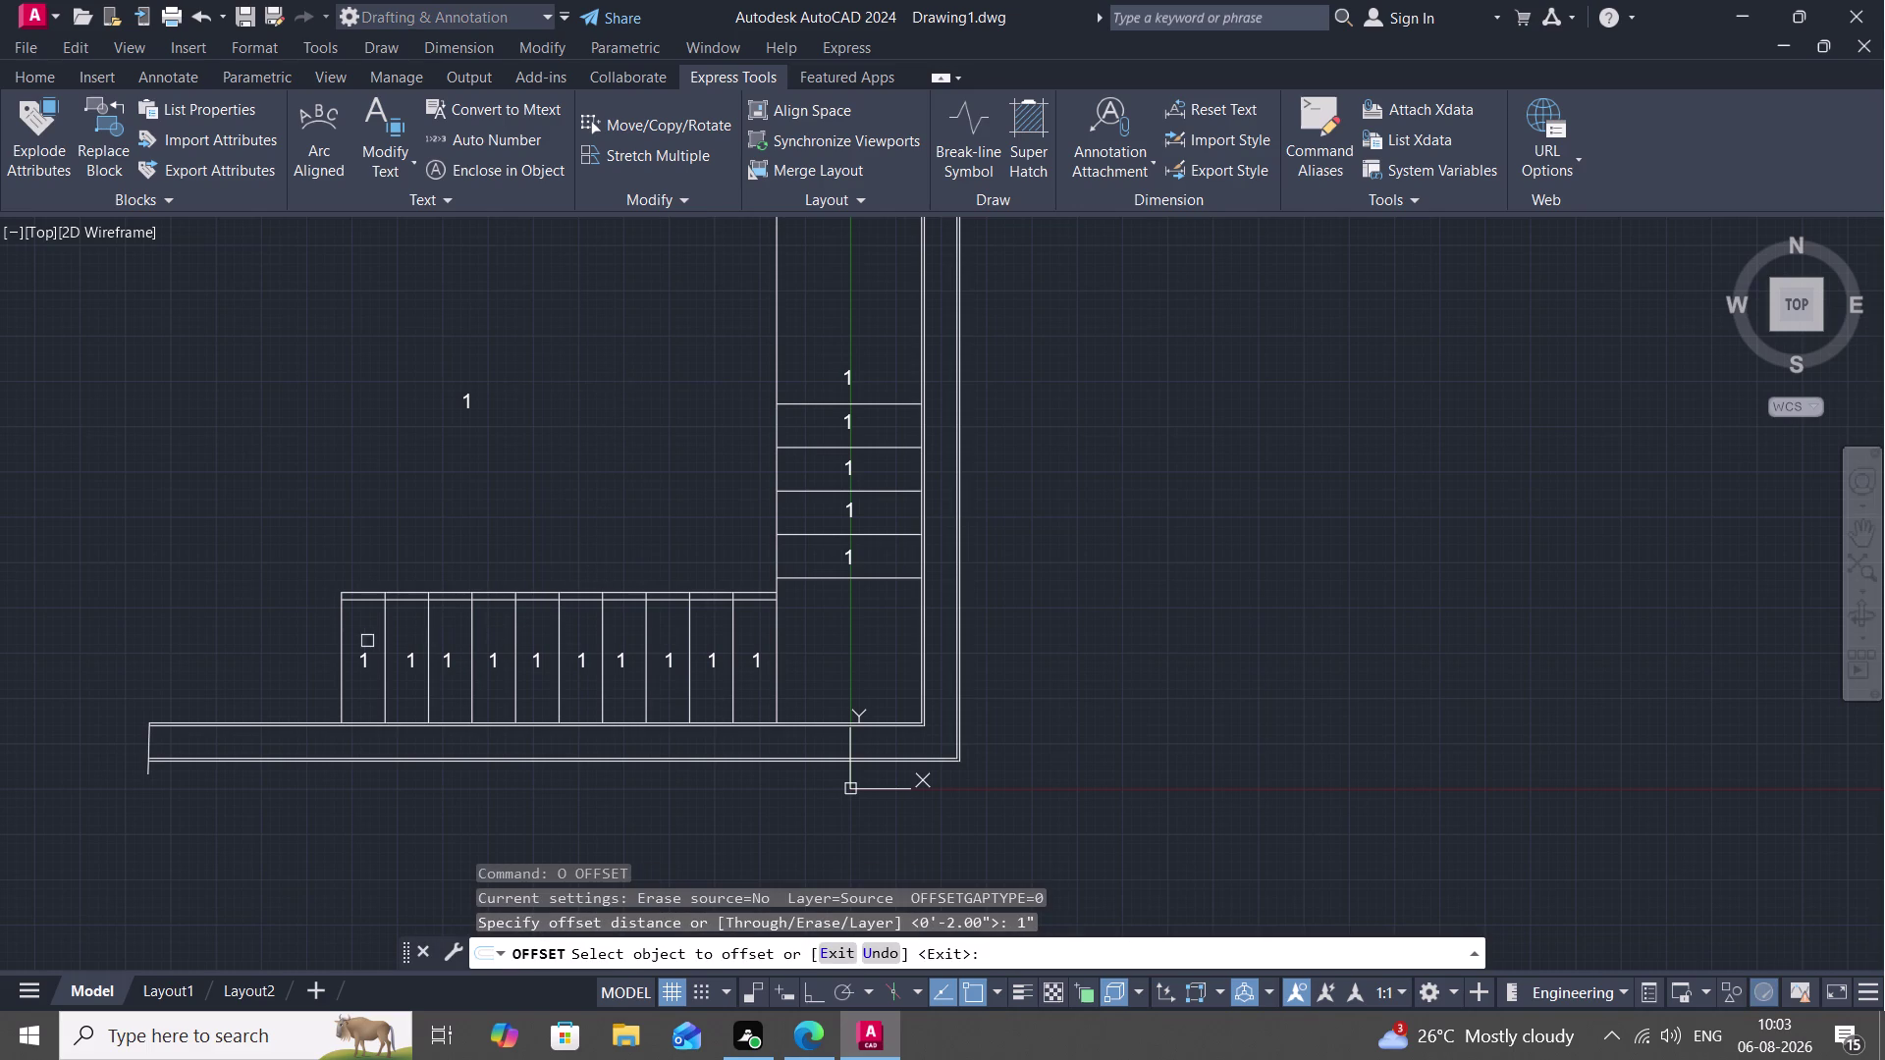
Offset each of the ten tread edges on the lower flight by 1".
click(347, 620)
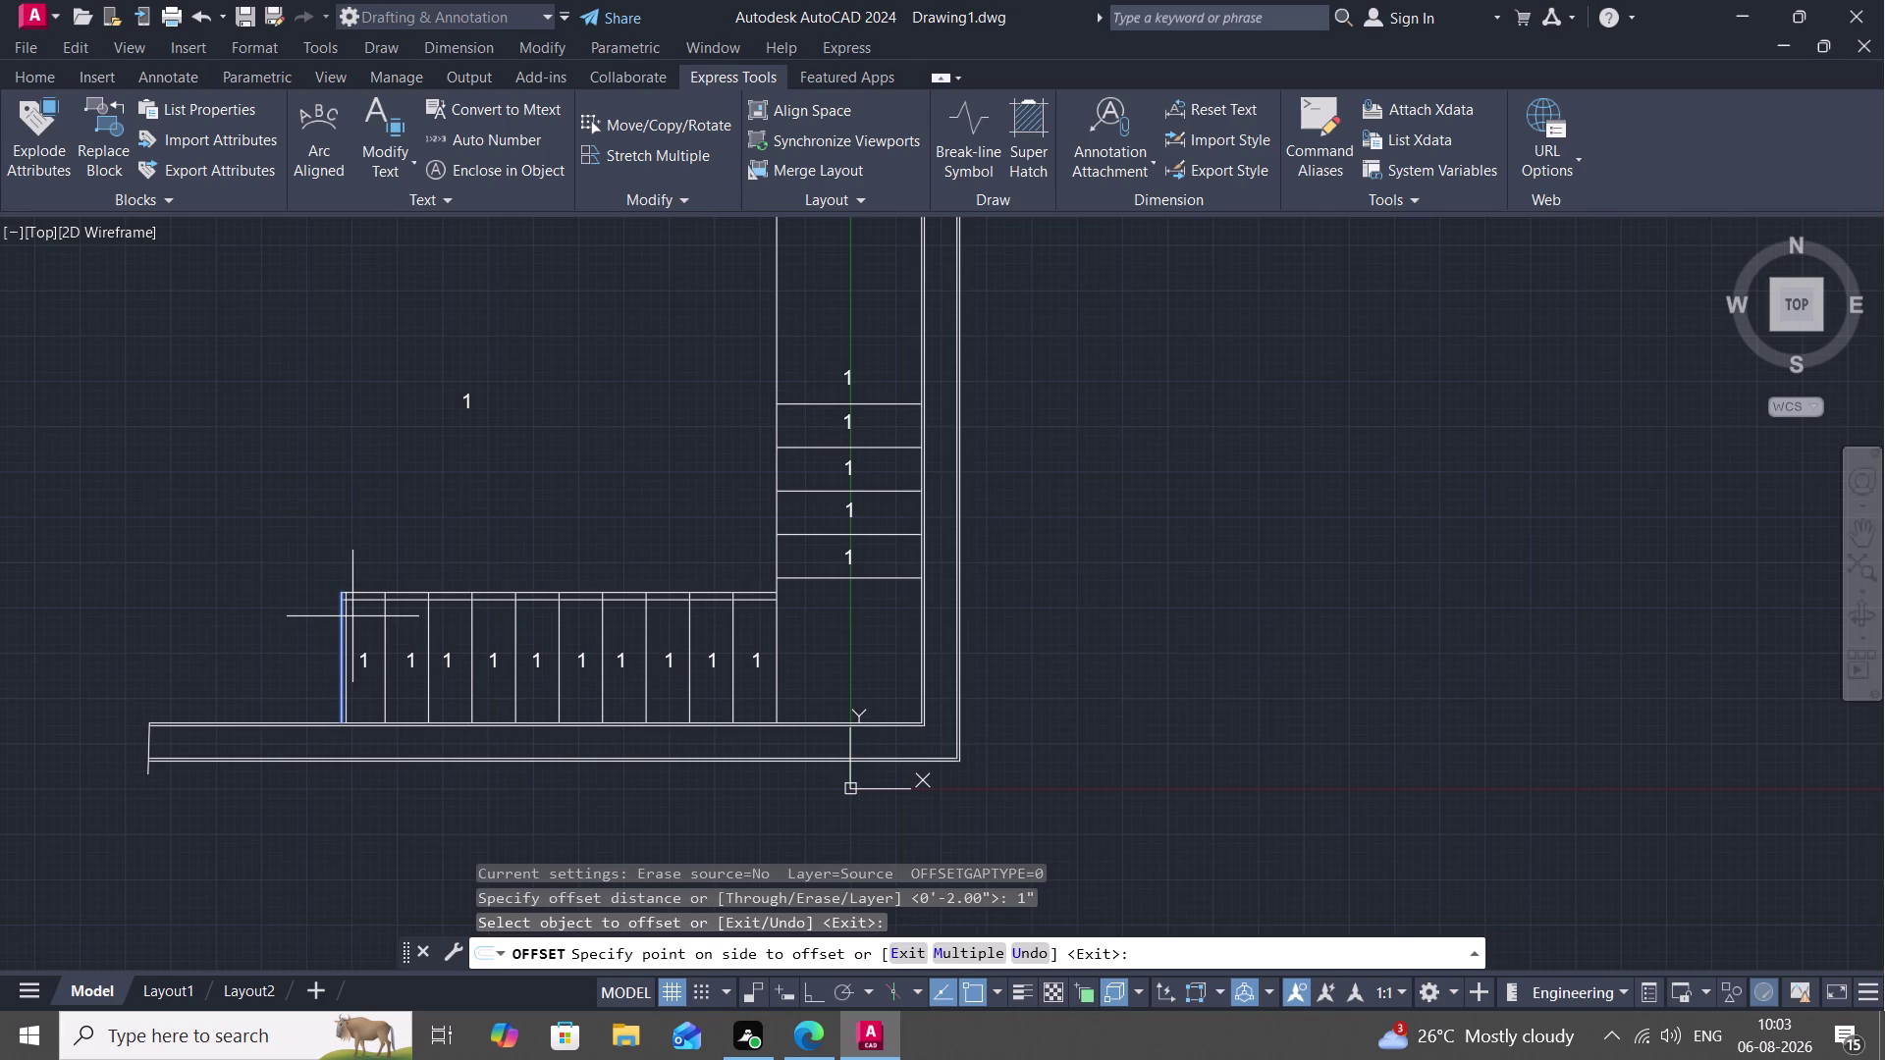
click(353, 616)
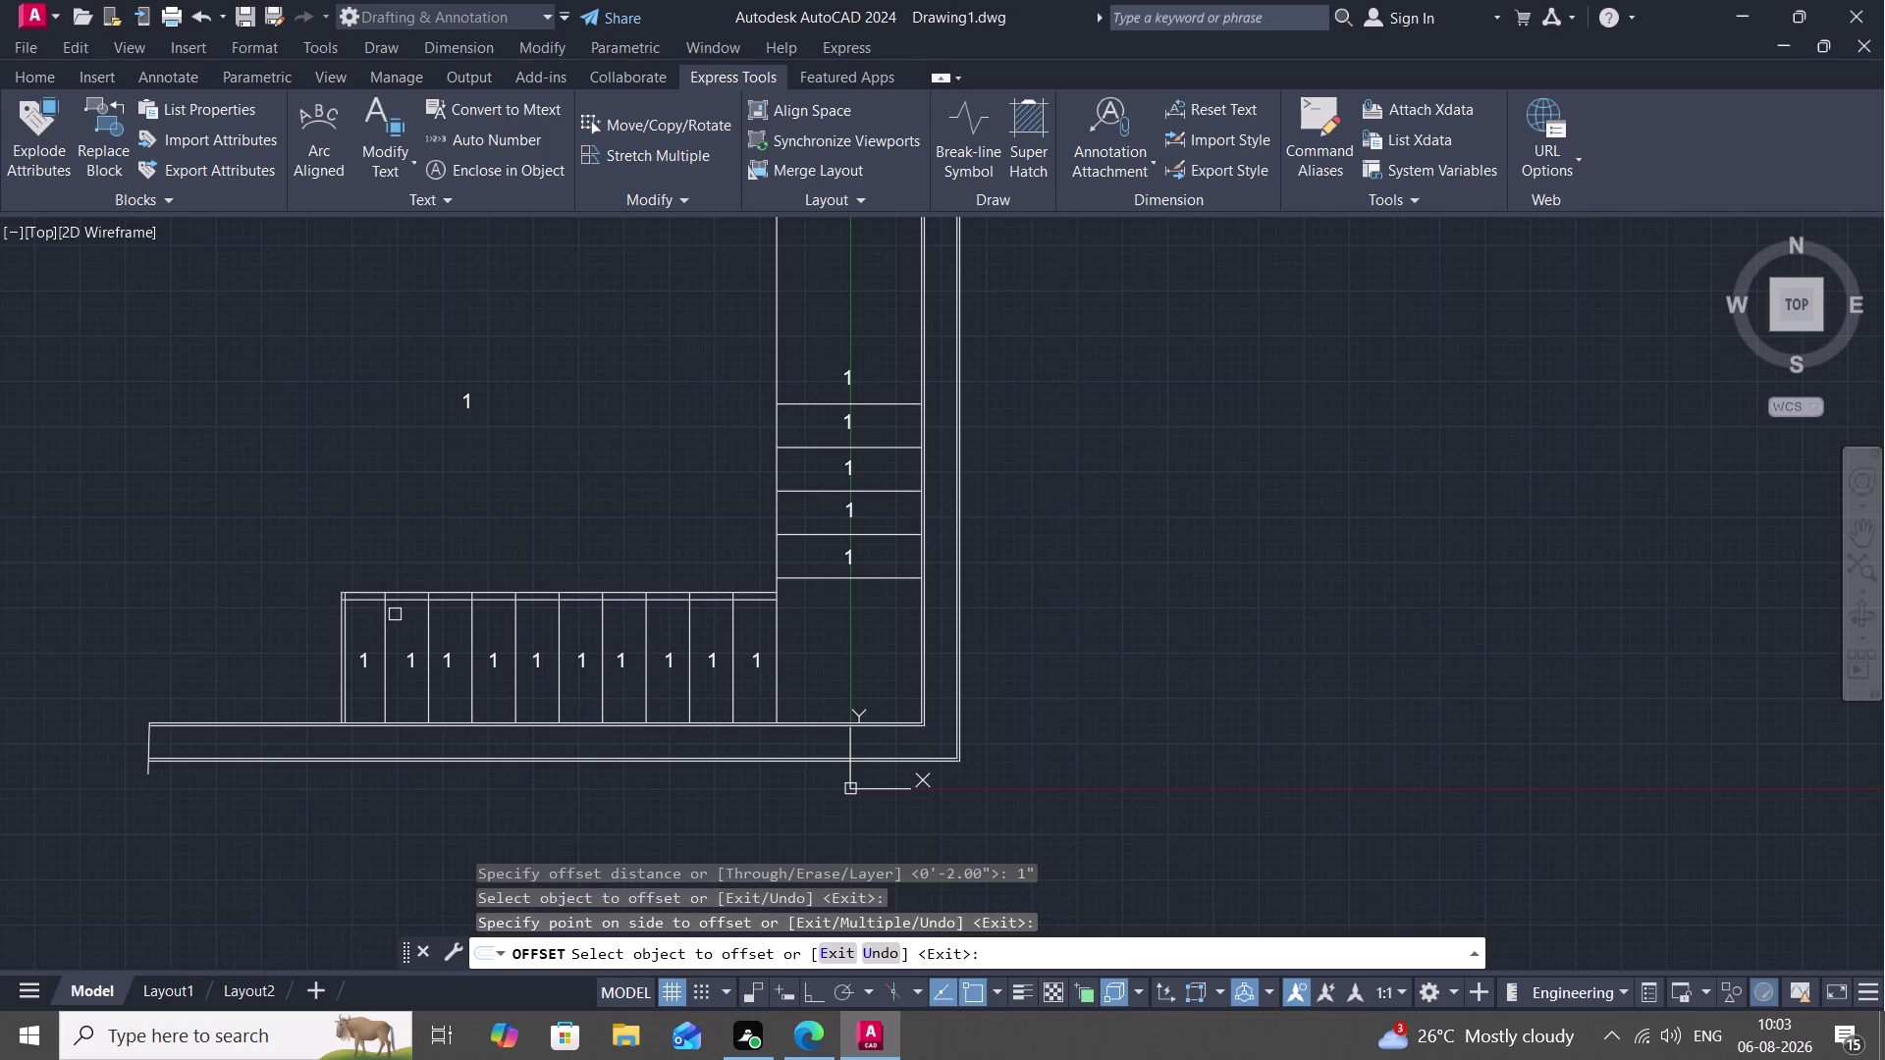
click(385, 619)
click(392, 621)
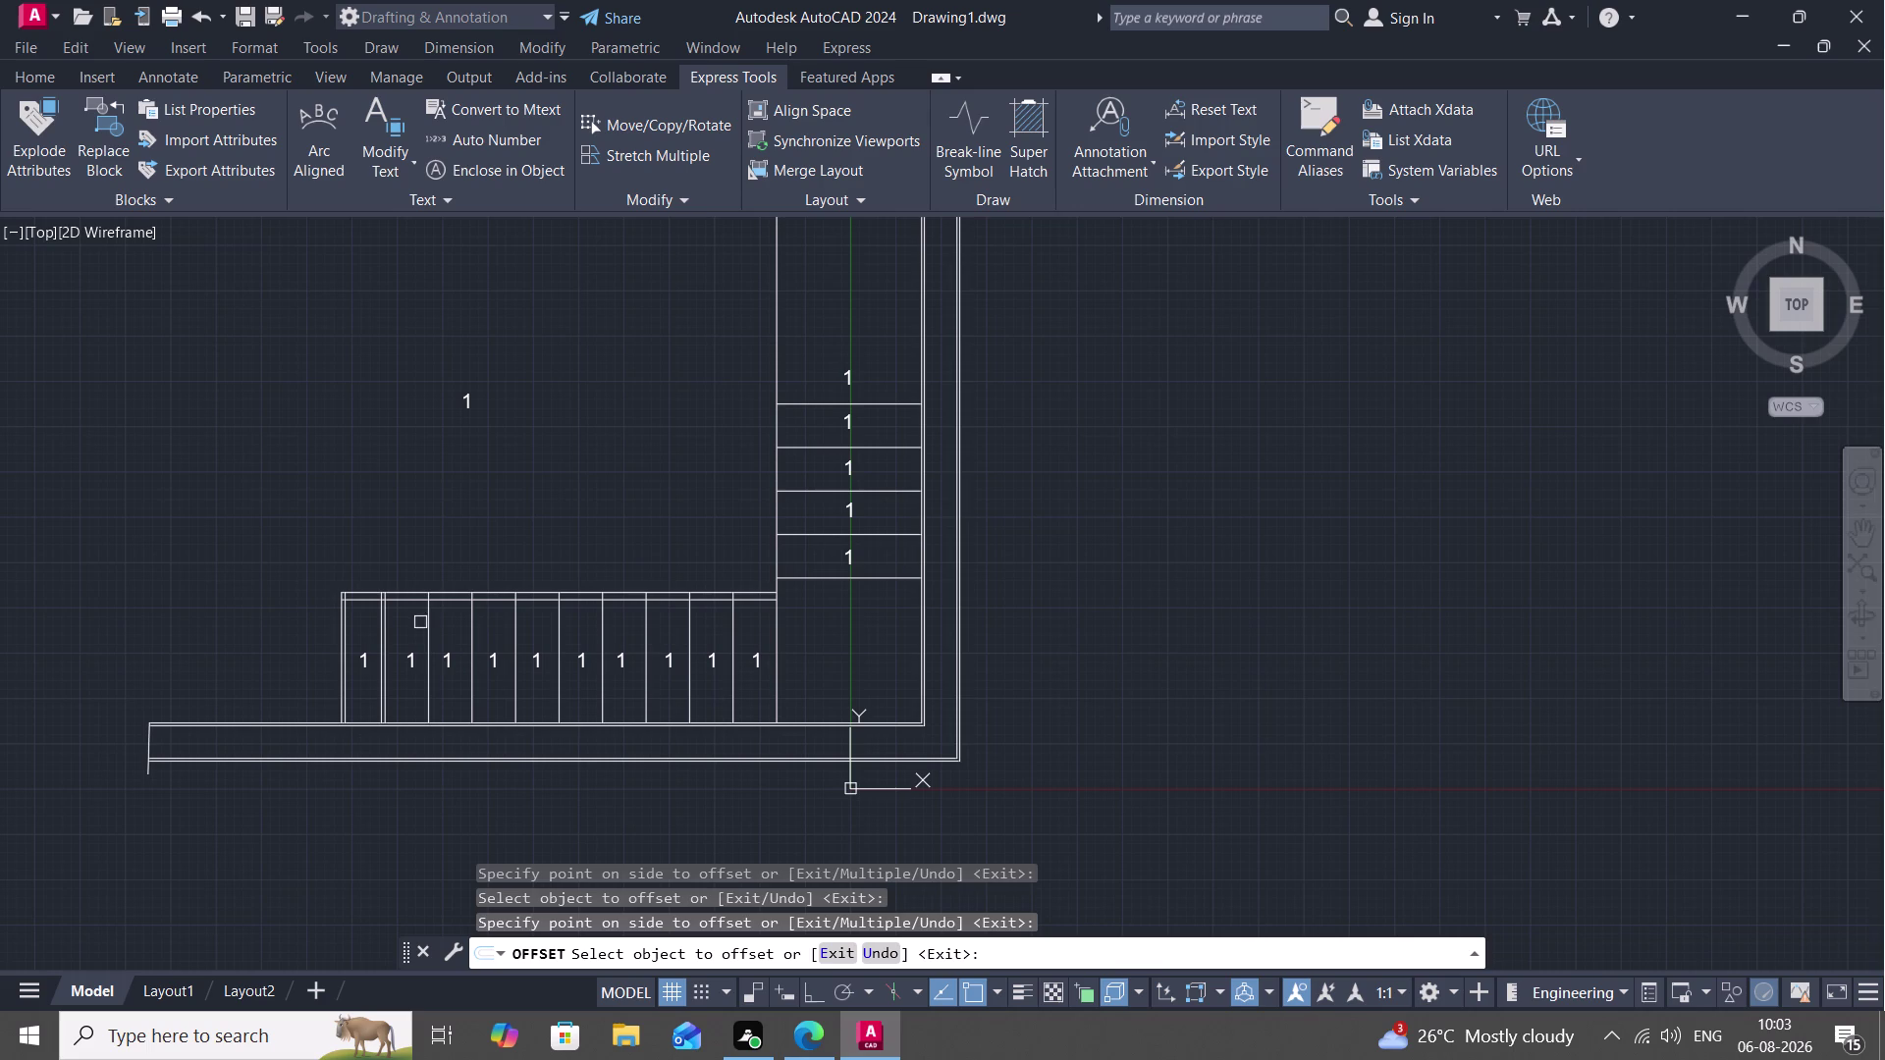
click(430, 625)
click(441, 625)
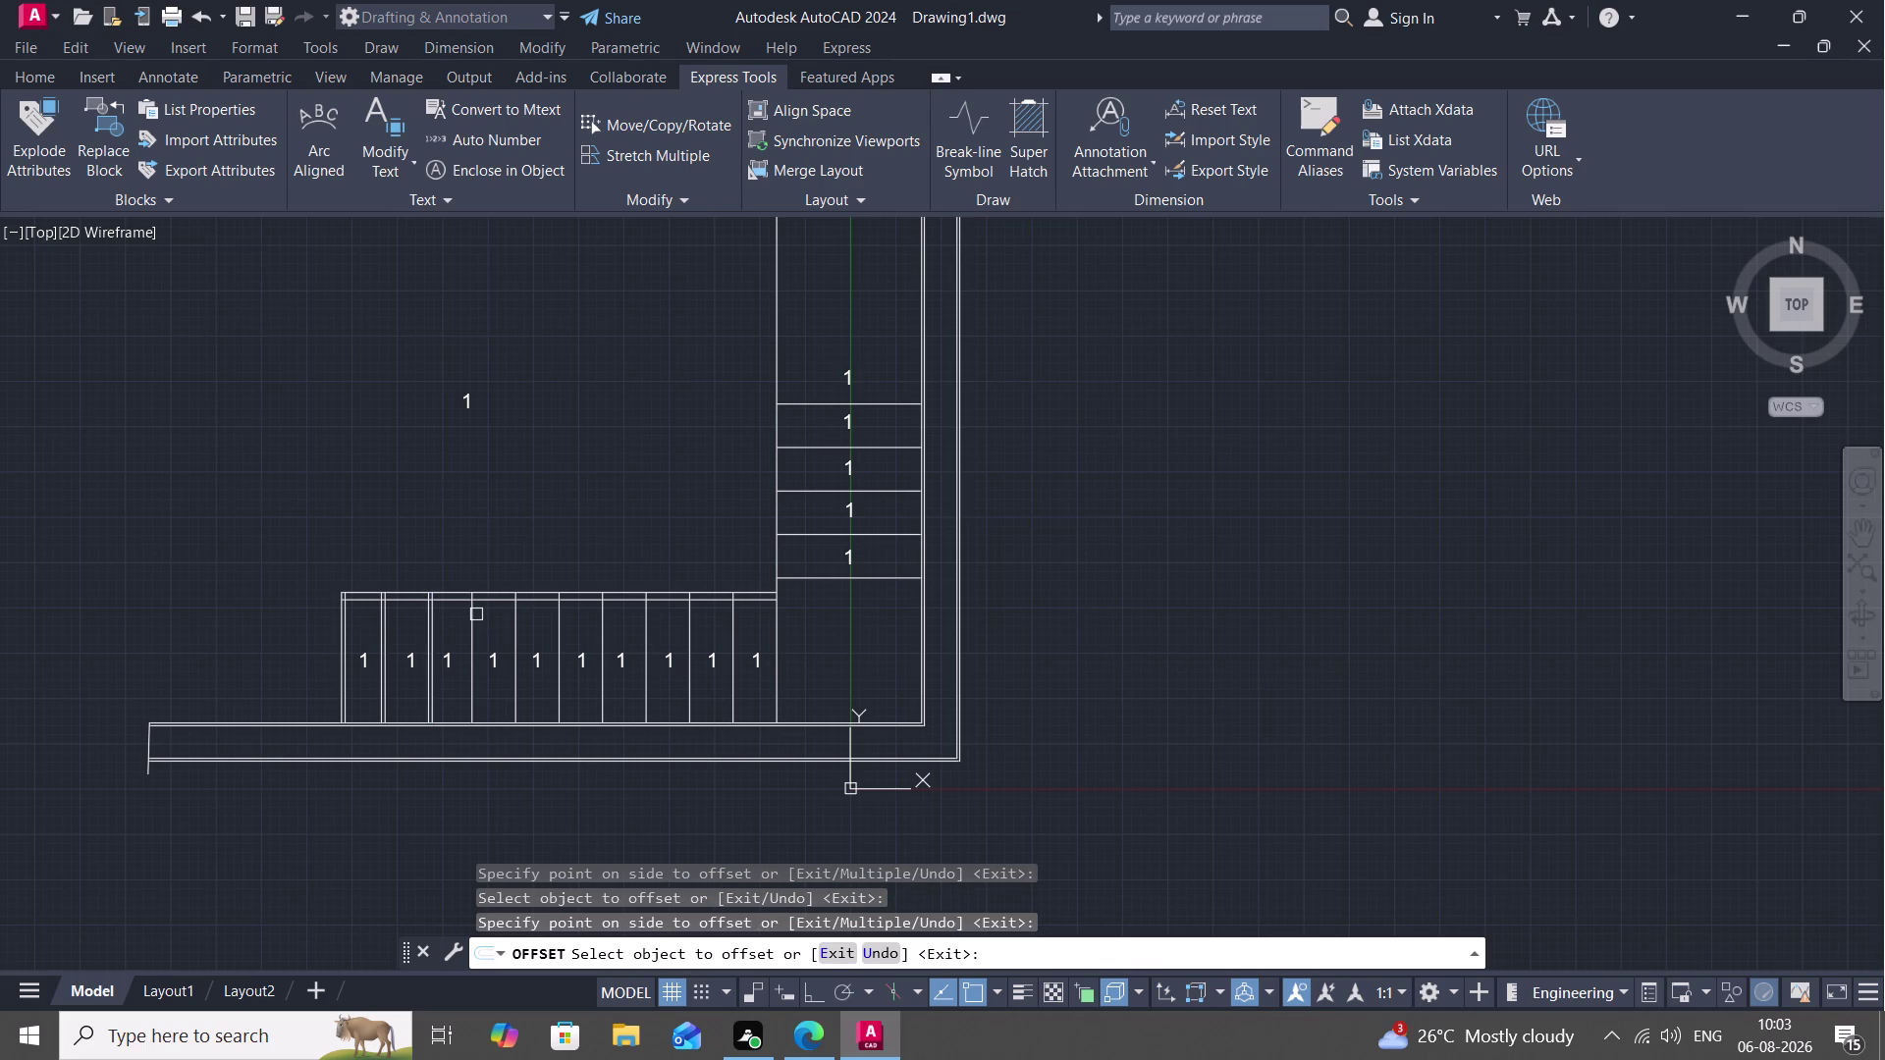
click(475, 616)
click(505, 617)
click(516, 623)
click(529, 623)
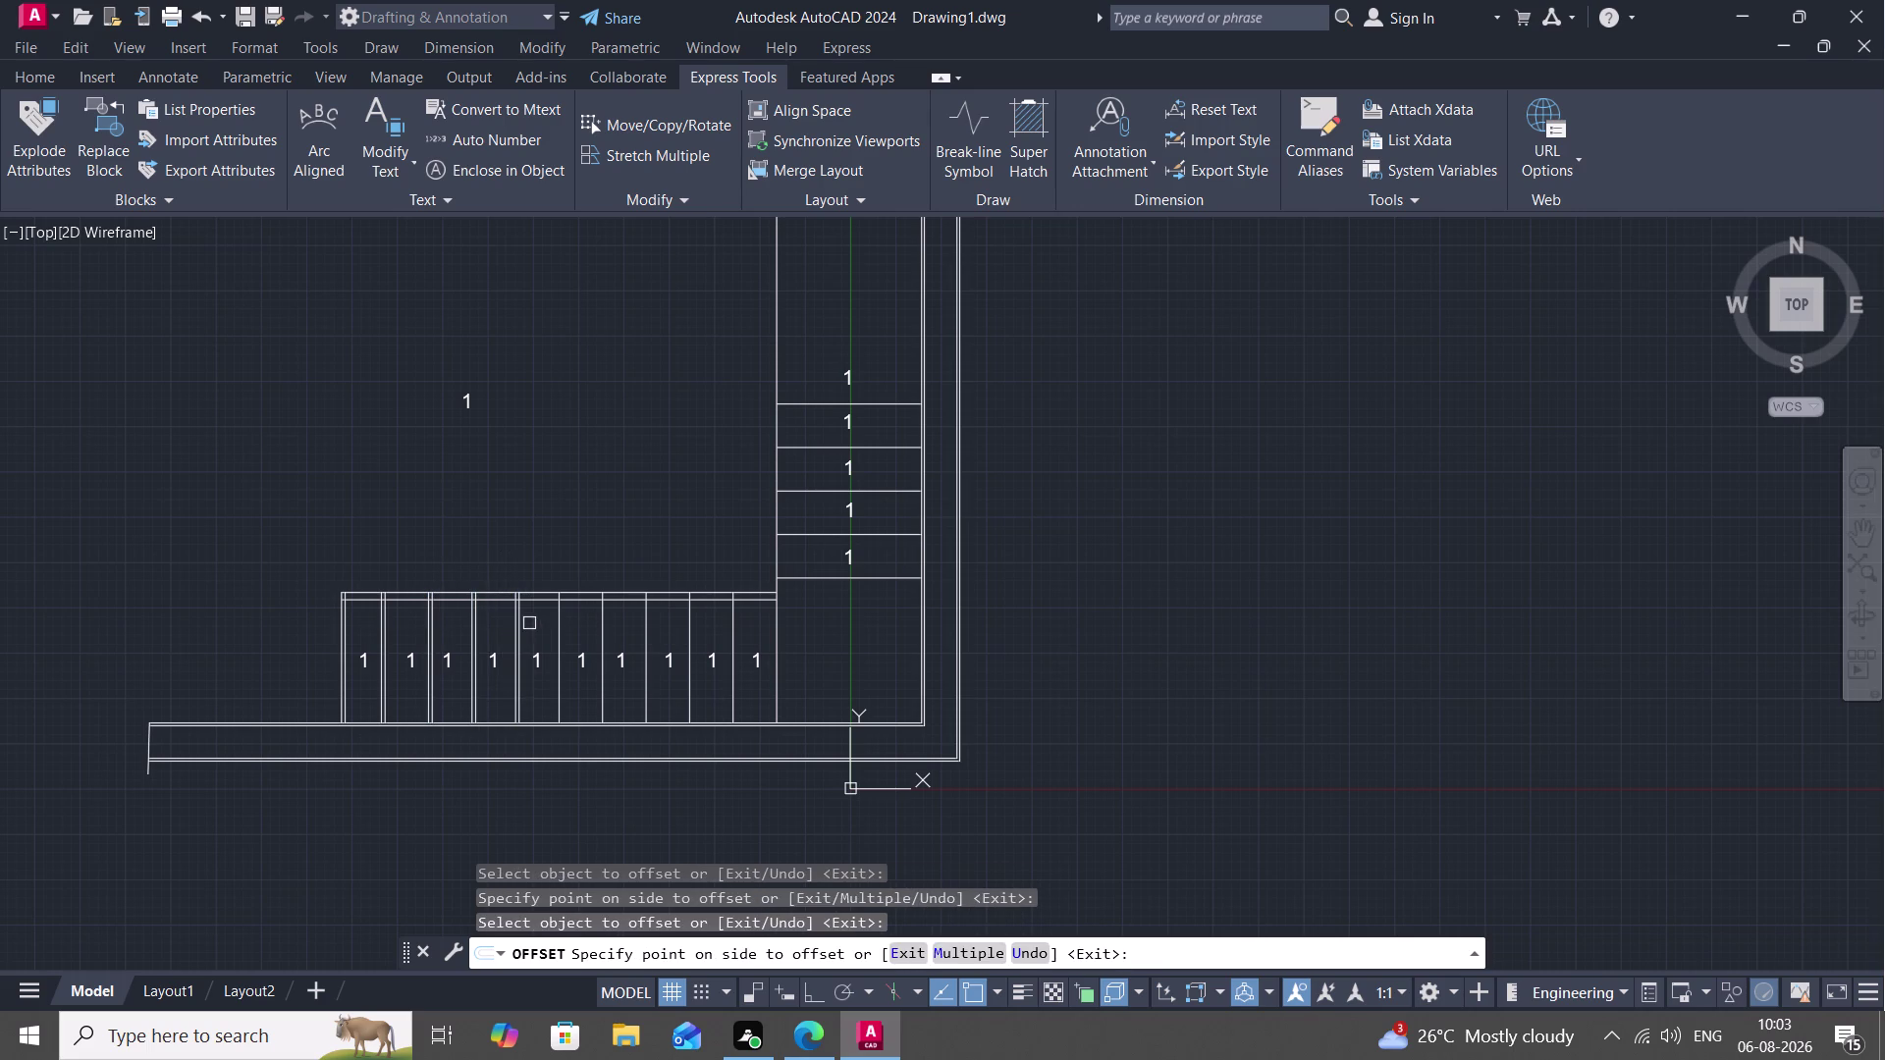
click(560, 624)
click(573, 627)
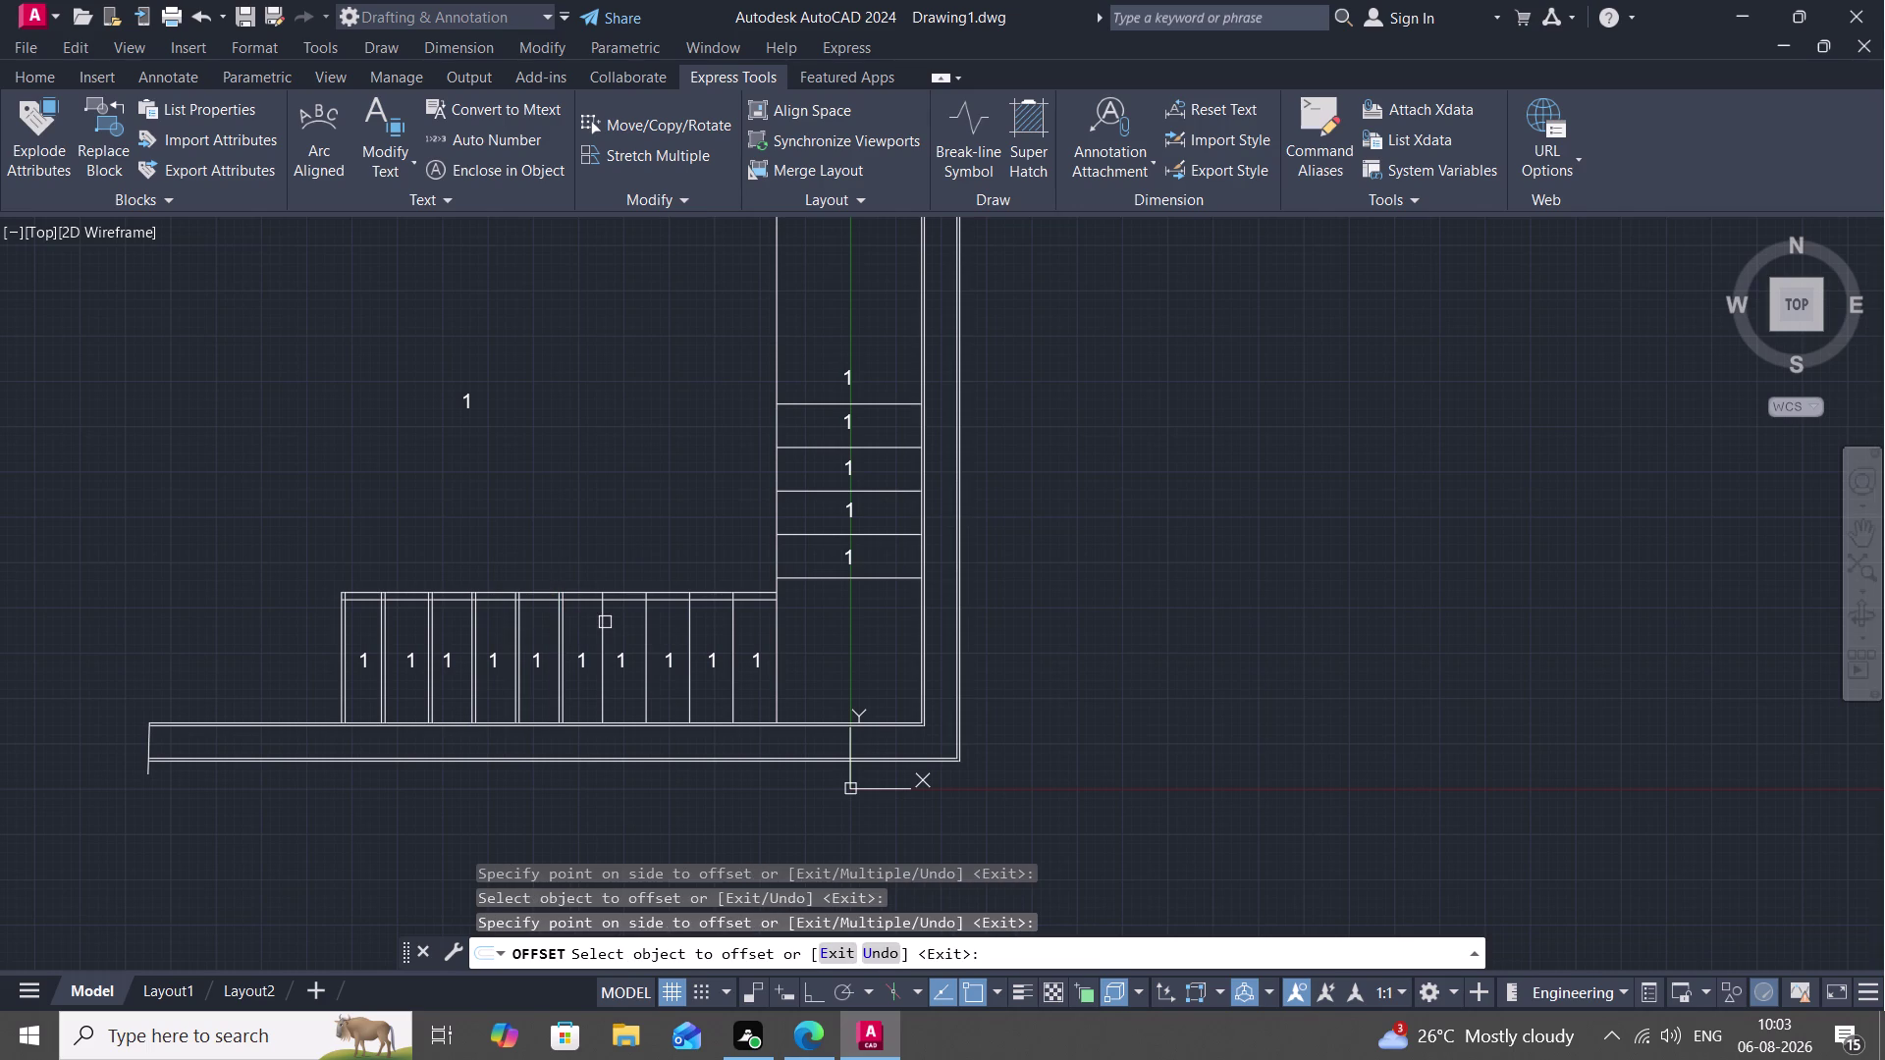
click(606, 622)
click(626, 620)
click(651, 628)
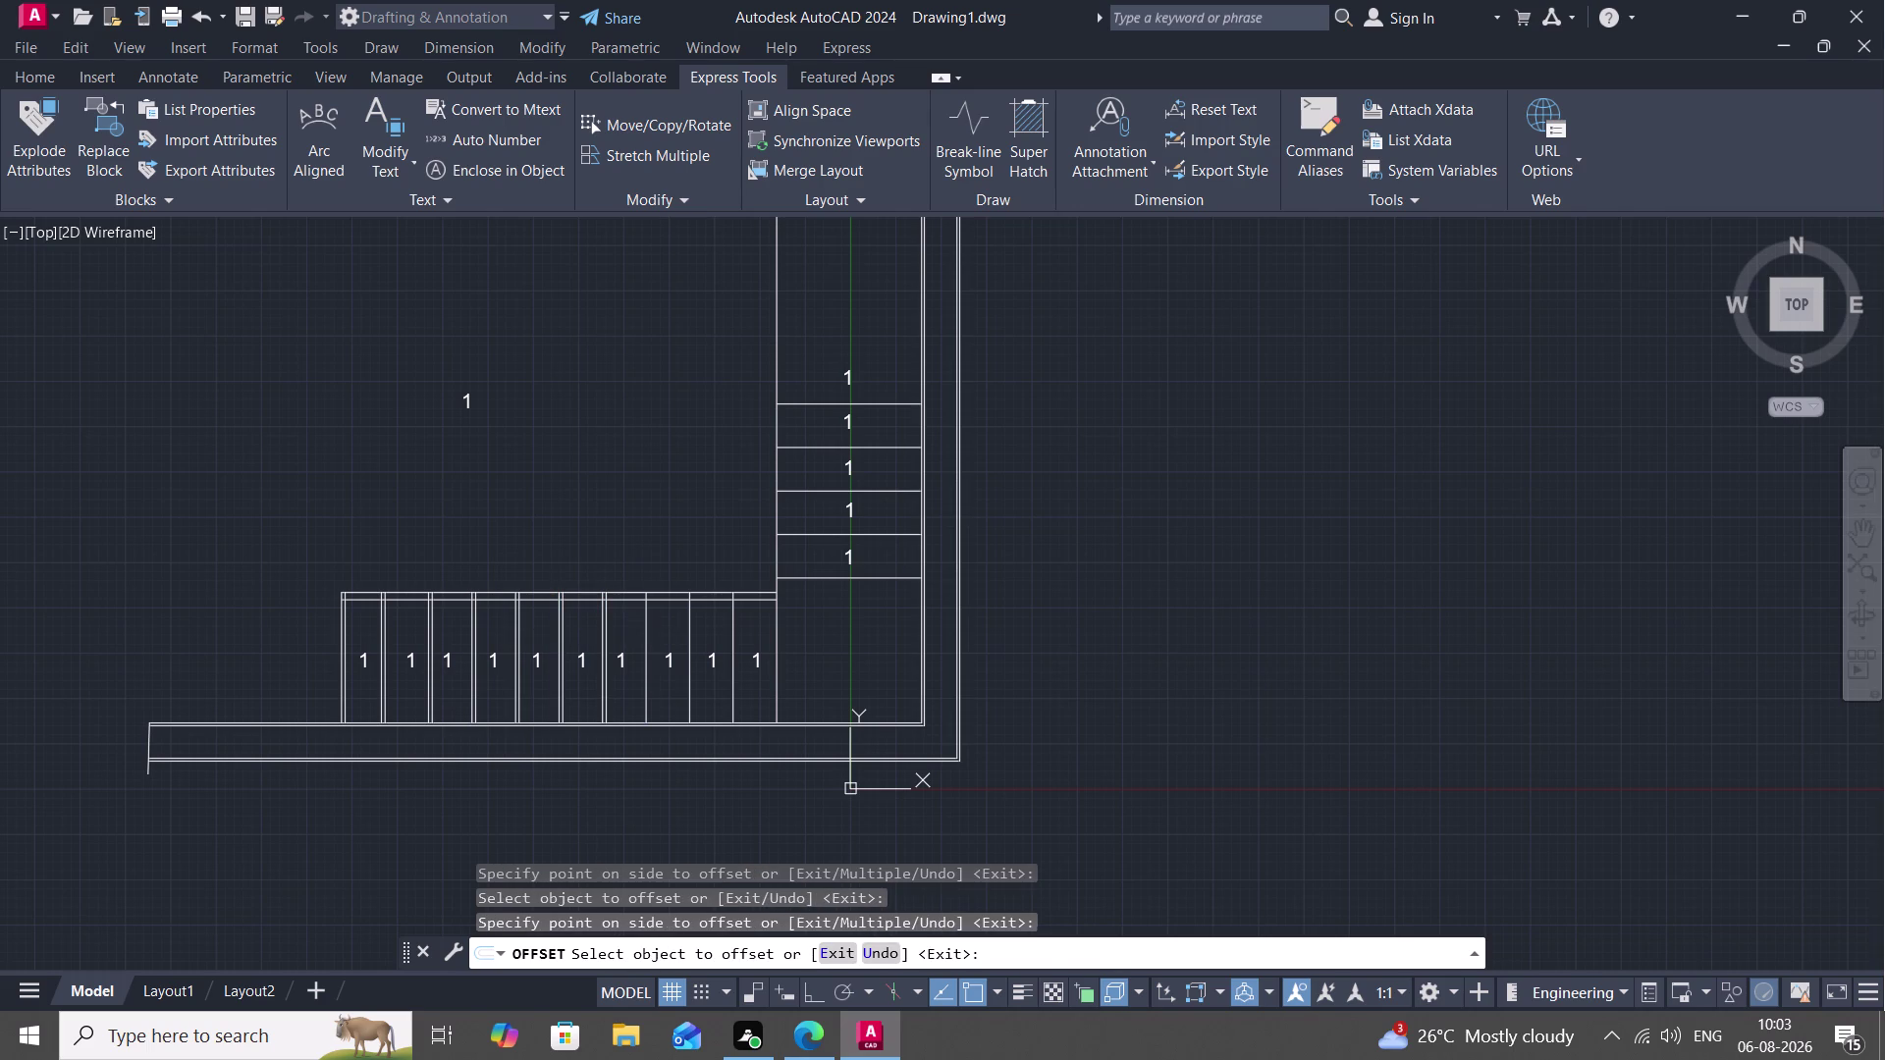
click(665, 631)
click(691, 623)
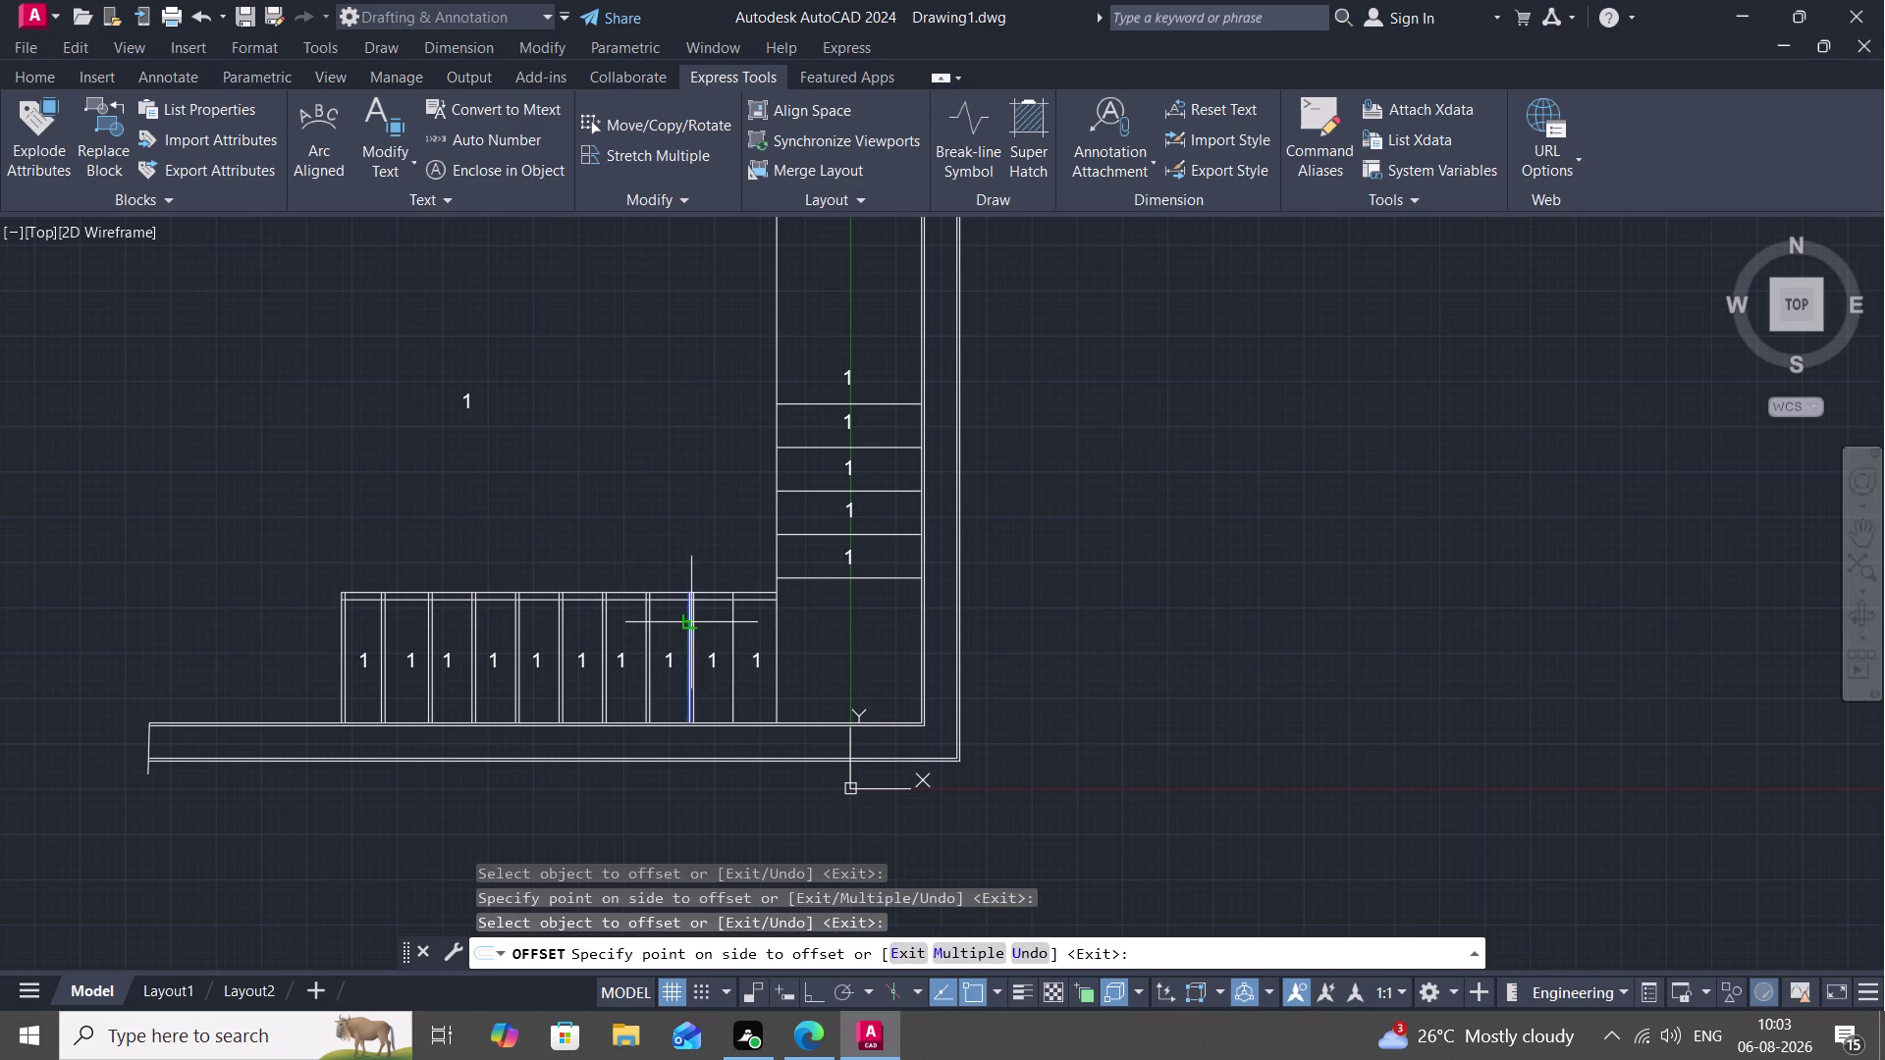
click(705, 625)
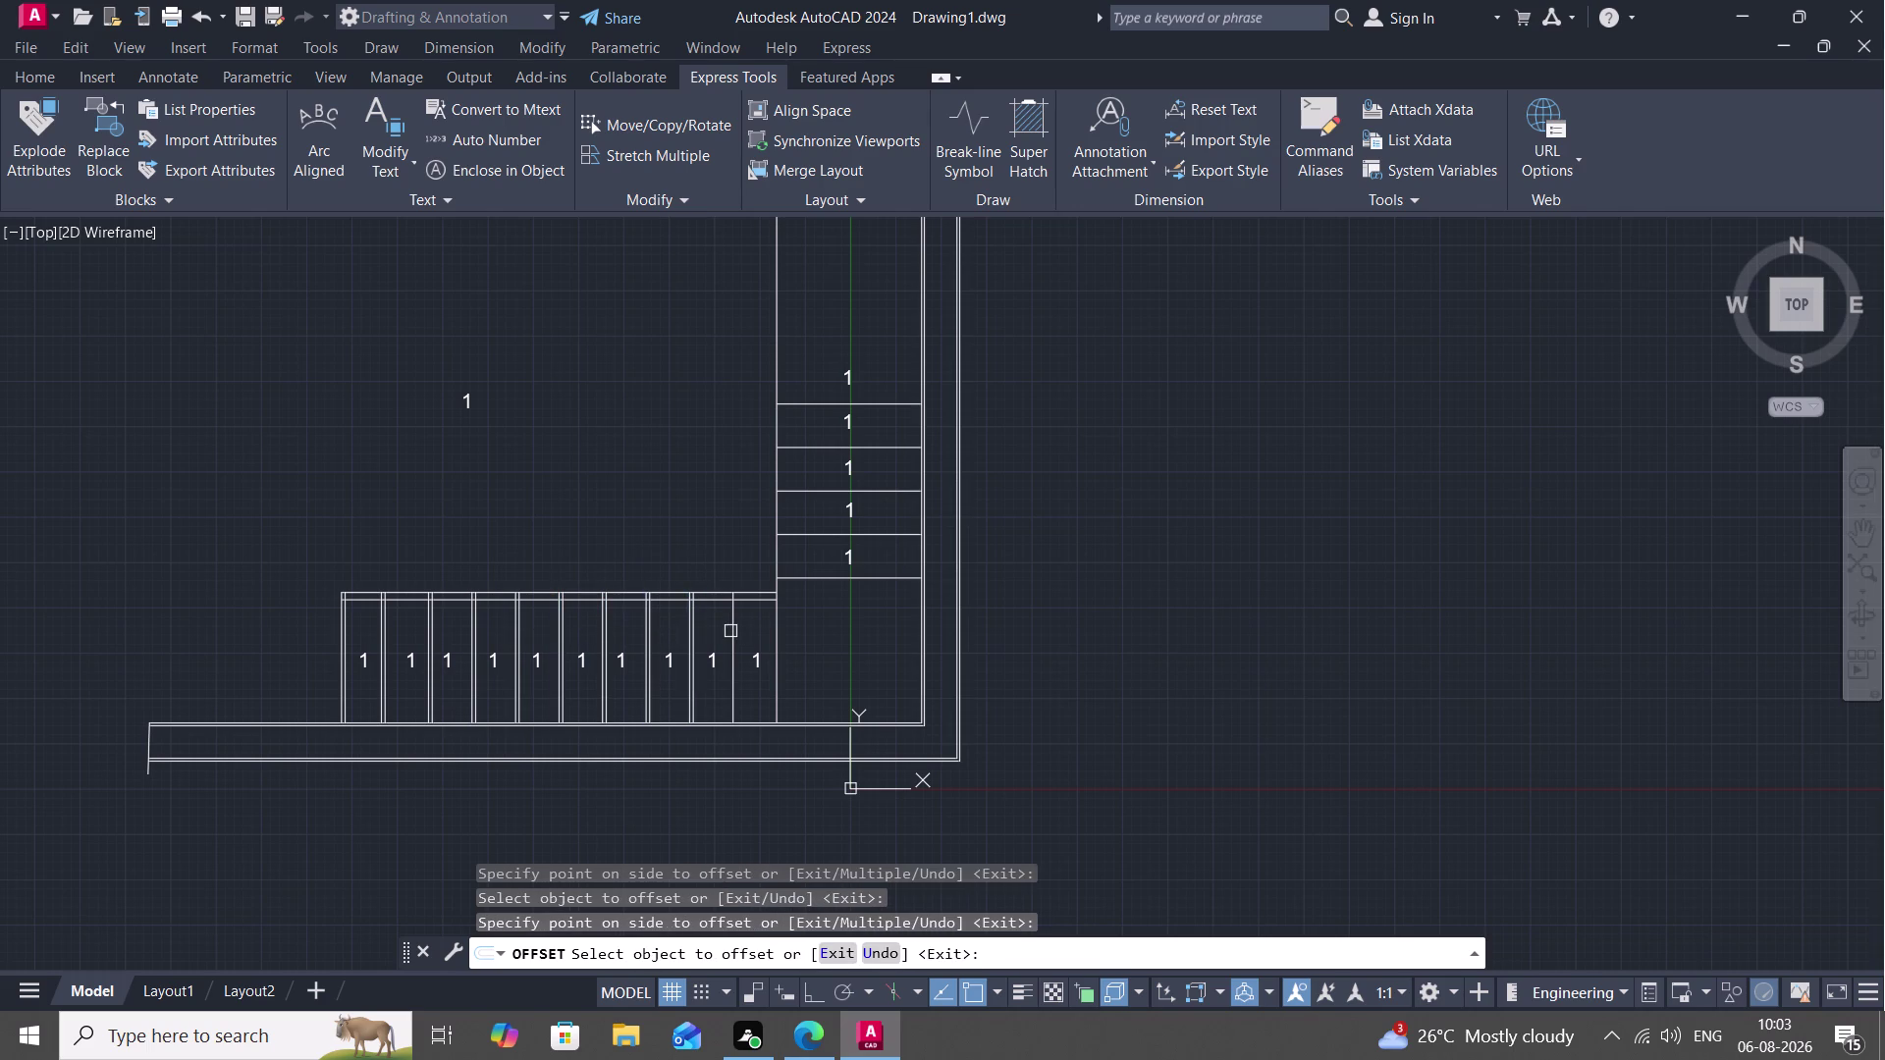
click(729, 630)
click(746, 631)
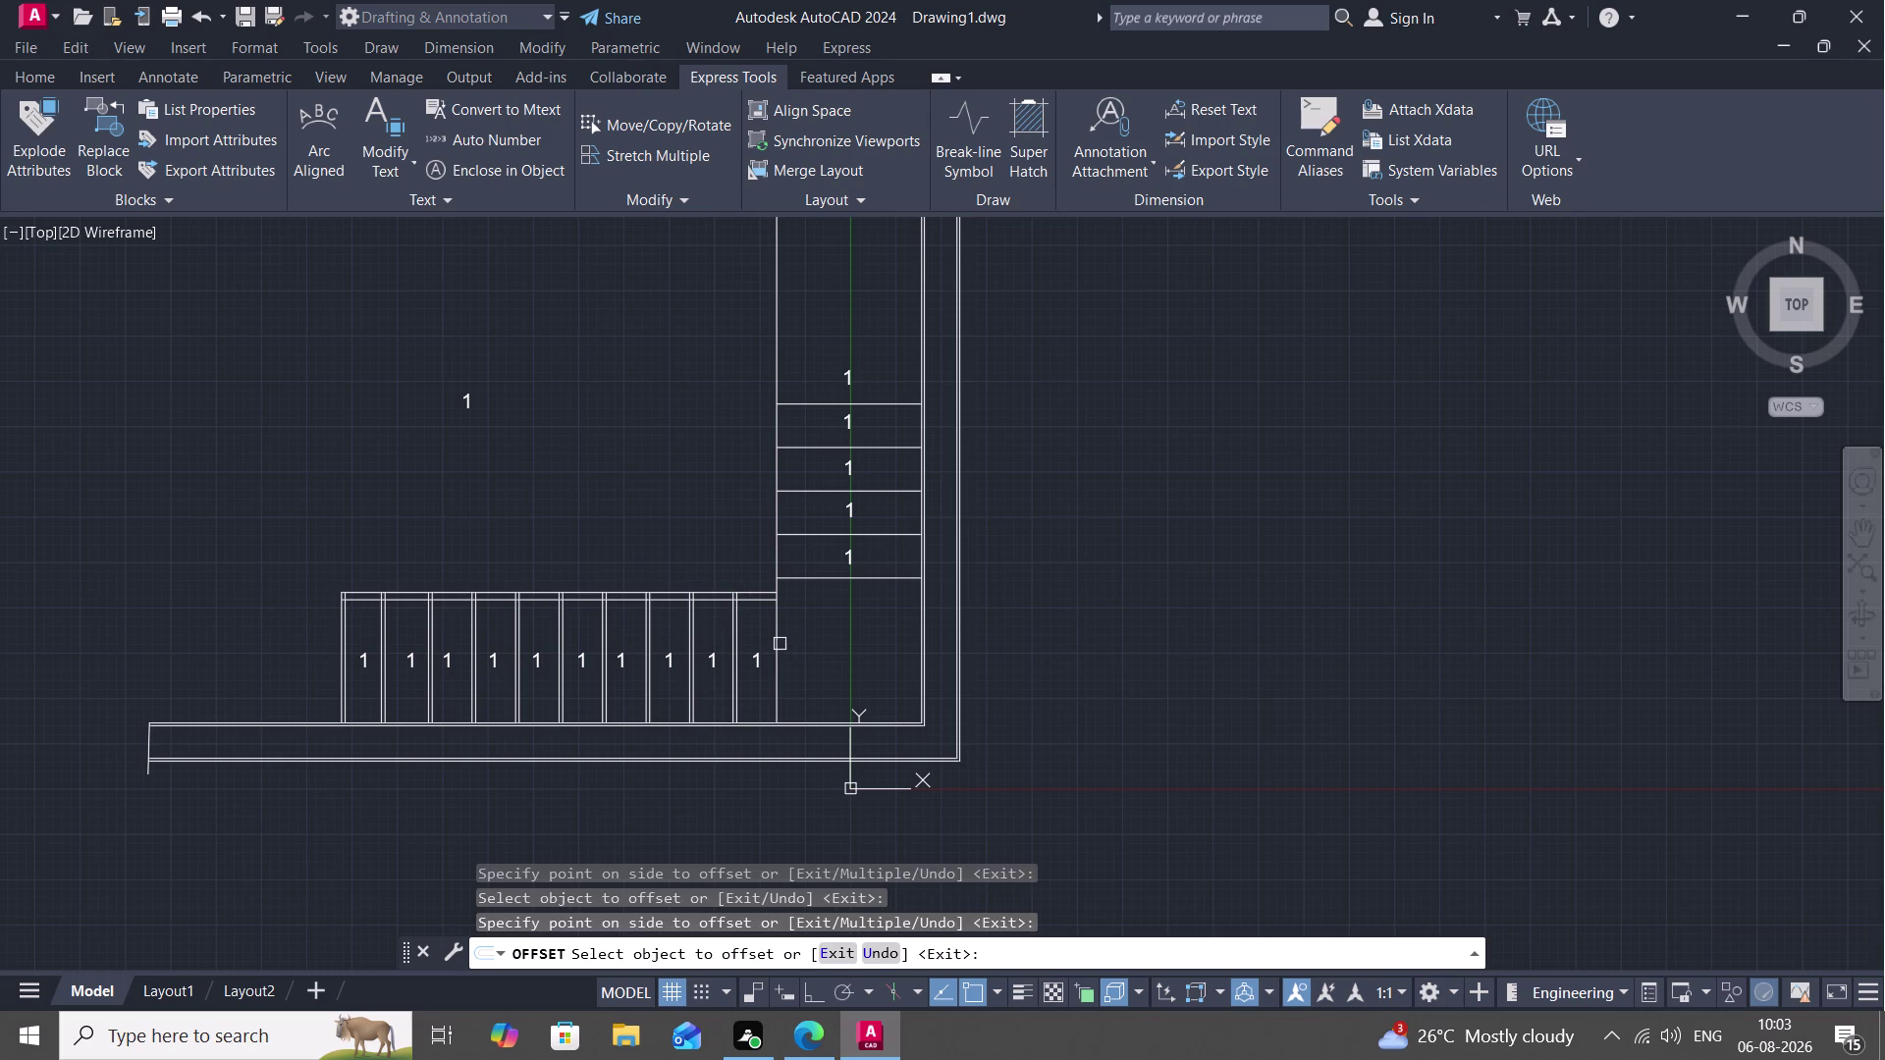
Offset the five upper-flight tread edges by 1", then end offsetting.
click(779, 643)
click(781, 643)
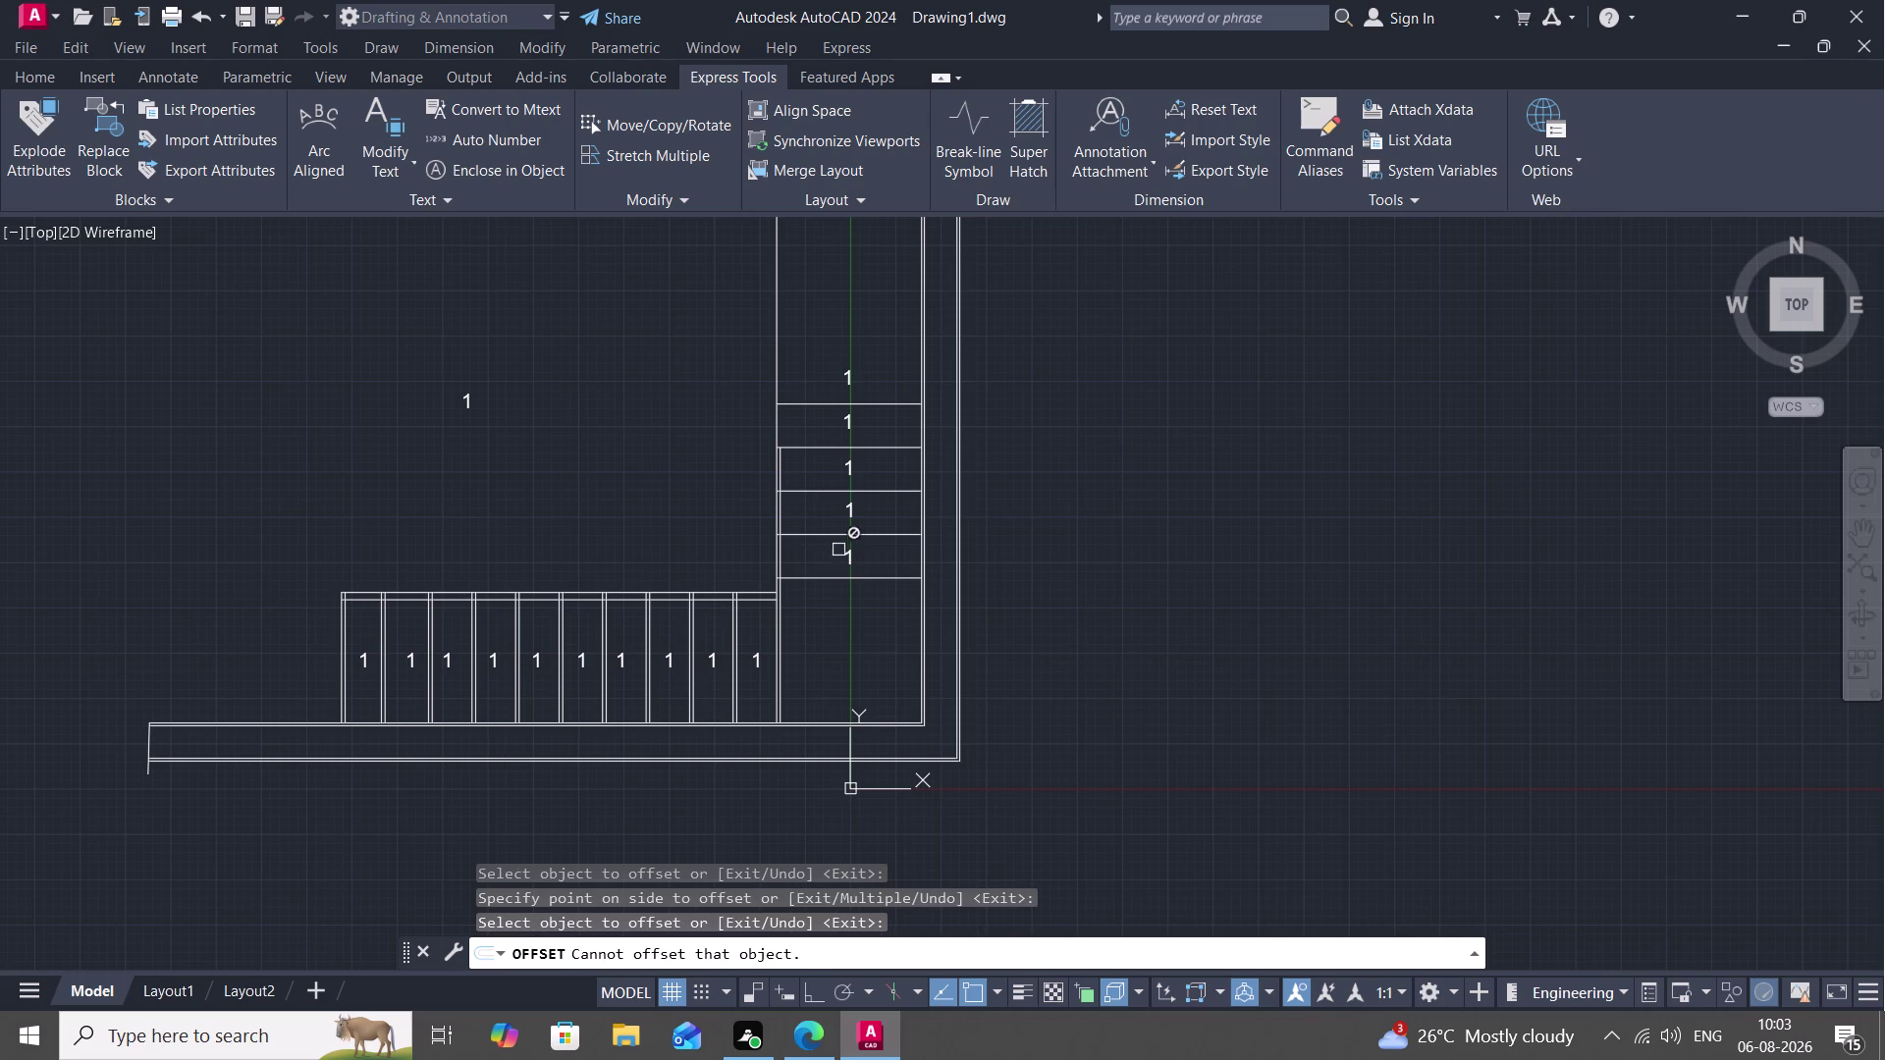
click(803, 574)
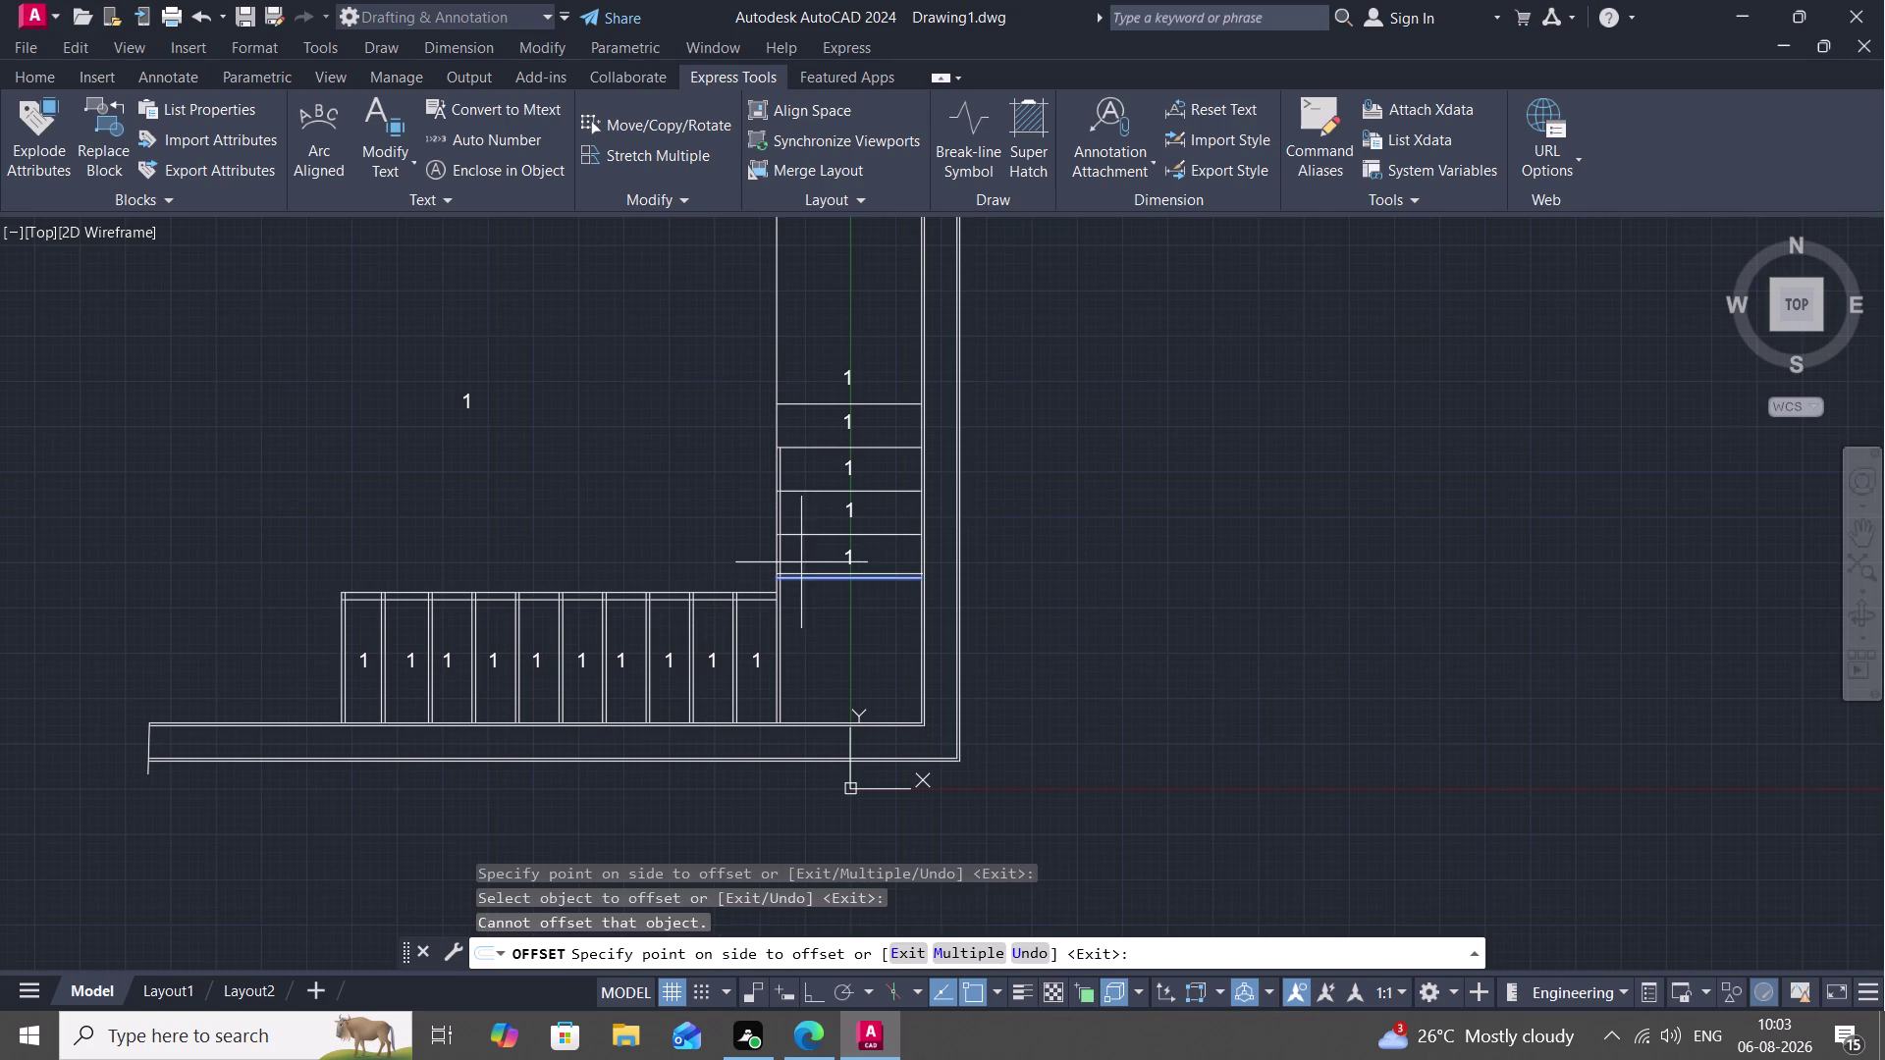
click(801, 562)
click(802, 539)
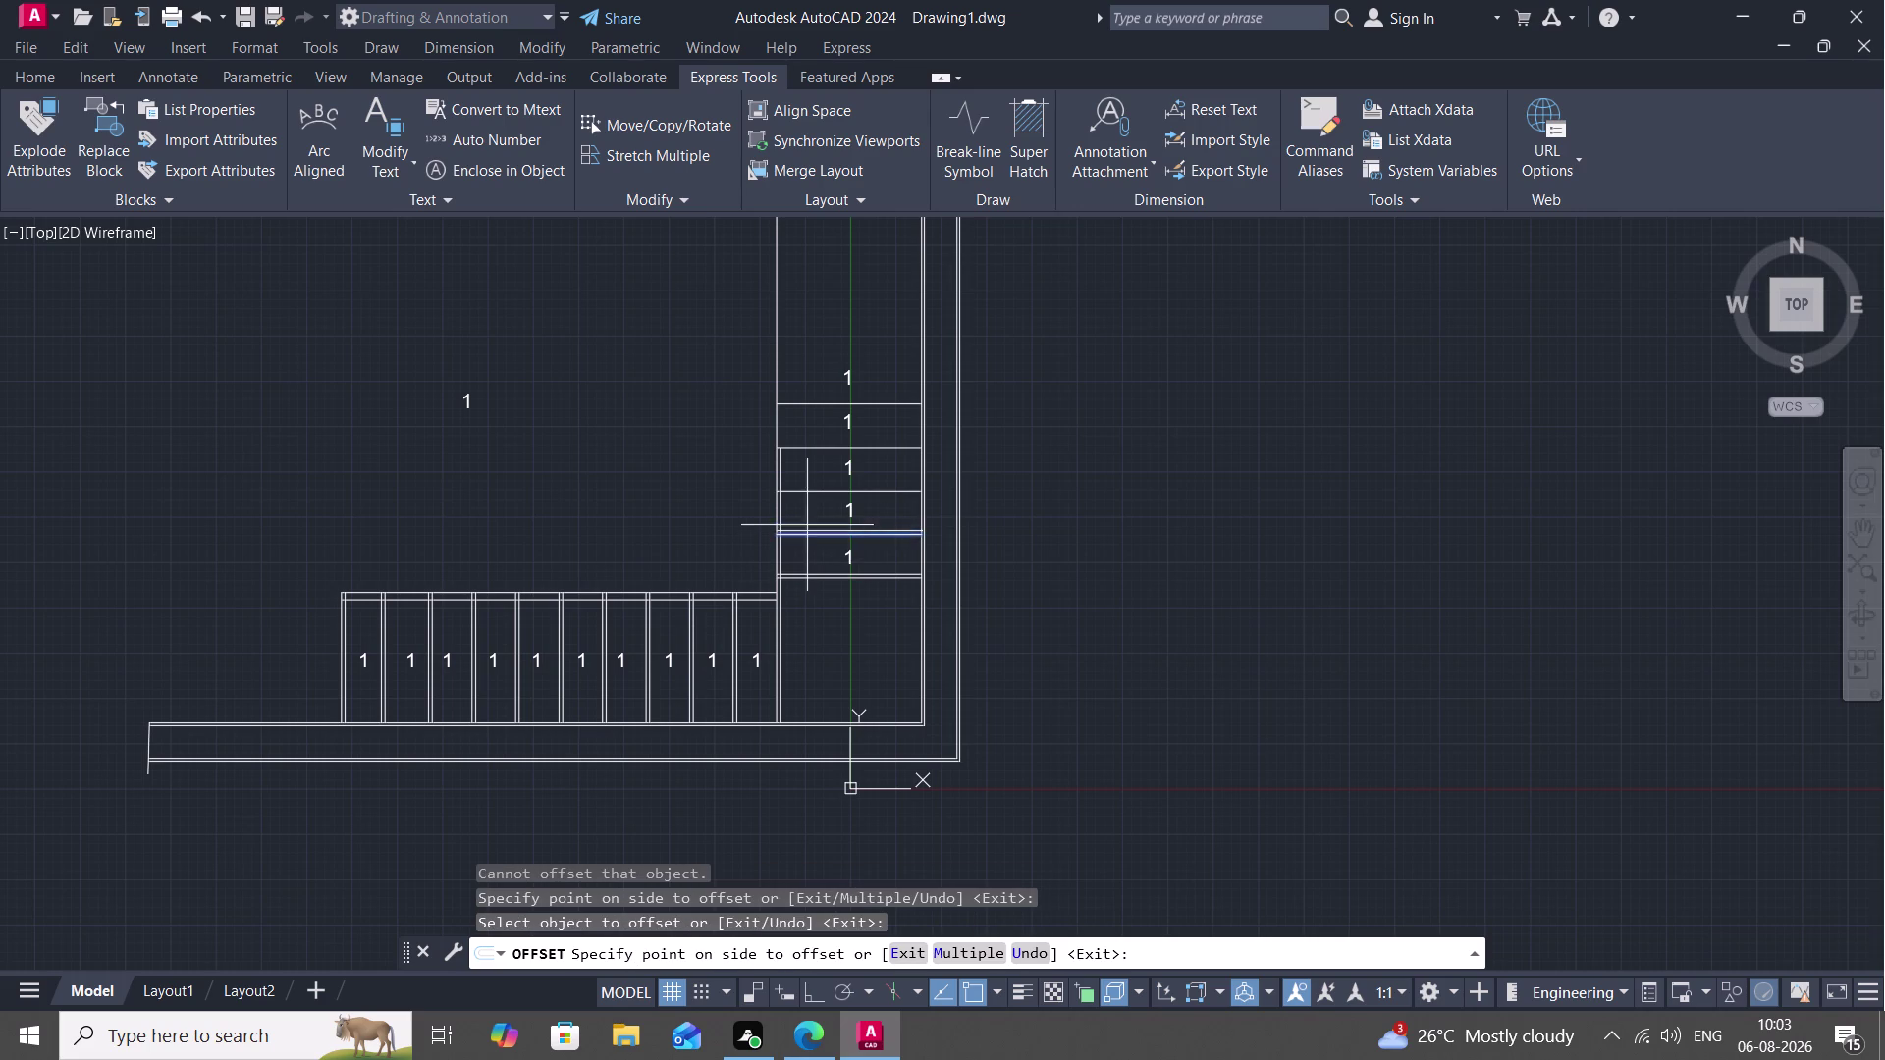
click(807, 525)
click(821, 495)
click(820, 479)
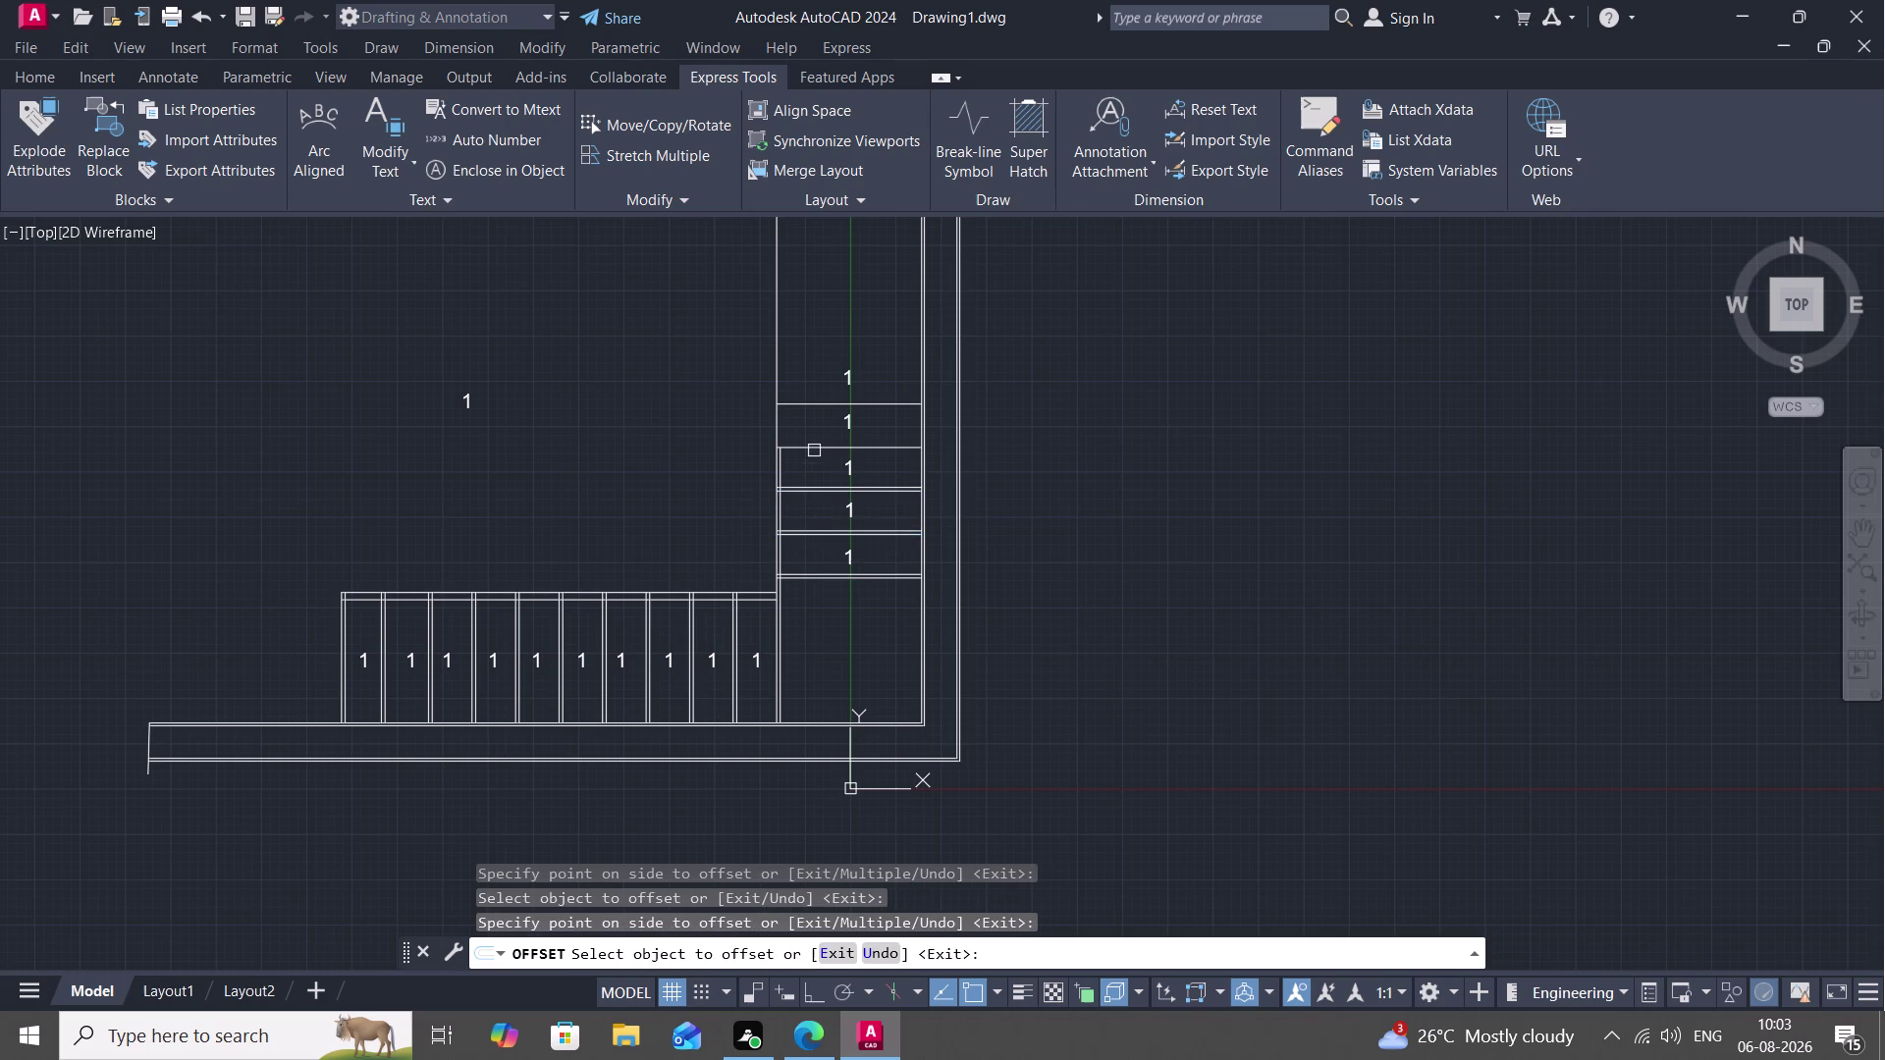
click(813, 449)
click(813, 435)
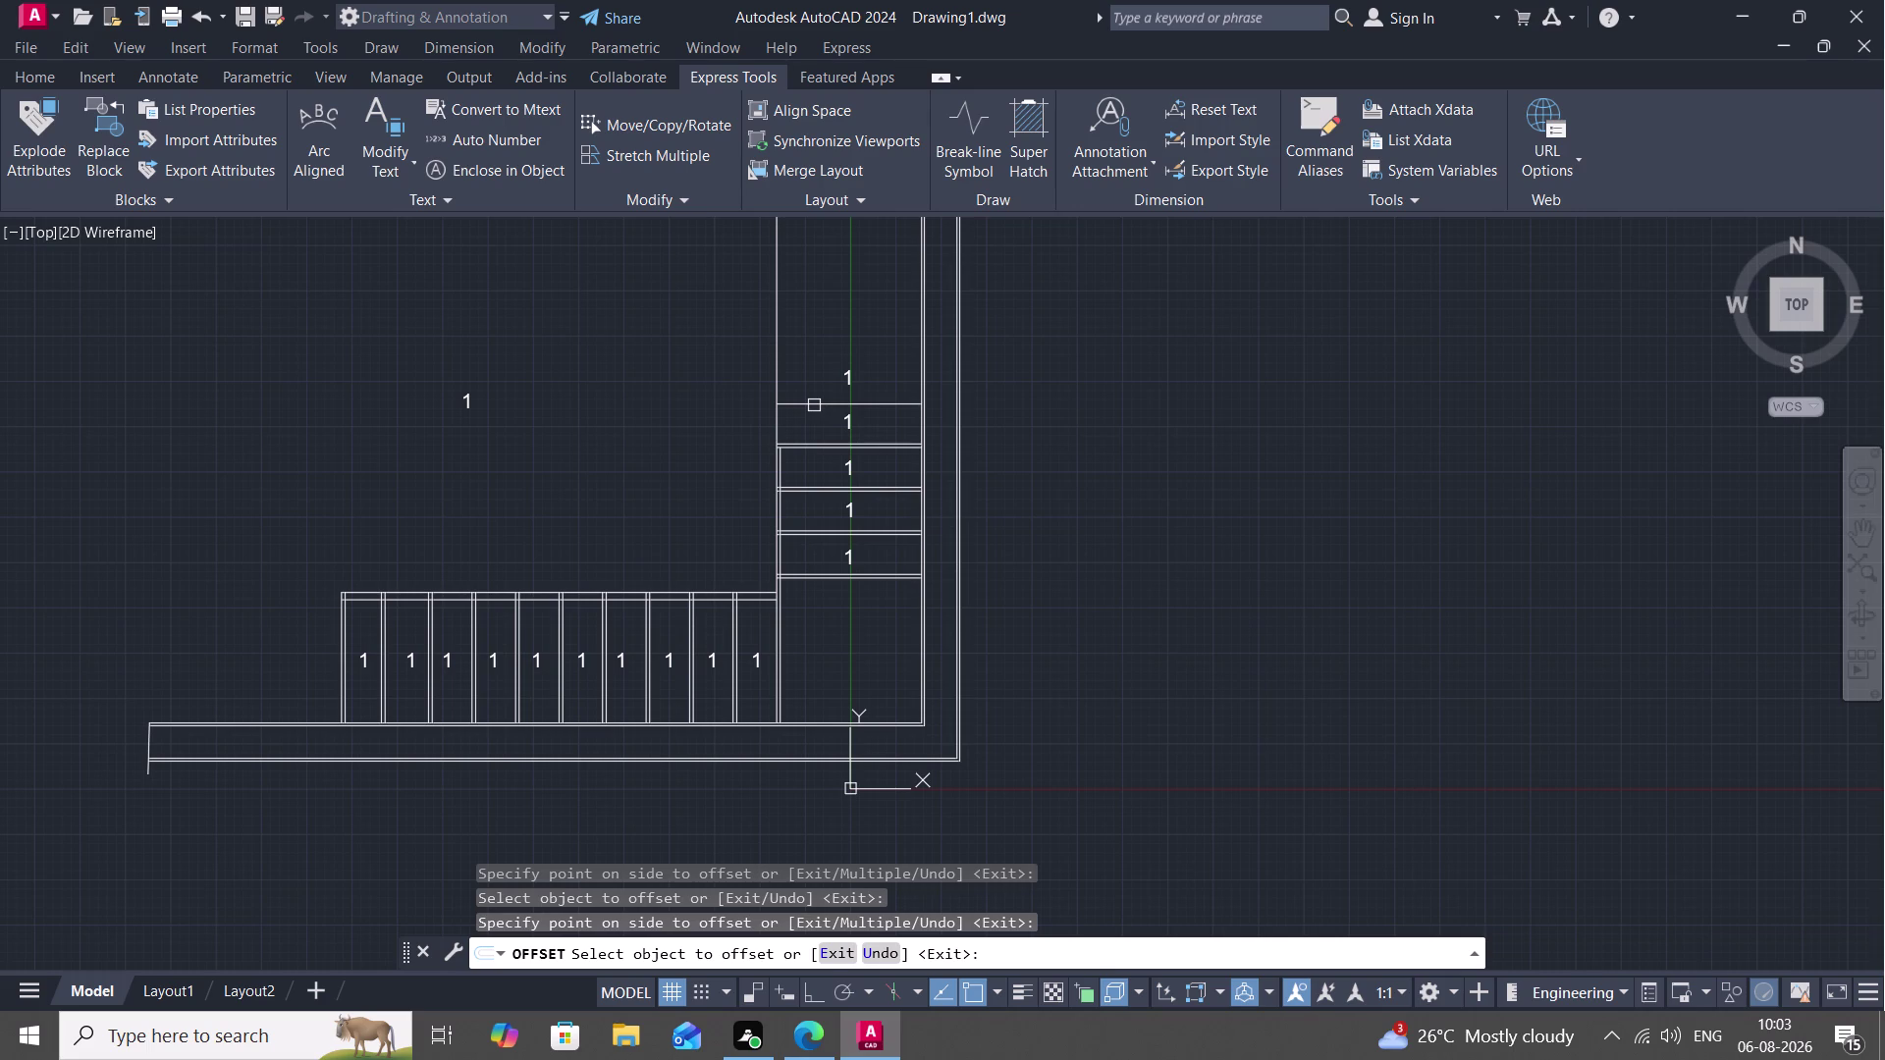
click(814, 405)
click(812, 386)
key(Escape)
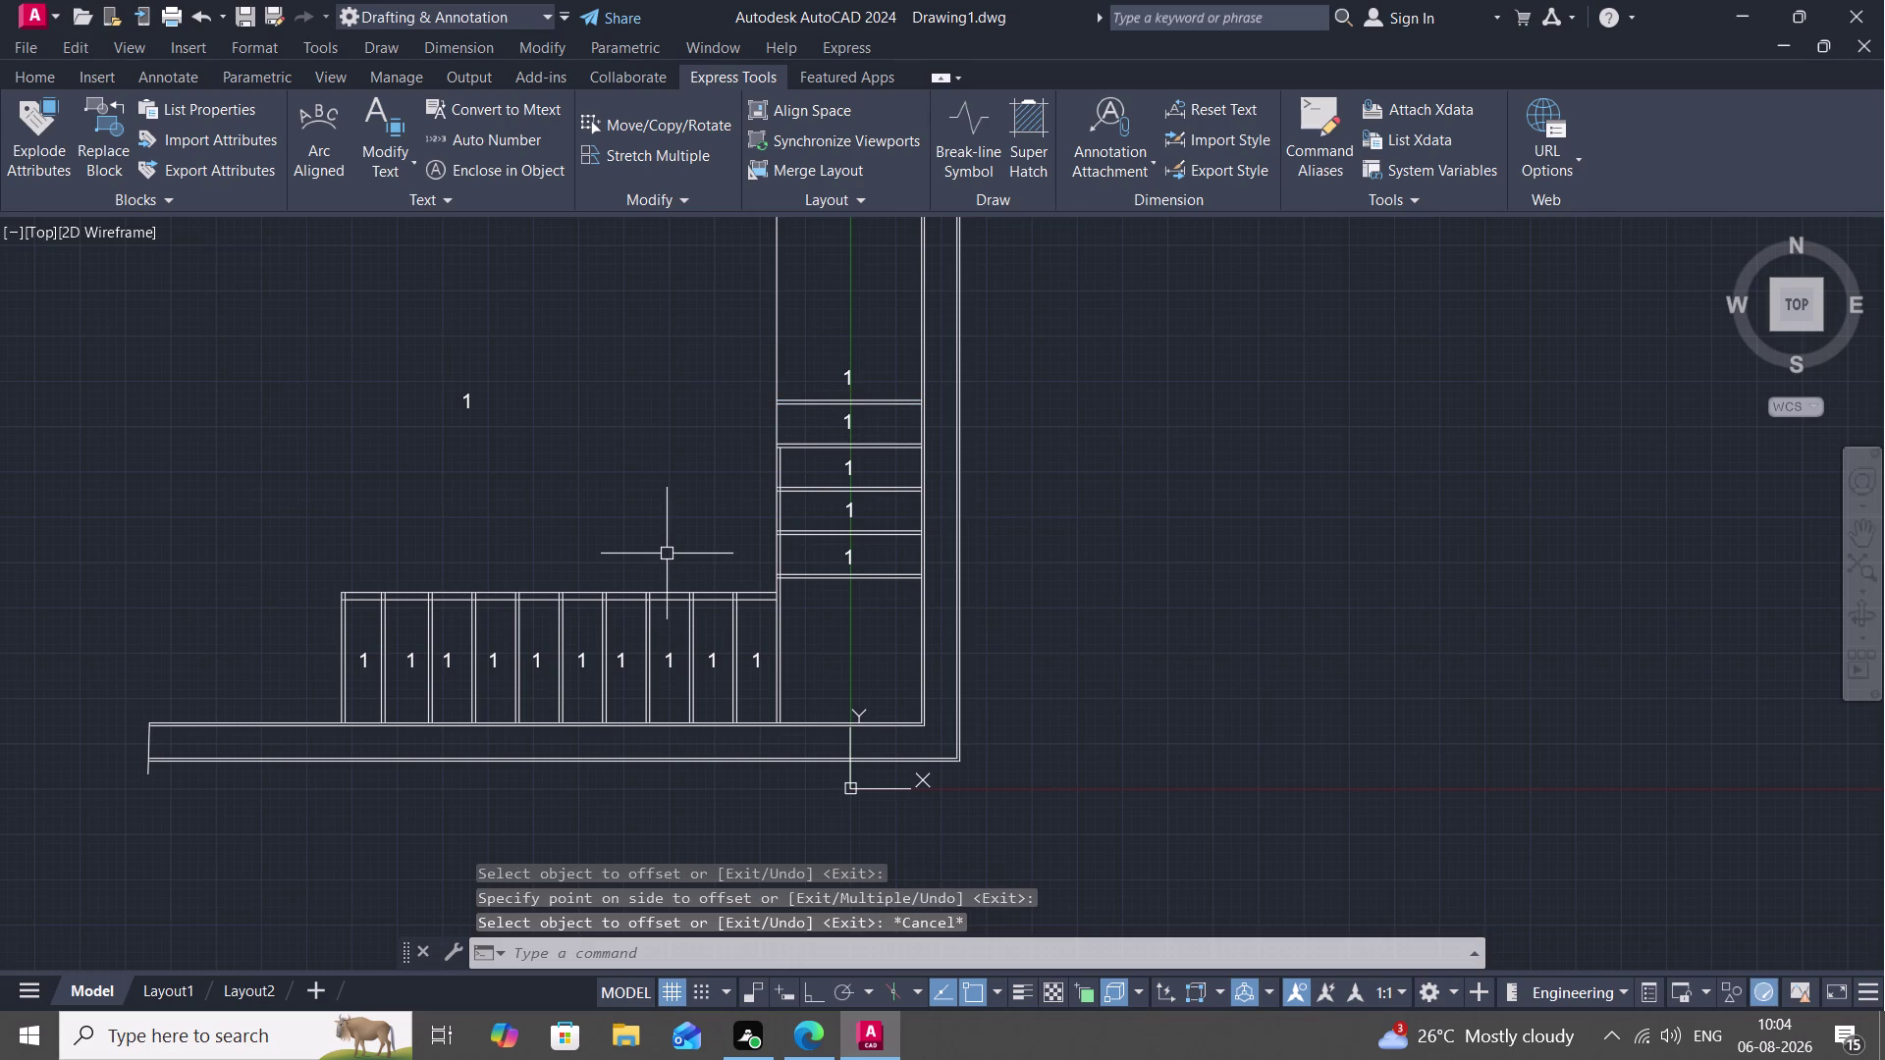
text(TR)
key(space)
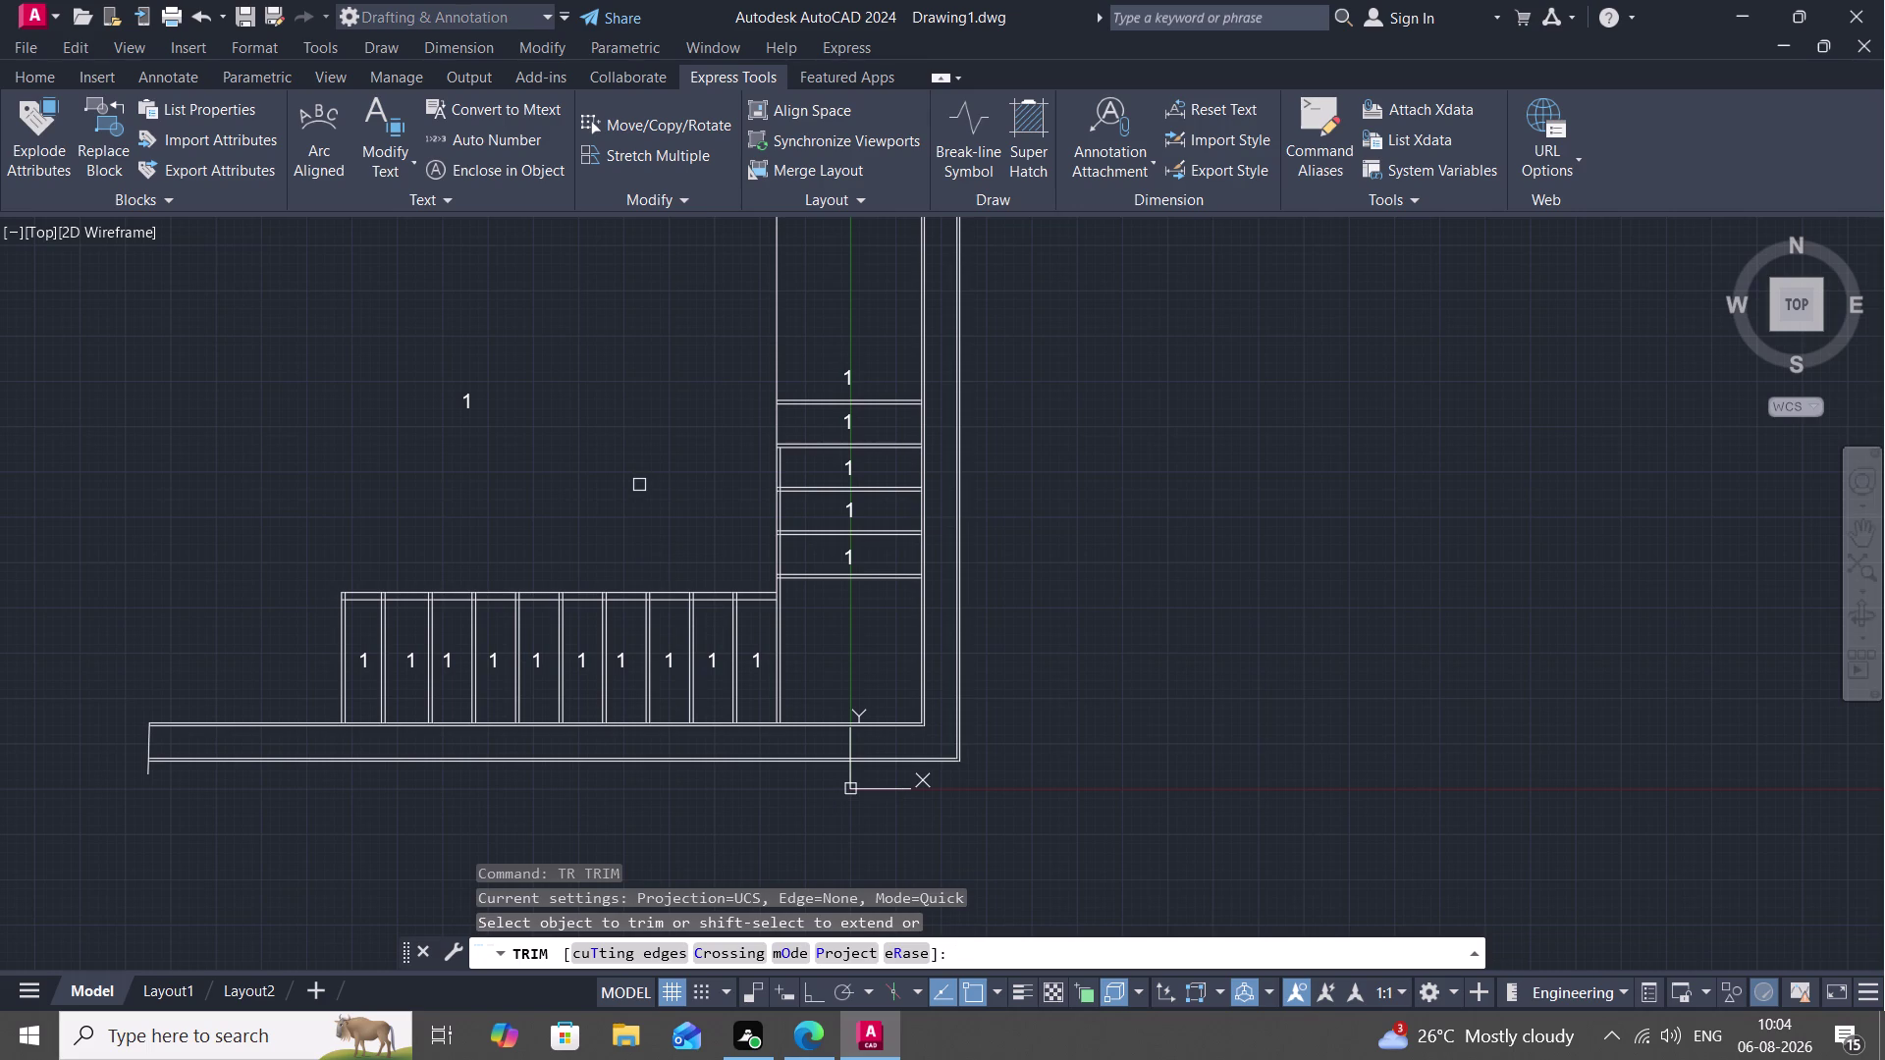
key(Escape)
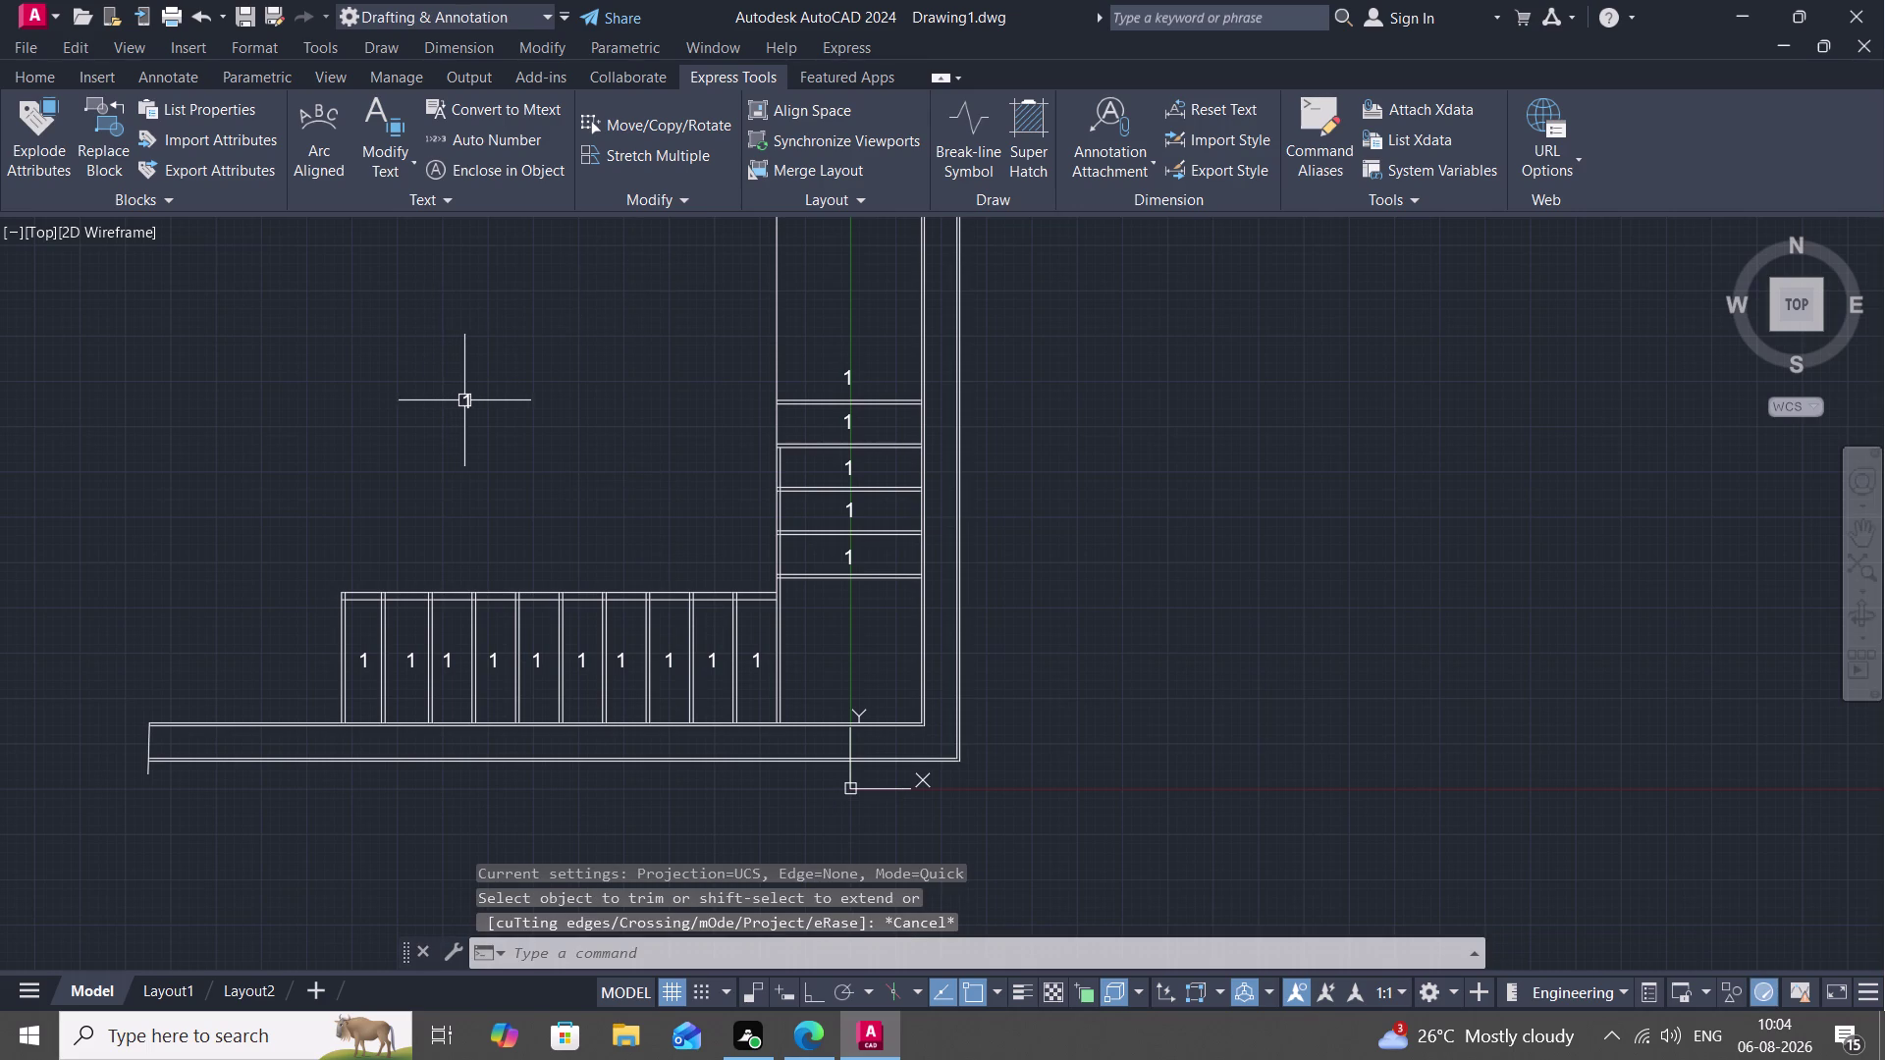
click(467, 400)
key(Delete)
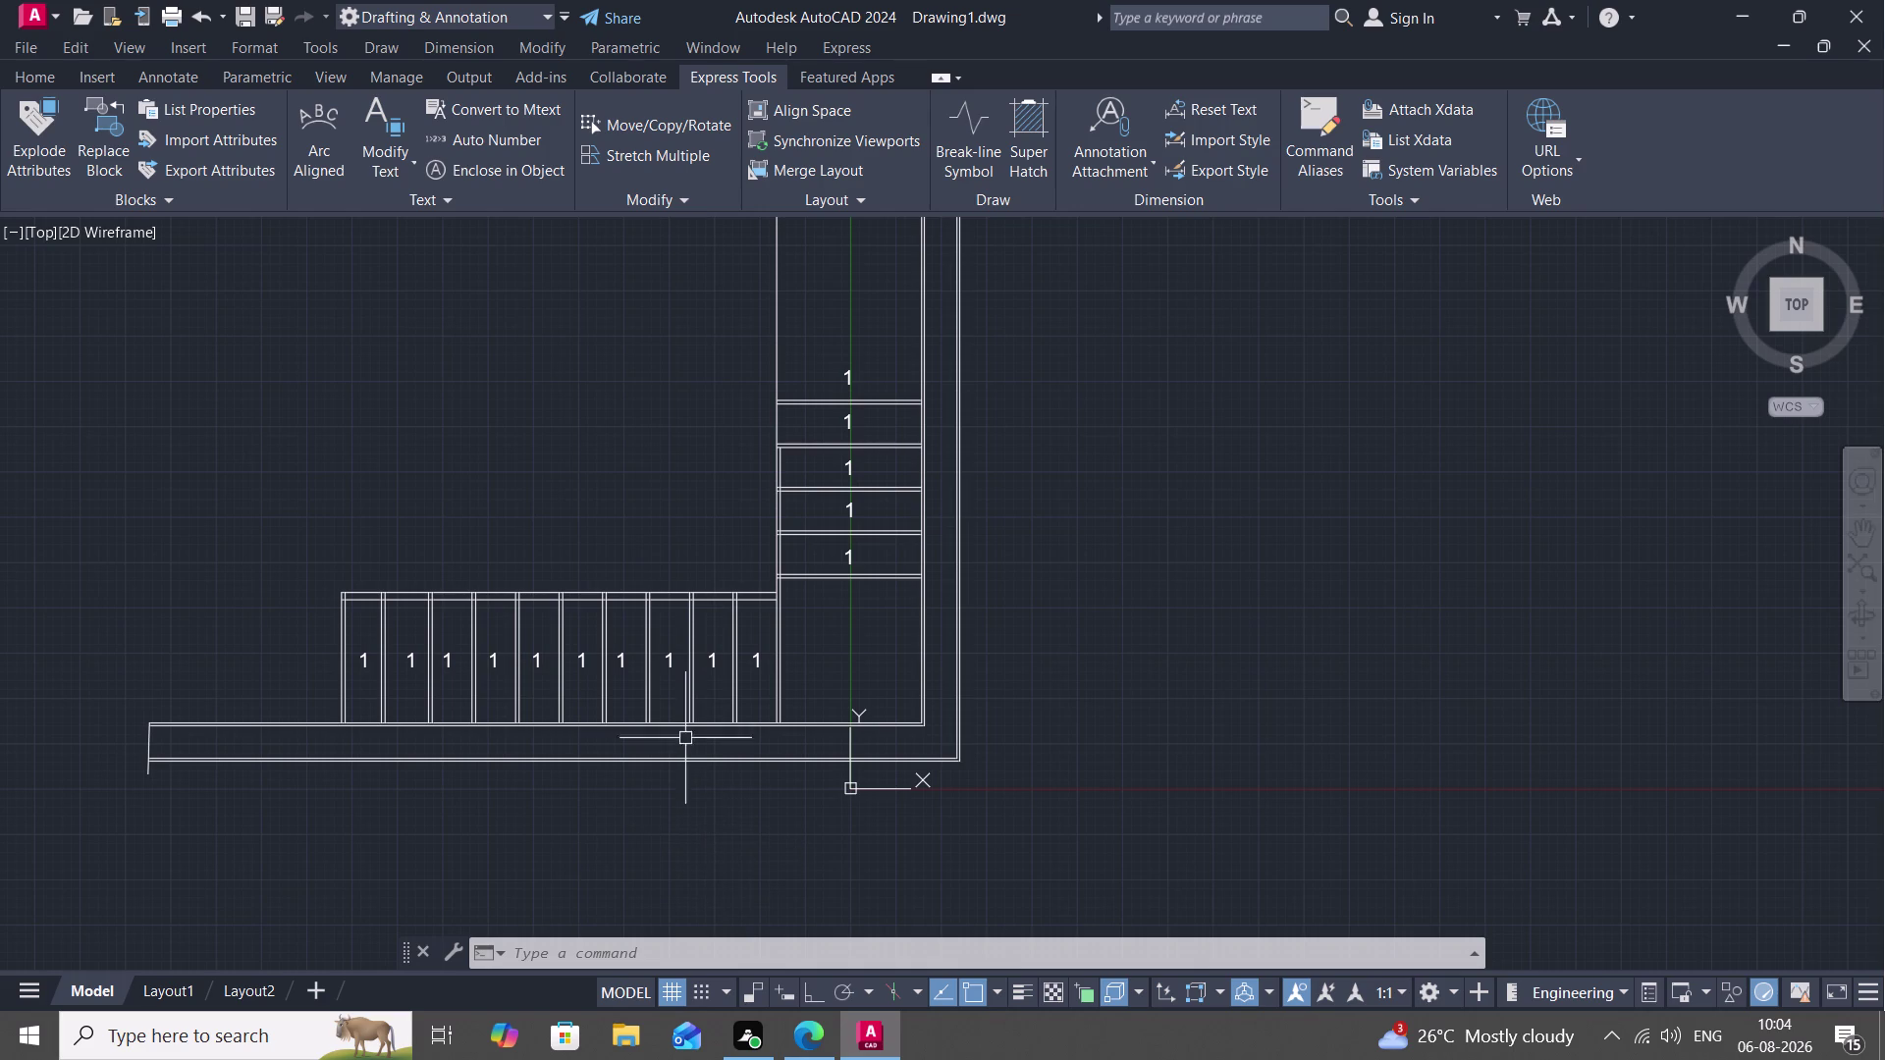
Start Trim (TR) and zoom to where the two stair flights meet.
scroll(up, 3)
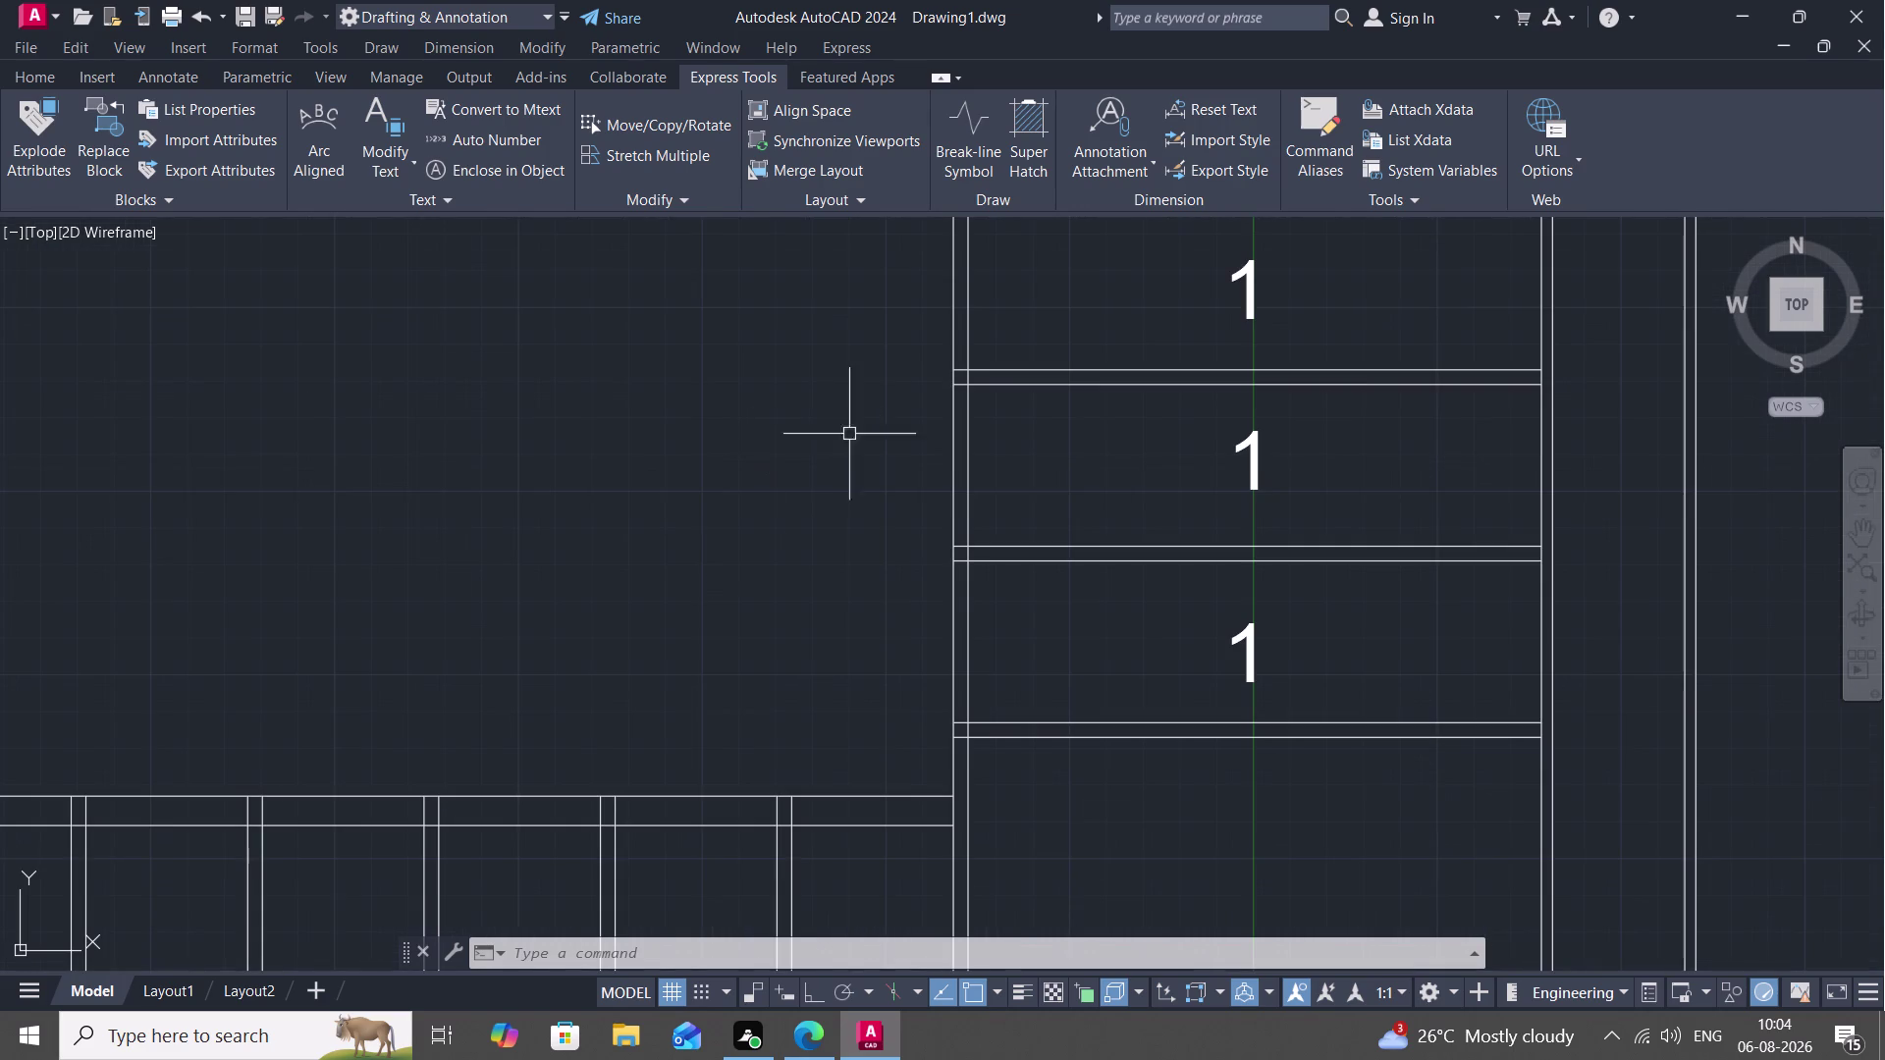
scroll(up, 3)
scroll(down, 3)
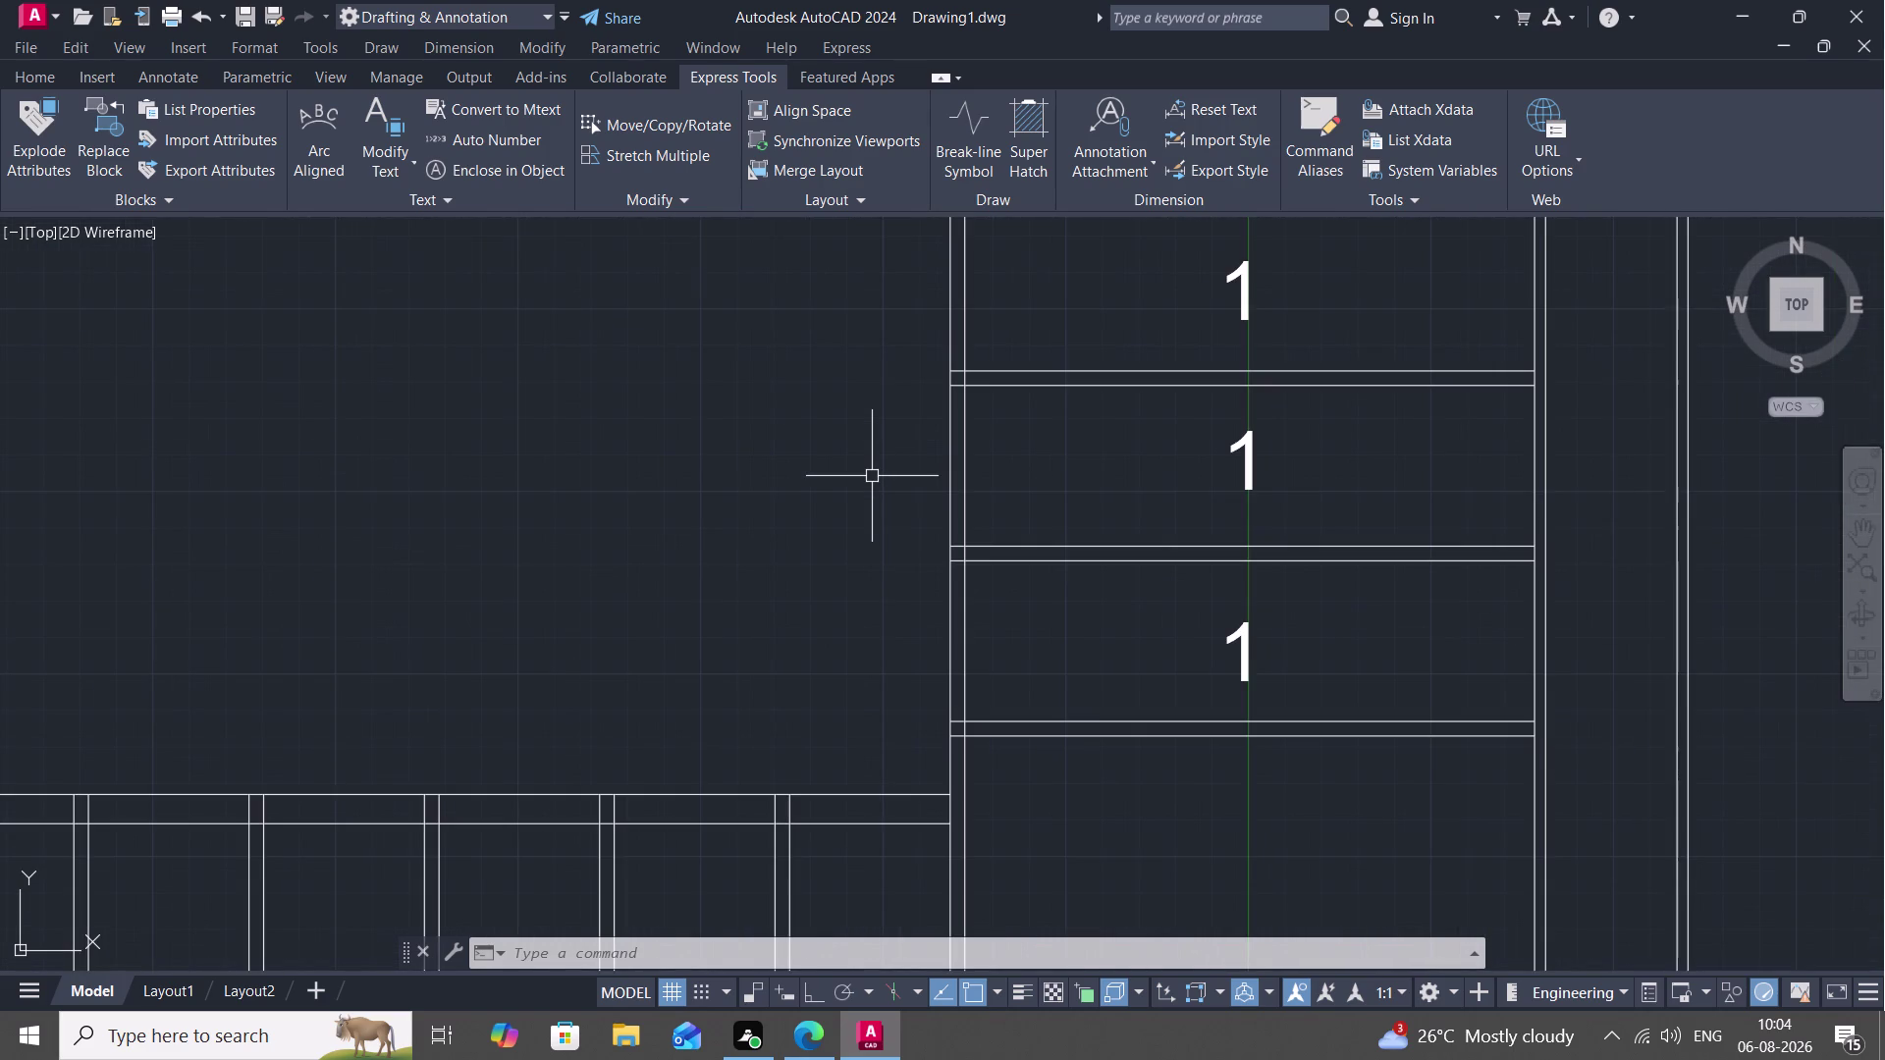
text(TR)
key(space)
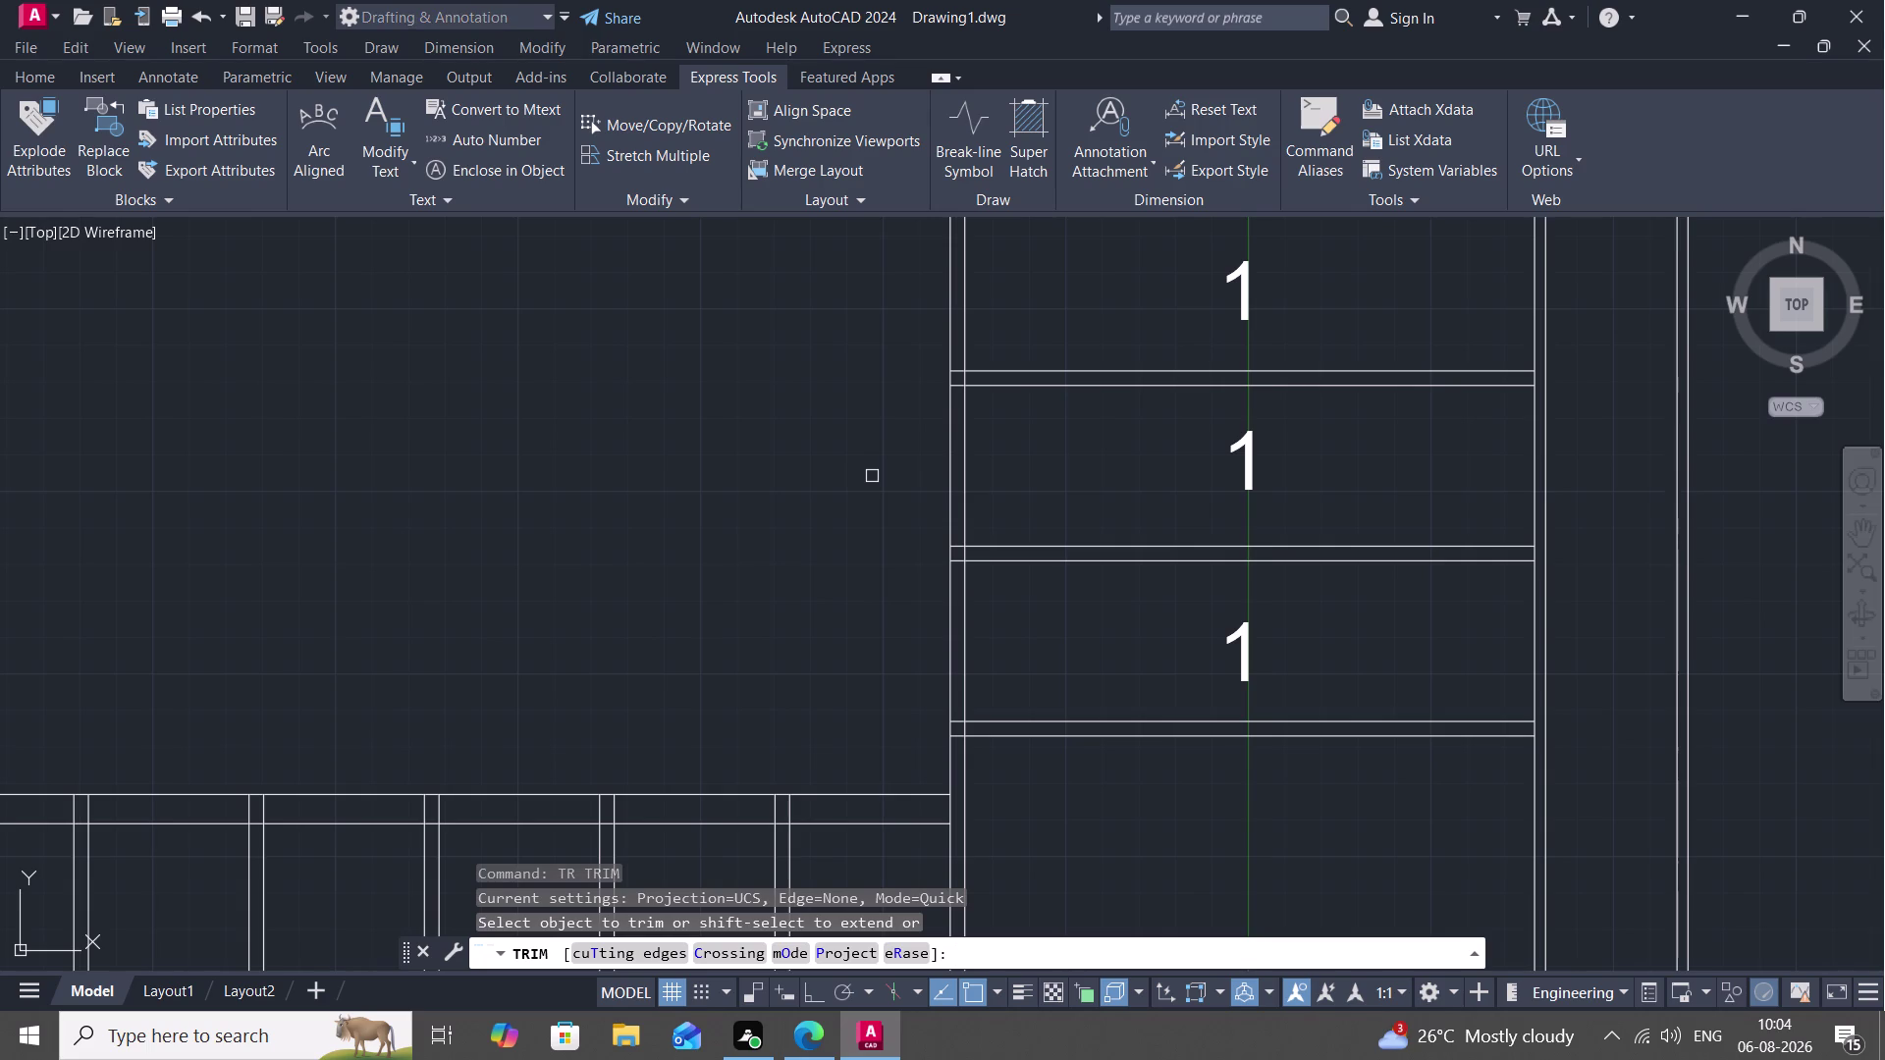
scroll(up, 3)
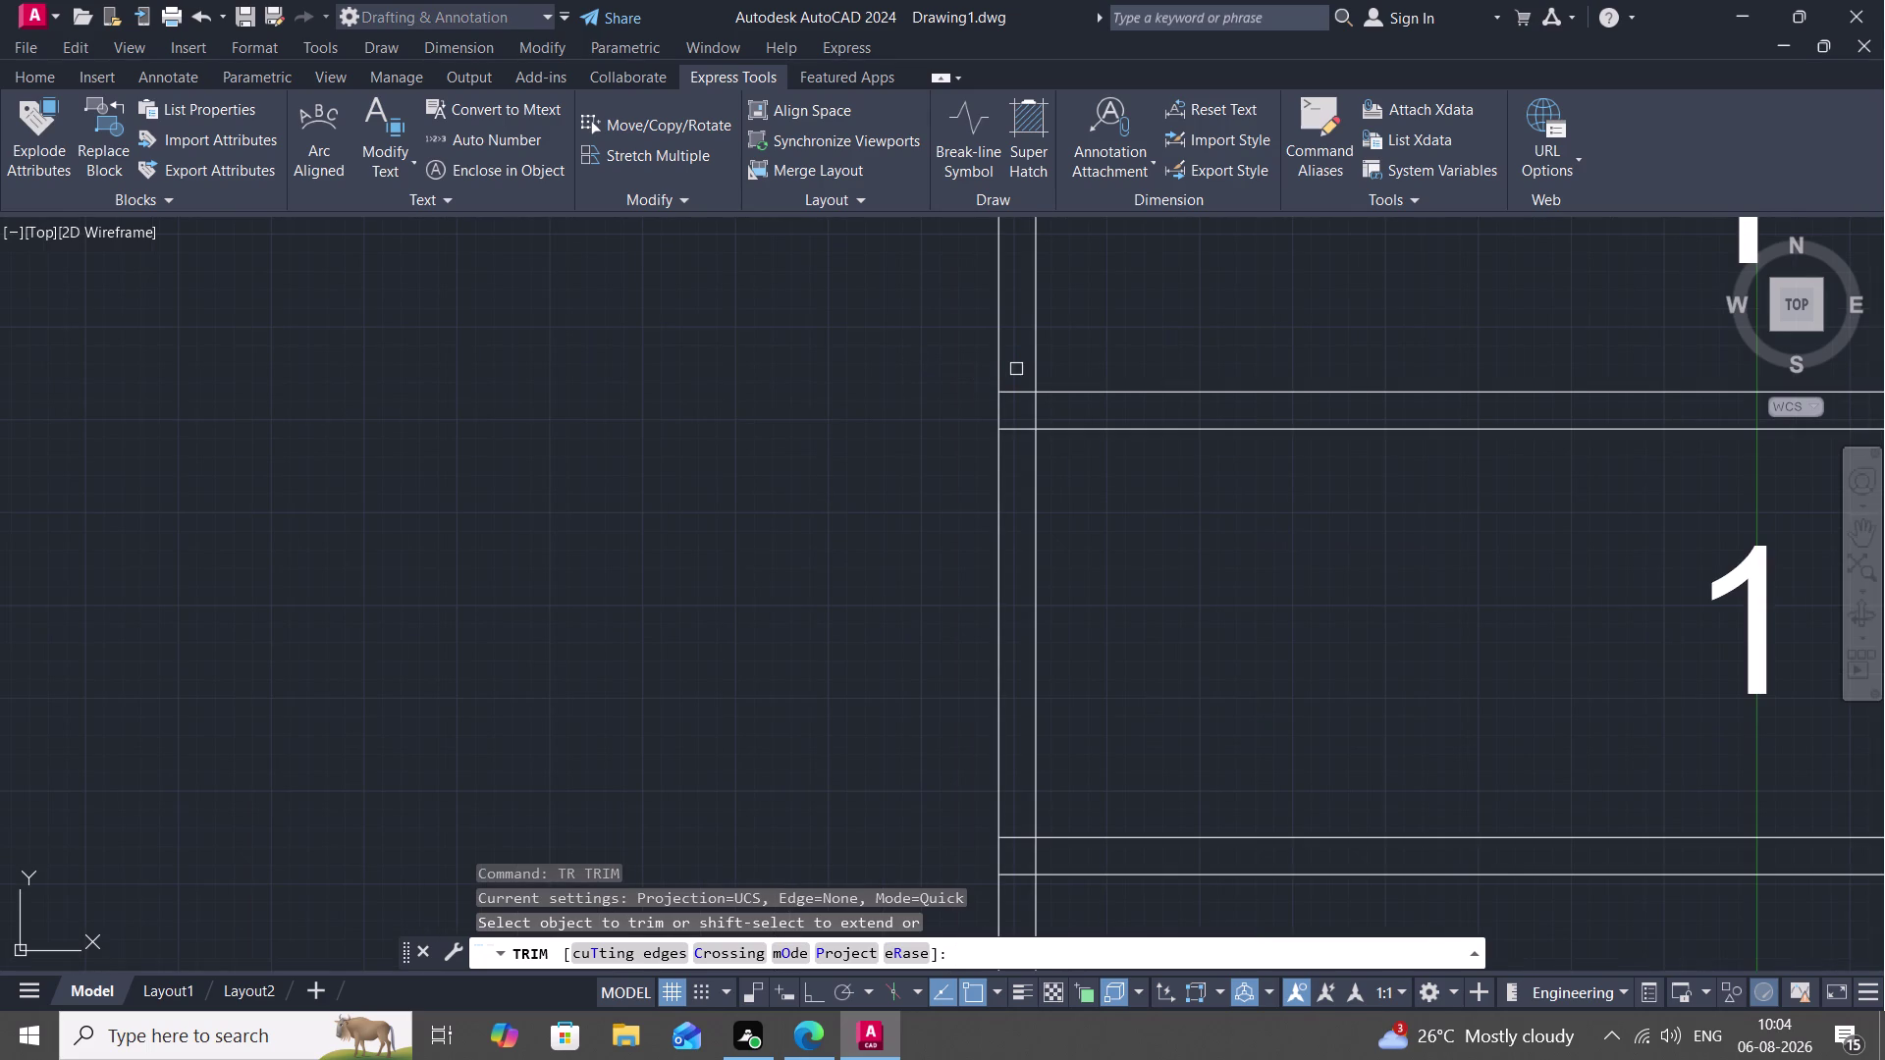
drag(1016, 338, 1012, 449)
scroll(down, 3)
middle_drag(1027, 469, 1016, 451)
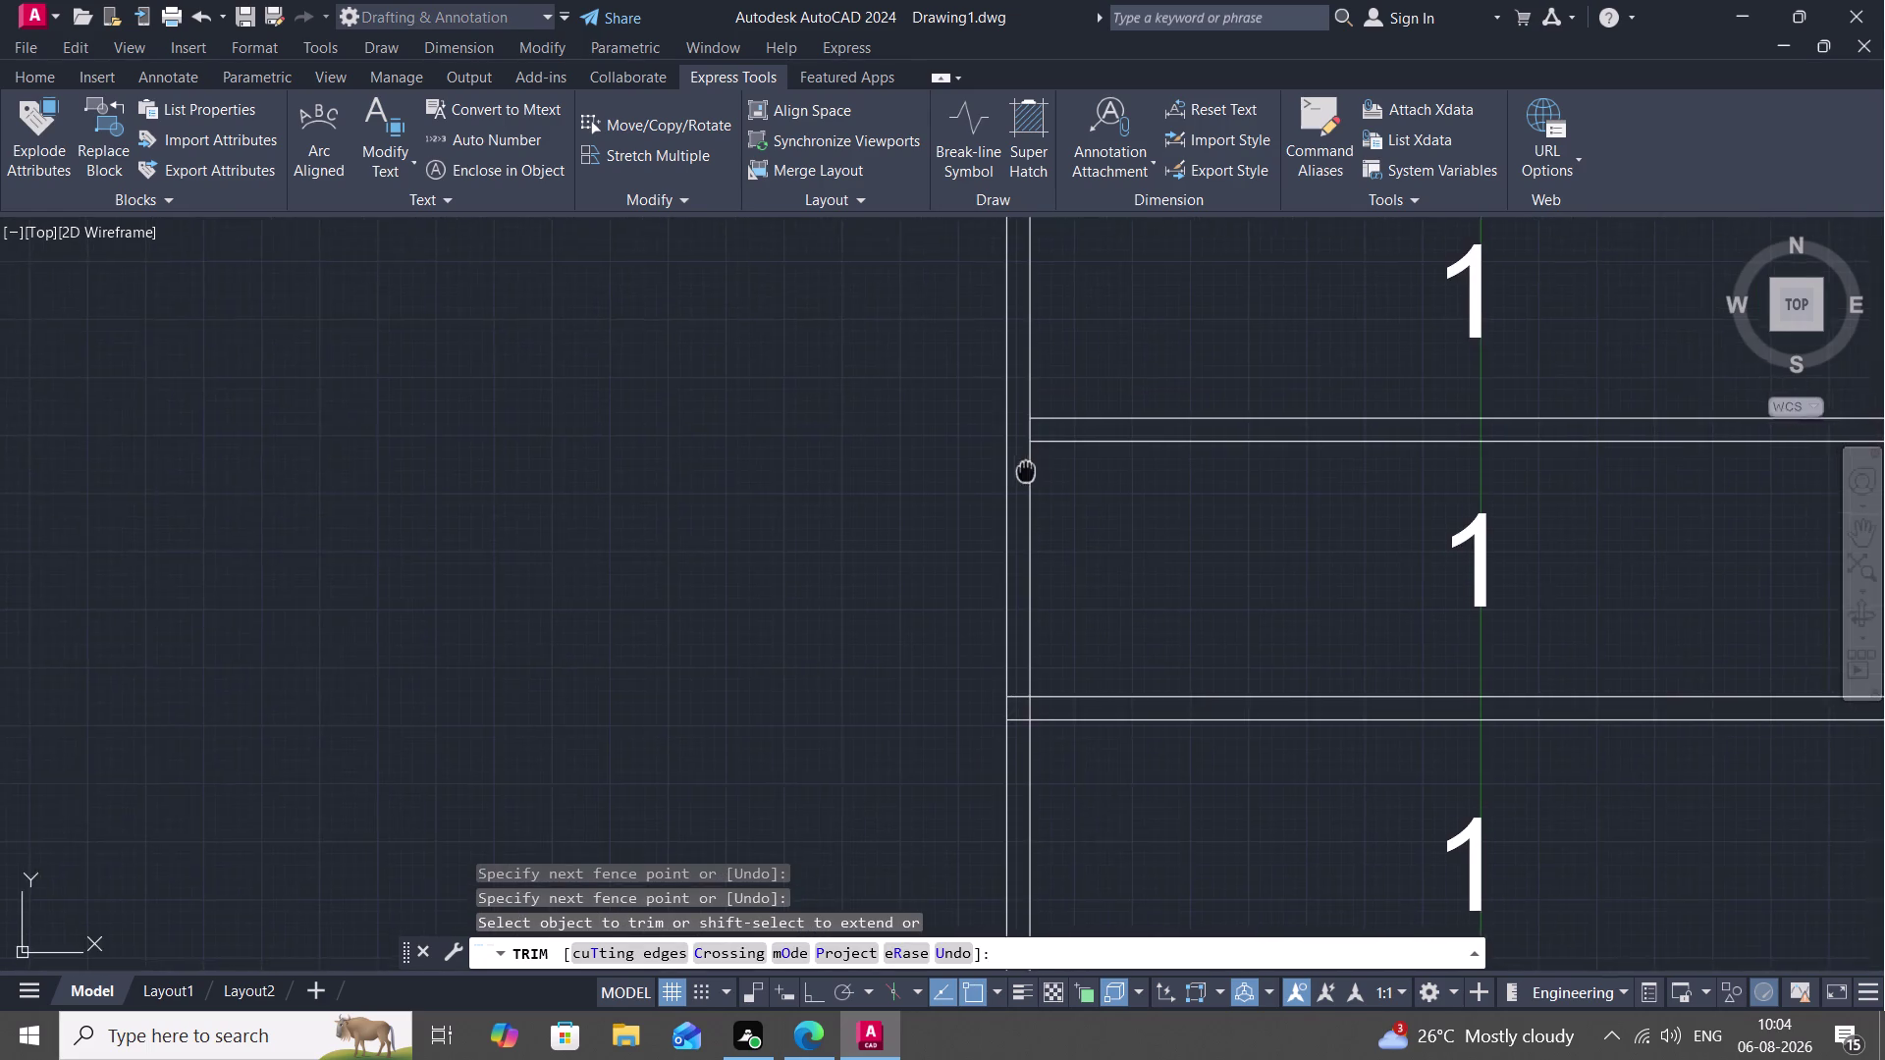
middle_drag(1016, 450, 982, 278)
scroll(up, 3)
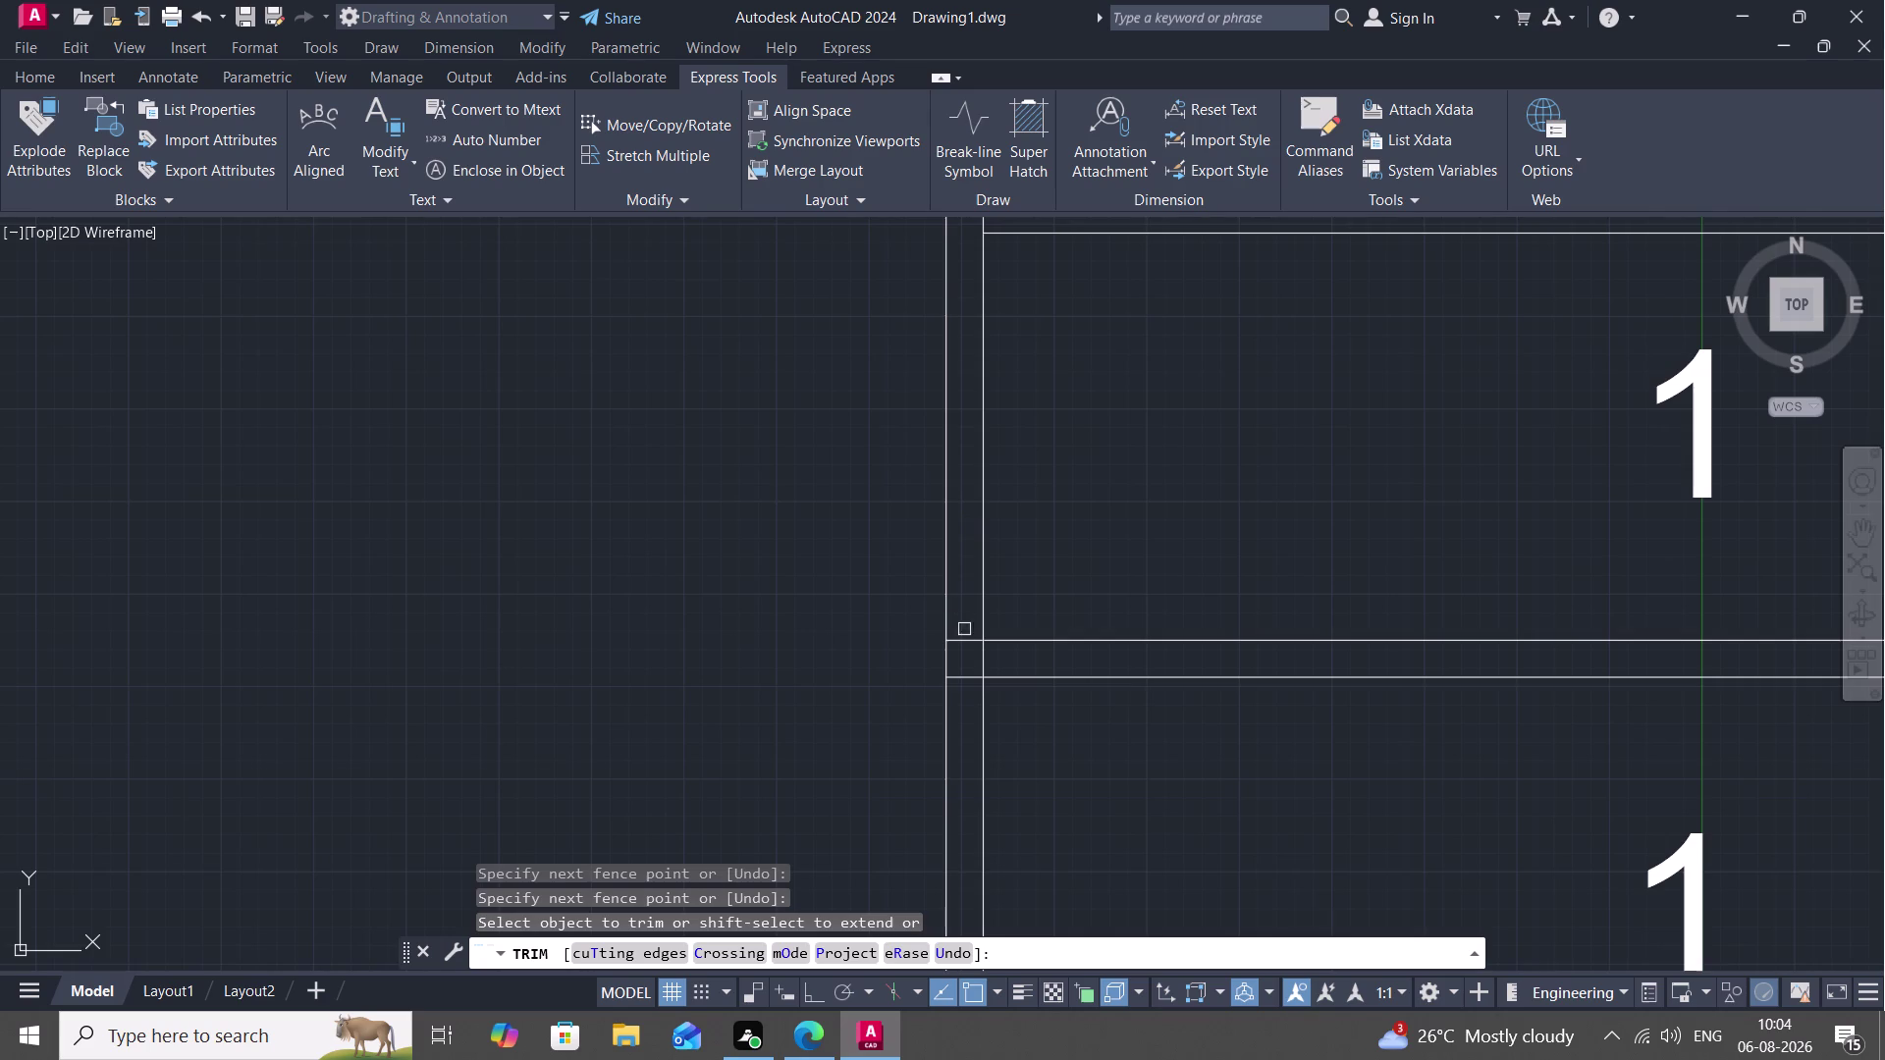
Trim the overlapping corner lines with a fence and remove two stray pieces.
click(962, 644)
click(966, 675)
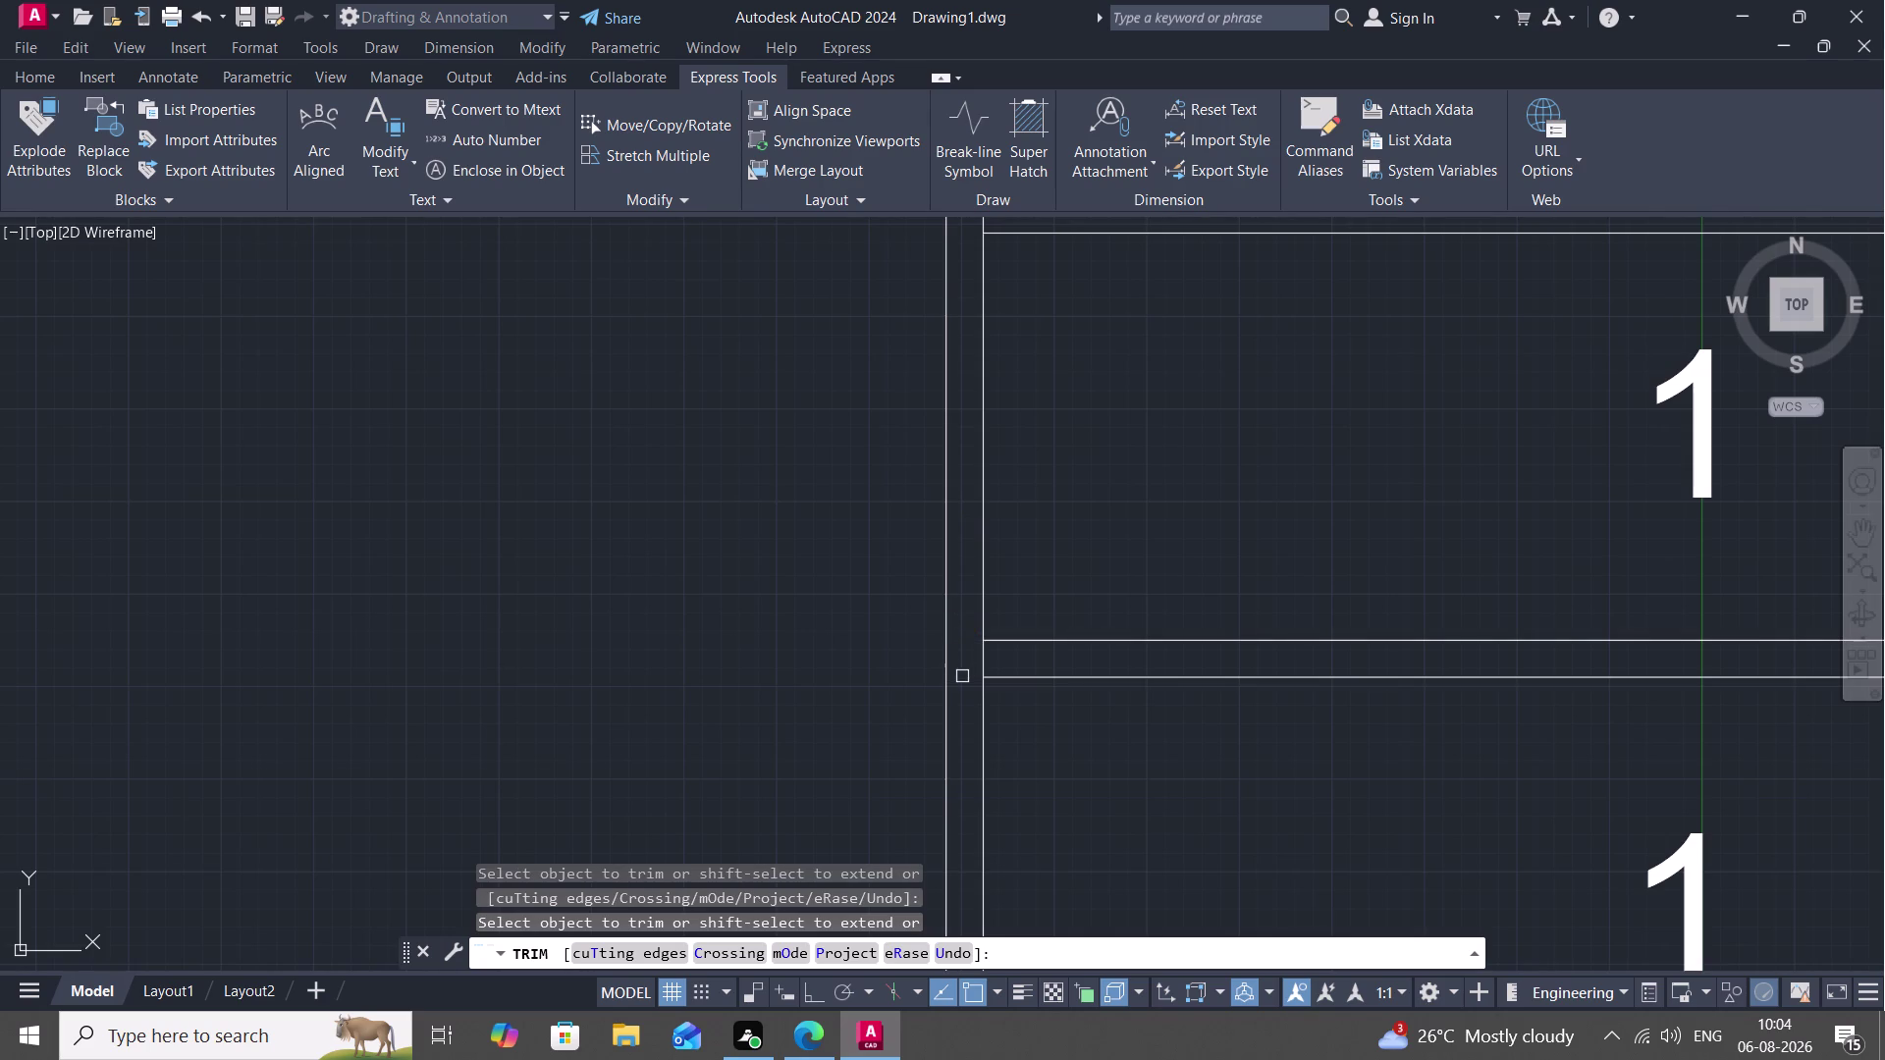
middle_drag(952, 675, 935, 267)
scroll(down, 3)
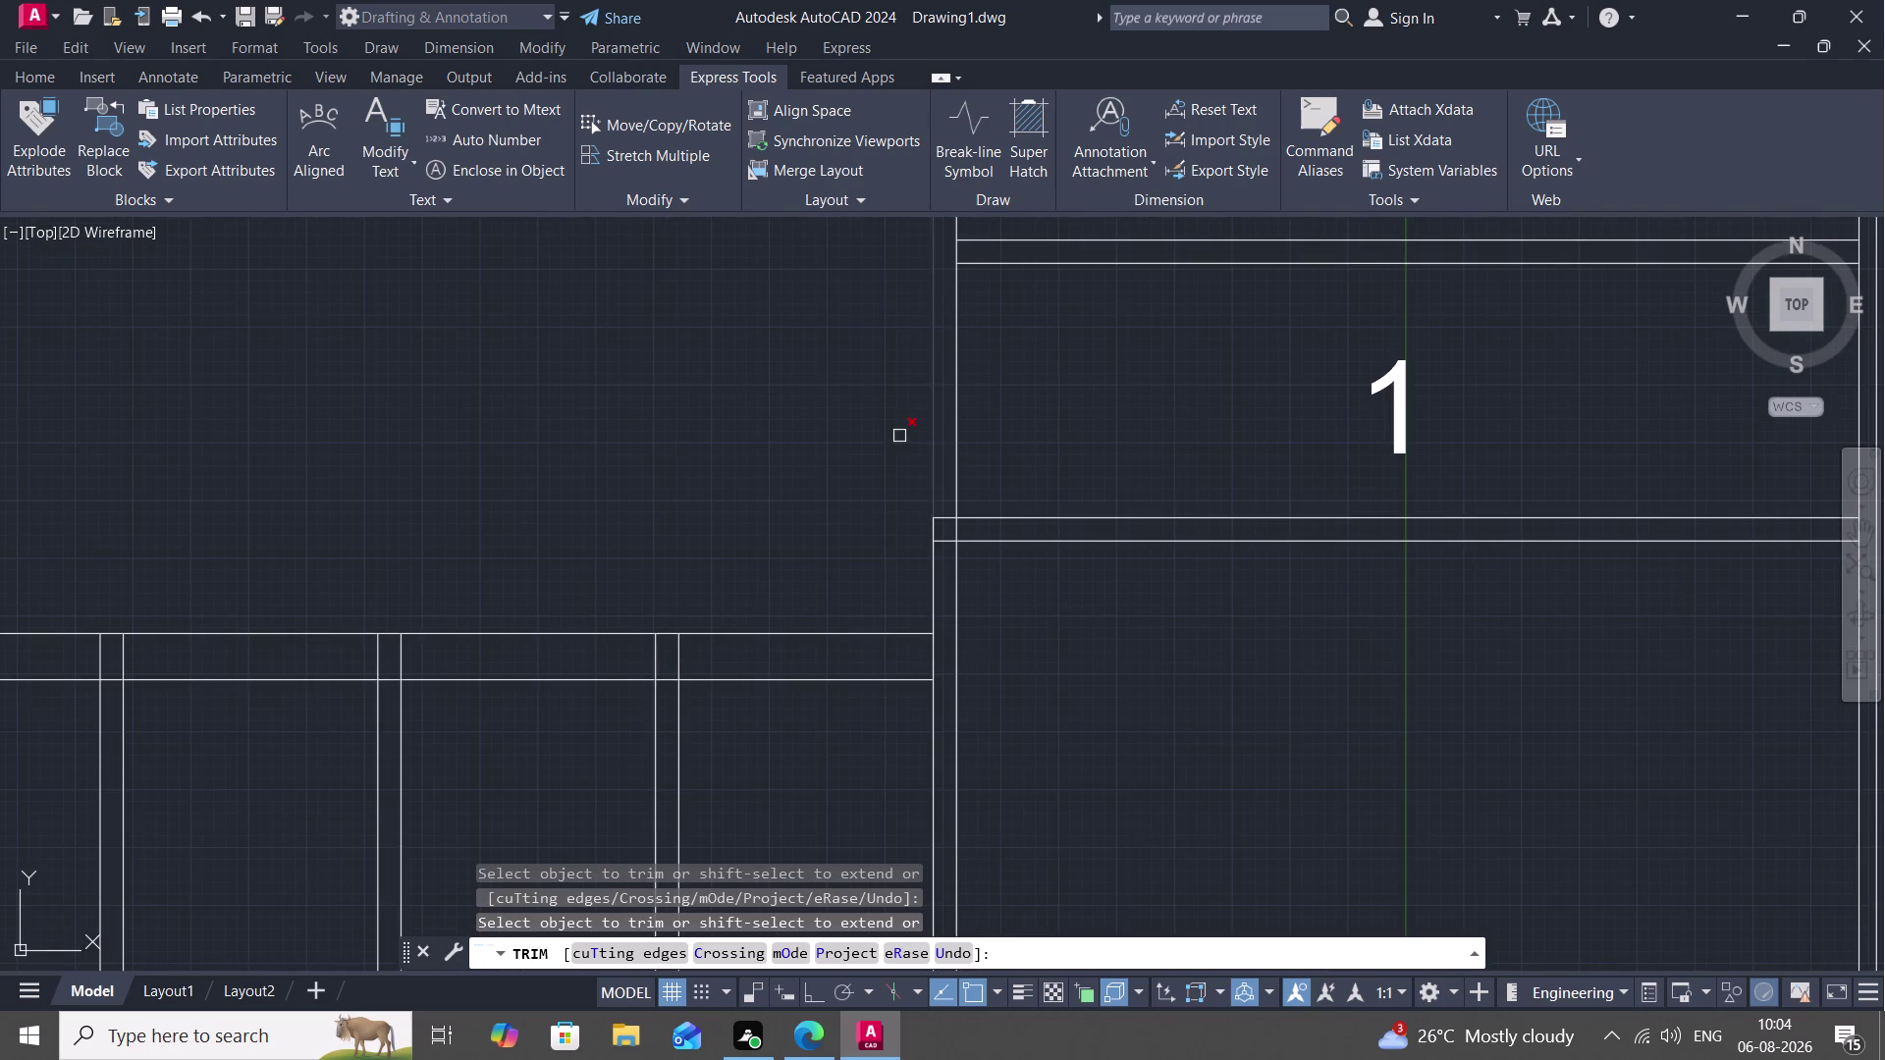
click(941, 541)
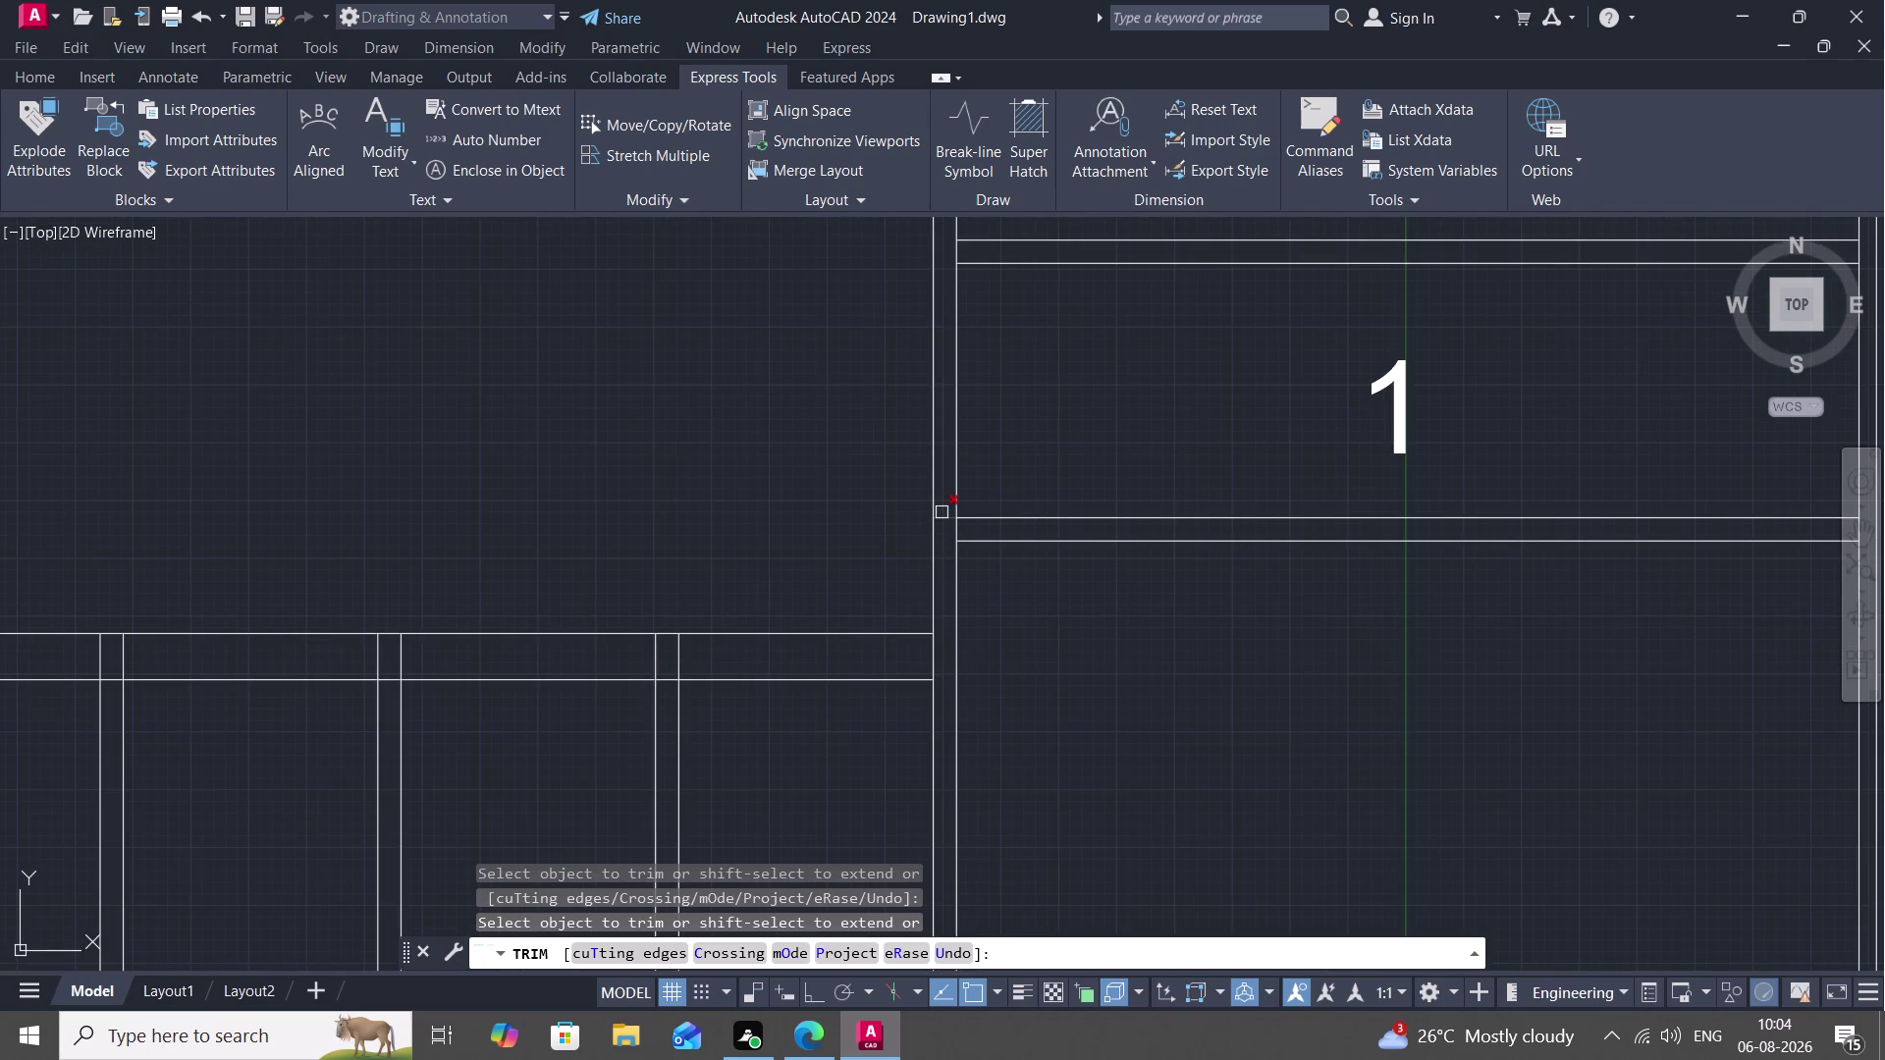
click(944, 512)
Fence-trim the crossing tread line ends and zoom out to the whole staircase.
scroll(down, 3)
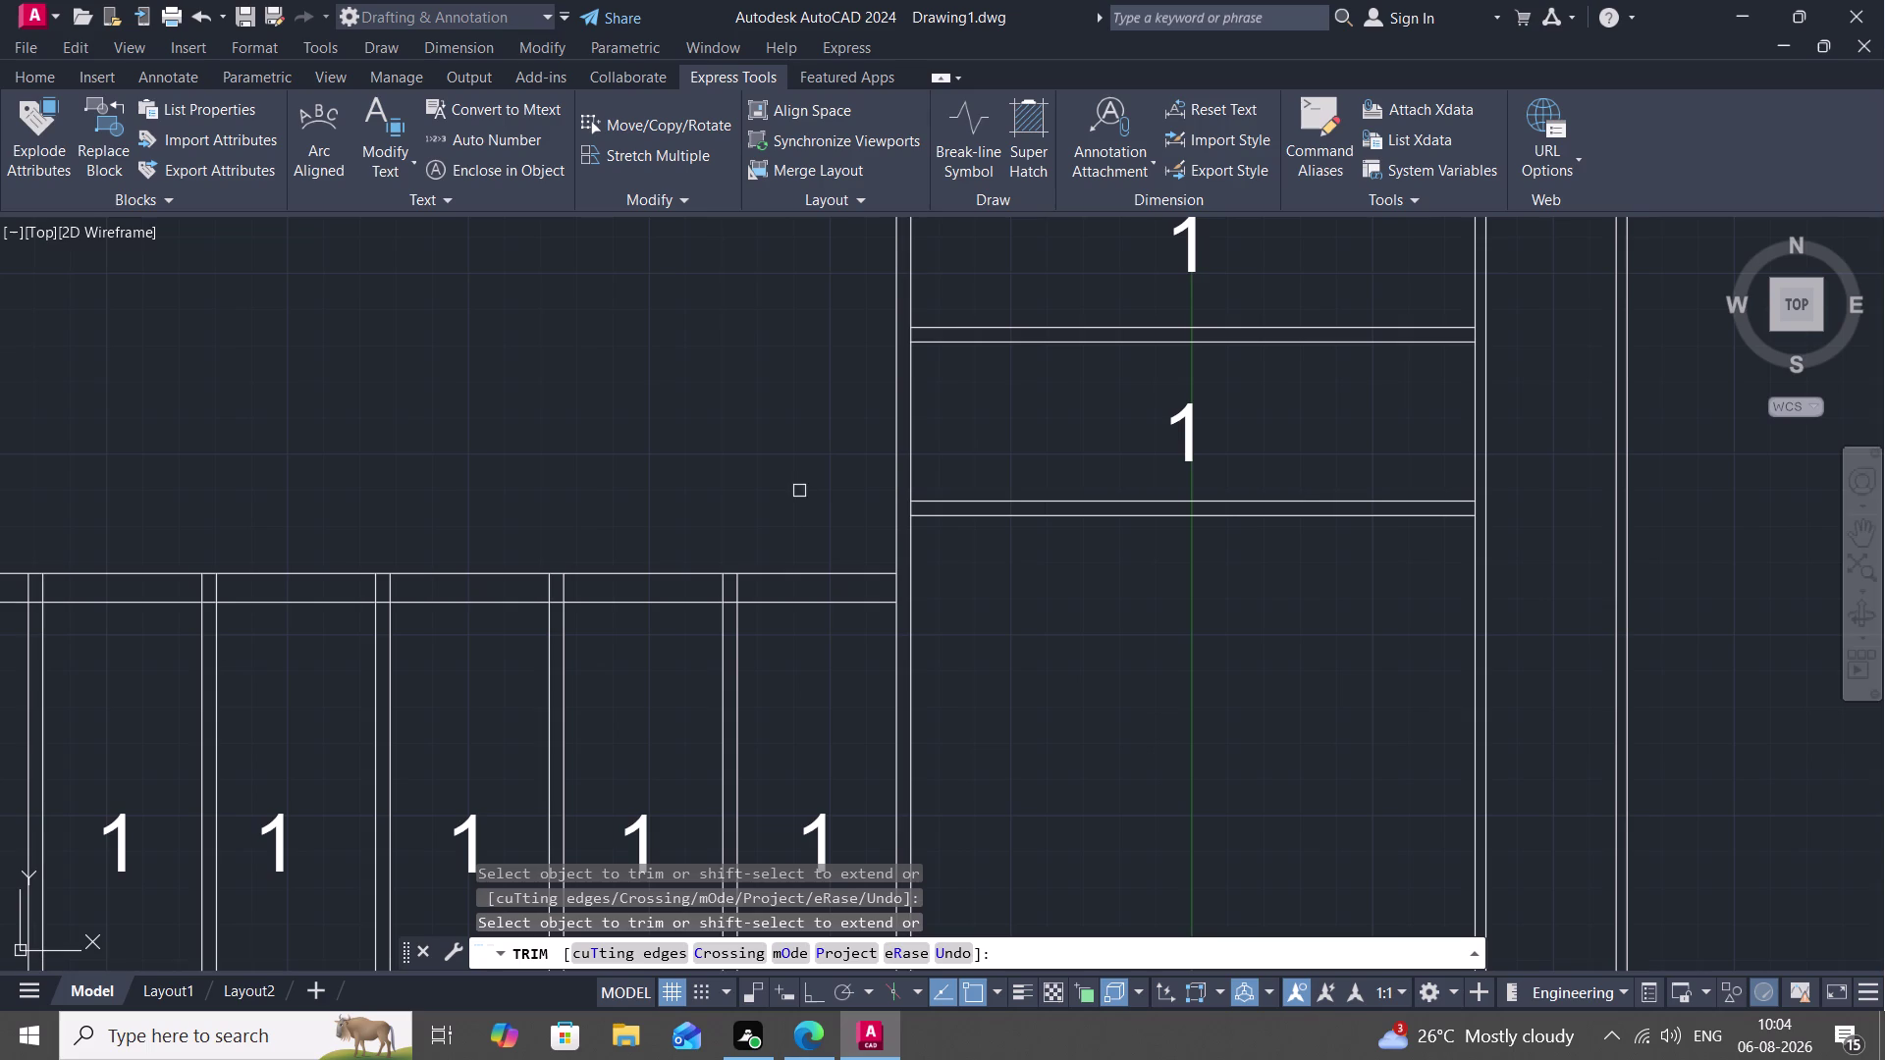
click(746, 585)
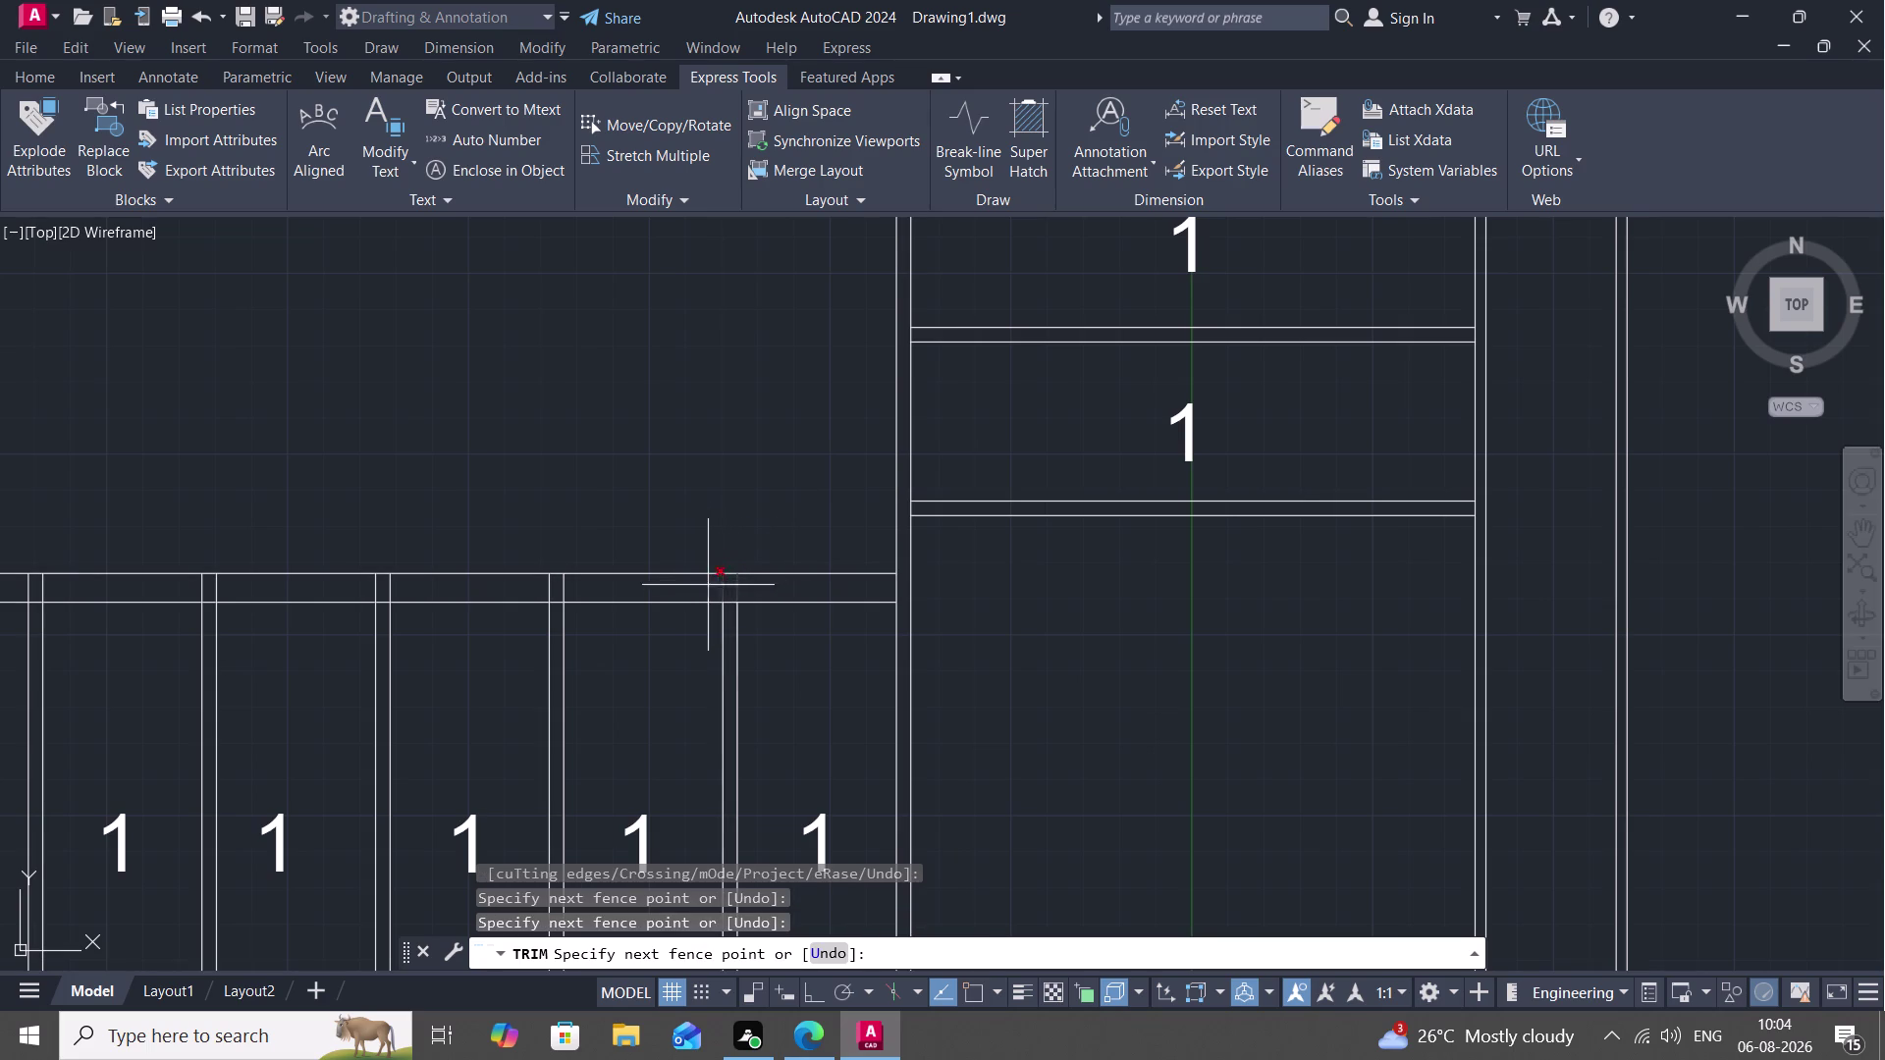
click(723, 591)
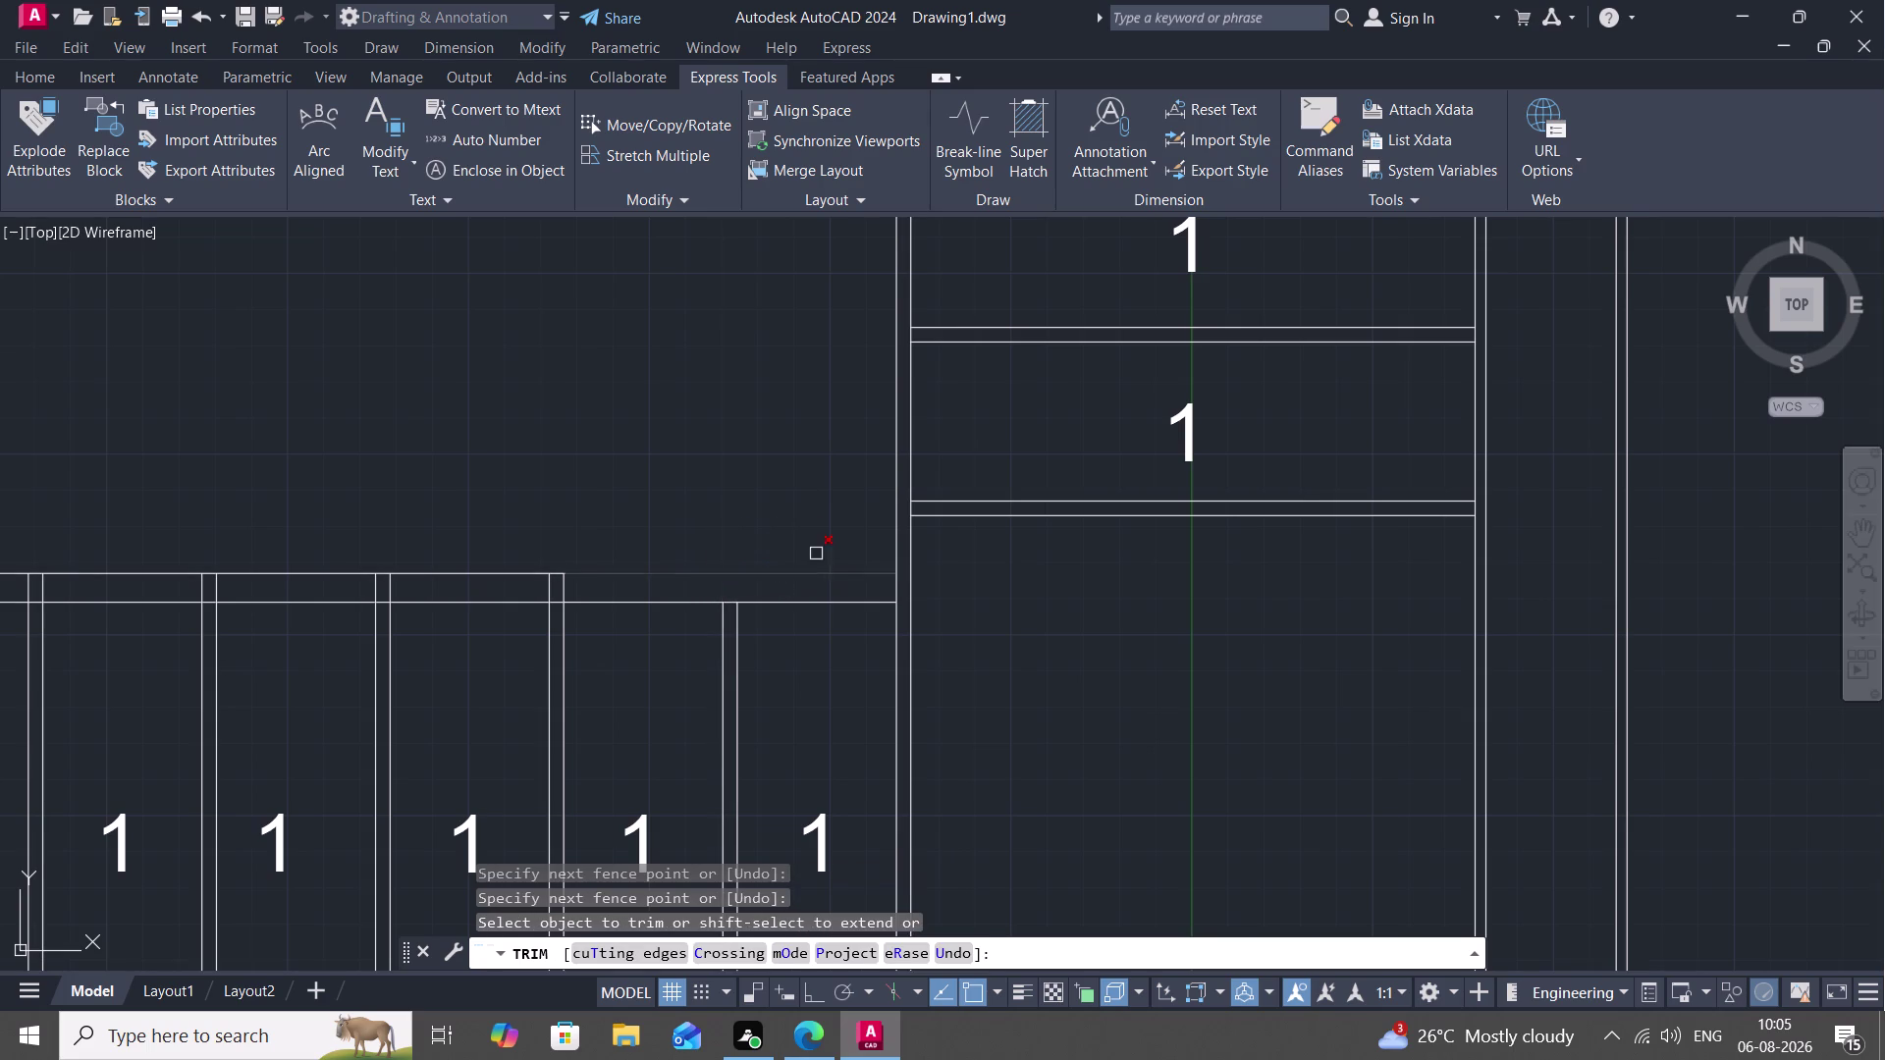
scroll(down, 3)
middle_drag(847, 346, 874, 529)
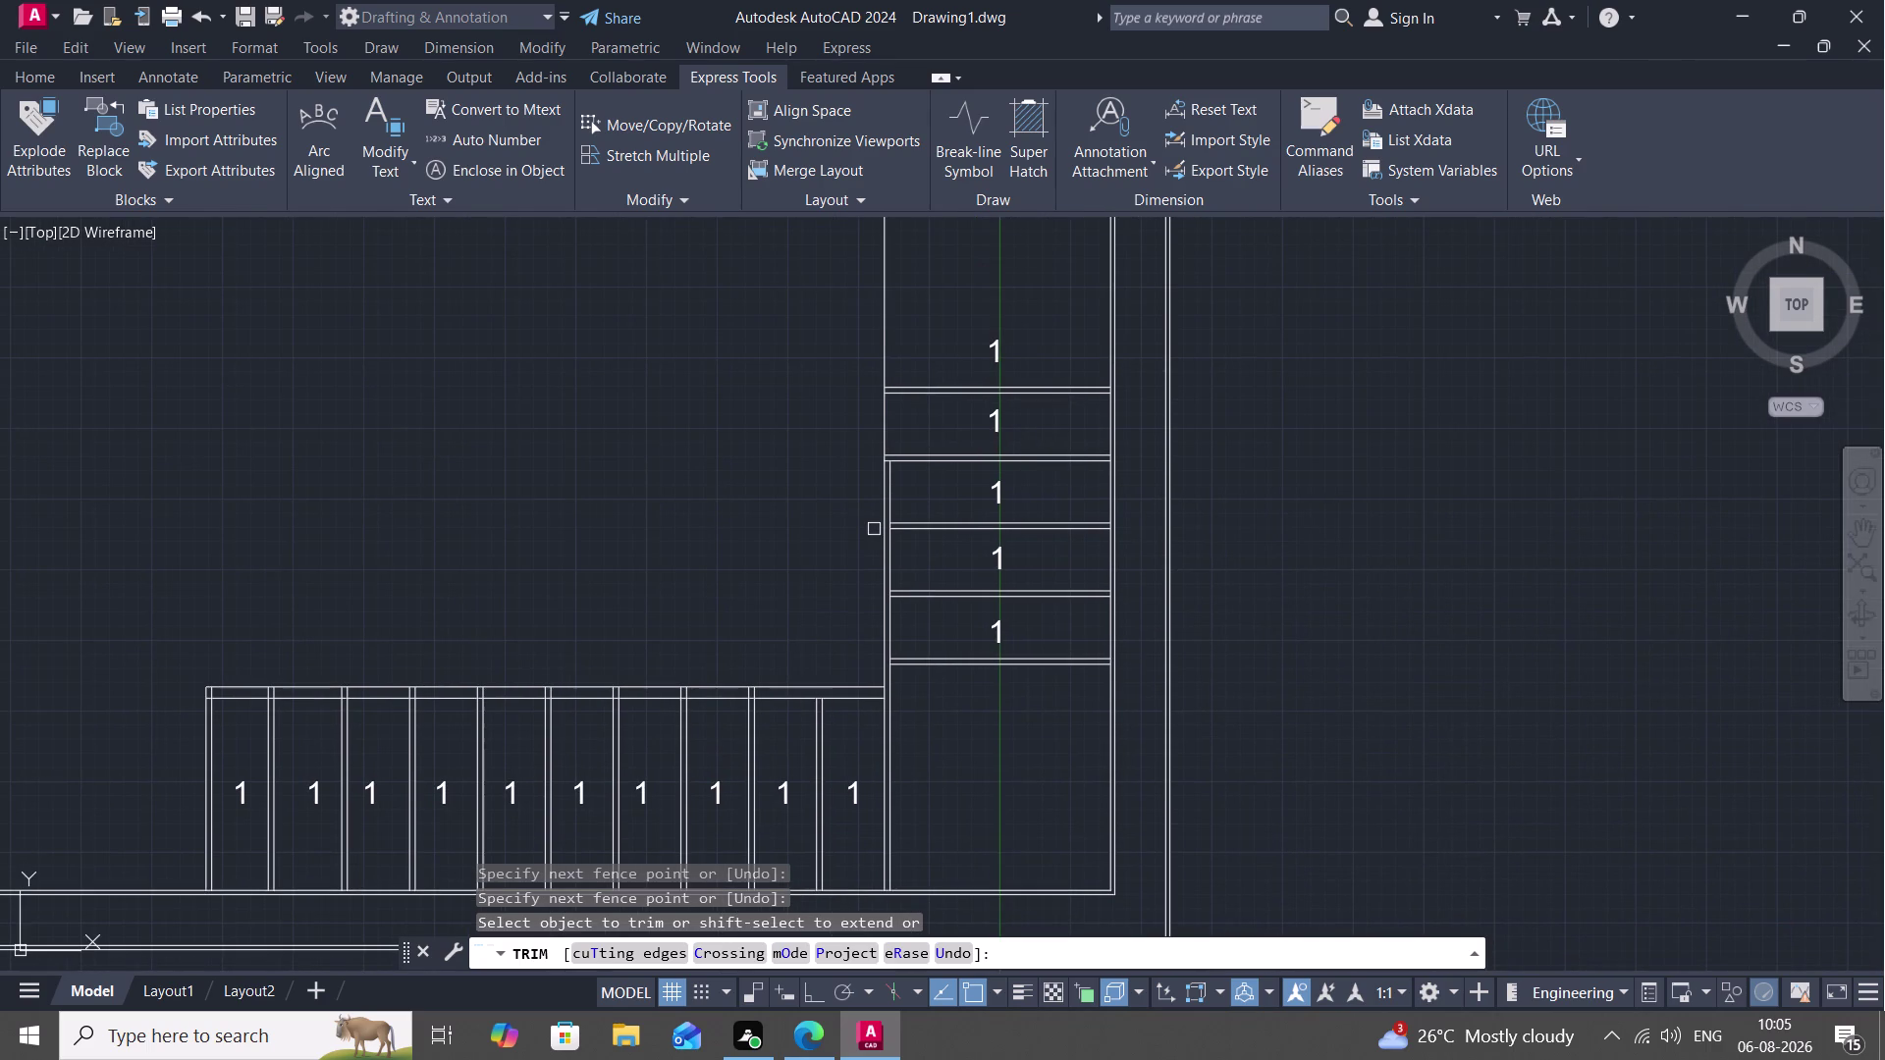
scroll(down, 3)
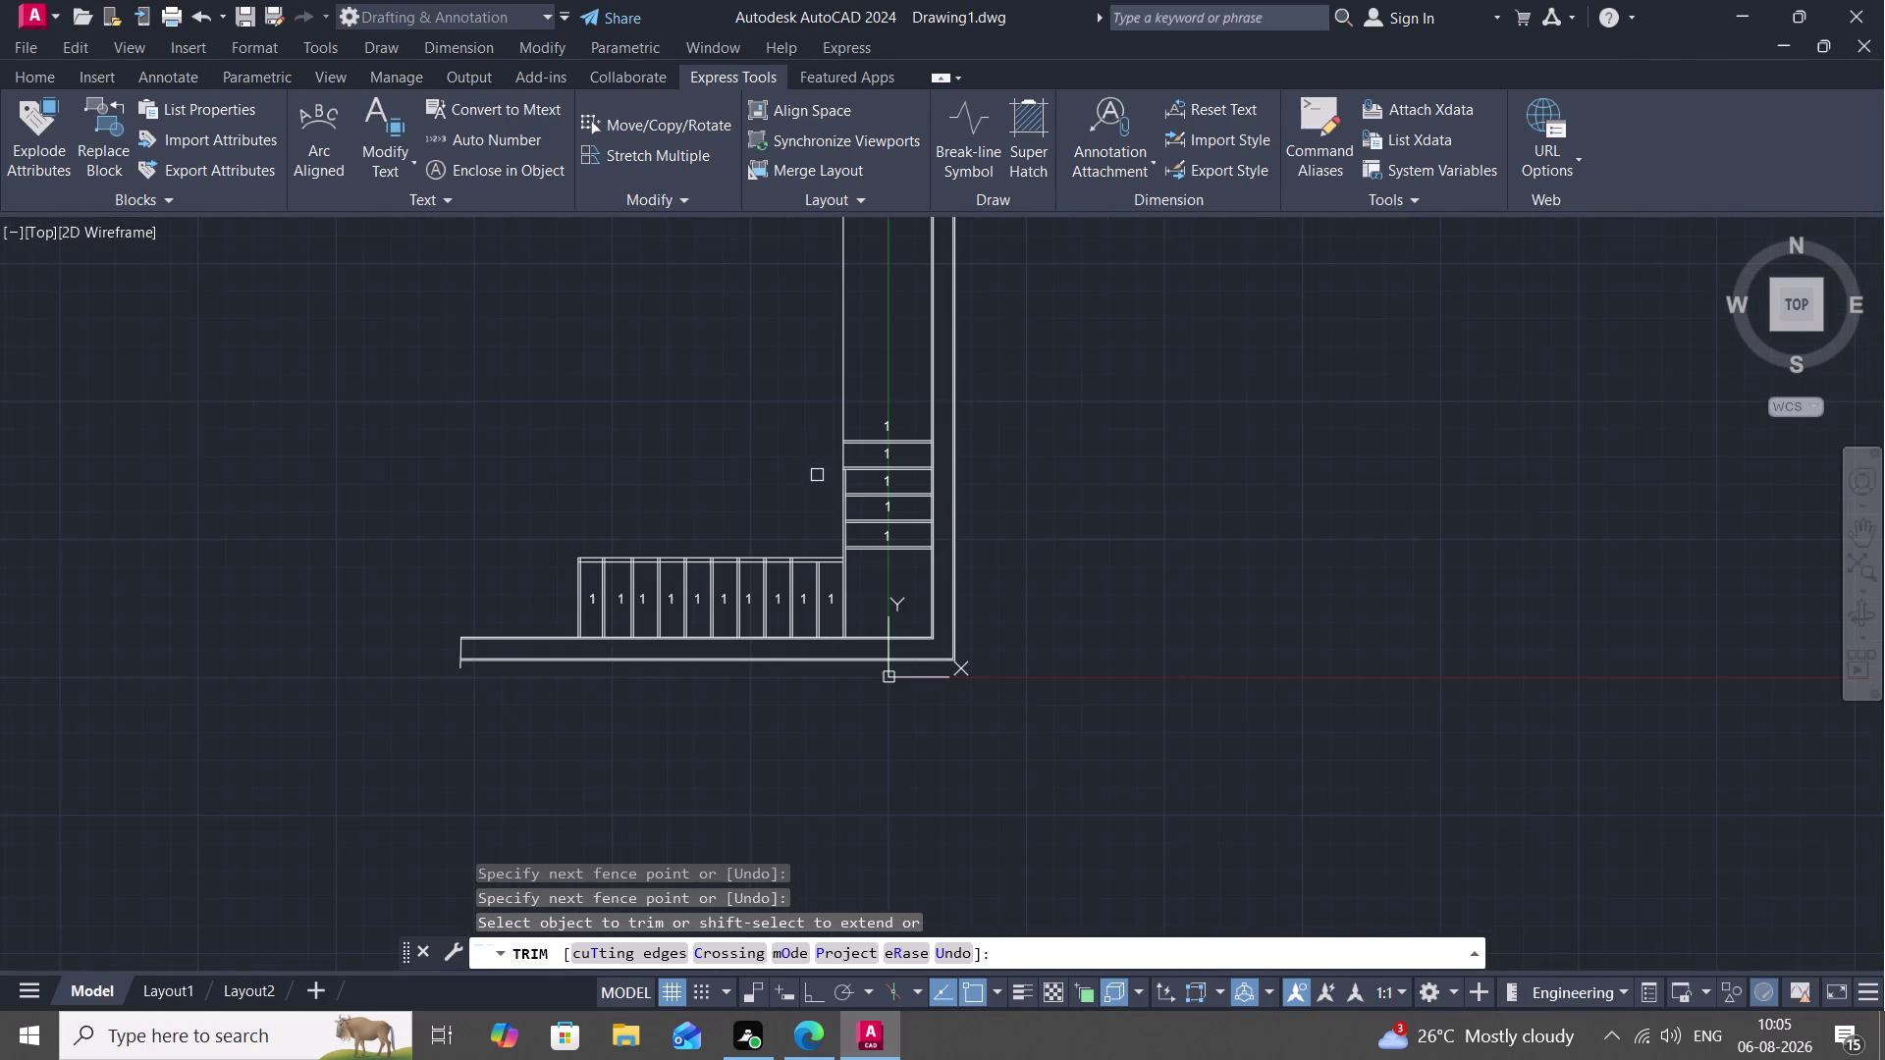
Fence-trim the tread ends crossing the handrail on the right part of the lower flight.
middle_drag(817, 475, 823, 477)
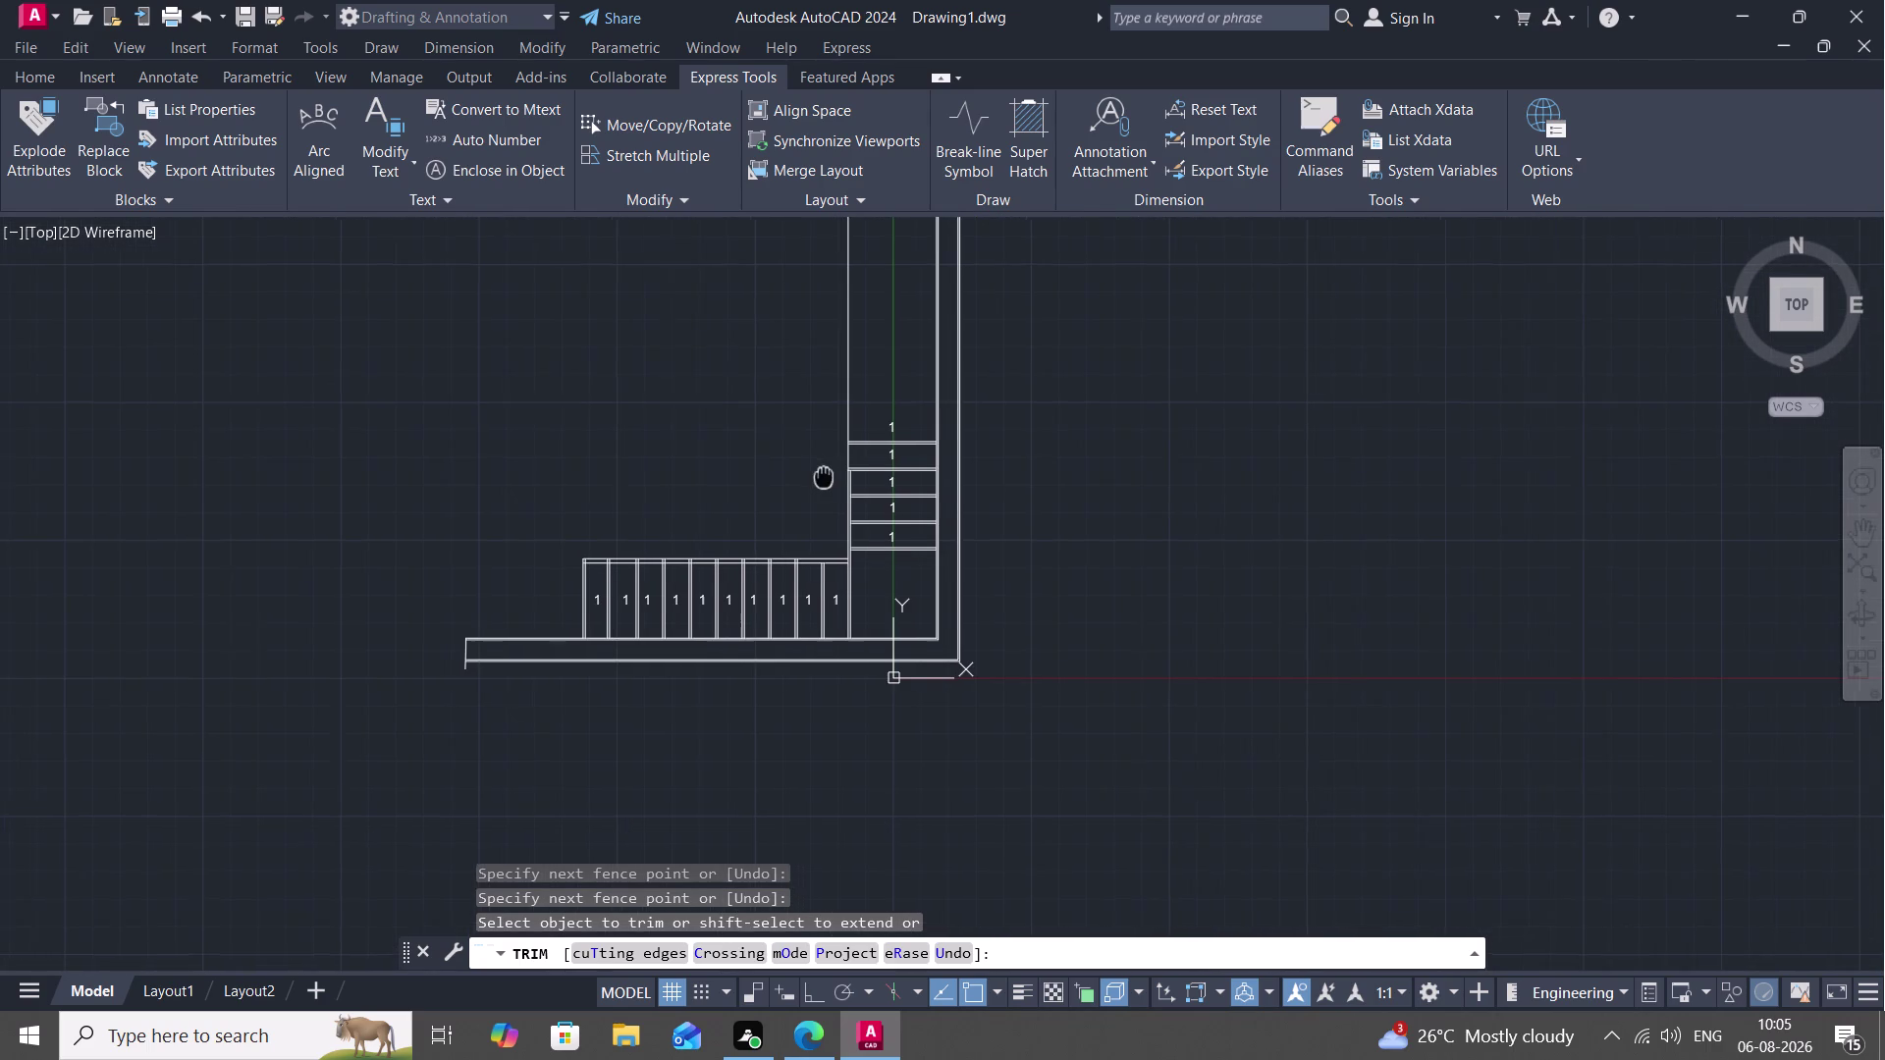
middle_drag(823, 478, 878, 483)
scroll(up, 3)
scroll(up, 3)
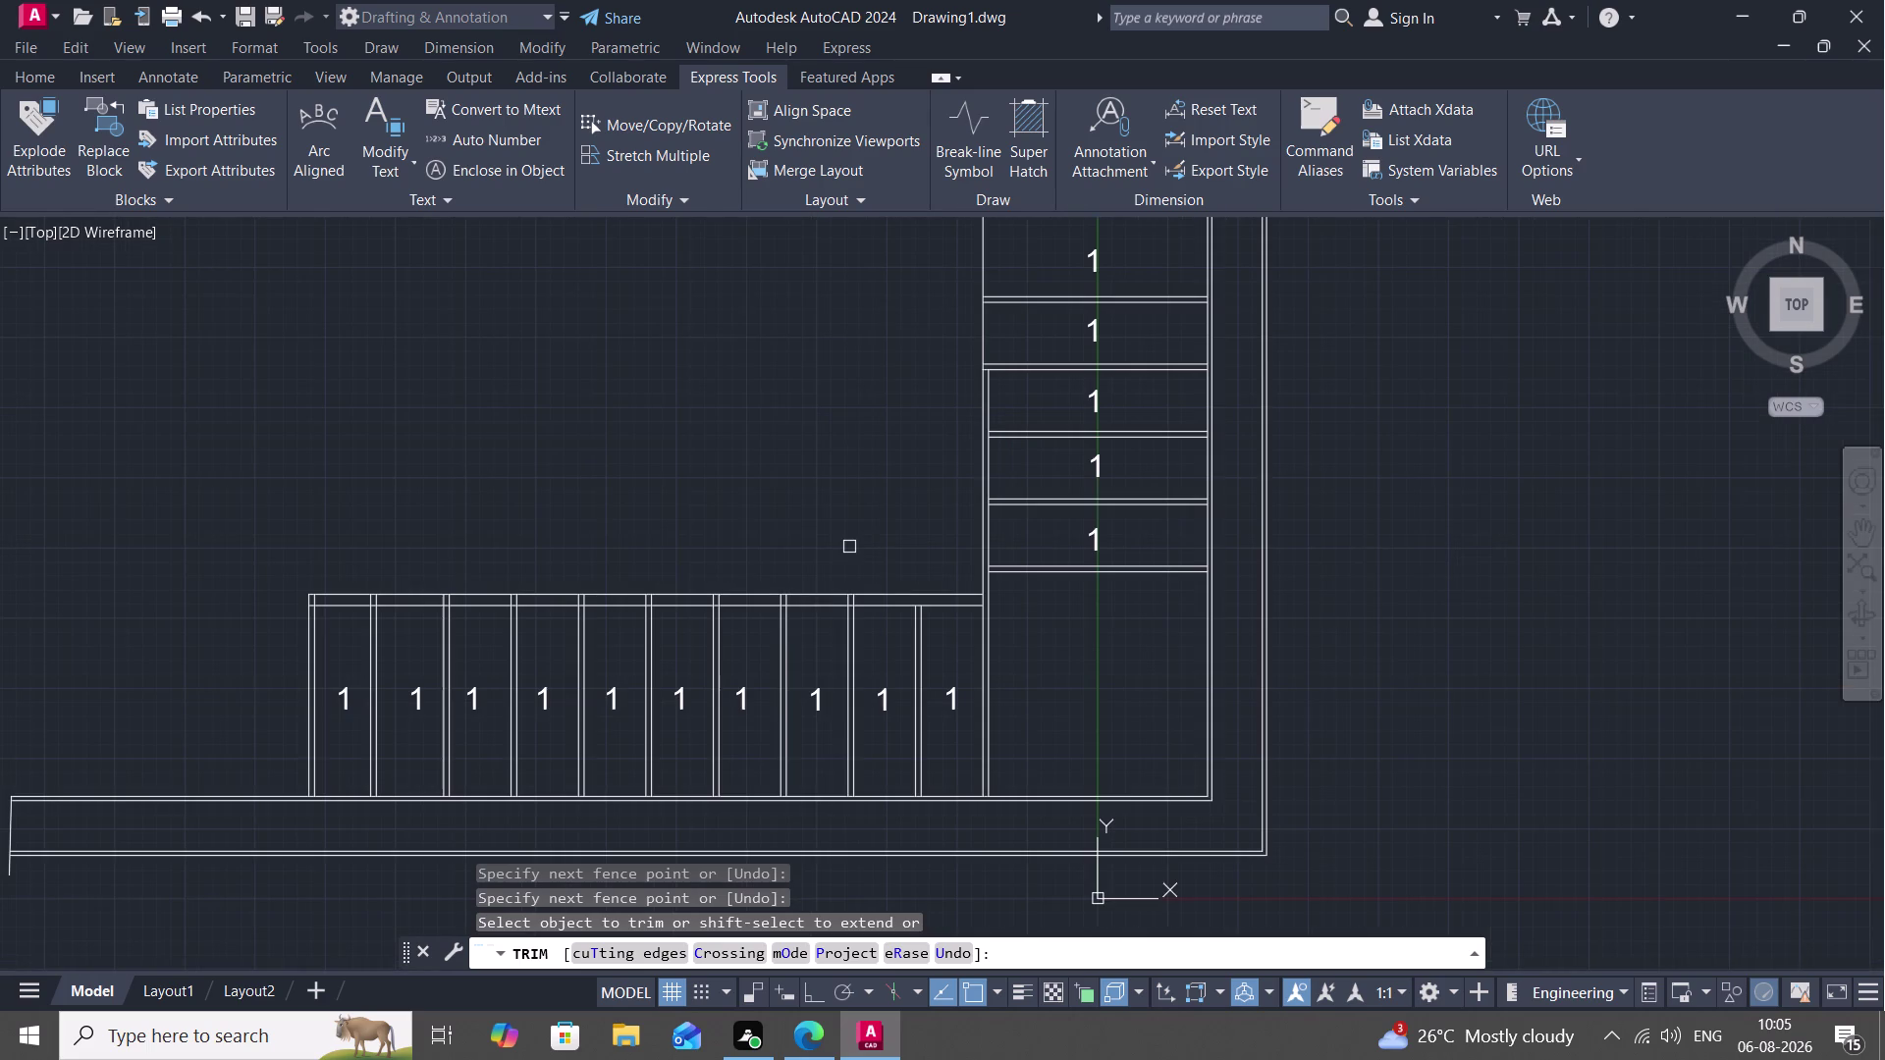
scroll(up, 3)
middle_drag(854, 546, 1219, 465)
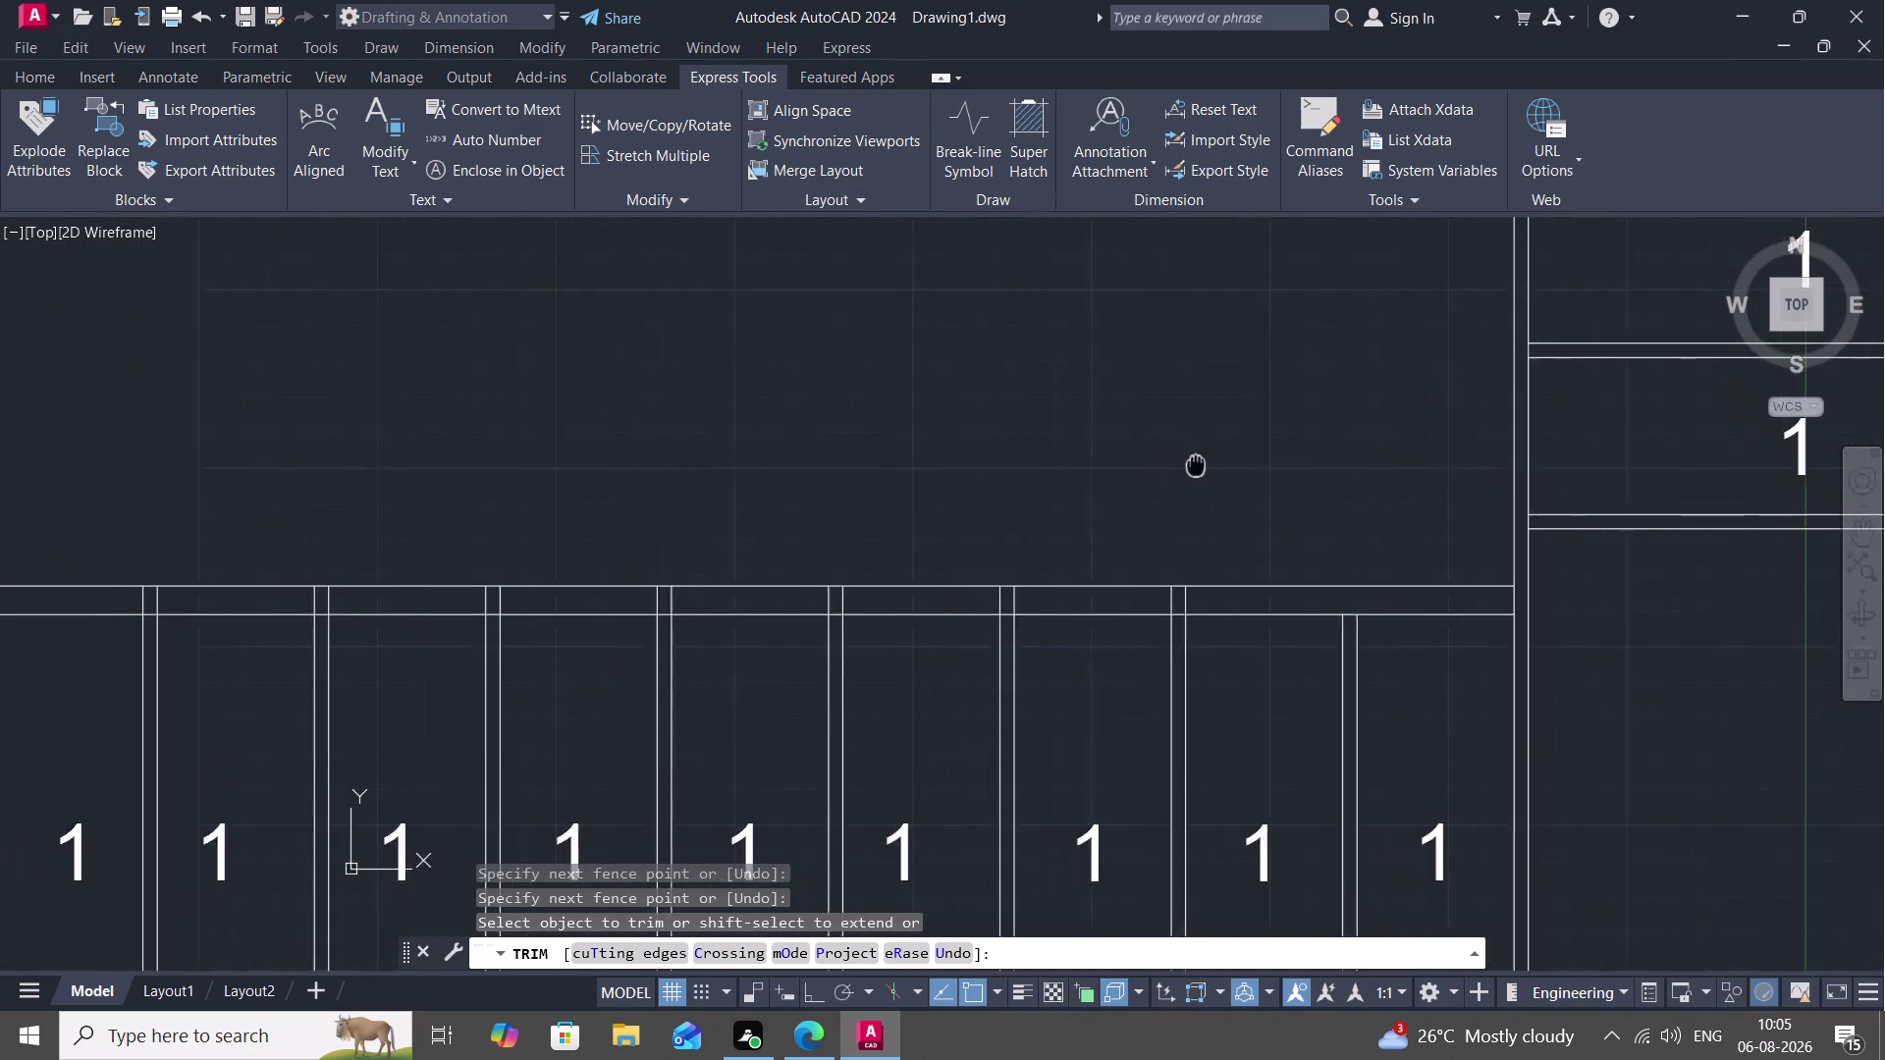
middle_drag(1219, 466, 1428, 525)
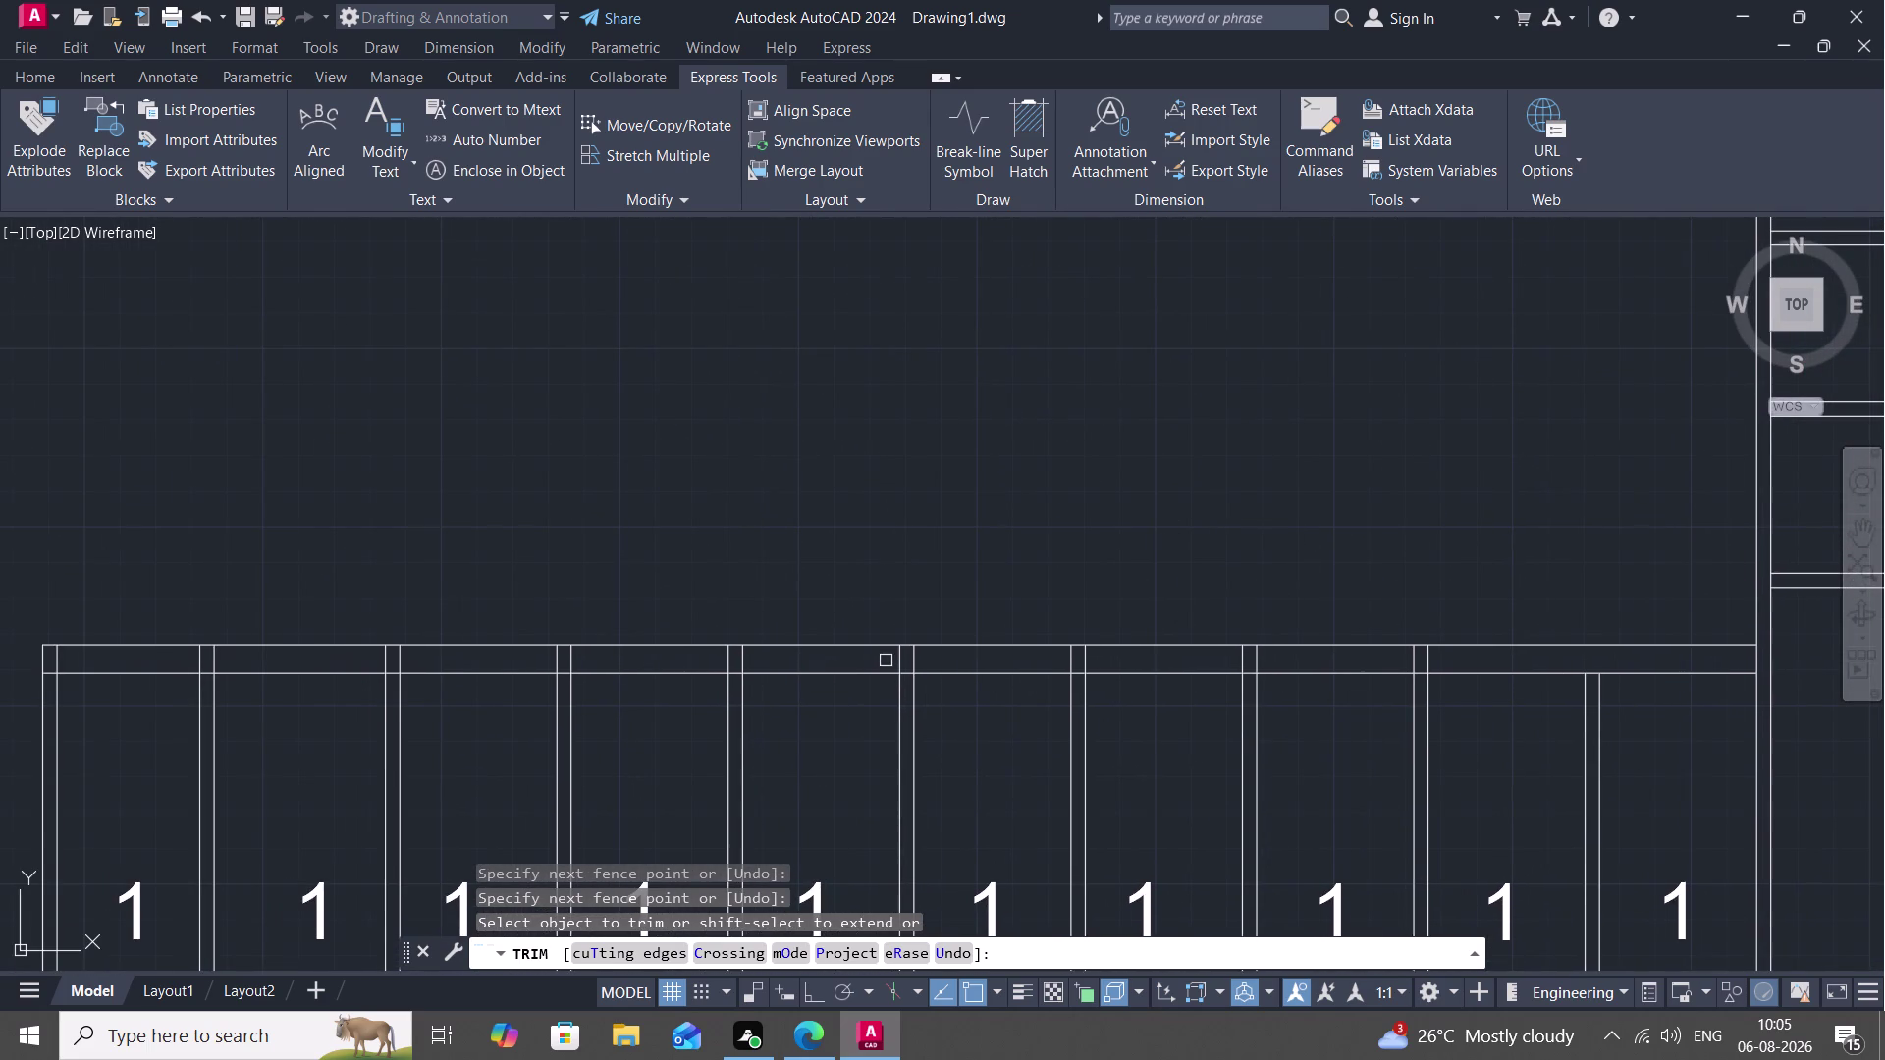
drag(885, 660, 962, 659)
drag(985, 656, 1081, 659)
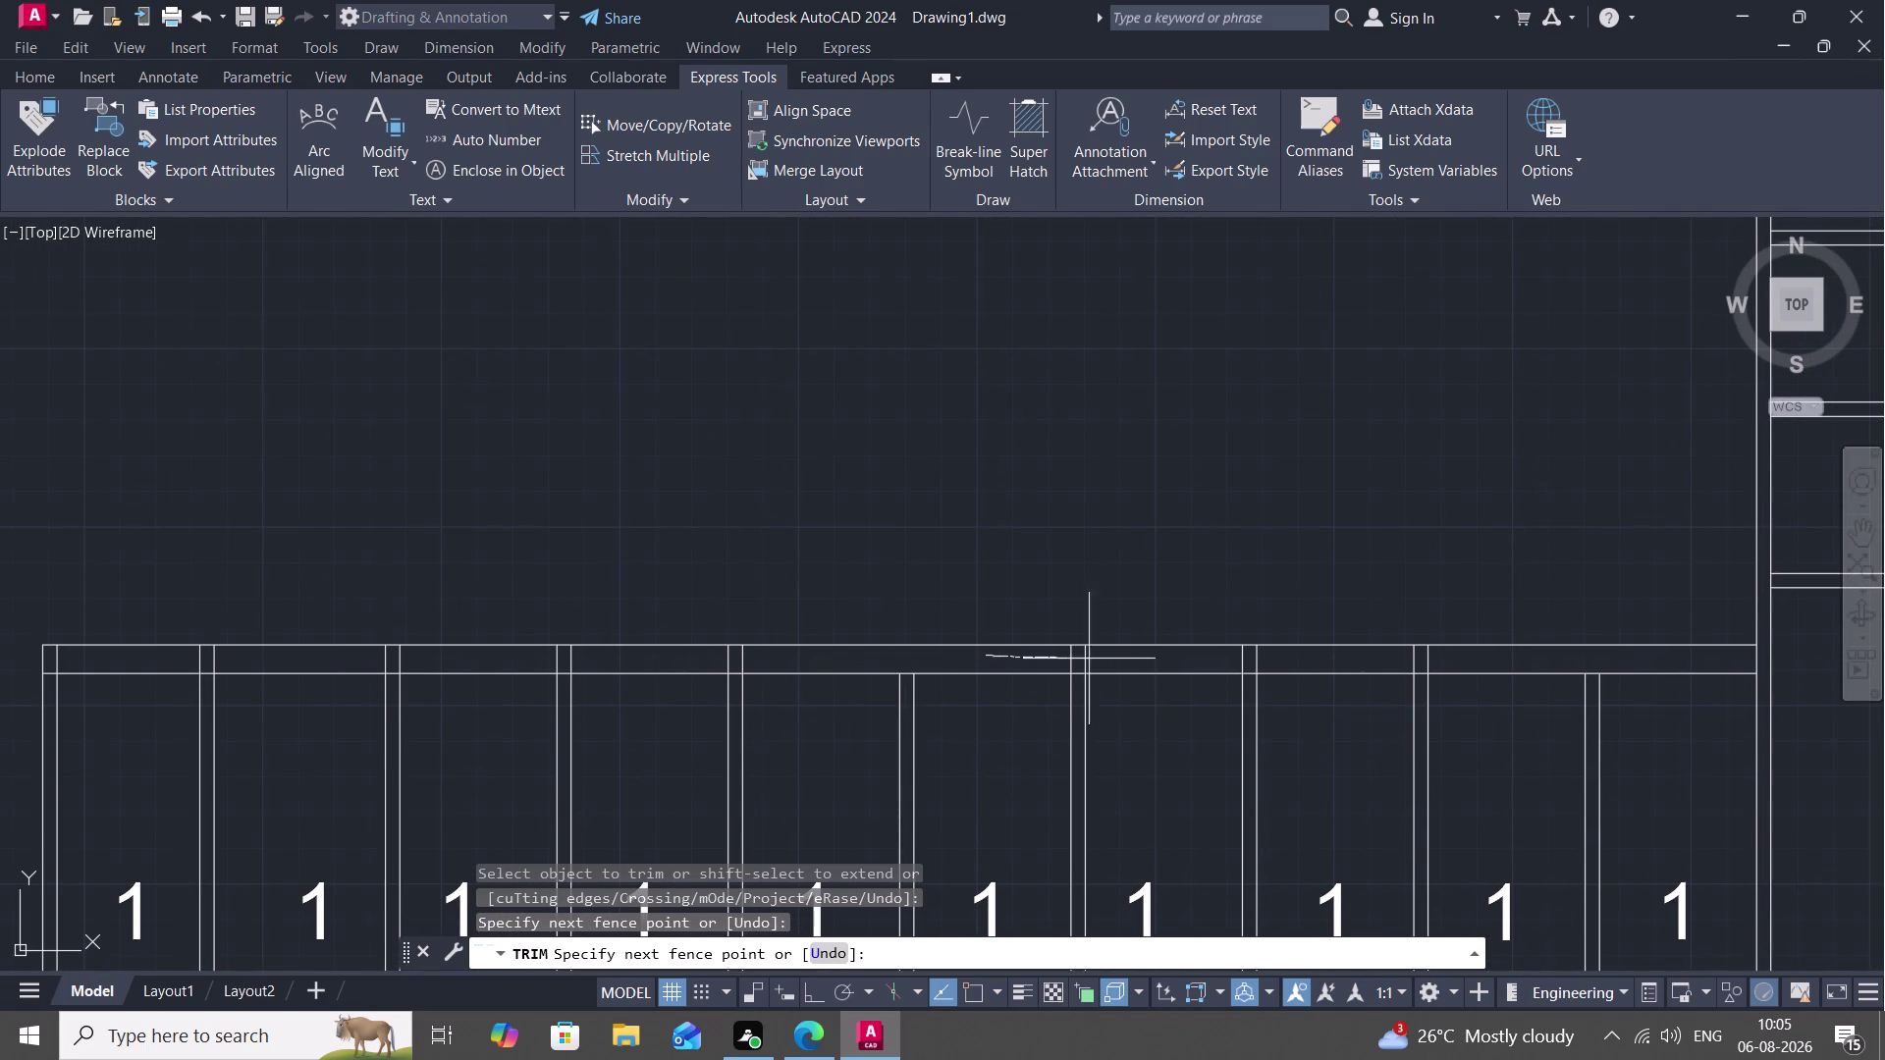
drag(1082, 659, 1437, 658)
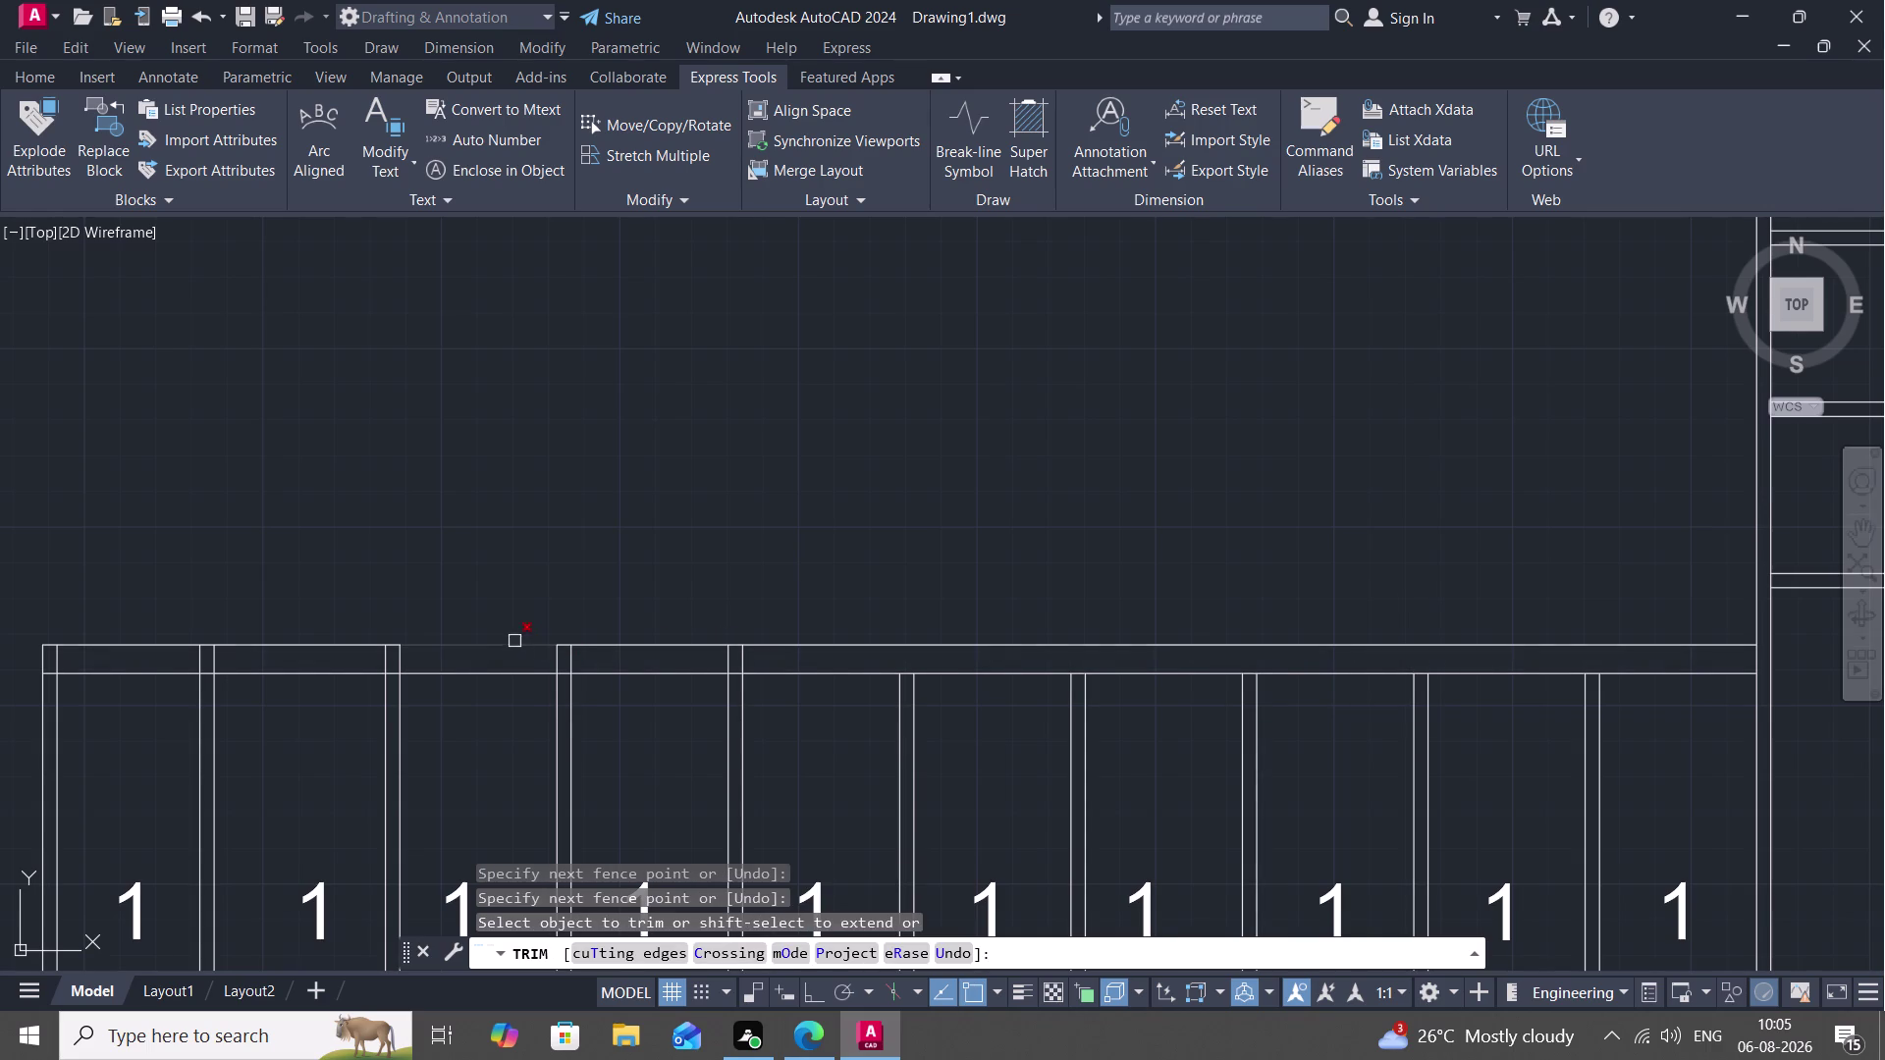
Trim the left-side tread ends crossing the handrail, then end trimming.
click(54, 655)
drag(75, 663, 155, 665)
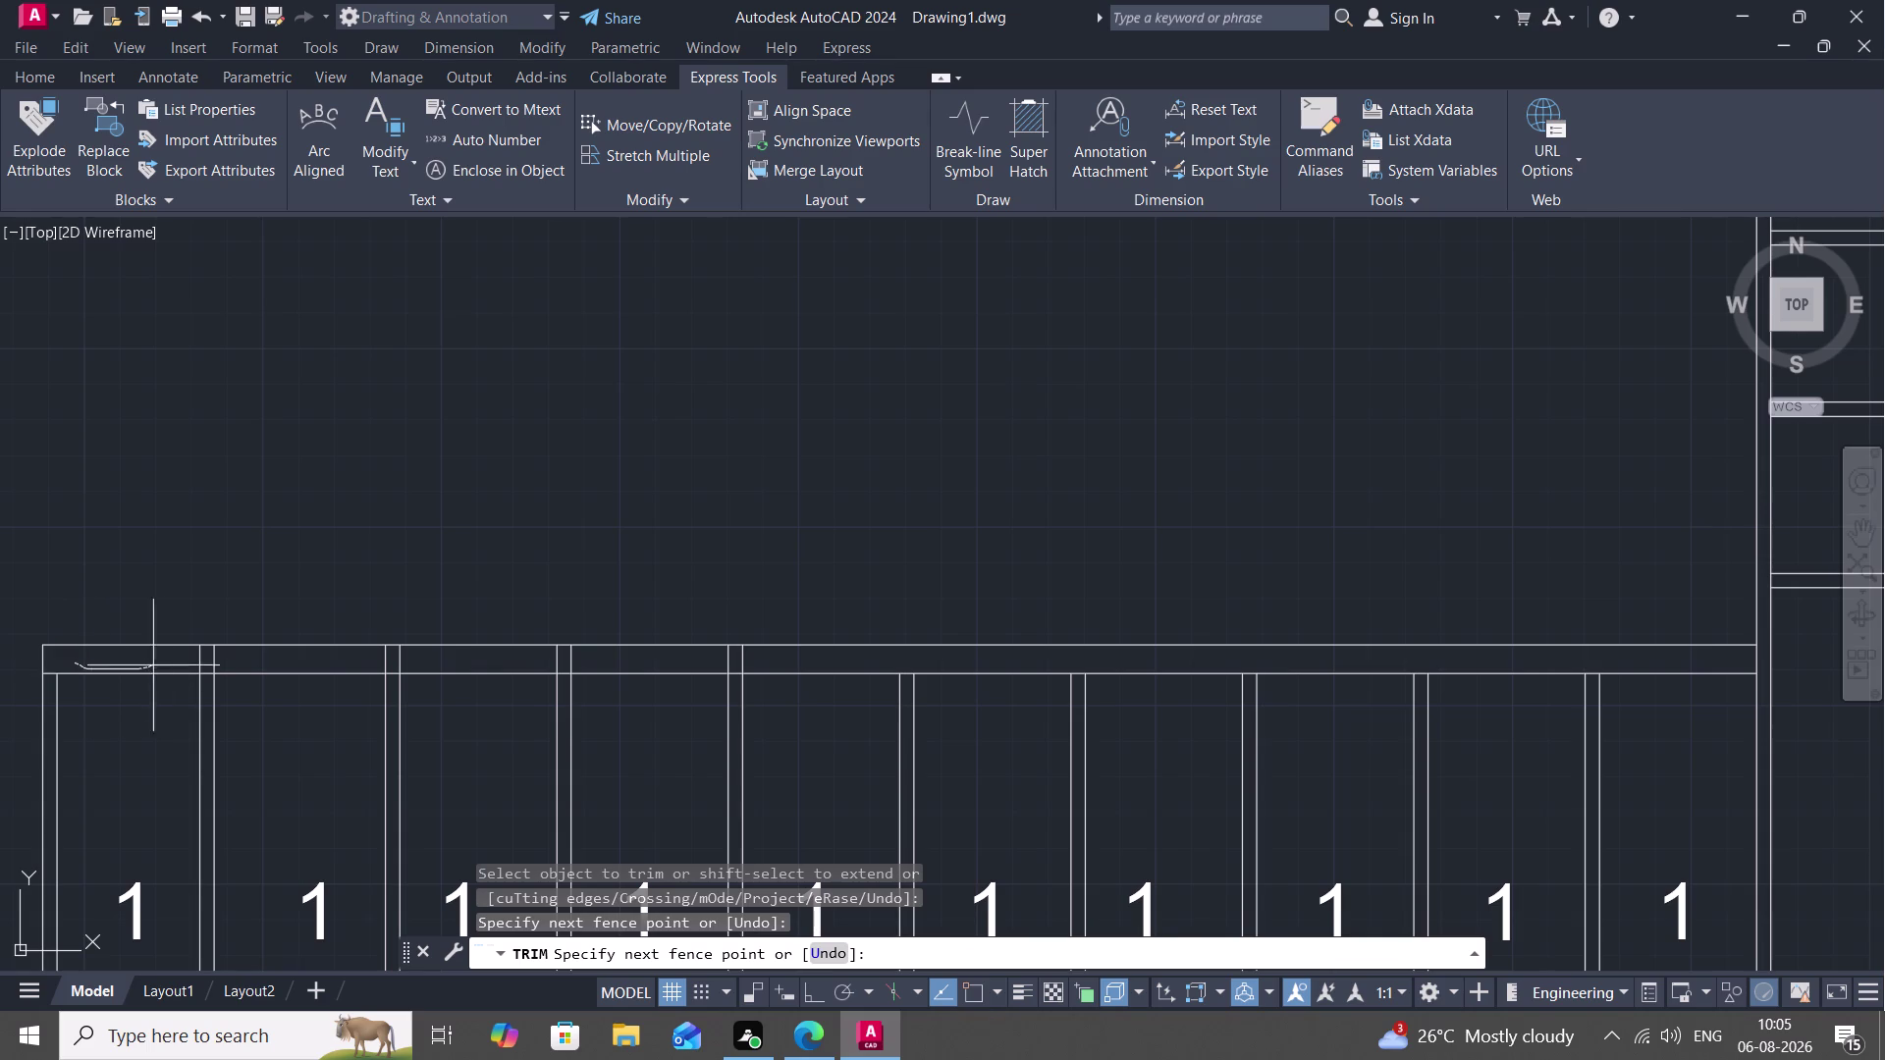
drag(155, 665, 552, 673)
drag(552, 672, 747, 658)
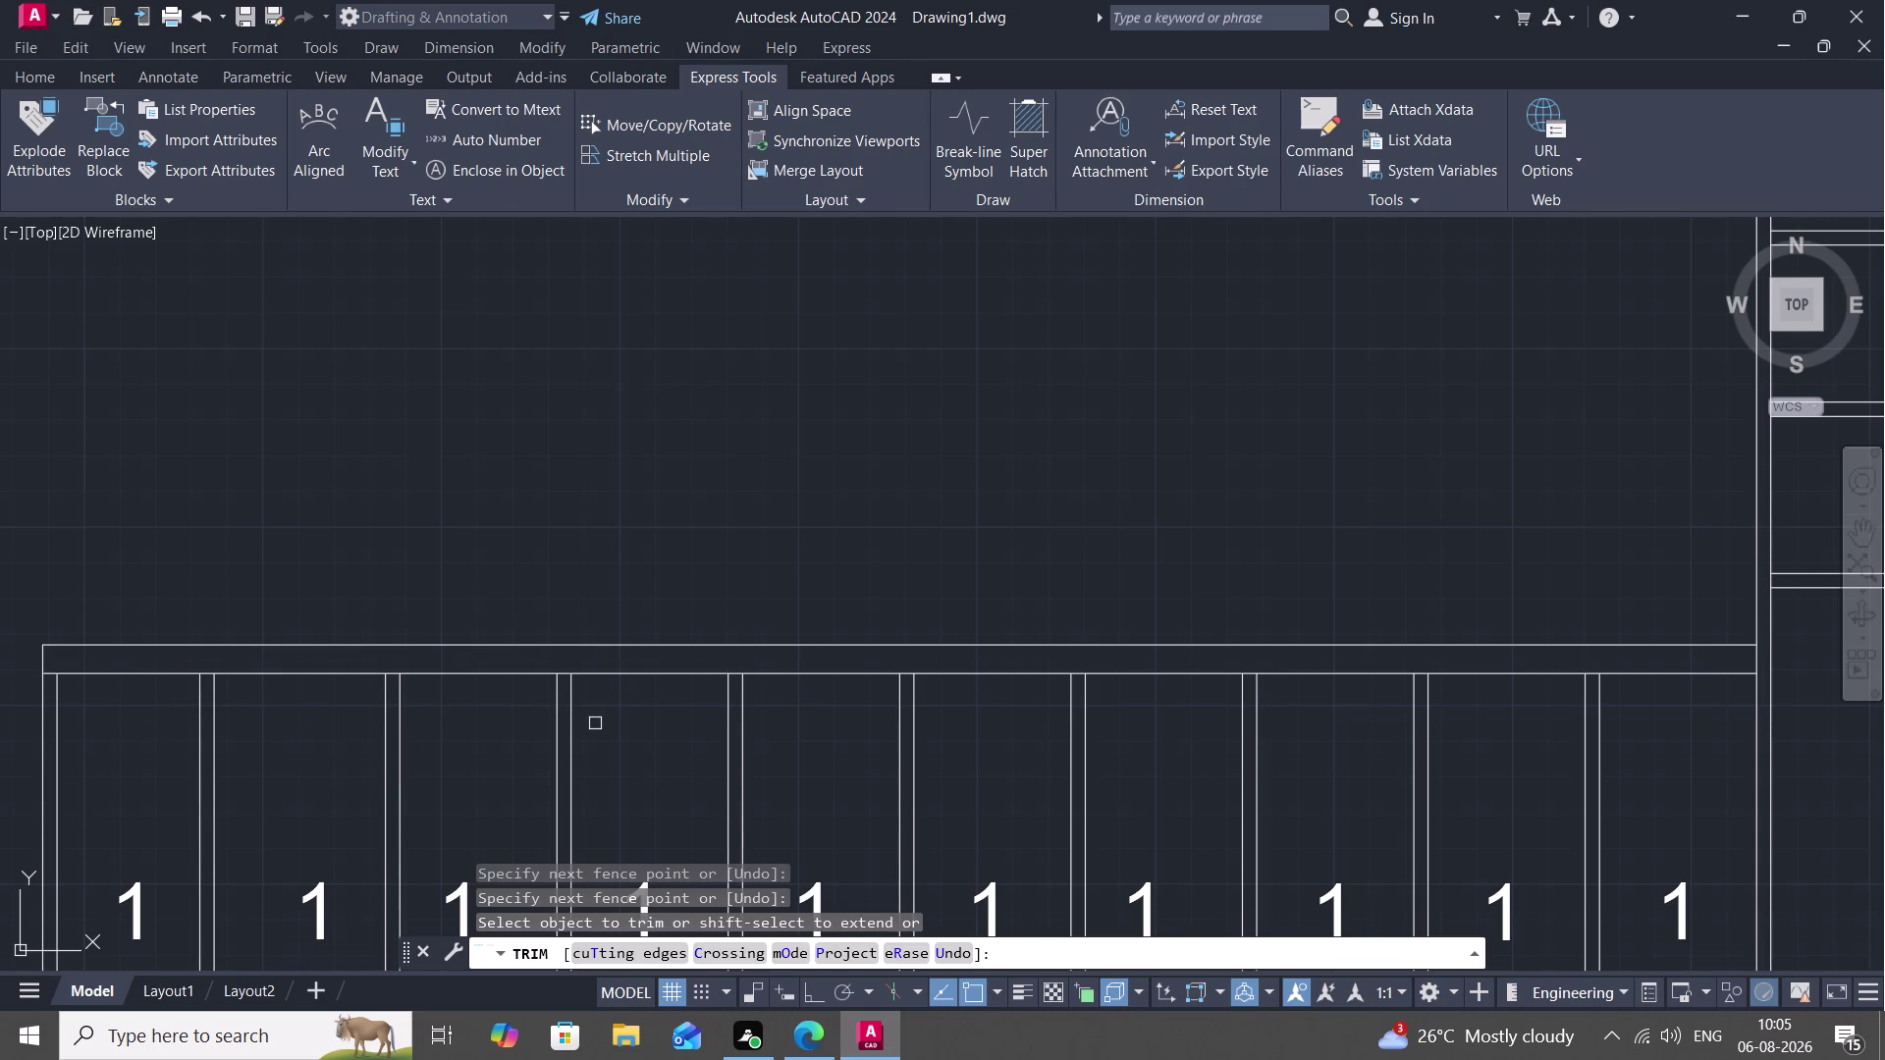
scroll(down, 3)
middle_drag(600, 728, 641, 639)
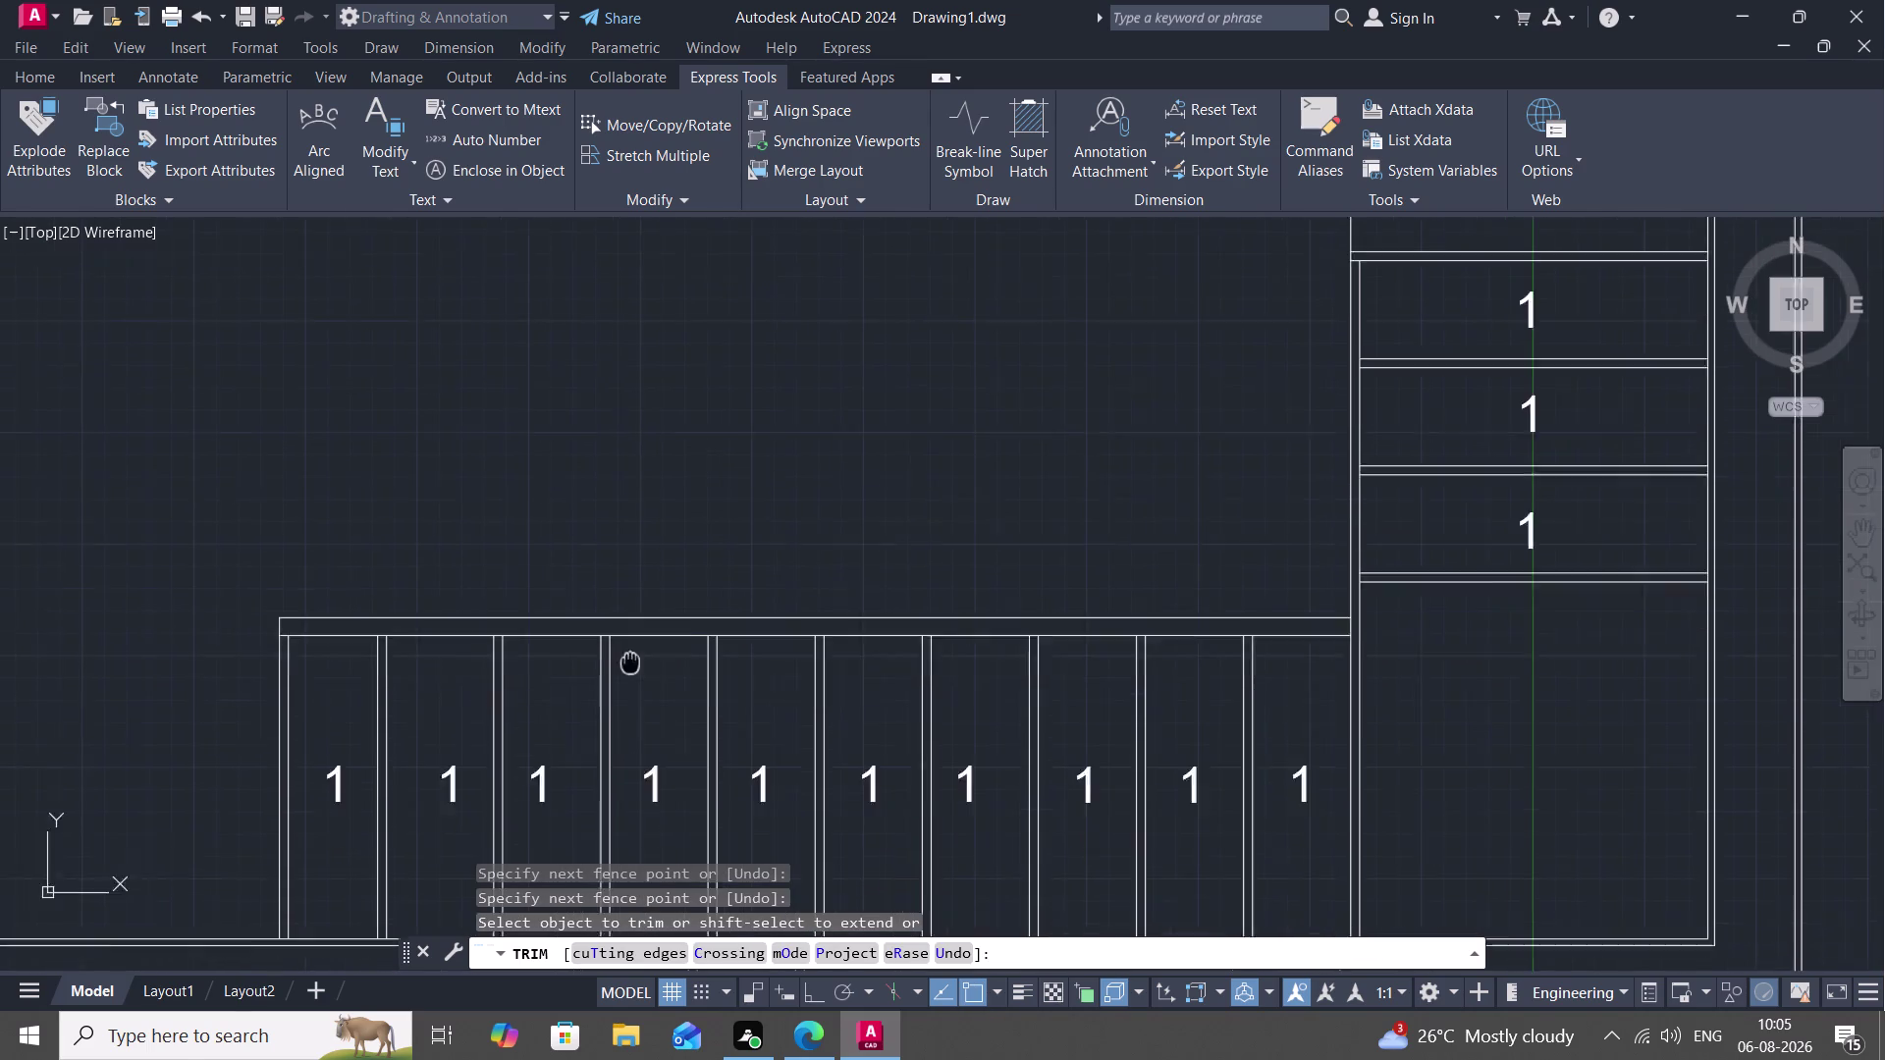
middle_drag(641, 639, 667, 585)
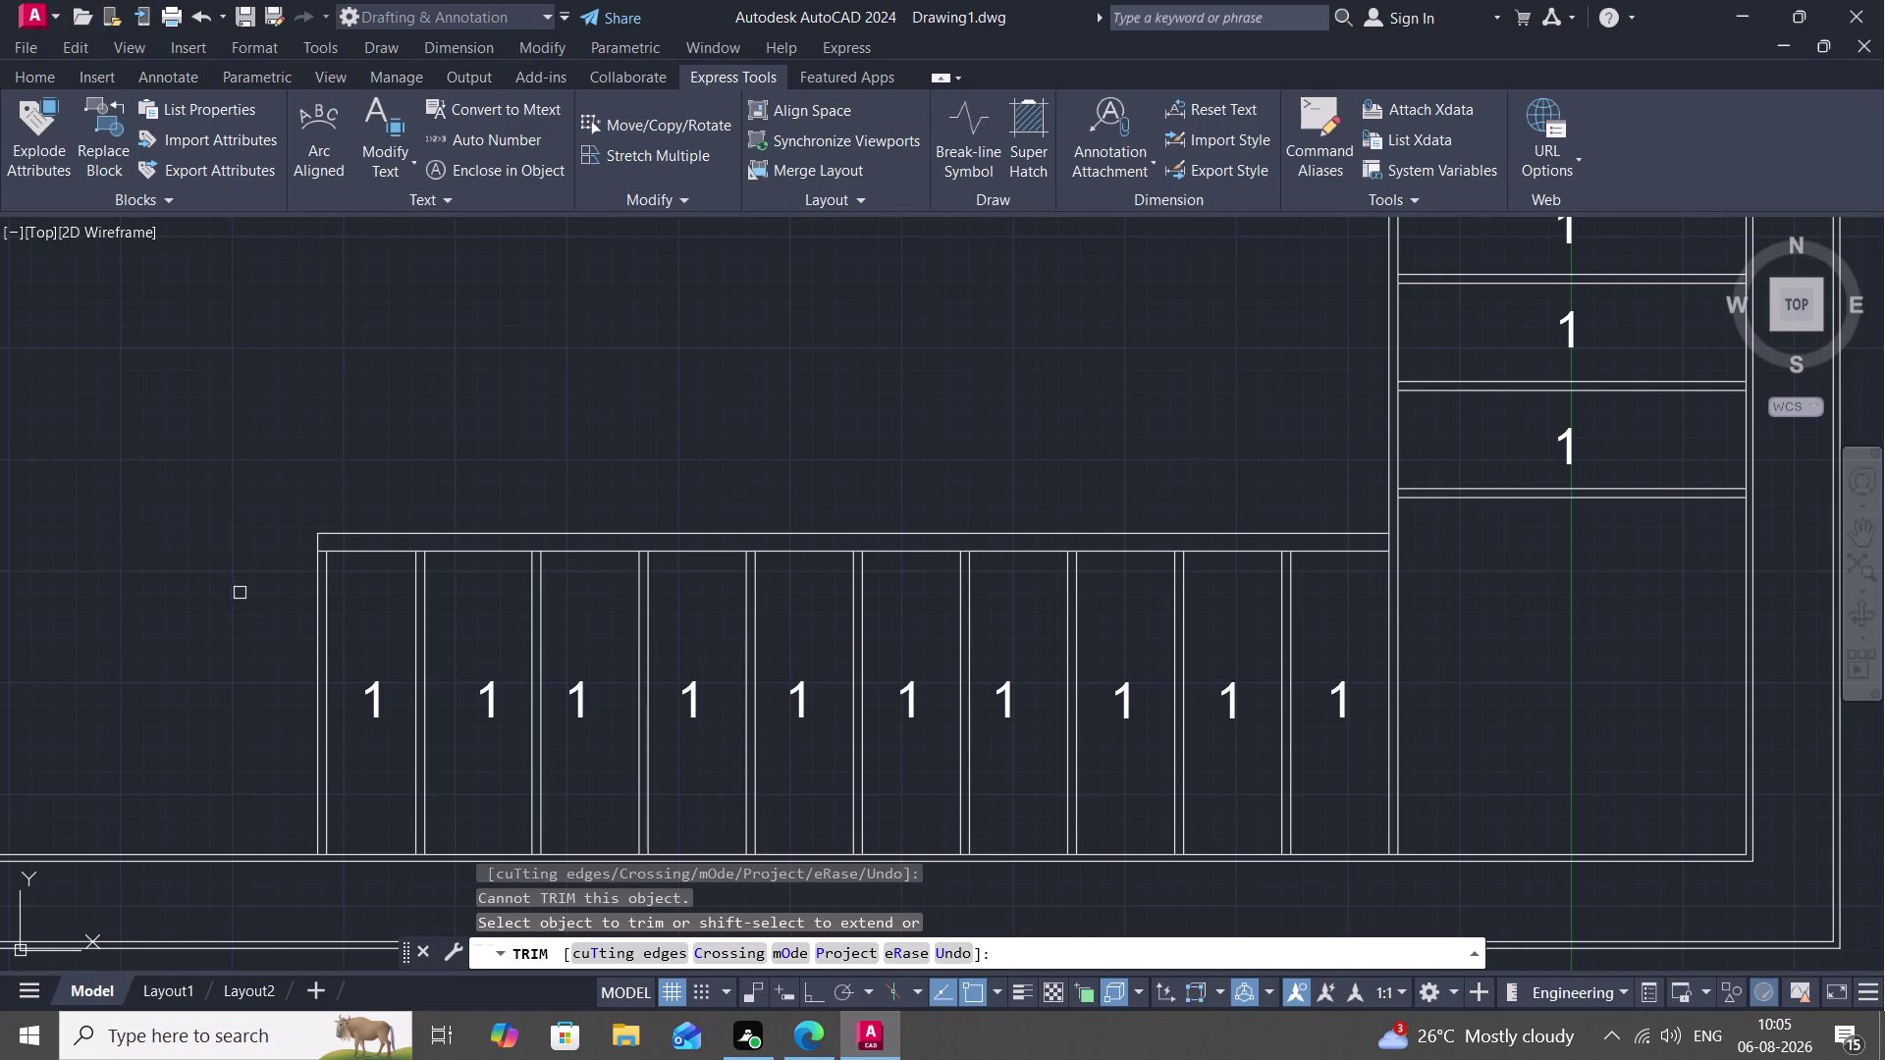
scroll(up, 3)
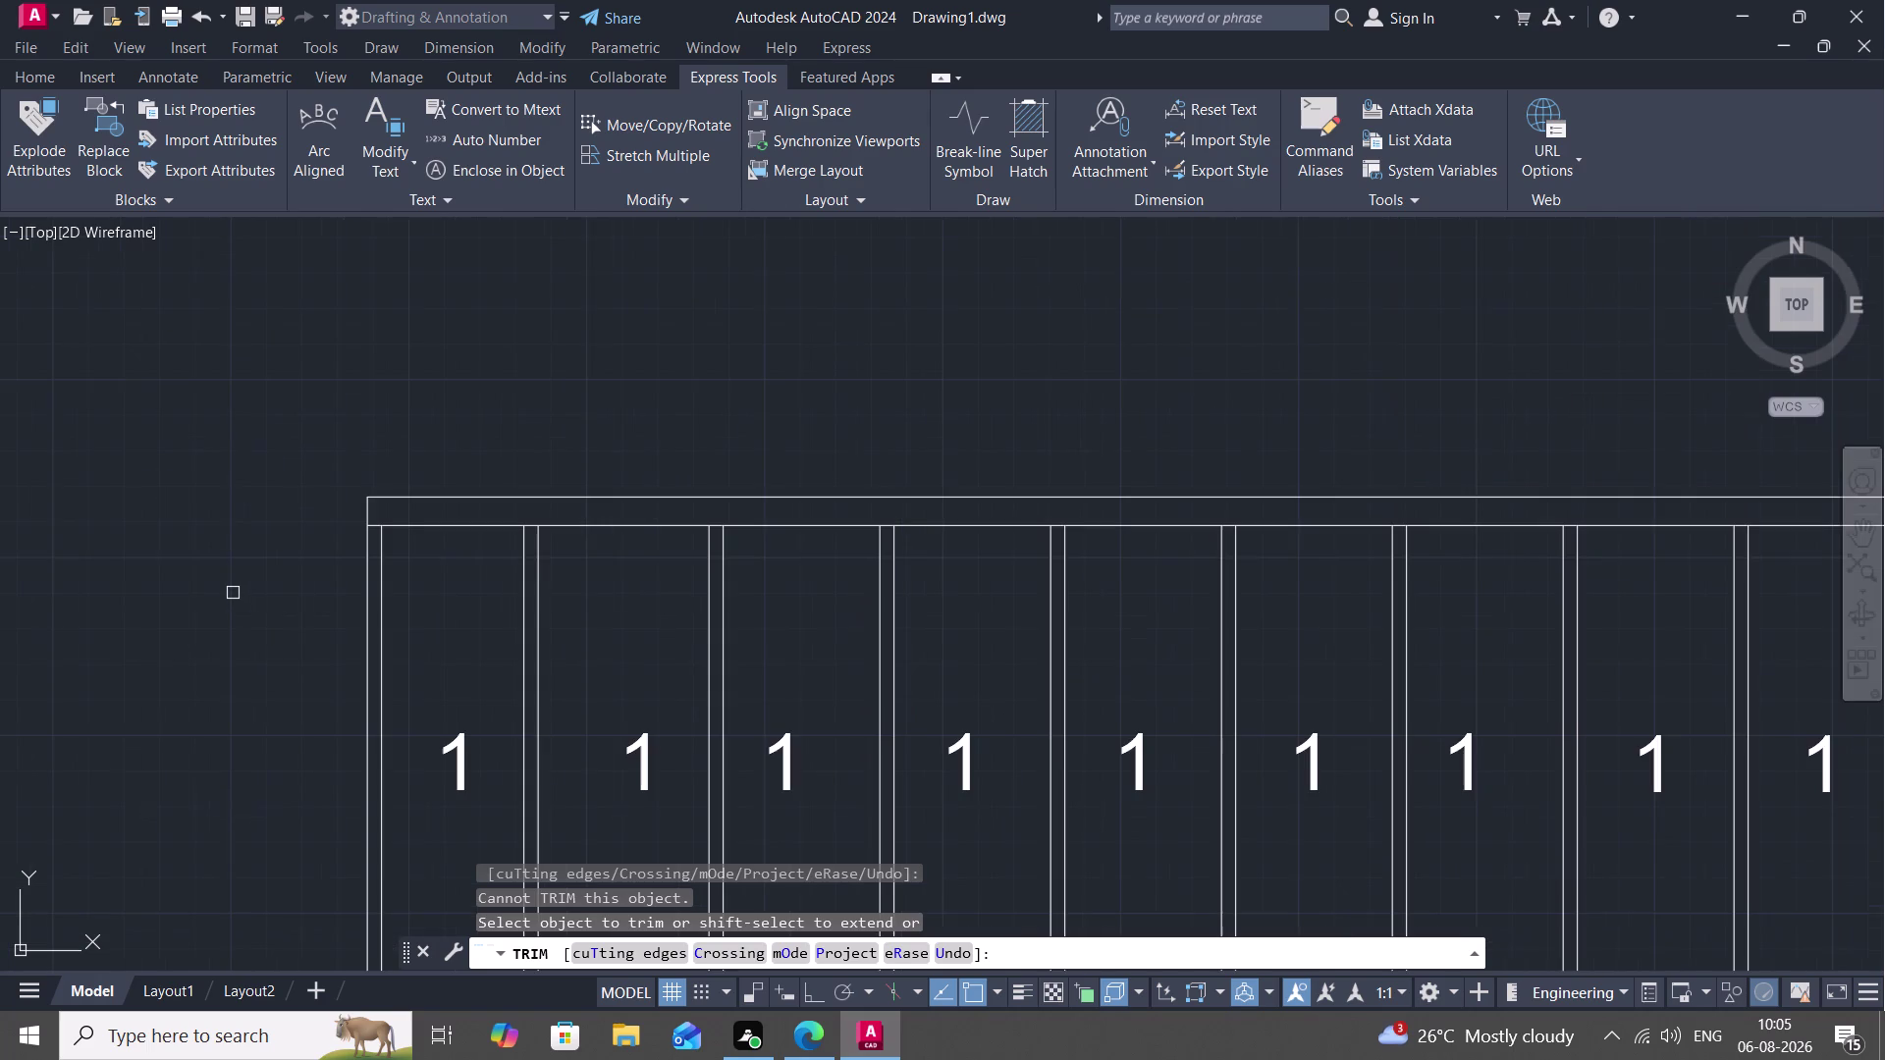
key(Escape)
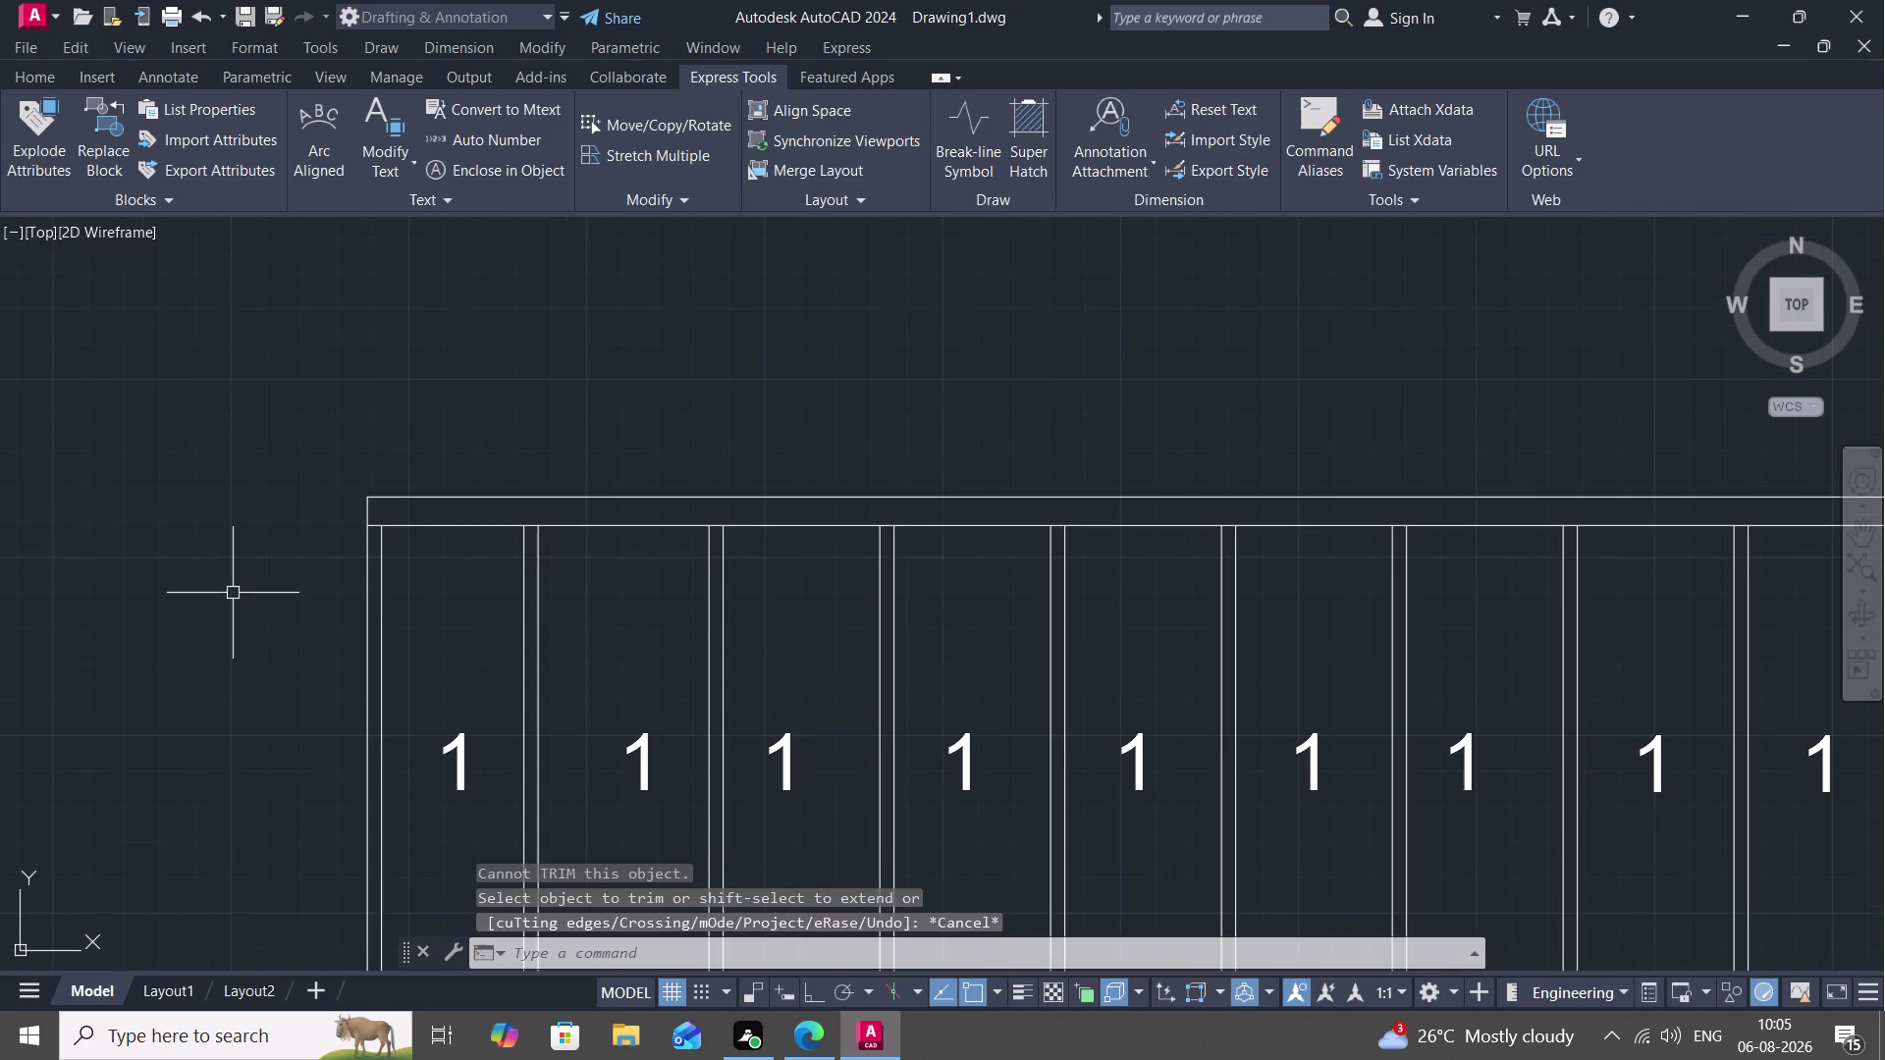
Try extending the lower flight's left edge line (EX), then cancel.
text(EX)
key(space)
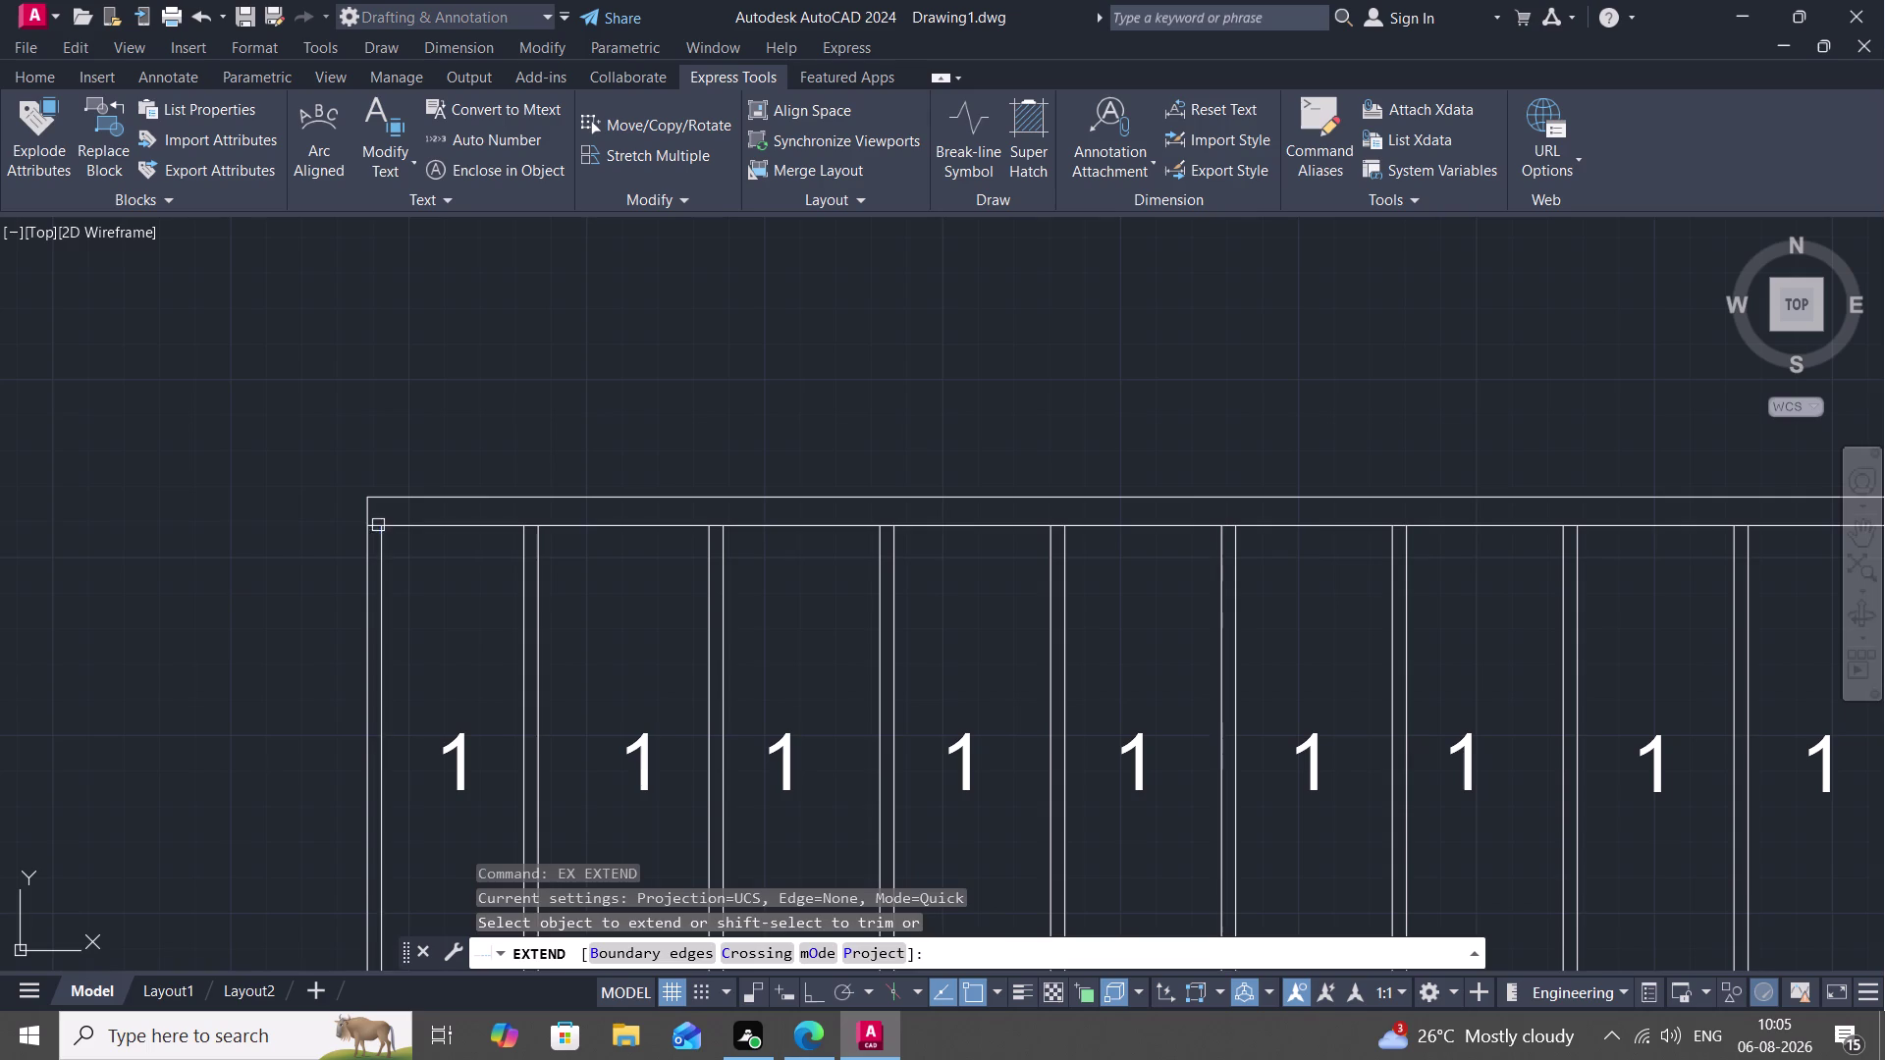
click(381, 564)
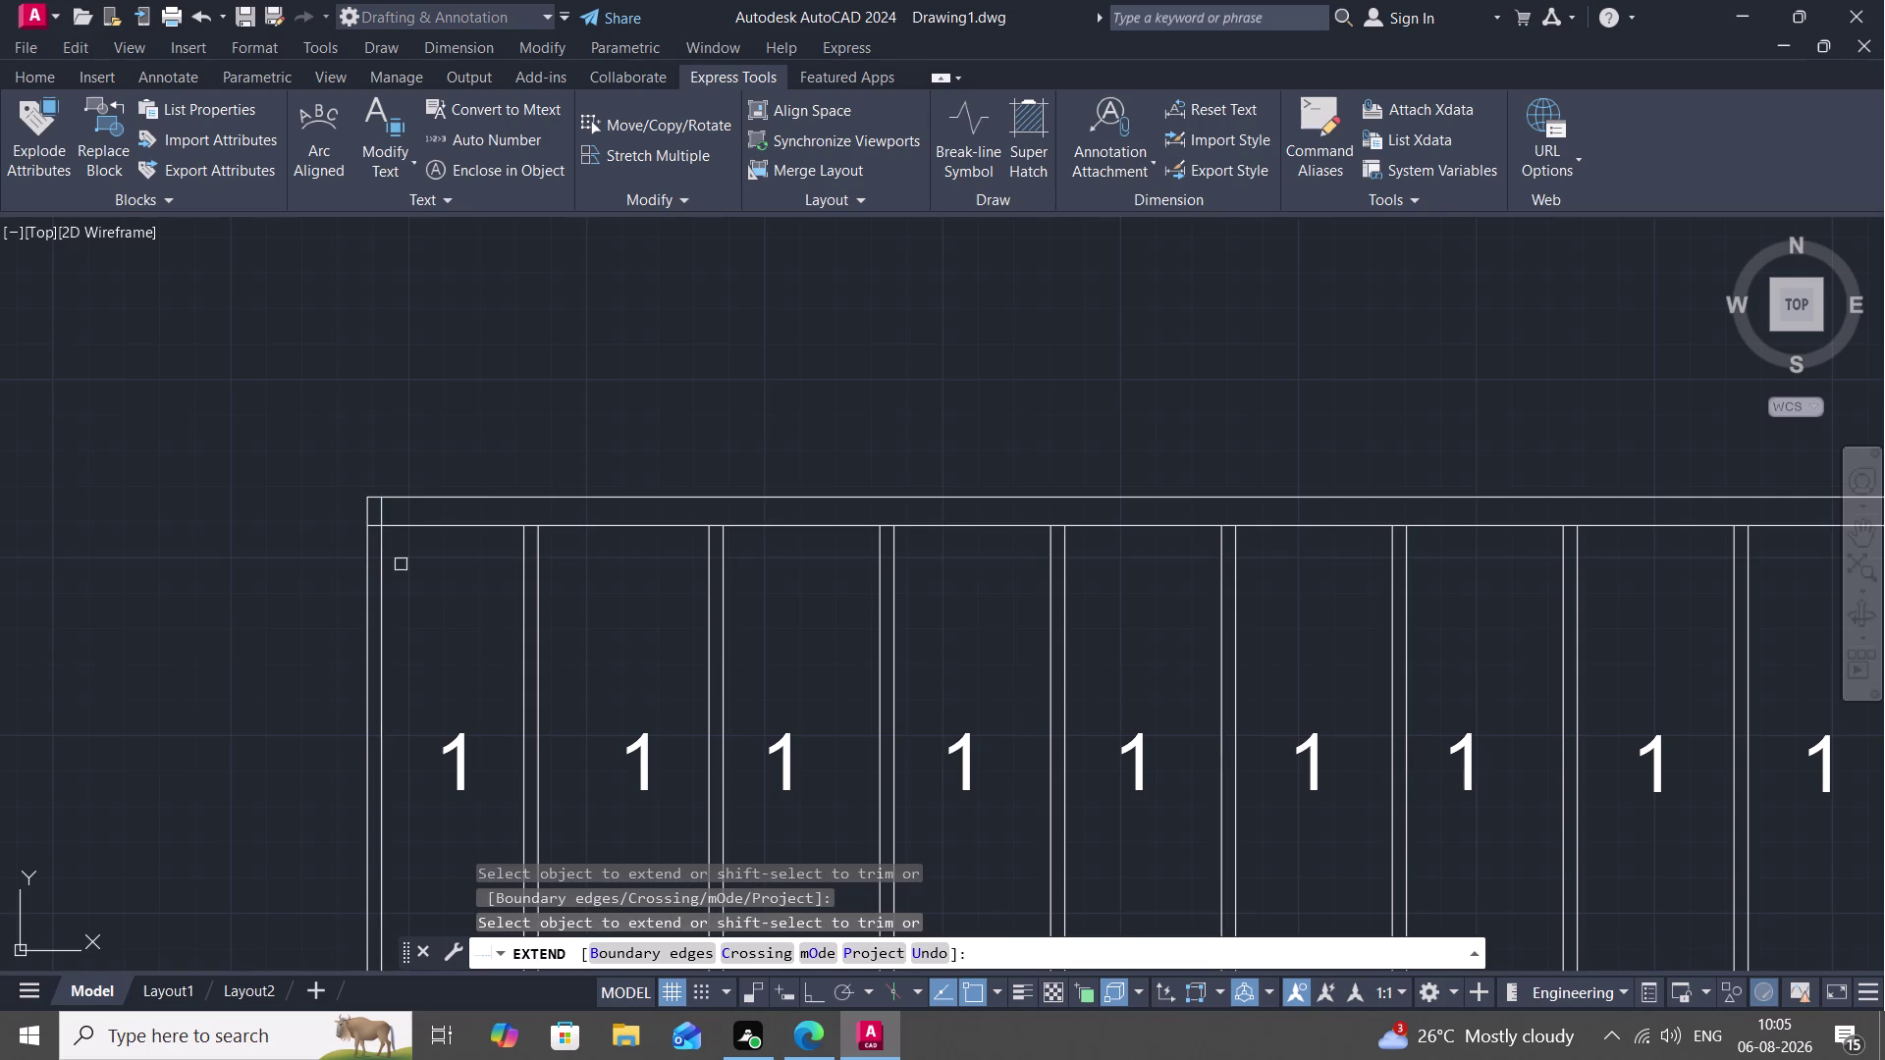
key(Escape)
key(r)
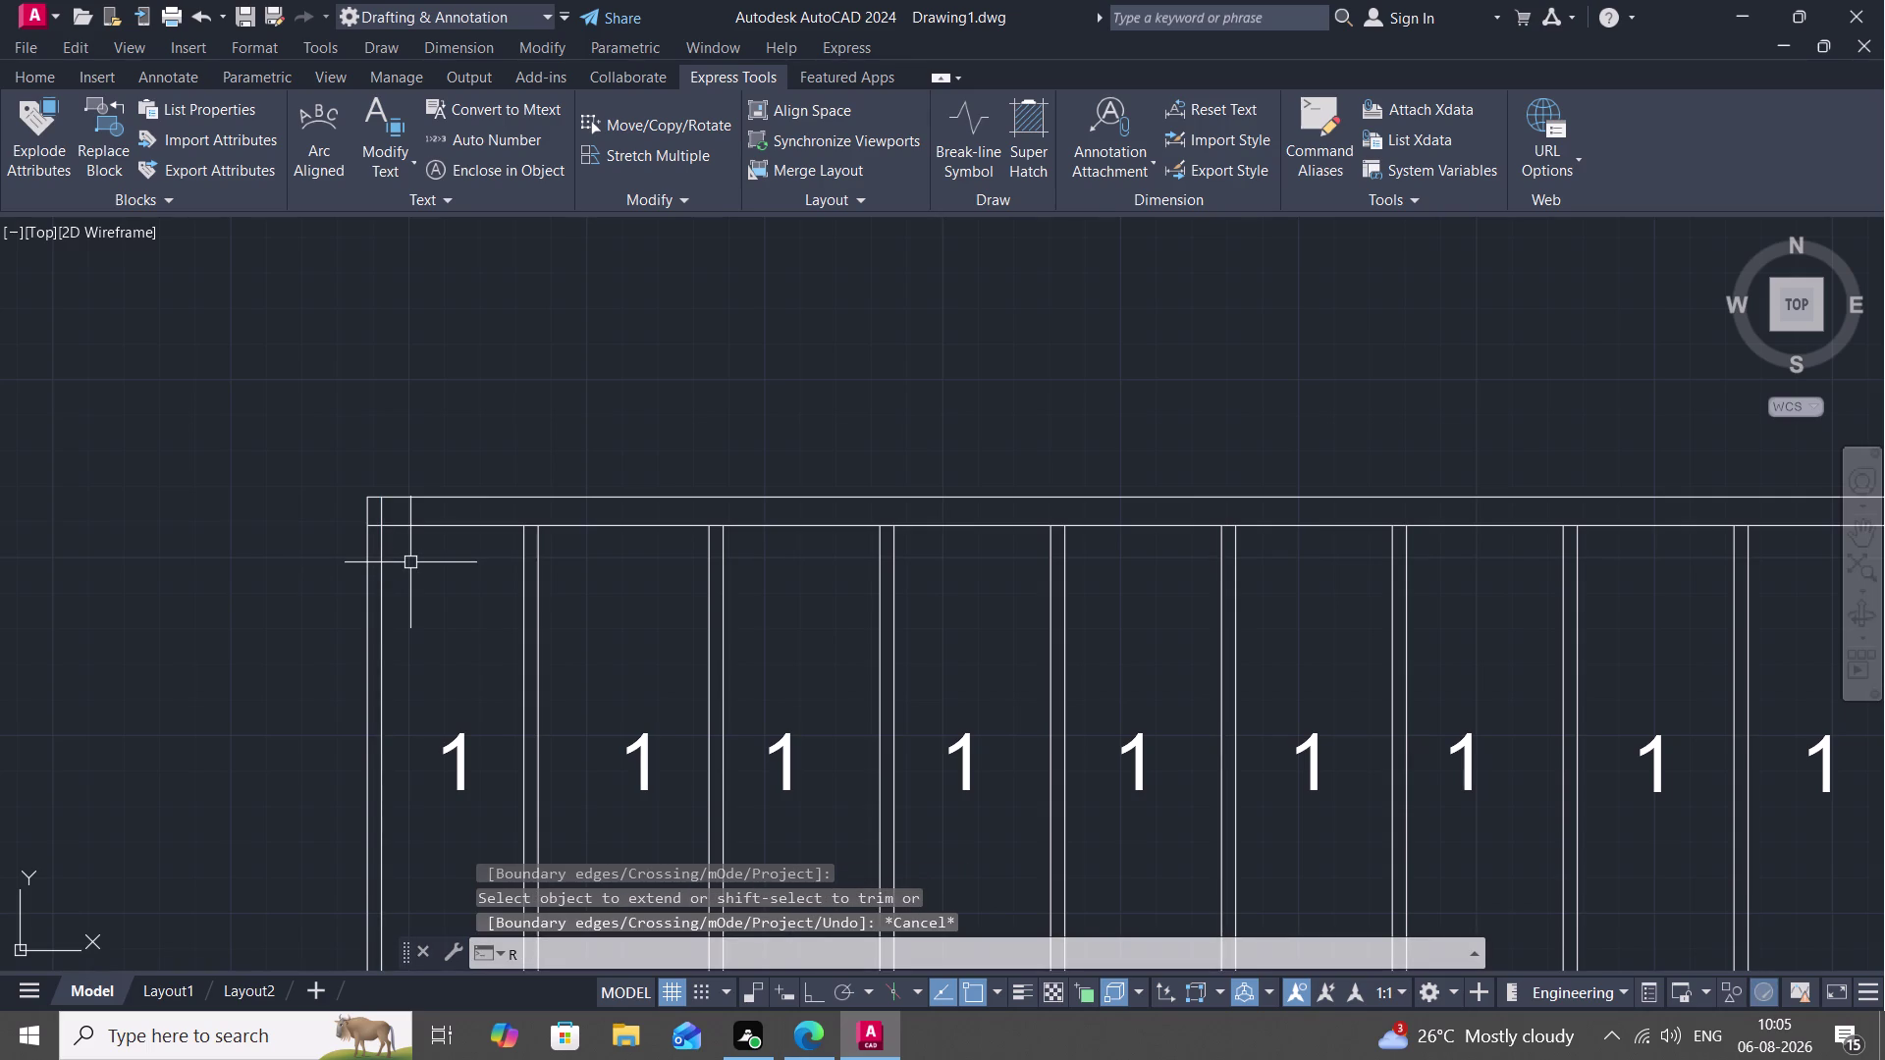
key(Escape)
Restart the Trim command (TR).
text(TR)
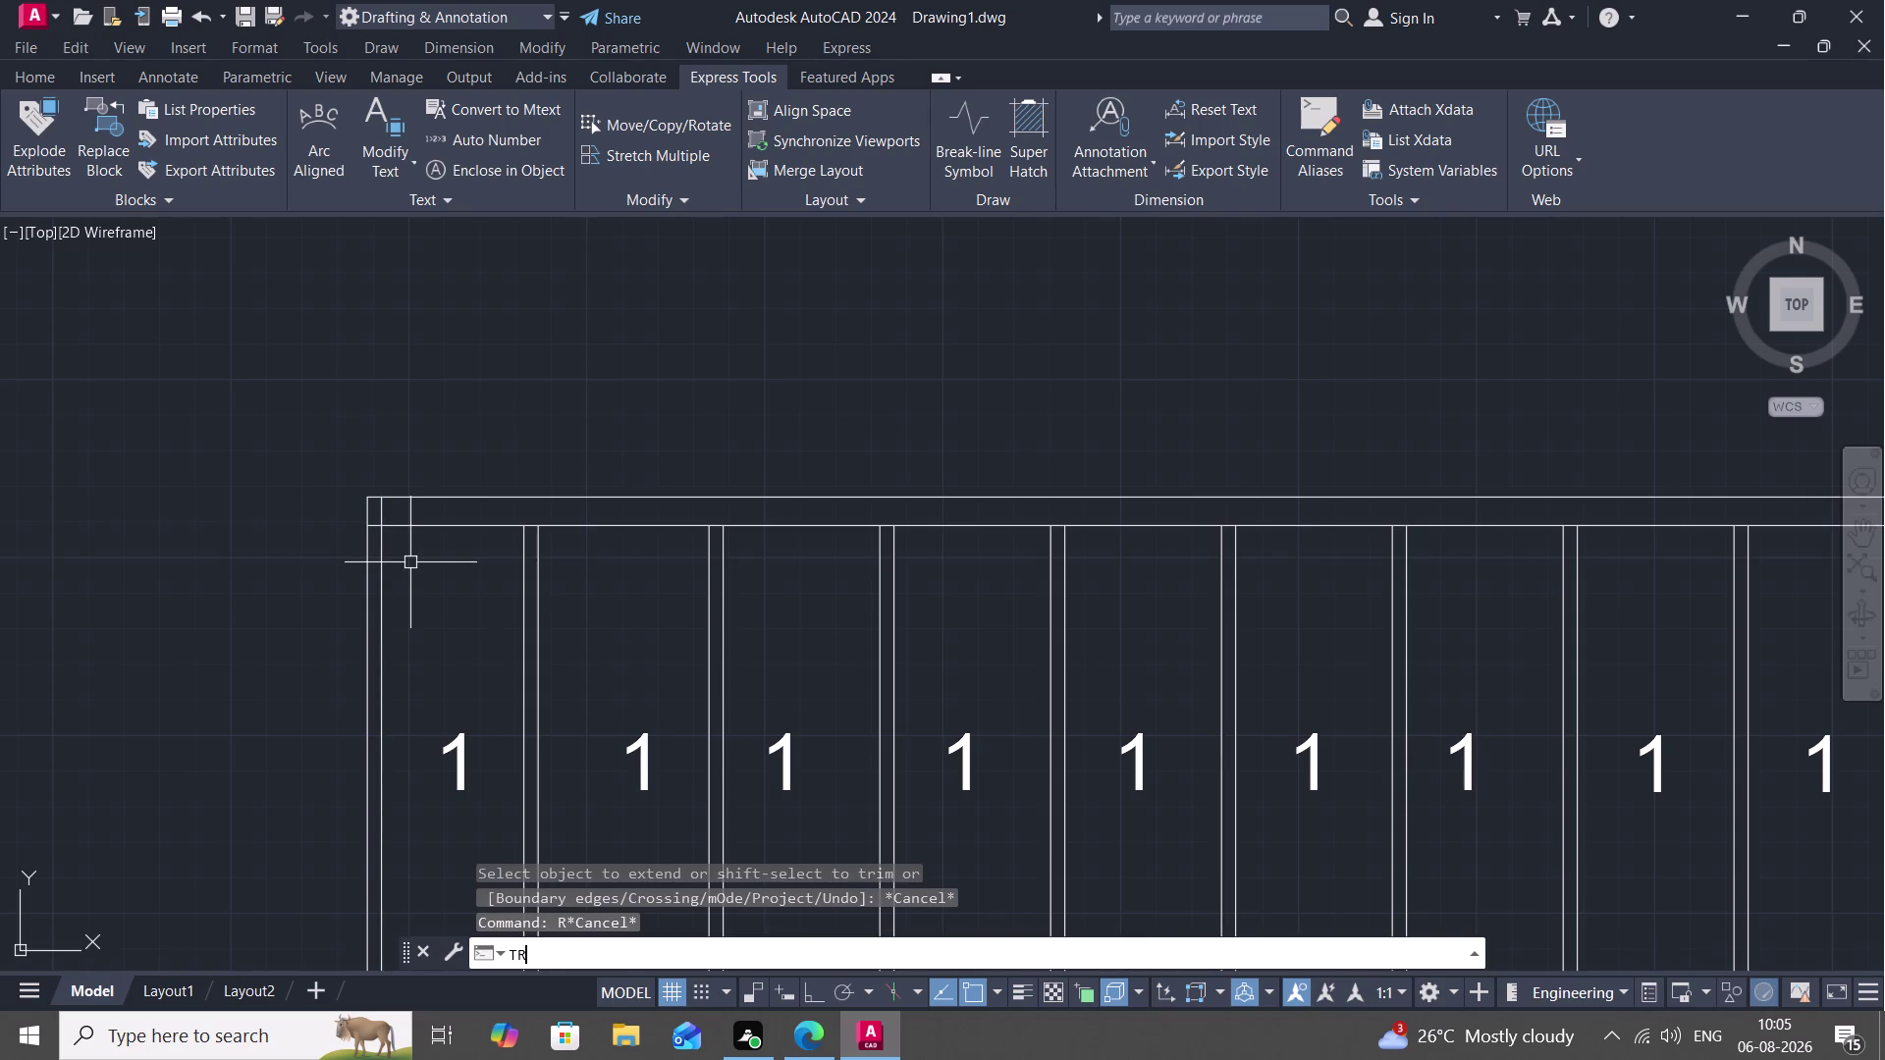
key(space)
scroll(up, 3)
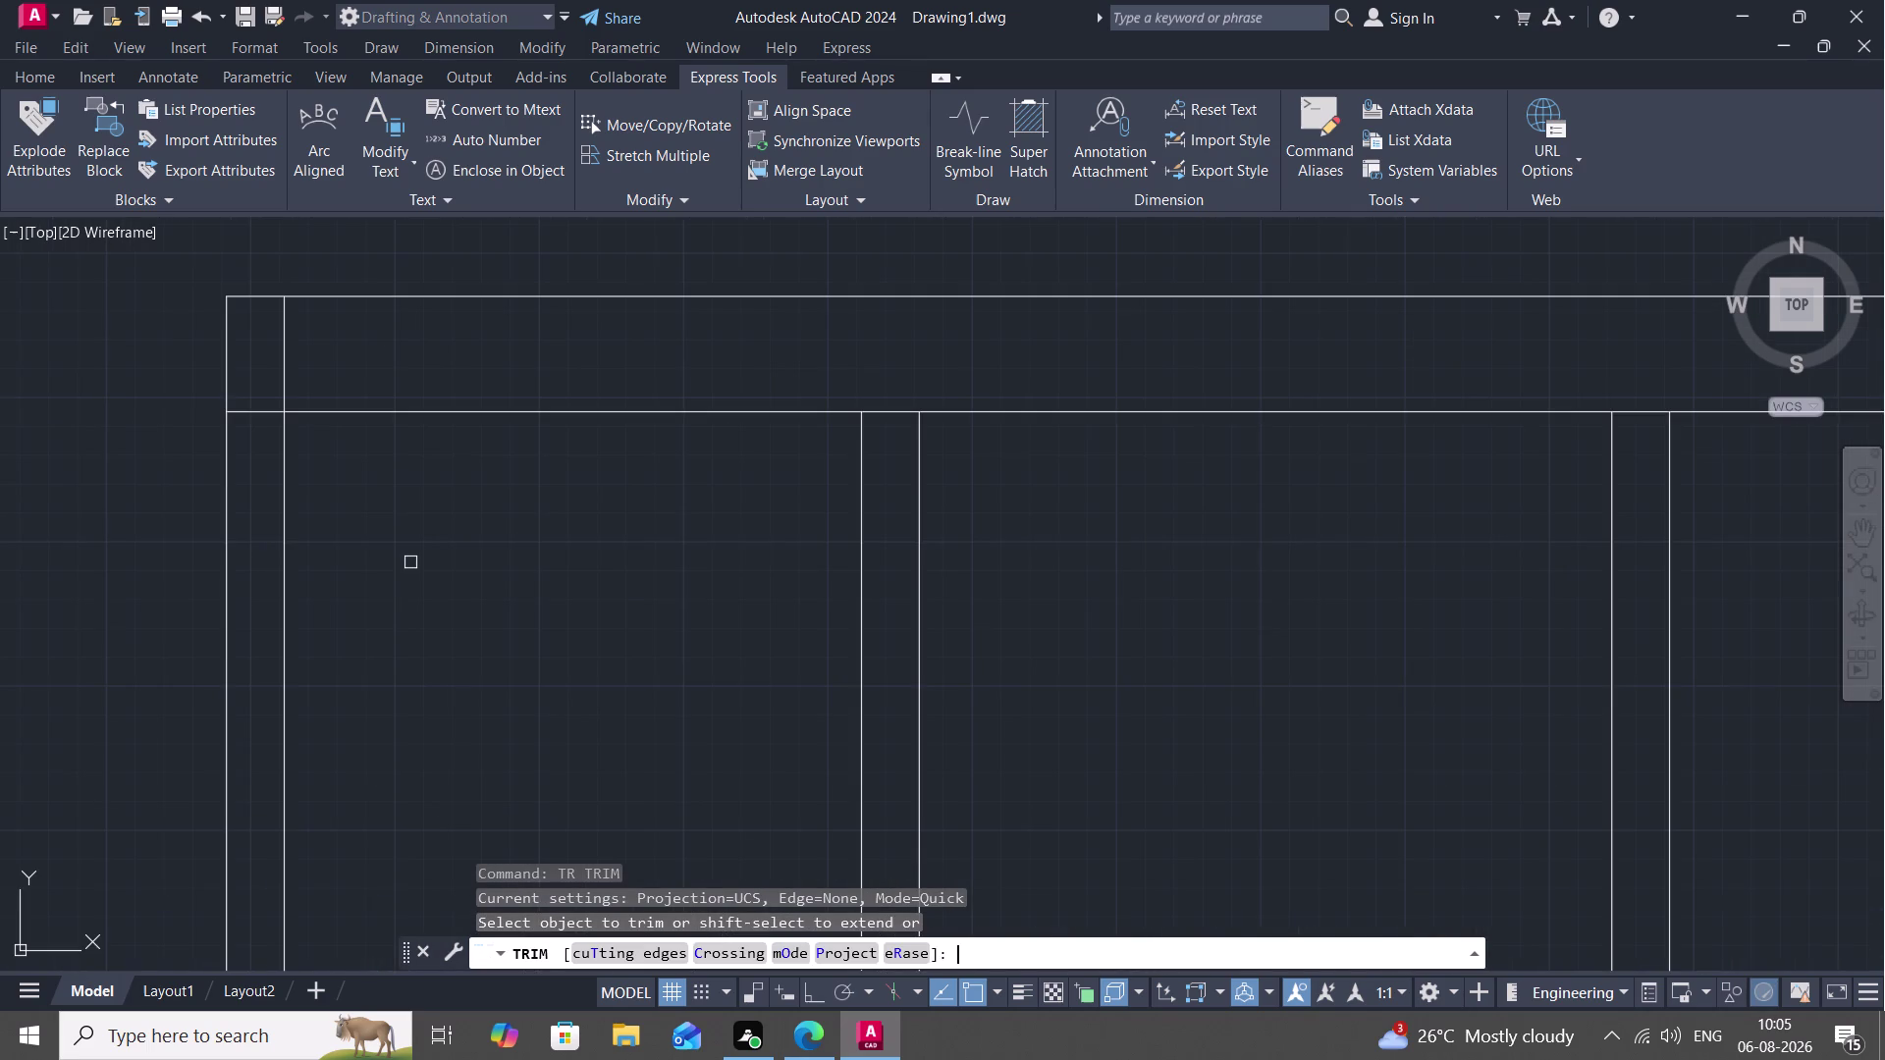